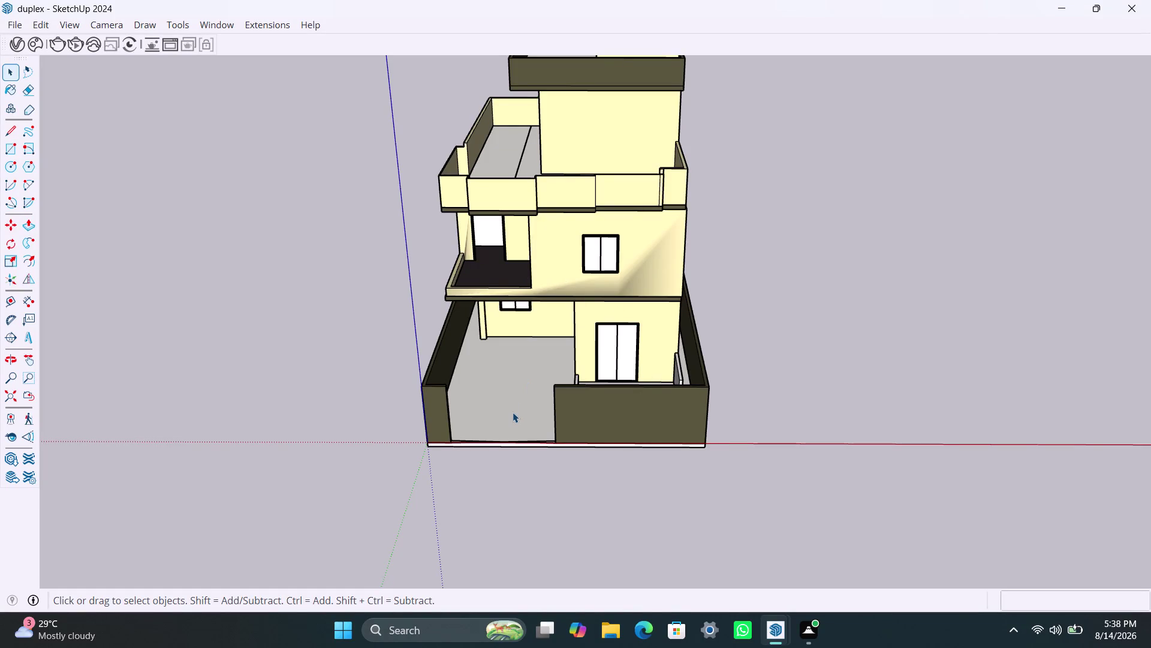
Orbit around the duplex house and look down into it.
scroll(down, 3)
scroll(up, 3)
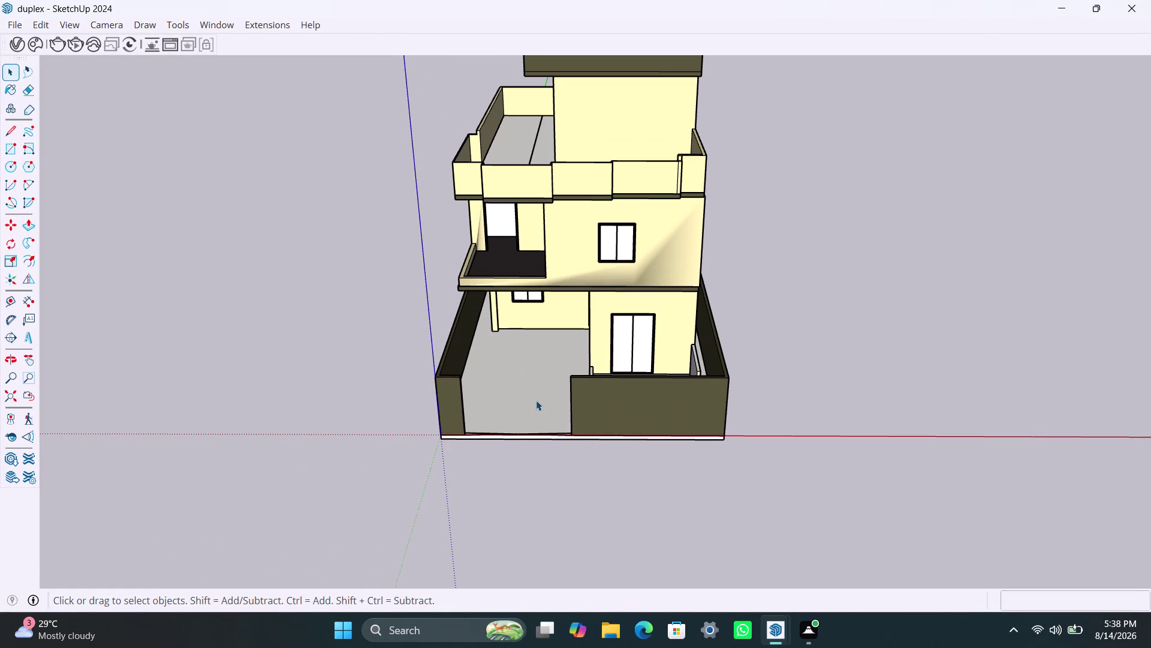
scroll(down, 3)
middle_drag(532, 472, 775, 282)
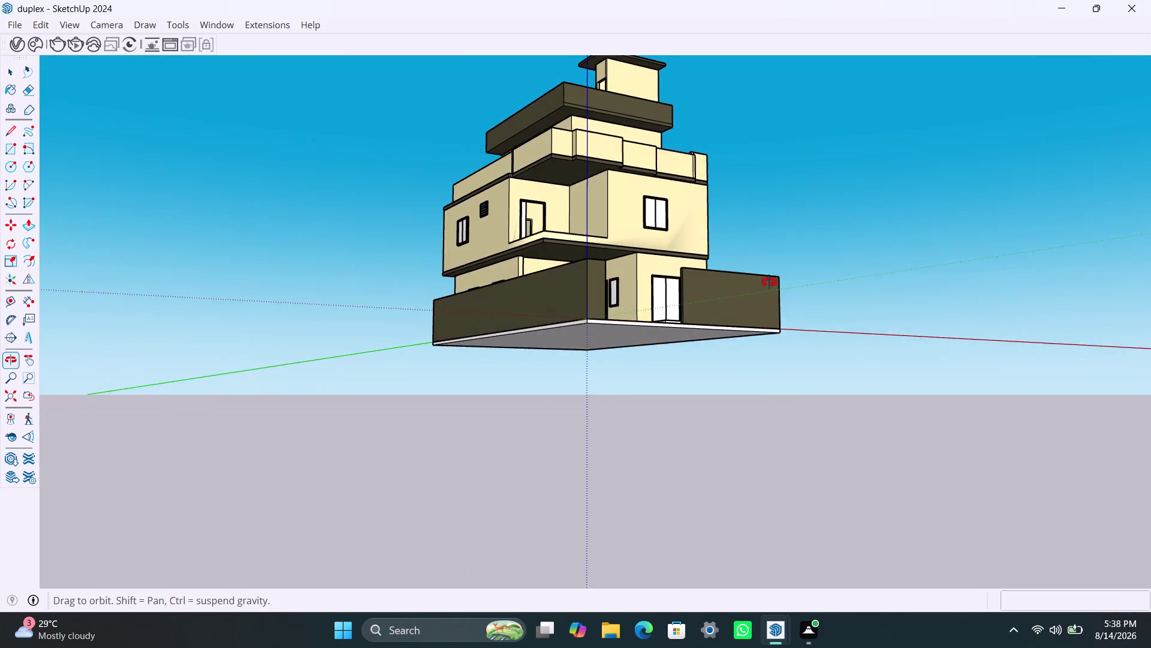
middle_drag(776, 282, 597, 300)
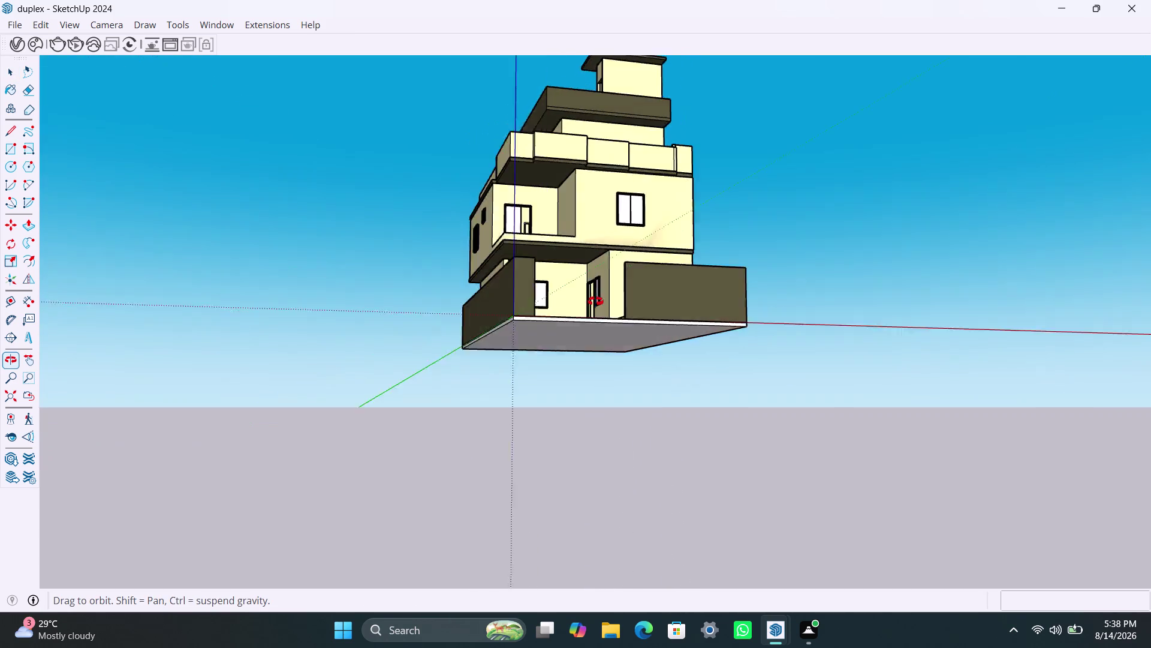
middle_drag(598, 299, 550, 497)
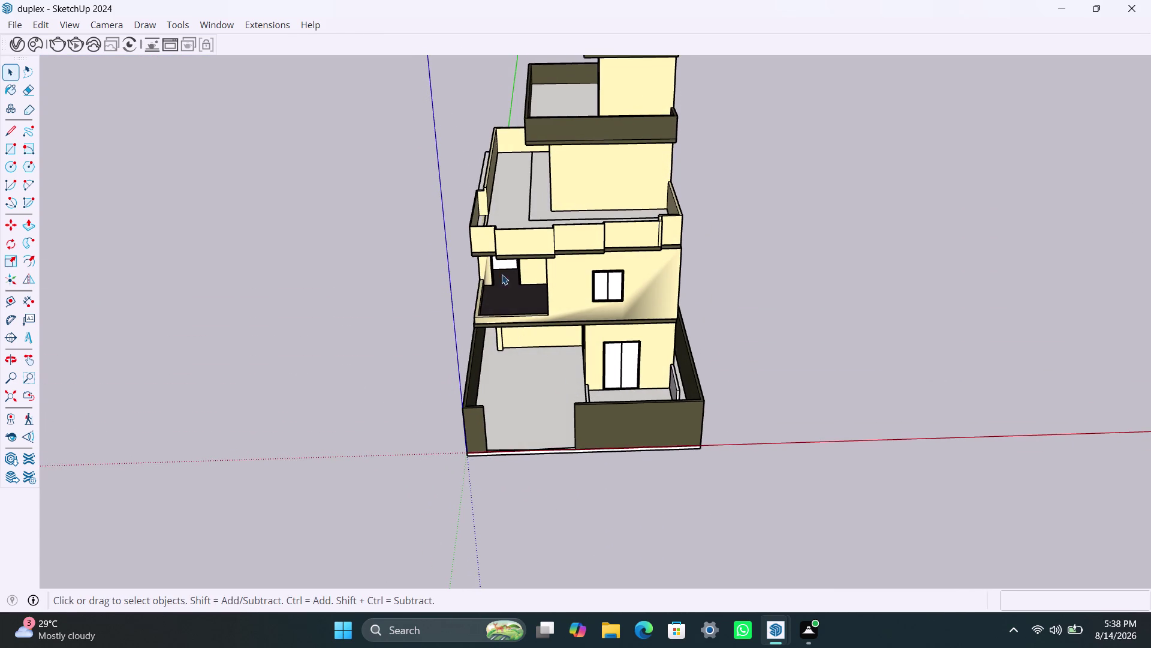
Bring the V-Ray Asset Editor window to the front from the taskbar.
scroll(up, 3)
scroll(up, 3)
scroll(down, 3)
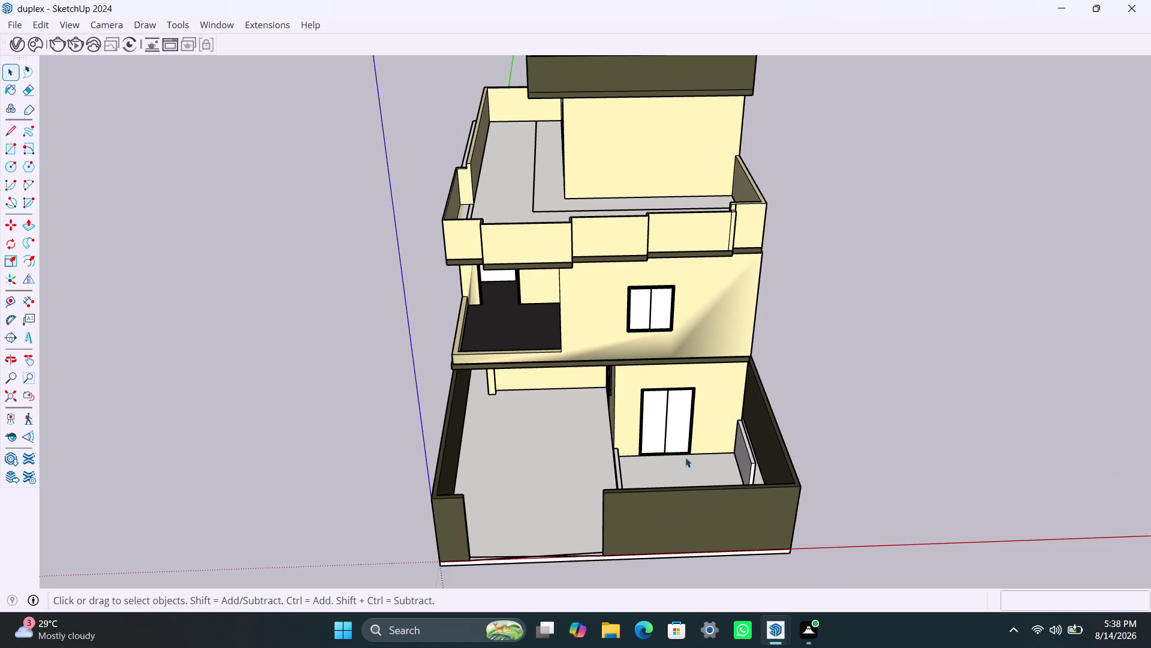
click(775, 632)
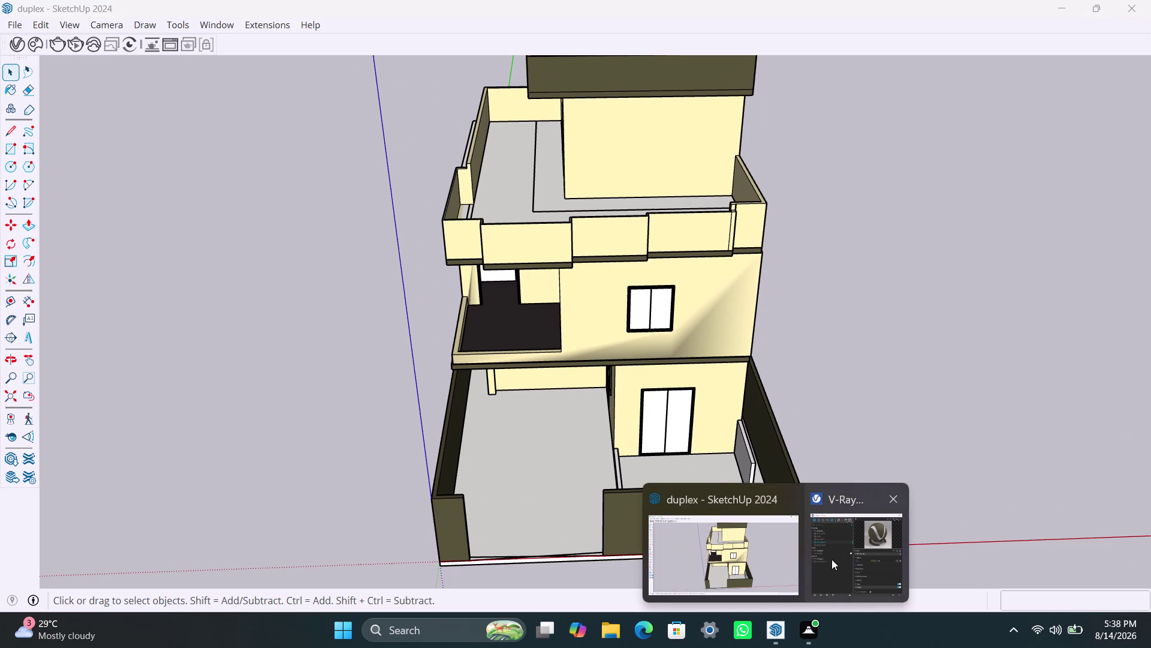
click(834, 557)
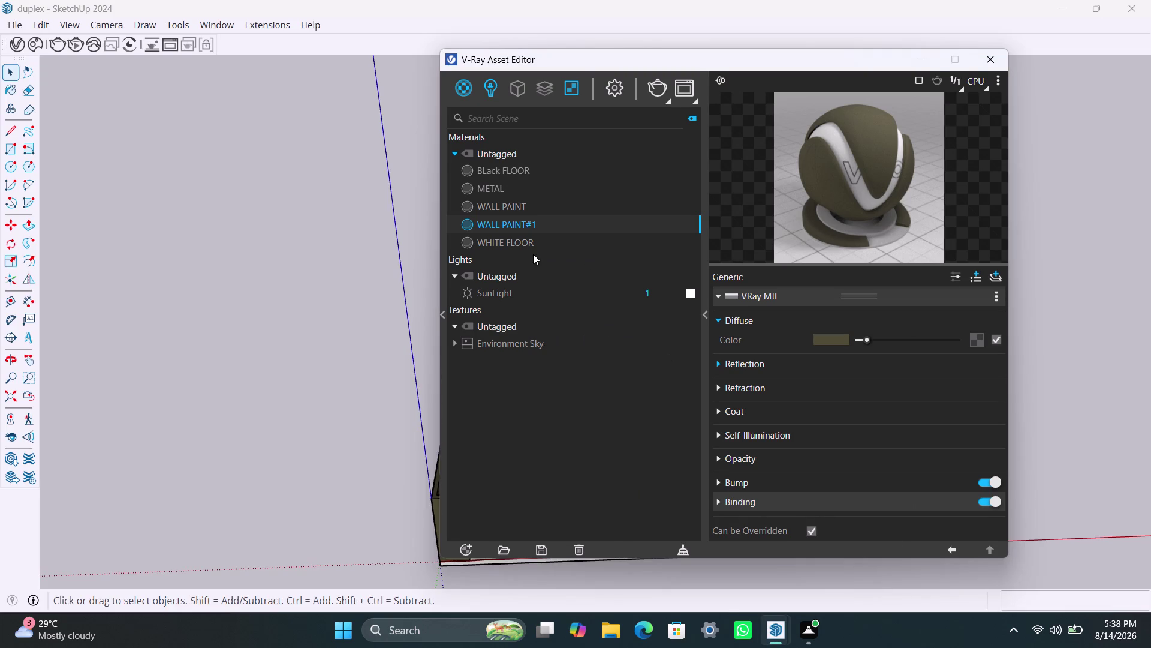
Duplicate the WHITE FLOOR material in the V-Ray Asset Editor.
click(515, 240)
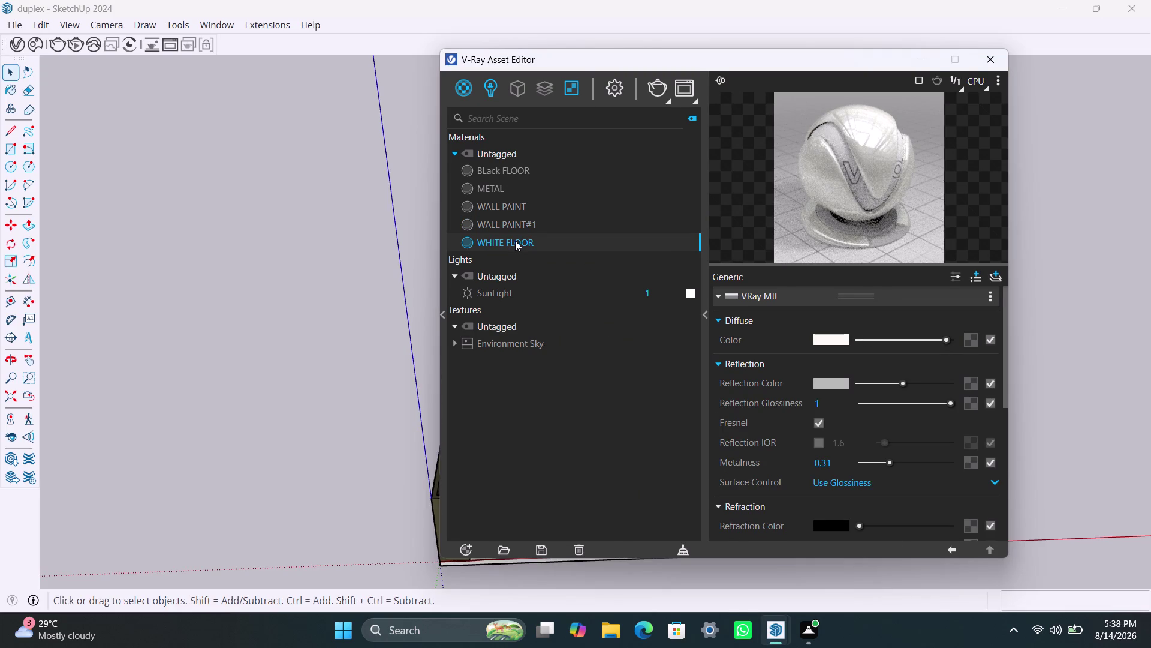
right_click(515, 240)
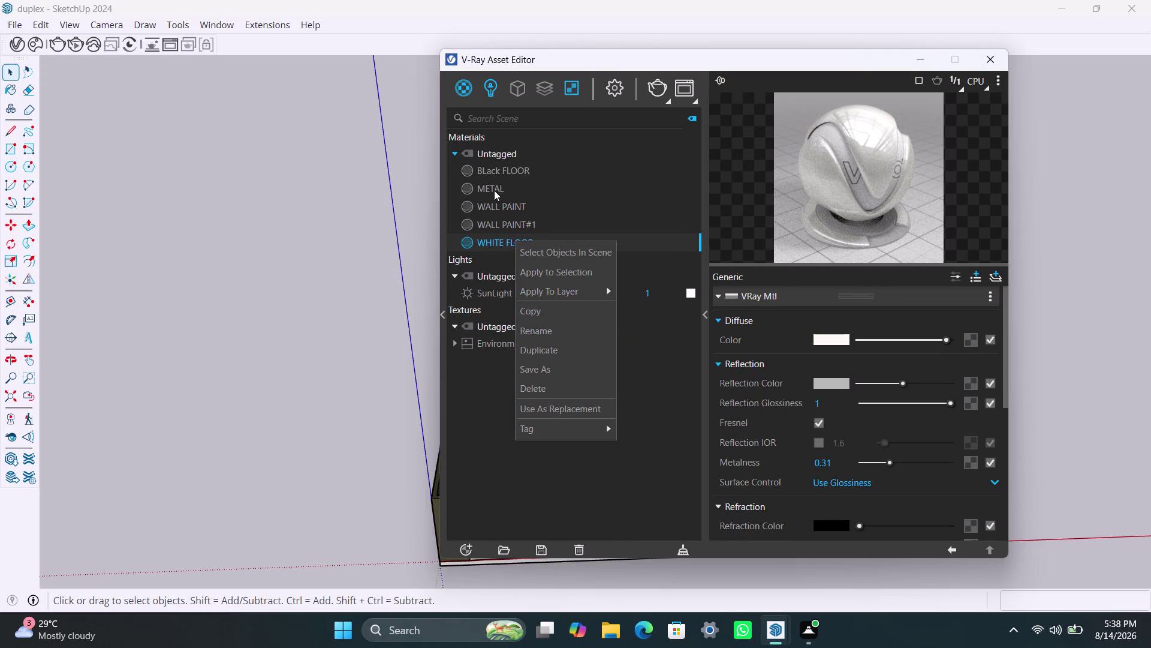
click(494, 190)
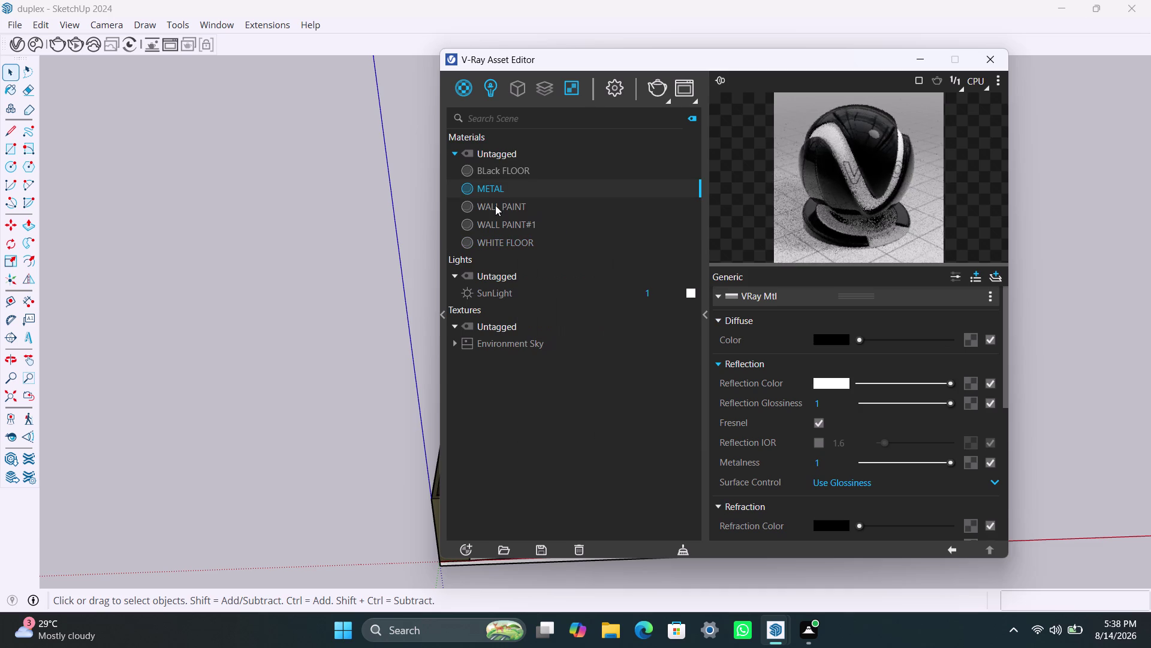
click(496, 205)
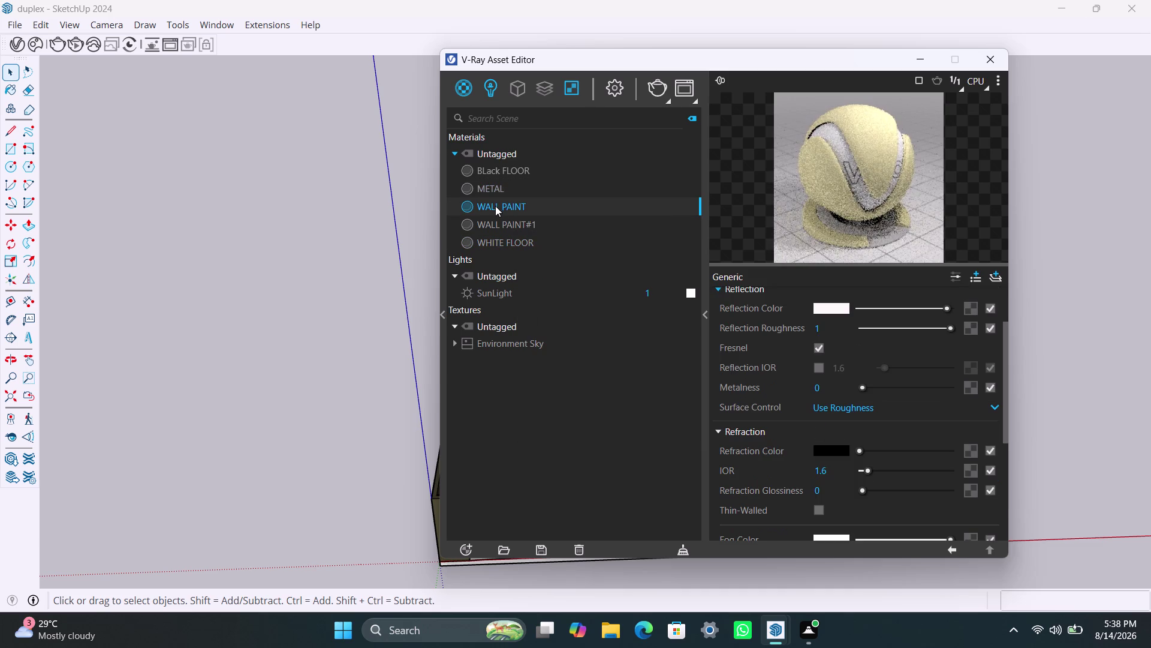
click(495, 223)
click(500, 238)
right_click(501, 238)
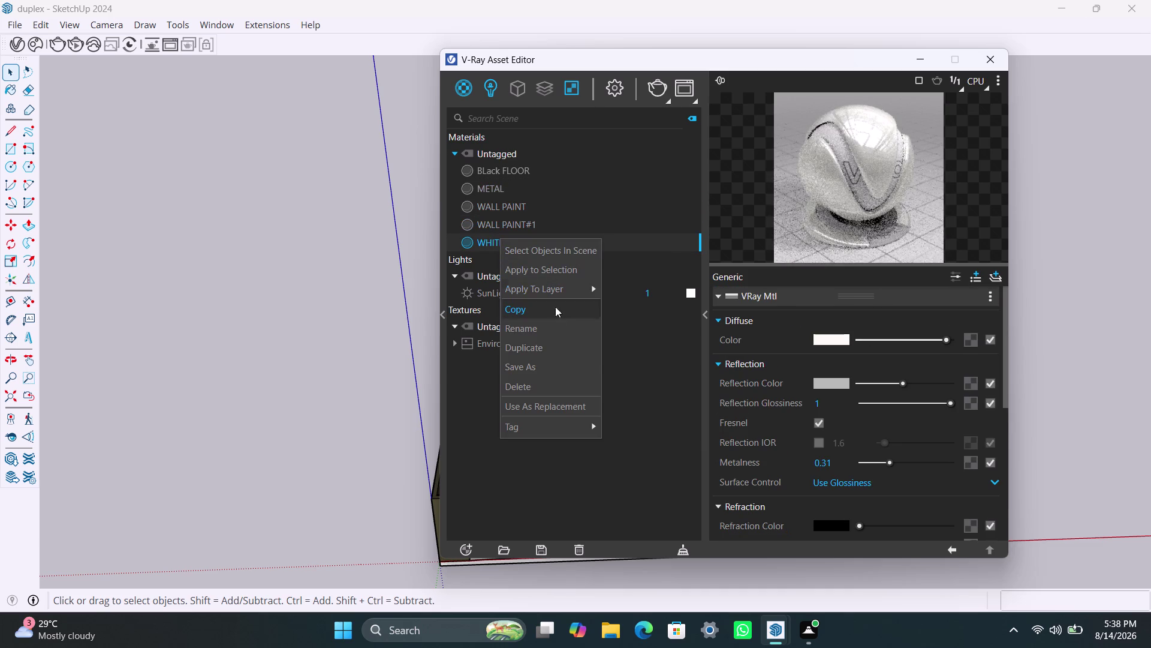
click(550, 355)
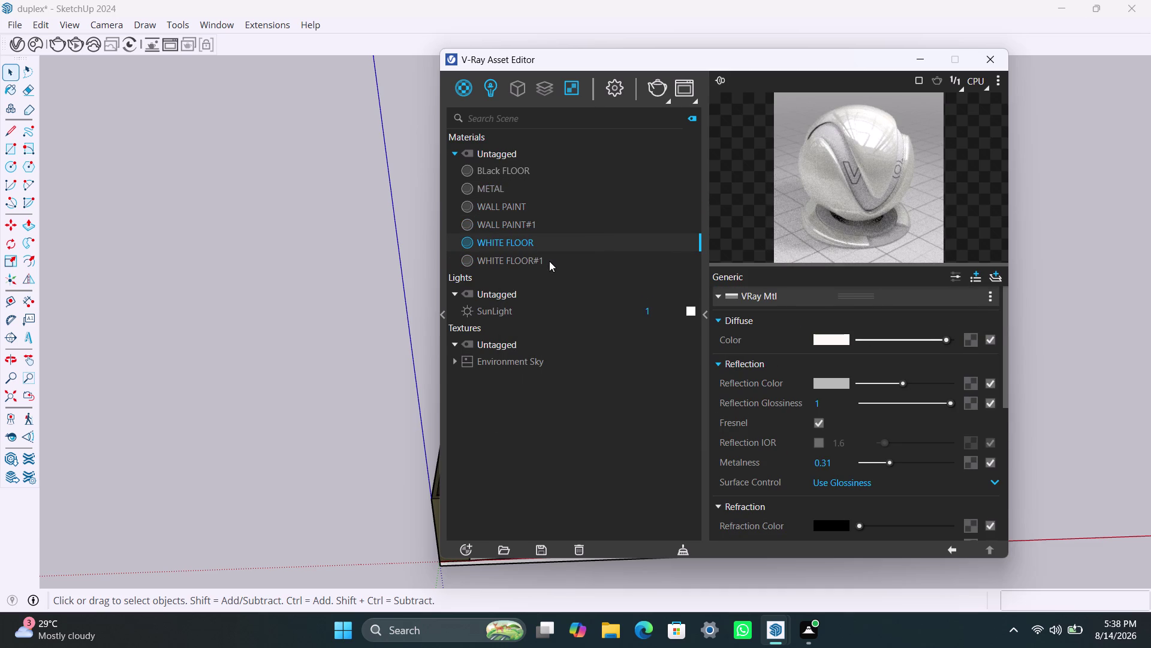
Rename the WHITE FLOOR#1 copy to 'glass'.
click(549, 261)
right_click(549, 261)
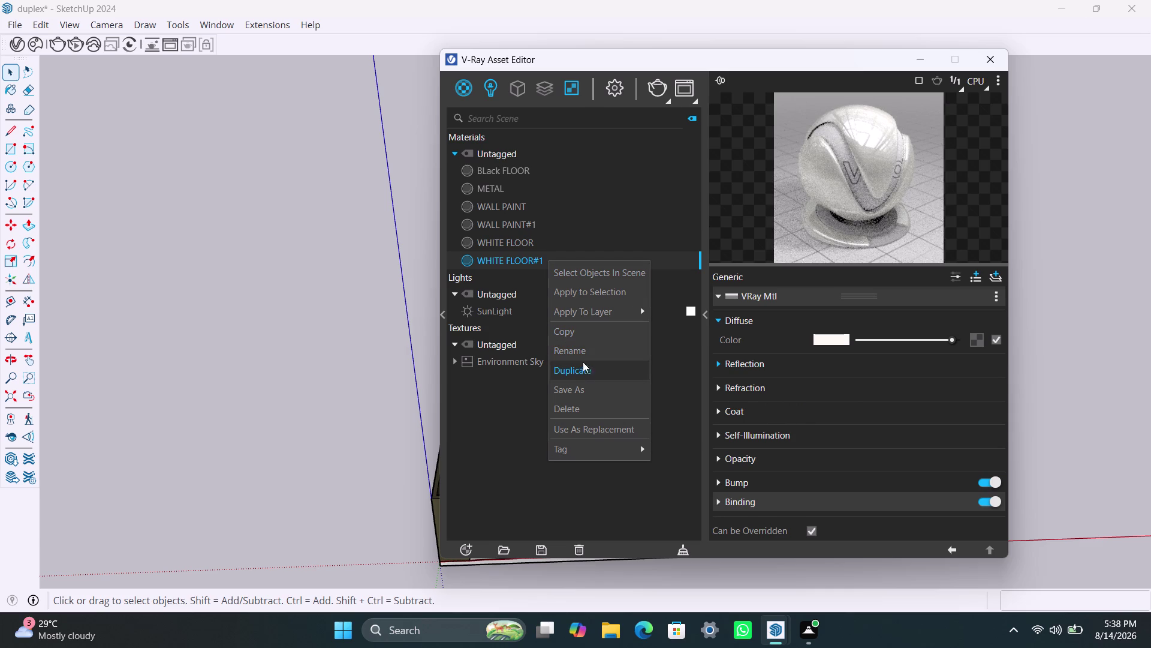
click(581, 350)
drag(559, 260, 470, 270)
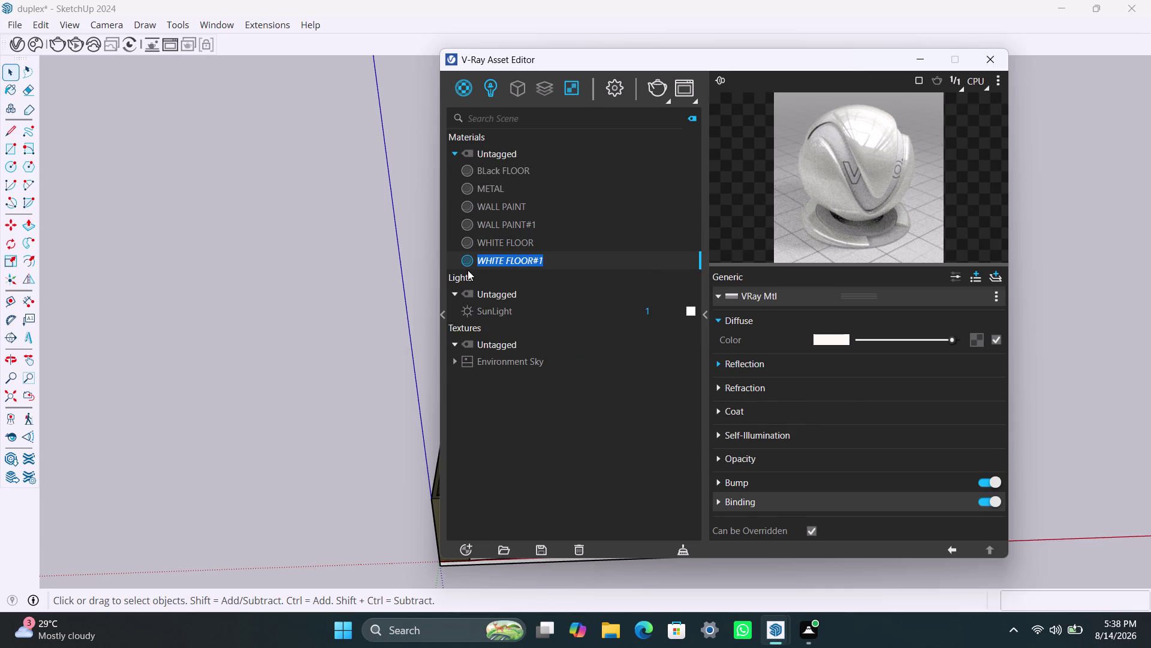
text(glass)
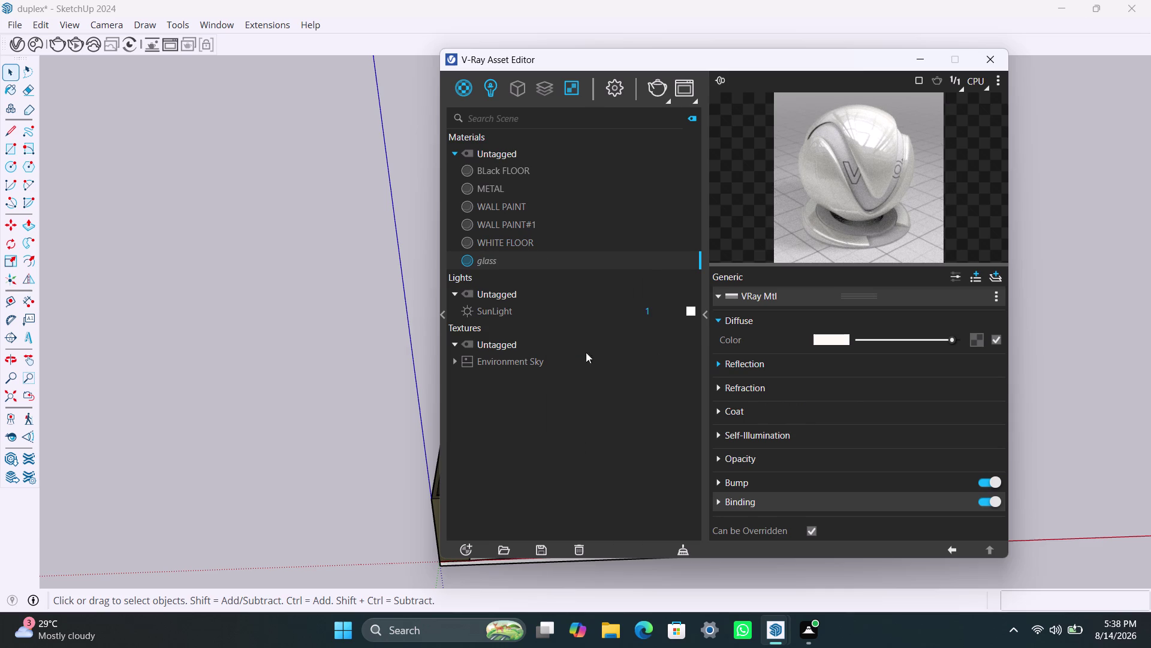
click(832, 342)
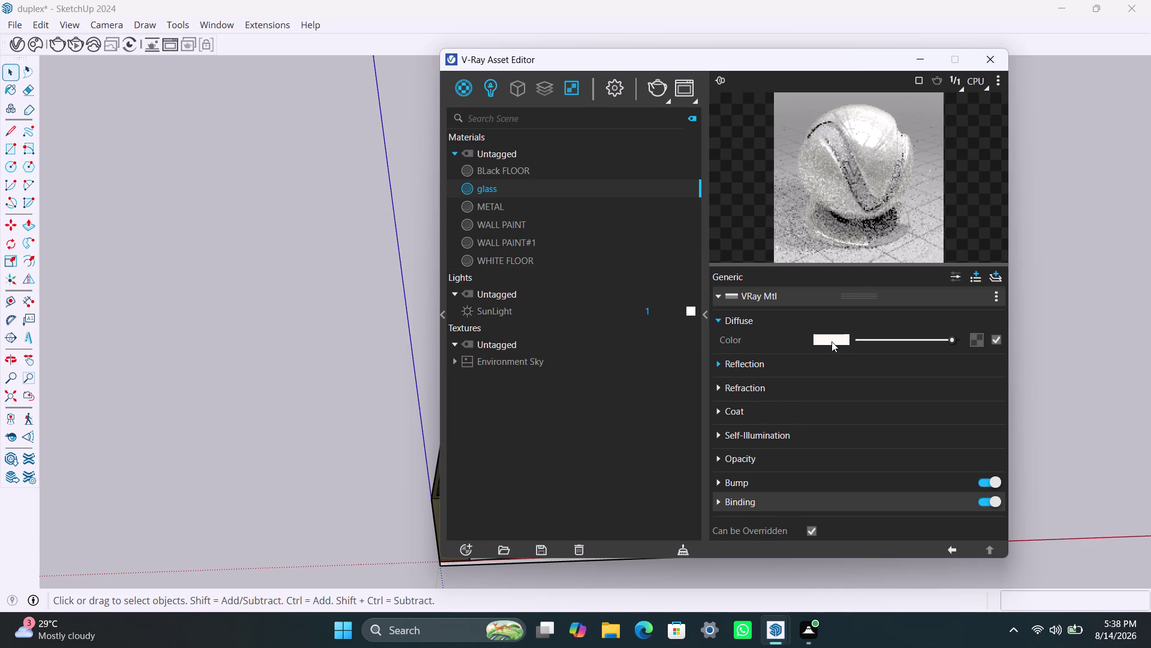
Expand the glass Reflection settings and set Metalness to 0.
click(717, 364)
drag(898, 382, 898, 380)
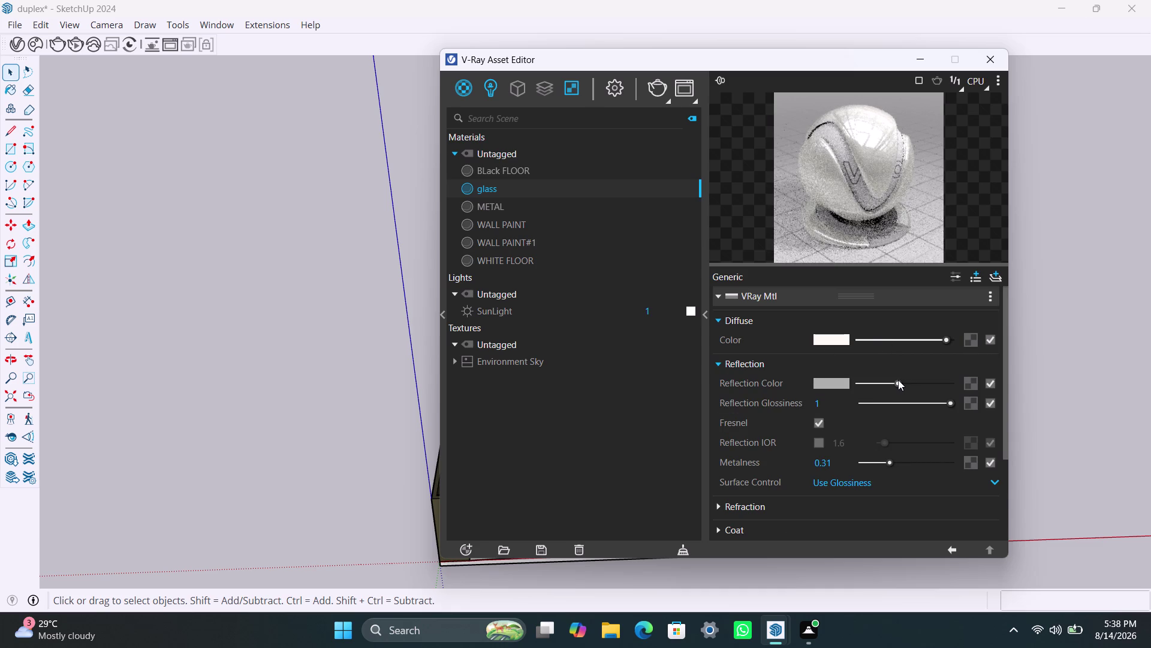
drag(899, 380, 881, 375)
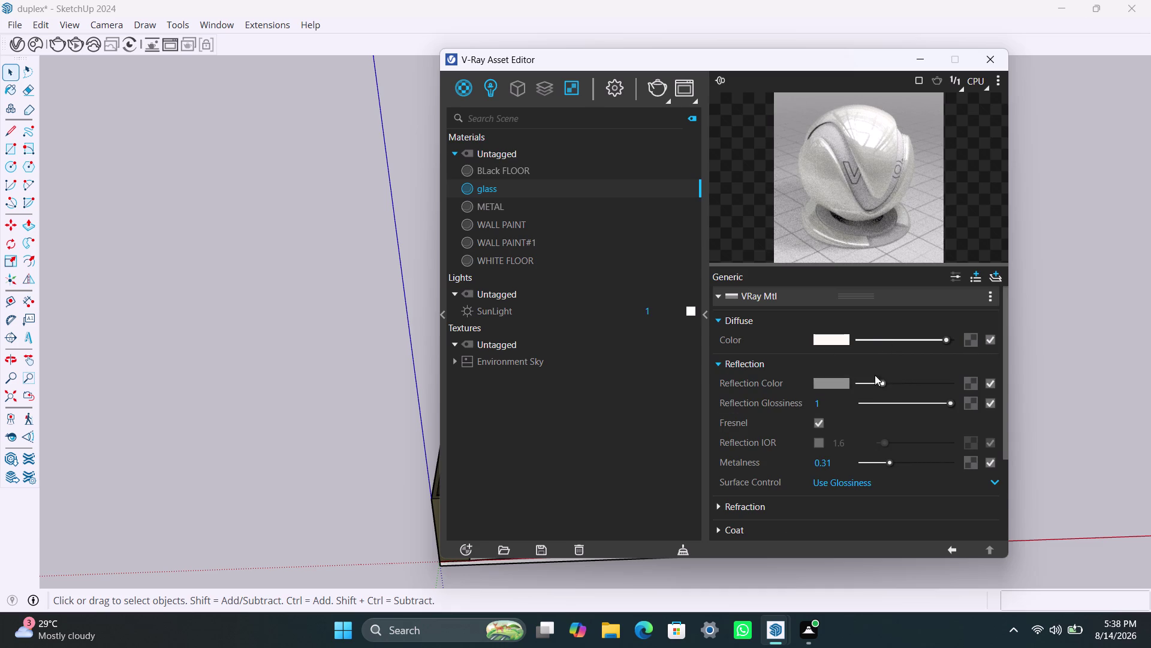
drag(880, 375, 854, 379)
scroll(down, 3)
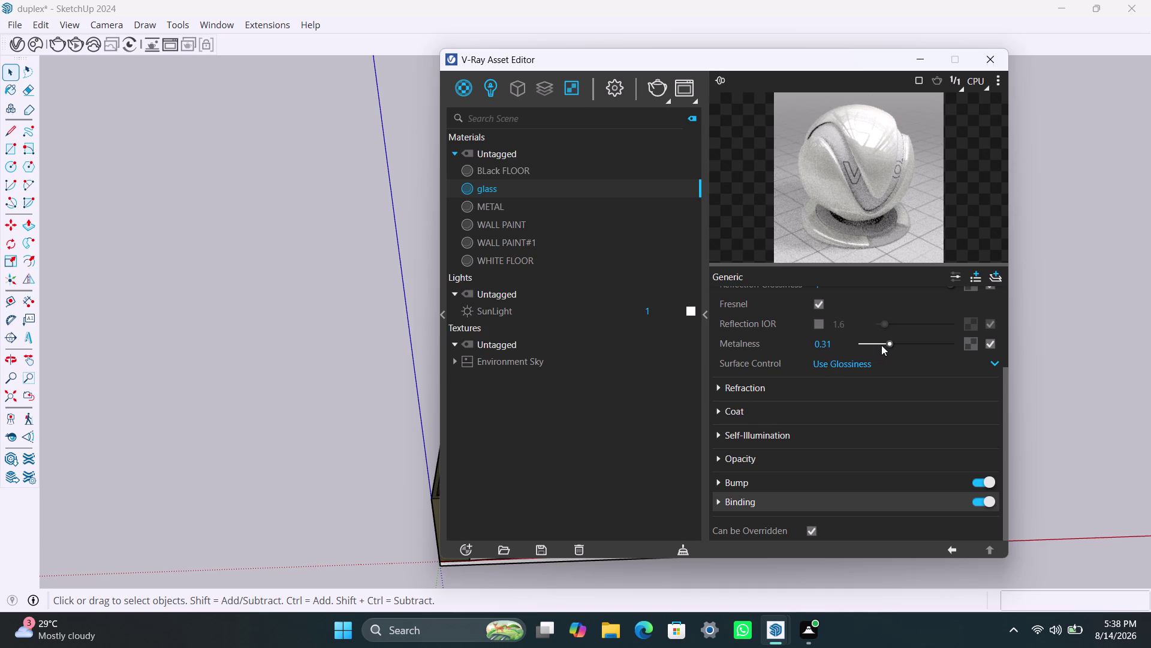
drag(890, 341, 838, 357)
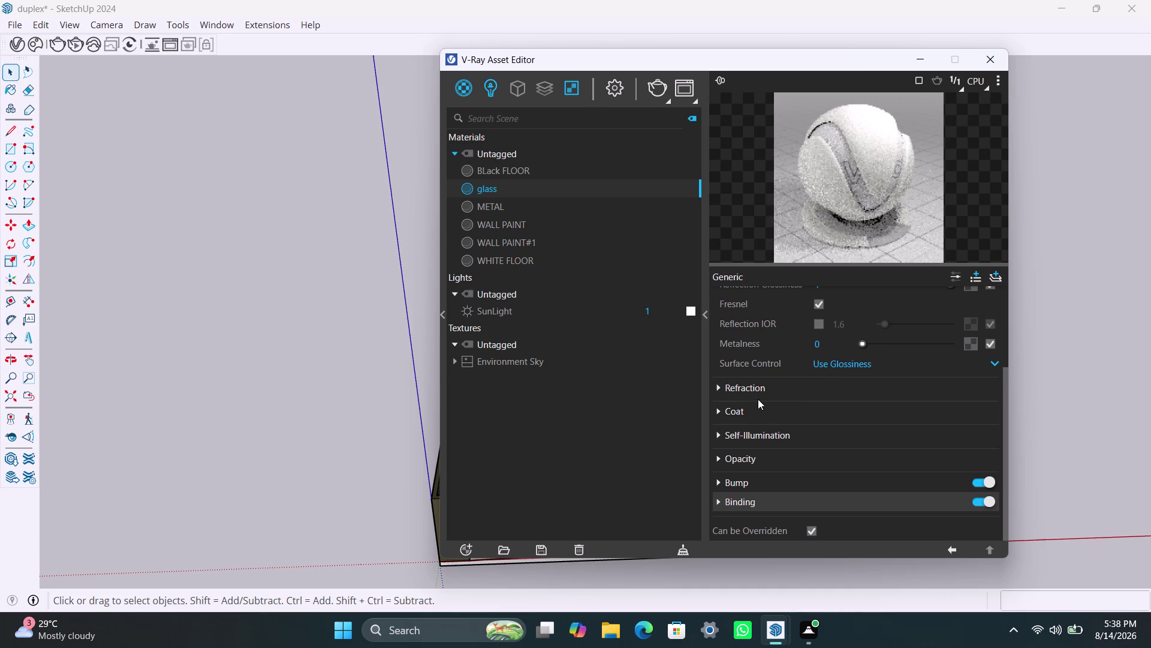
Push the glass Refraction and Reflection colours to full white.
click(719, 387)
drag(859, 405, 861, 405)
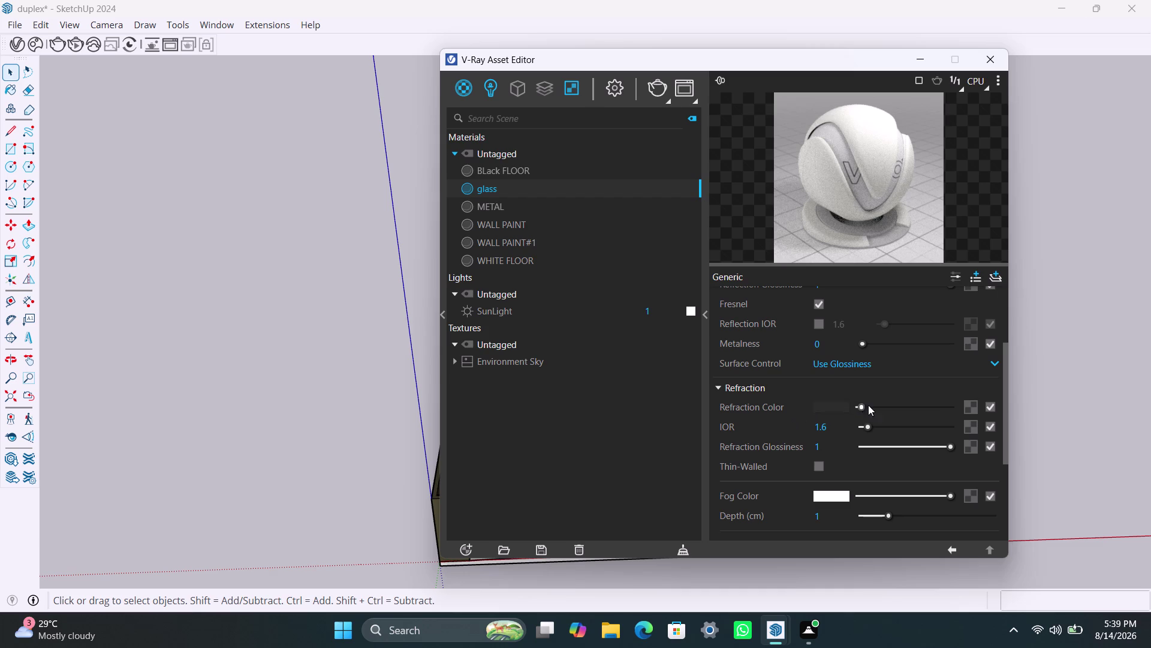
drag(862, 404, 961, 401)
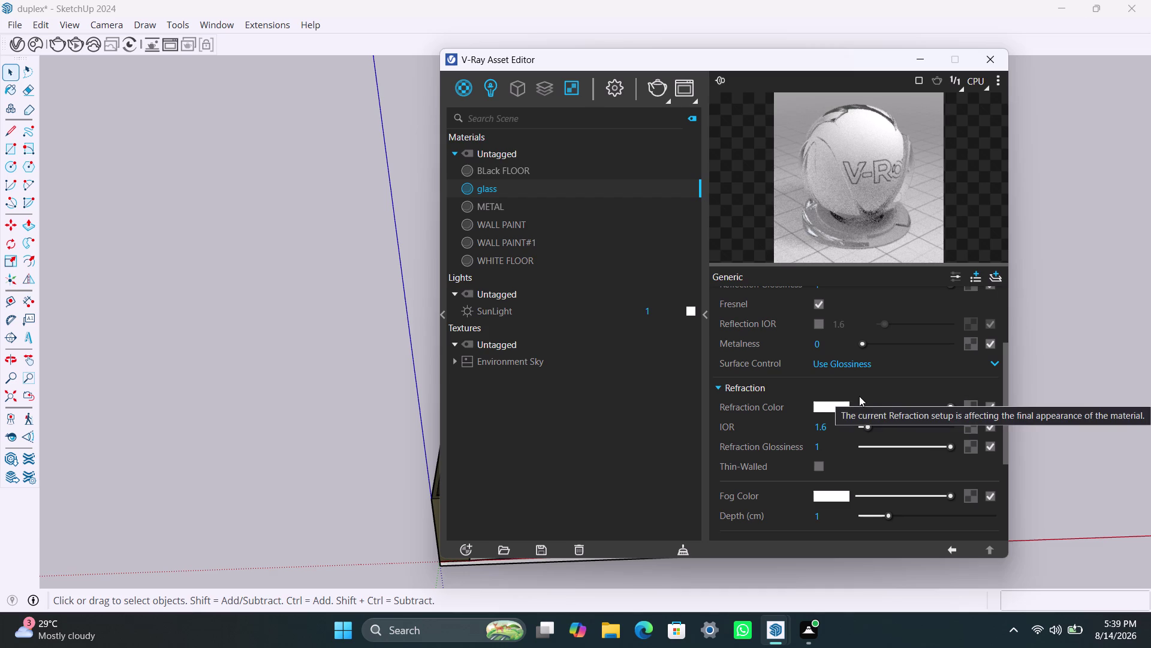
scroll(up, 3)
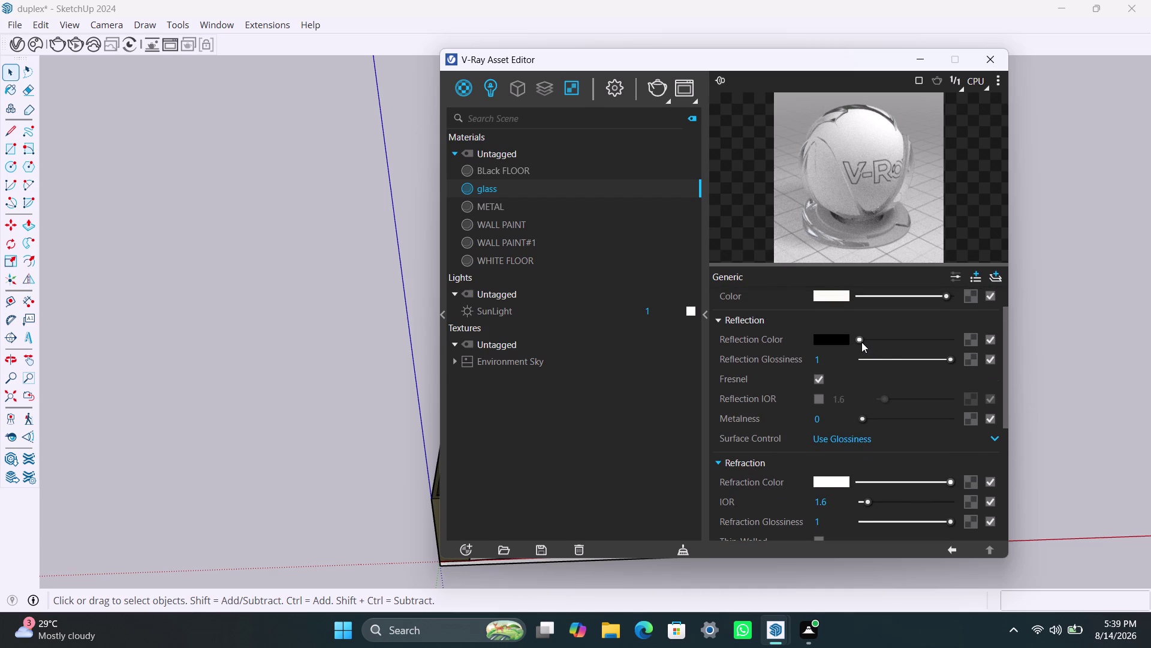
drag(862, 342, 972, 342)
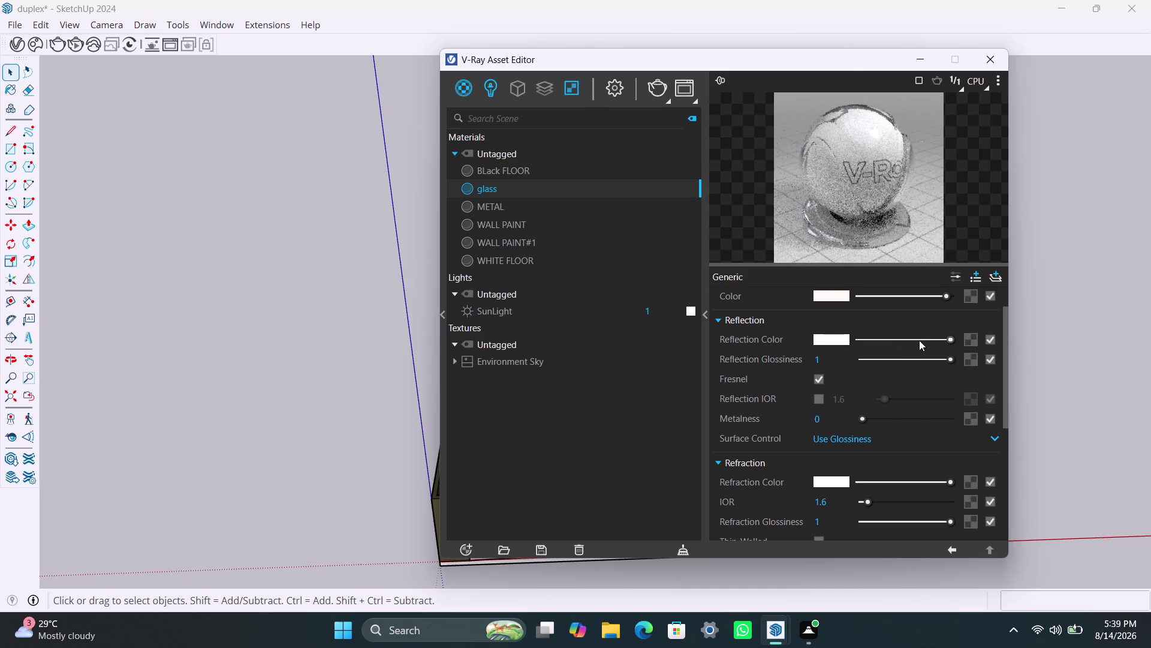
Set the glass Diffuse colour to white, keeping Reflection at full white.
scroll(up, 3)
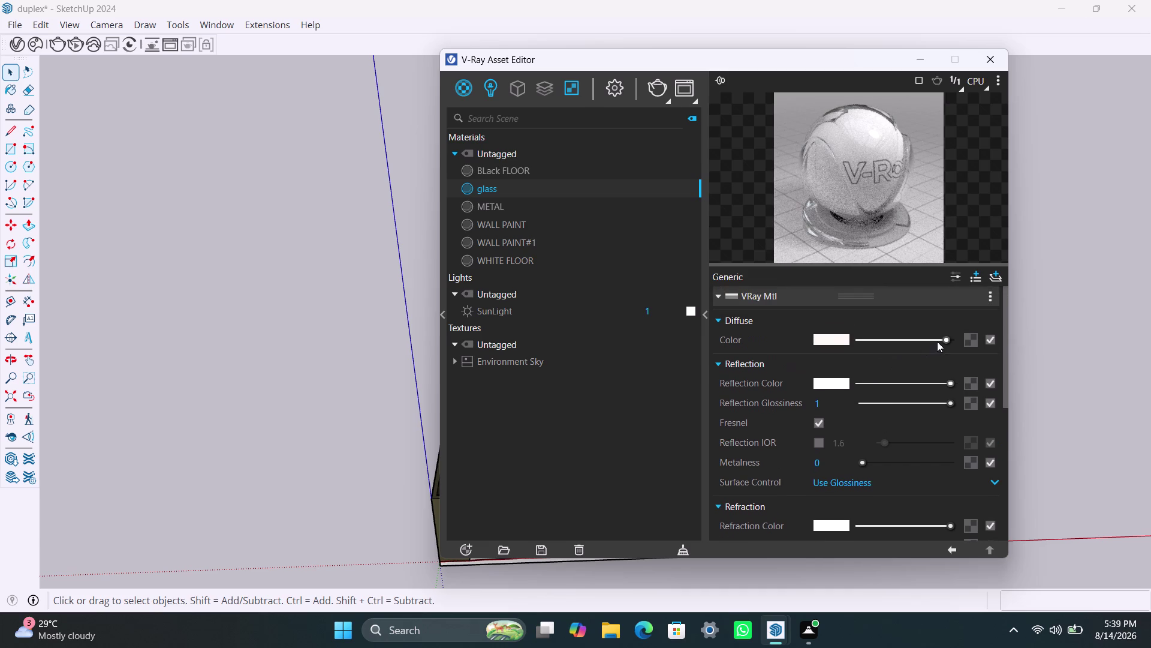
drag(942, 337, 850, 357)
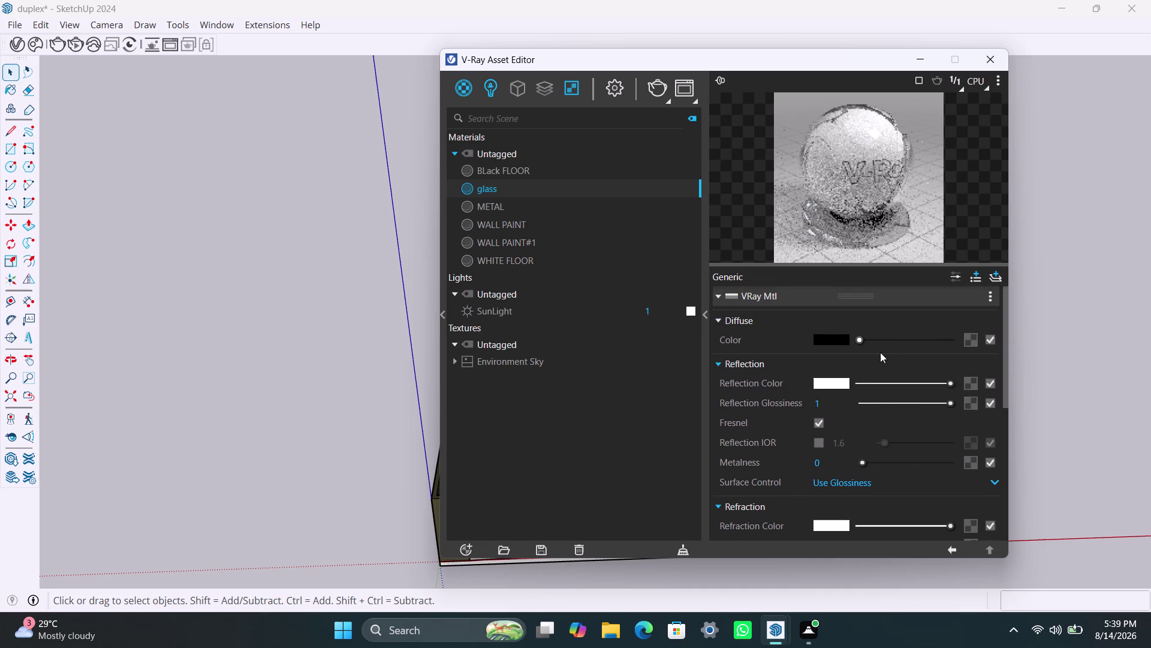
drag(858, 338, 897, 337)
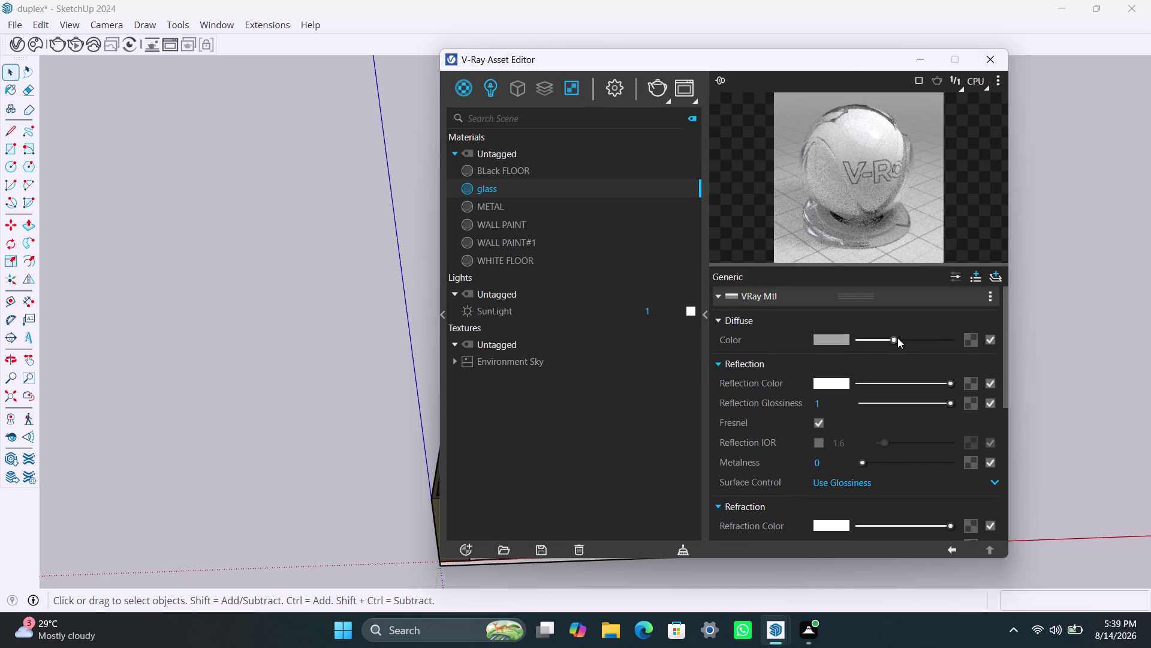
drag(897, 337, 901, 337)
drag(904, 339, 951, 341)
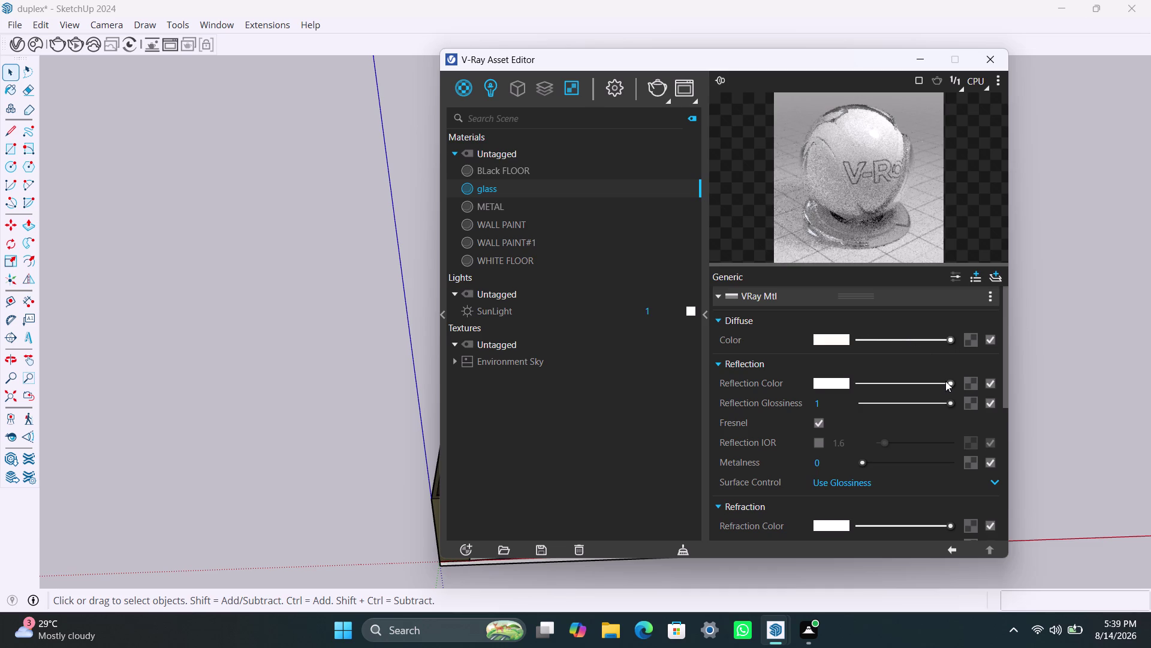
click(838, 342)
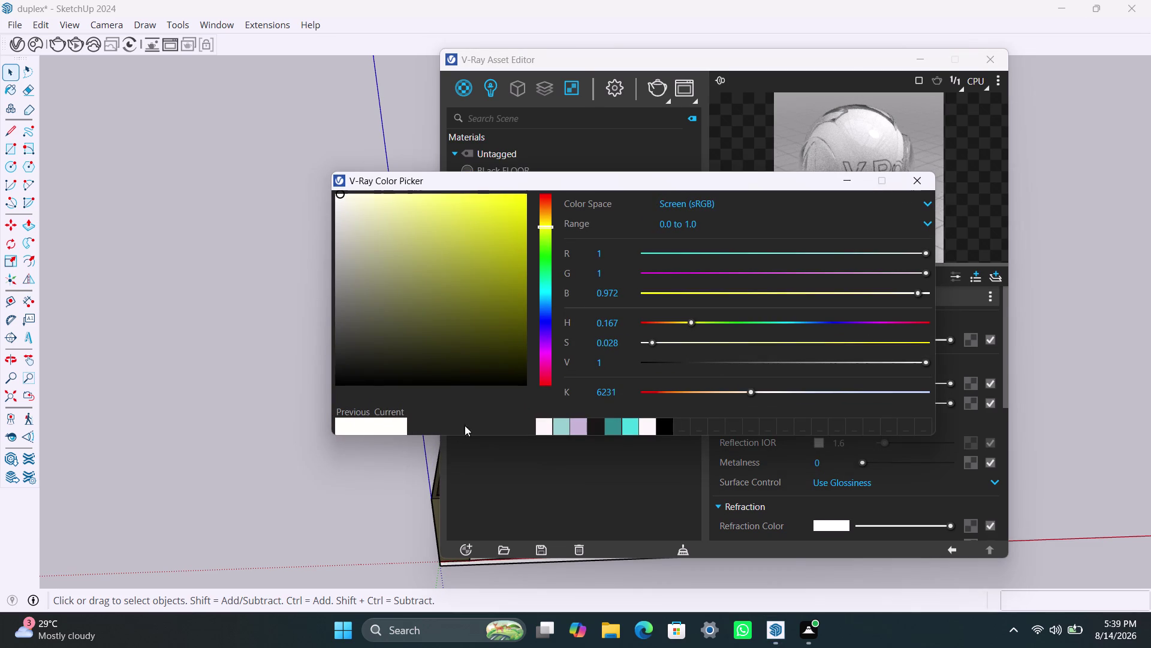
Open the glass Reflection Color picker, then return to the material settings.
click(649, 425)
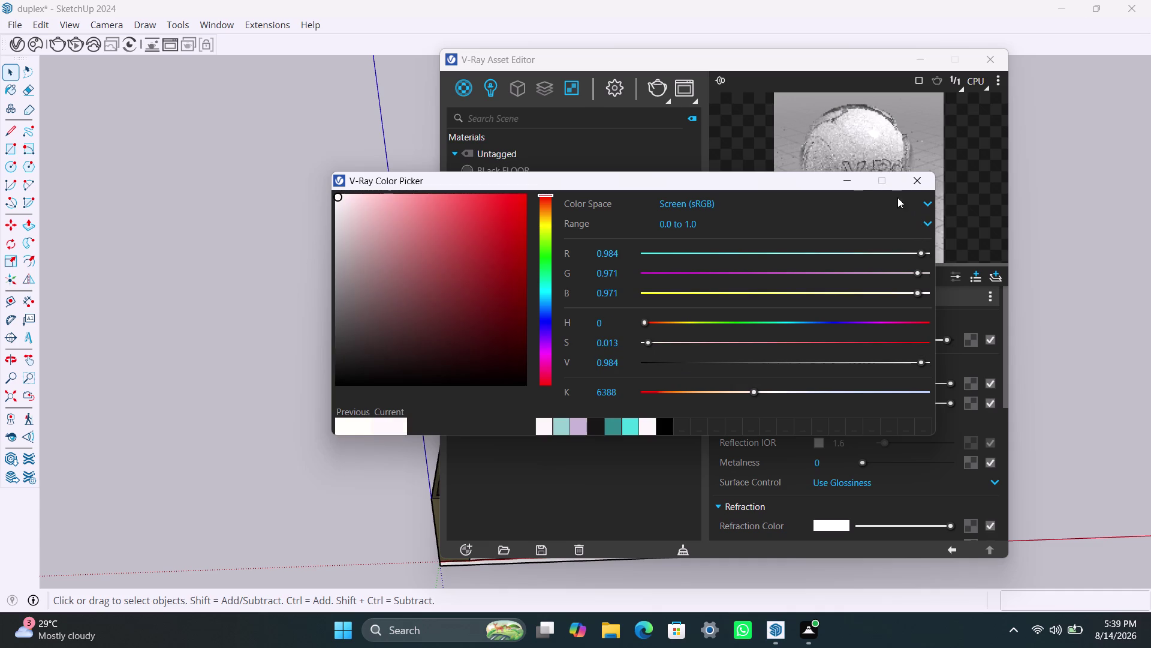
click(851, 177)
click(831, 383)
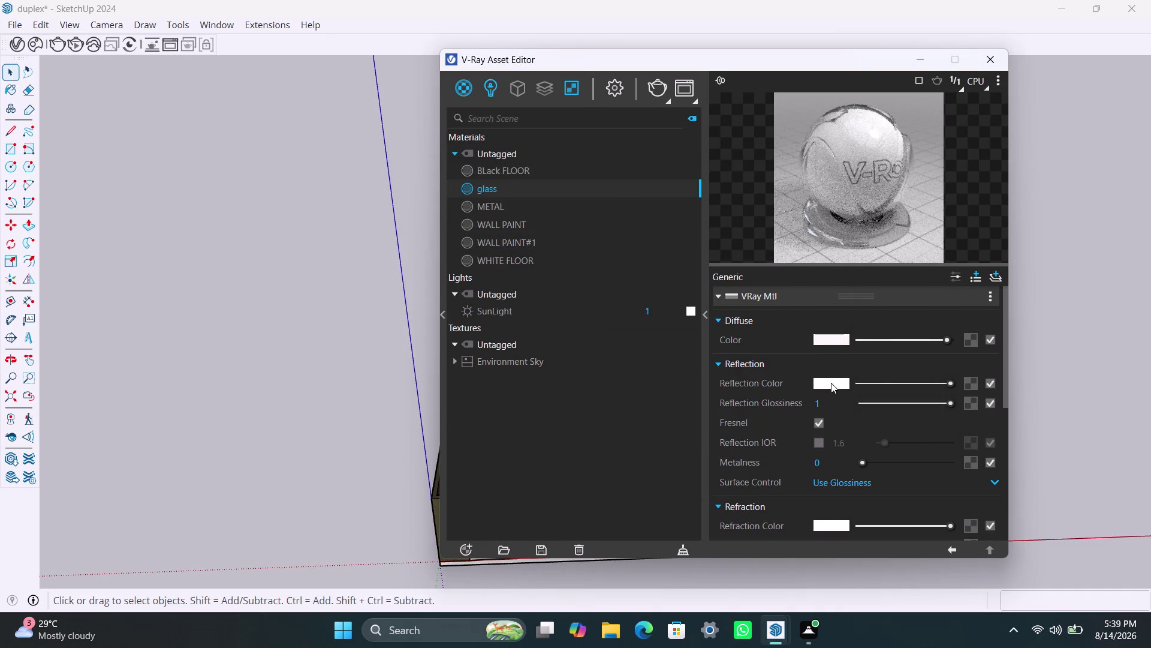
click(531, 419)
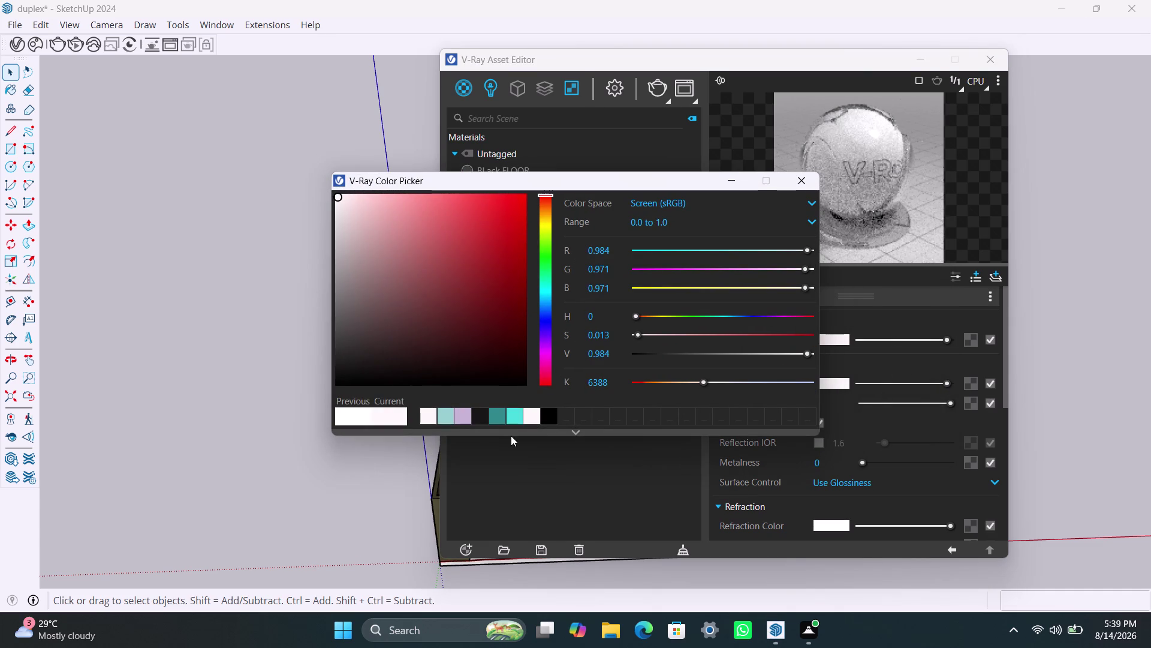
click(532, 415)
Set glass Metalness to 0.28 and the reflection colour to light grey.
drag(948, 381, 958, 380)
drag(948, 382, 902, 381)
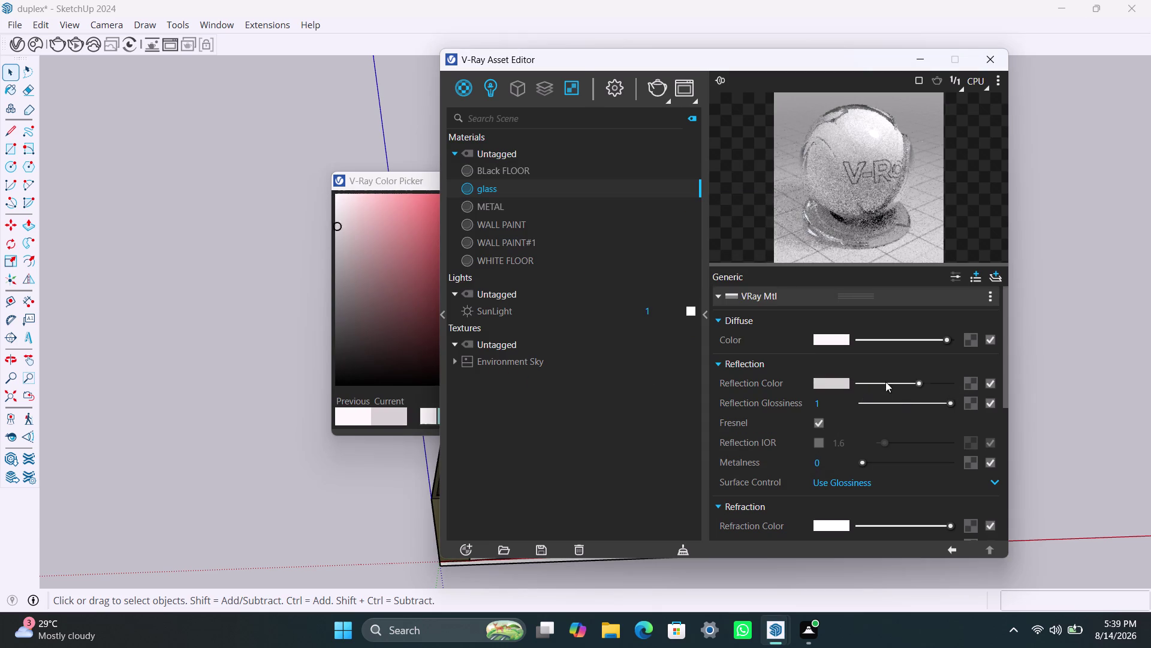
drag(902, 381, 791, 384)
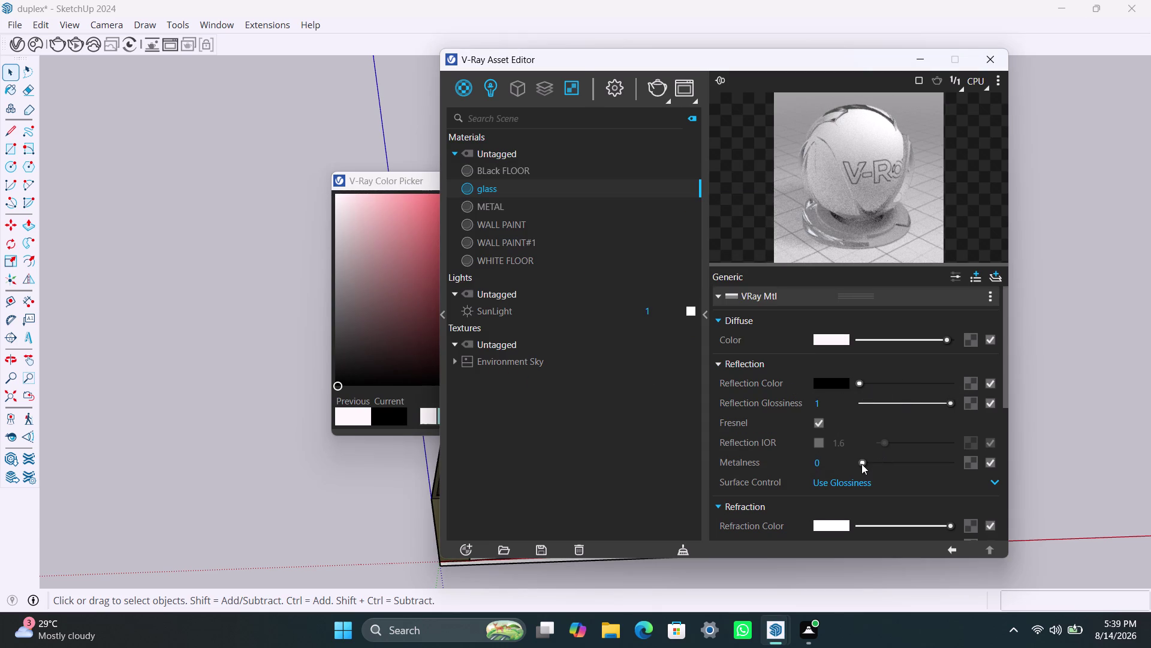
drag(862, 462, 966, 463)
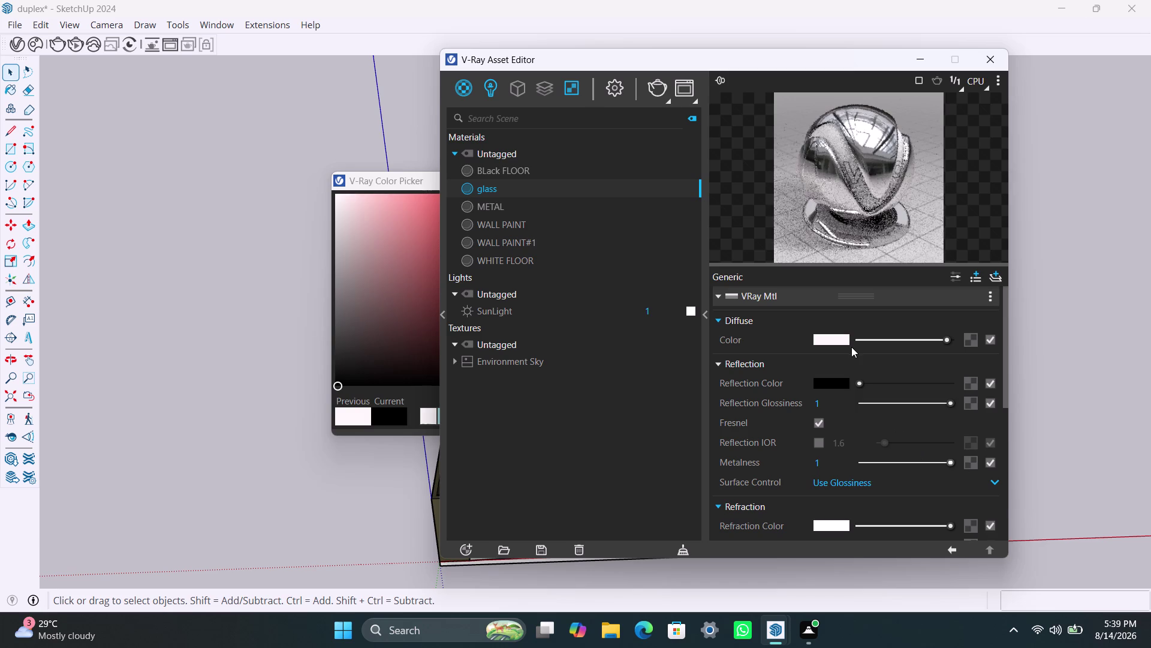
drag(952, 461, 926, 457)
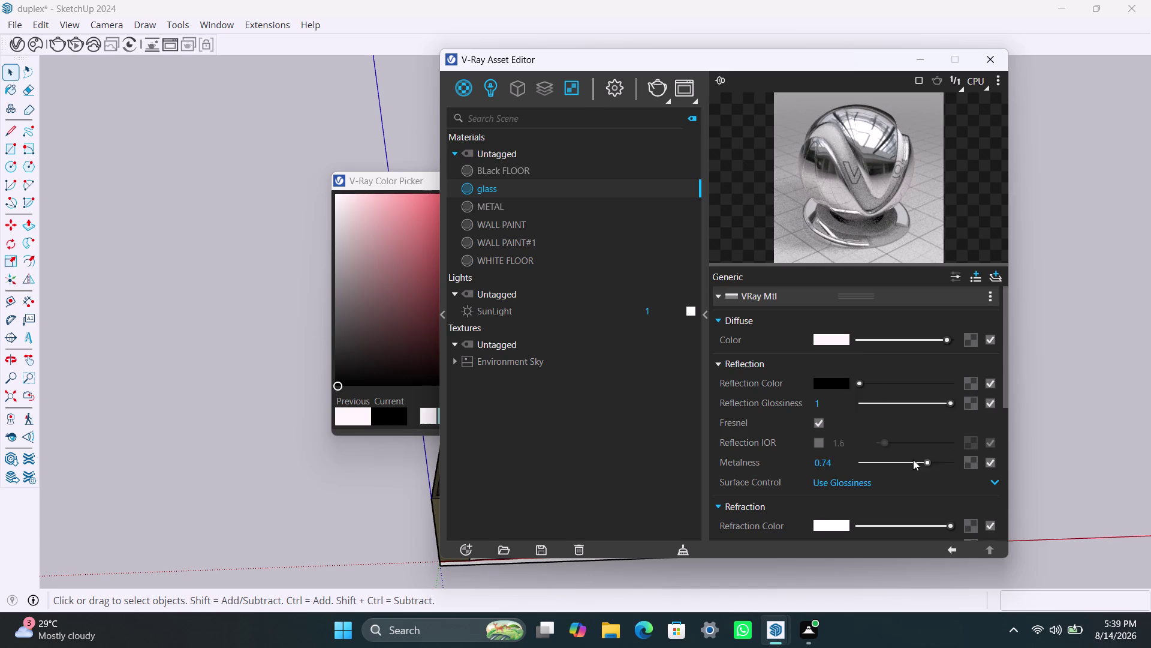
drag(925, 458, 887, 466)
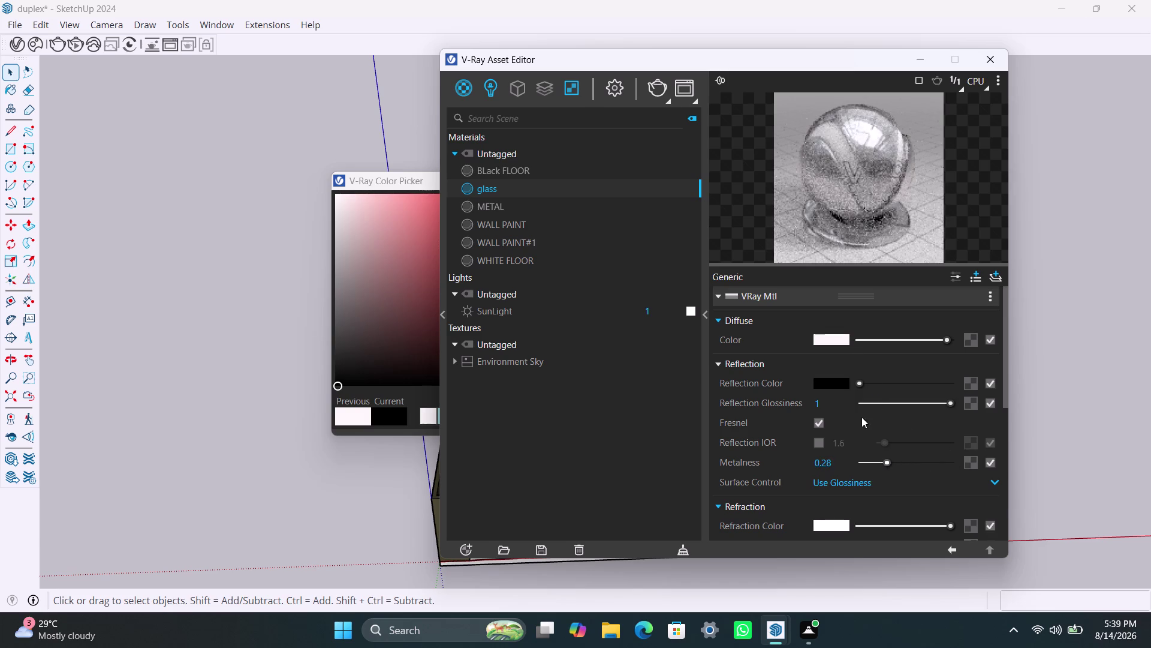
drag(861, 382, 906, 383)
drag(906, 383, 957, 384)
drag(947, 382, 900, 390)
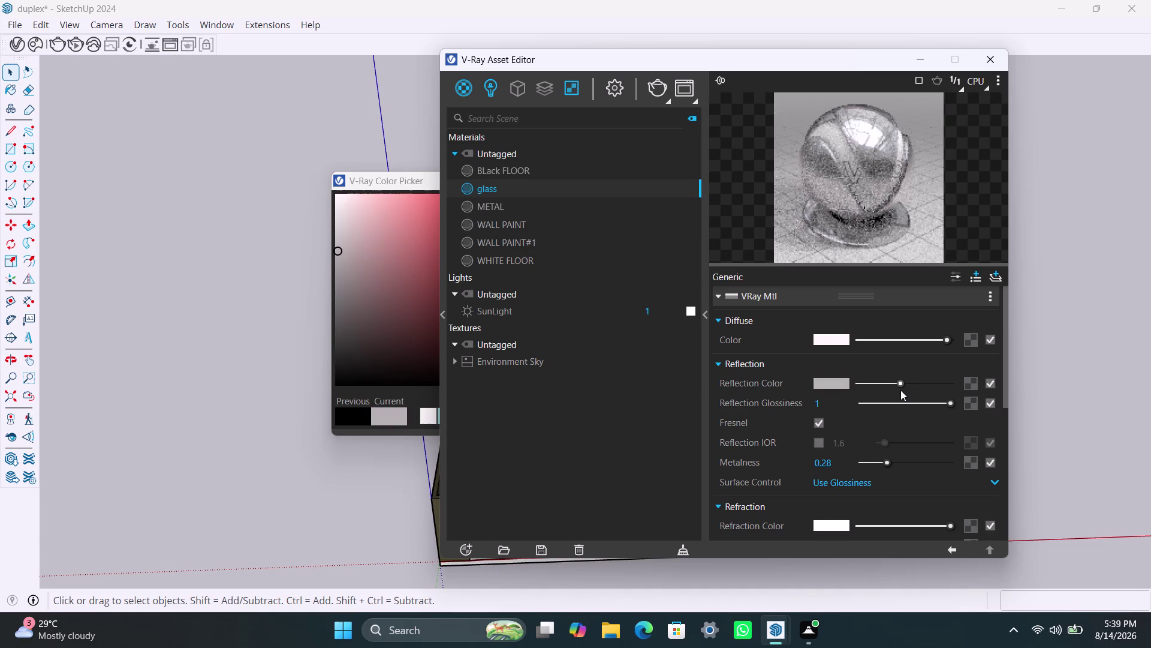
Make the glass Diffuse colour black and the Reflection colour white.
drag(900, 390, 906, 390)
scroll(down, 3)
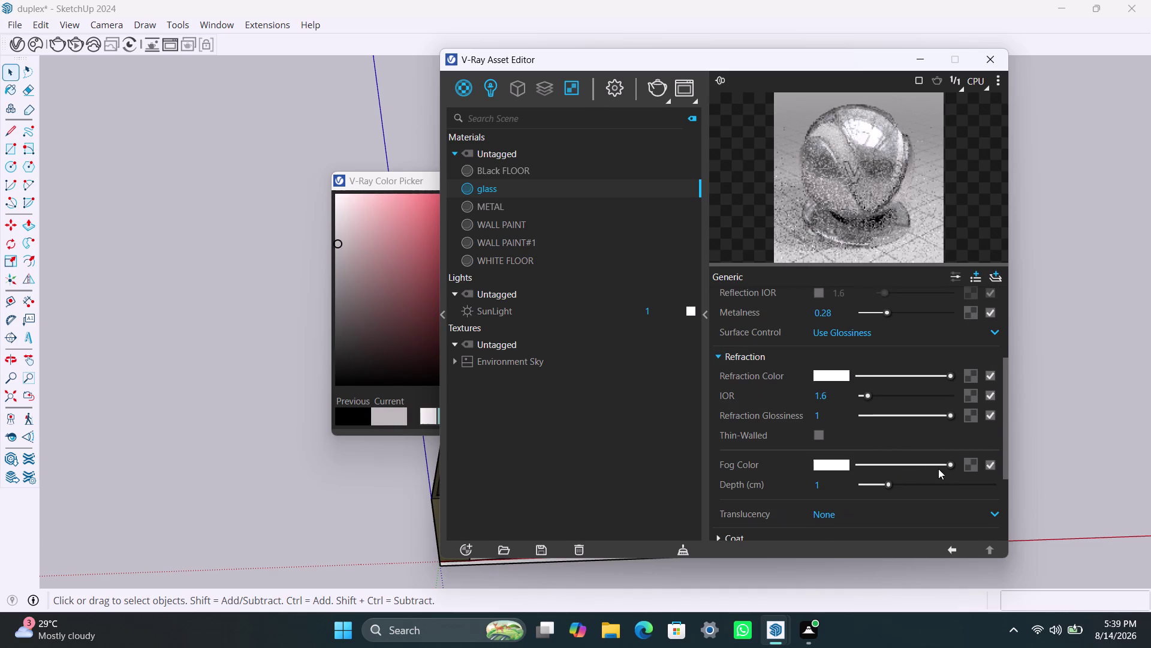
drag(952, 464, 960, 463)
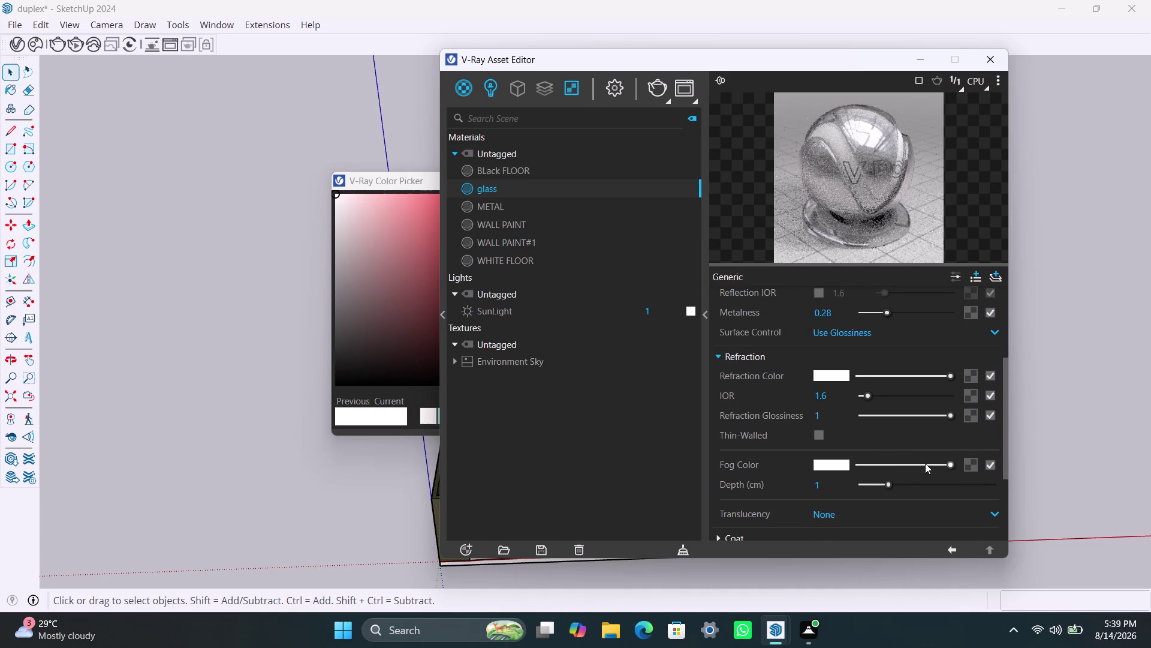
scroll(up, 3)
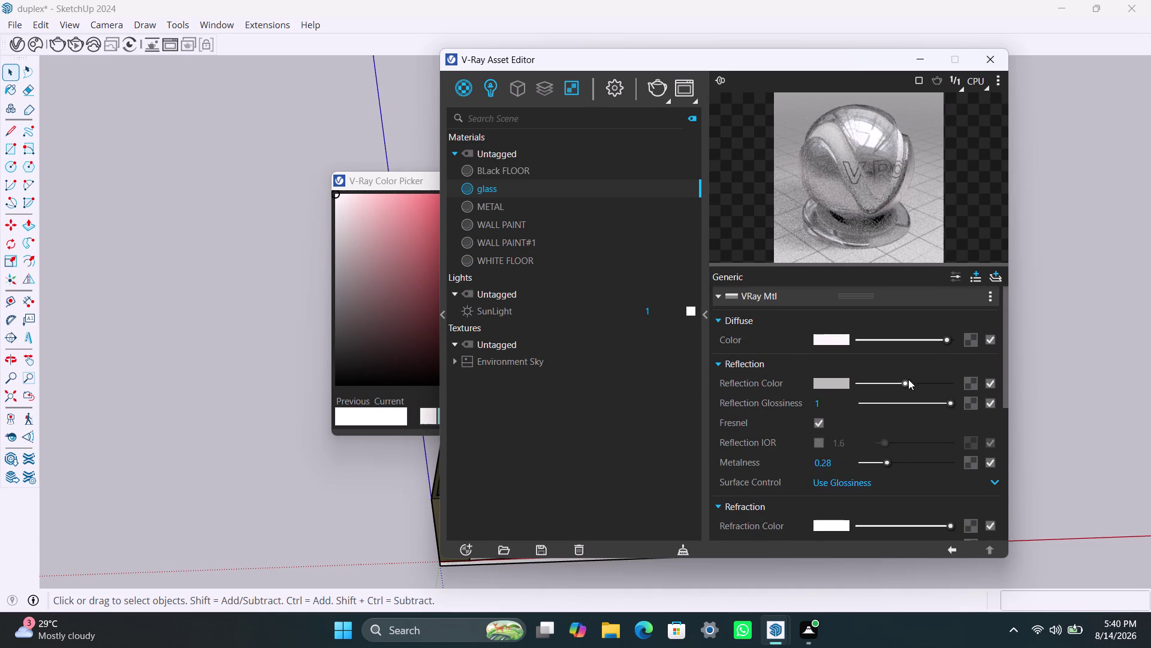
drag(948, 341, 874, 348)
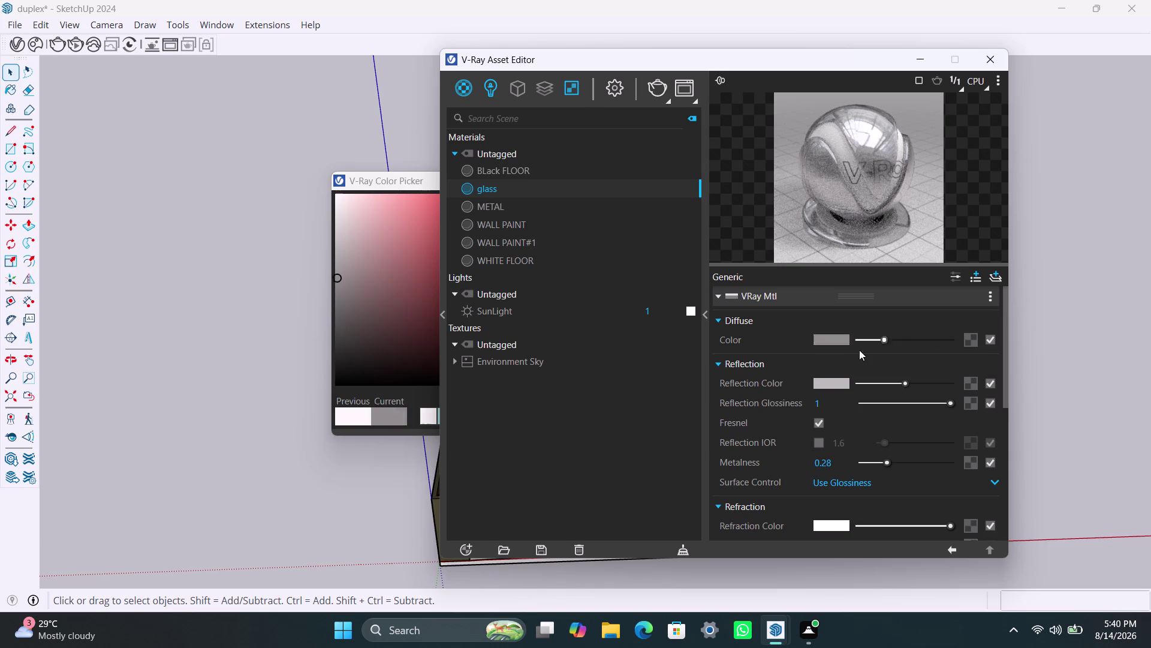
drag(874, 348, 840, 355)
drag(903, 383, 965, 382)
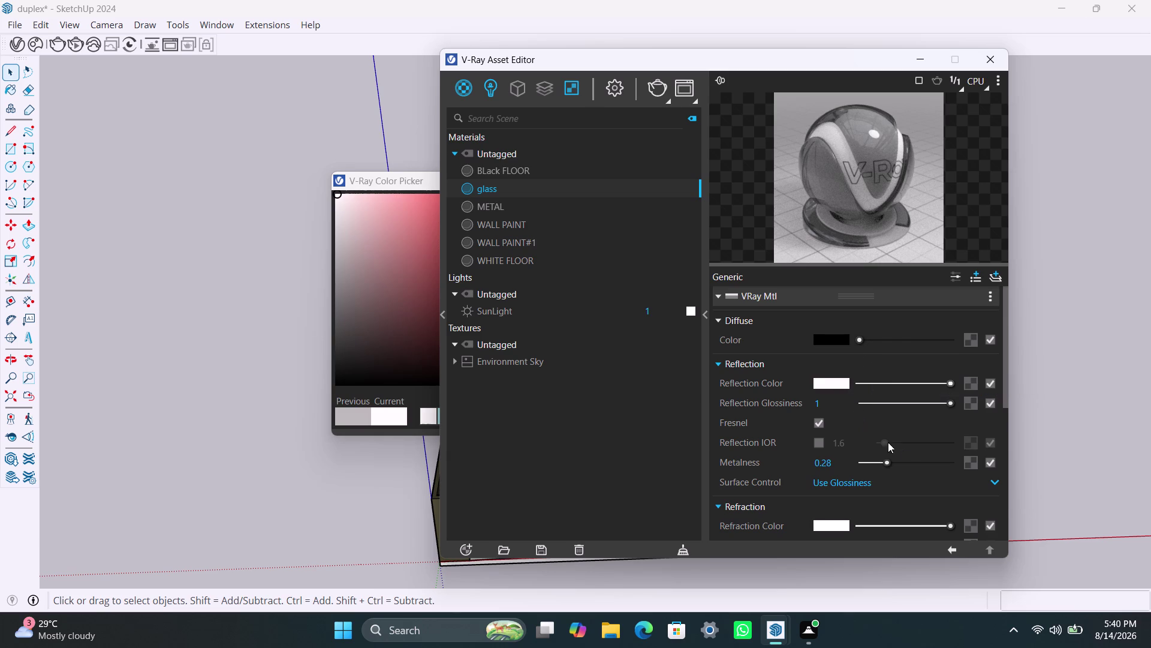
Set the glass Refraction IOR to 9.31.
scroll(down, 3)
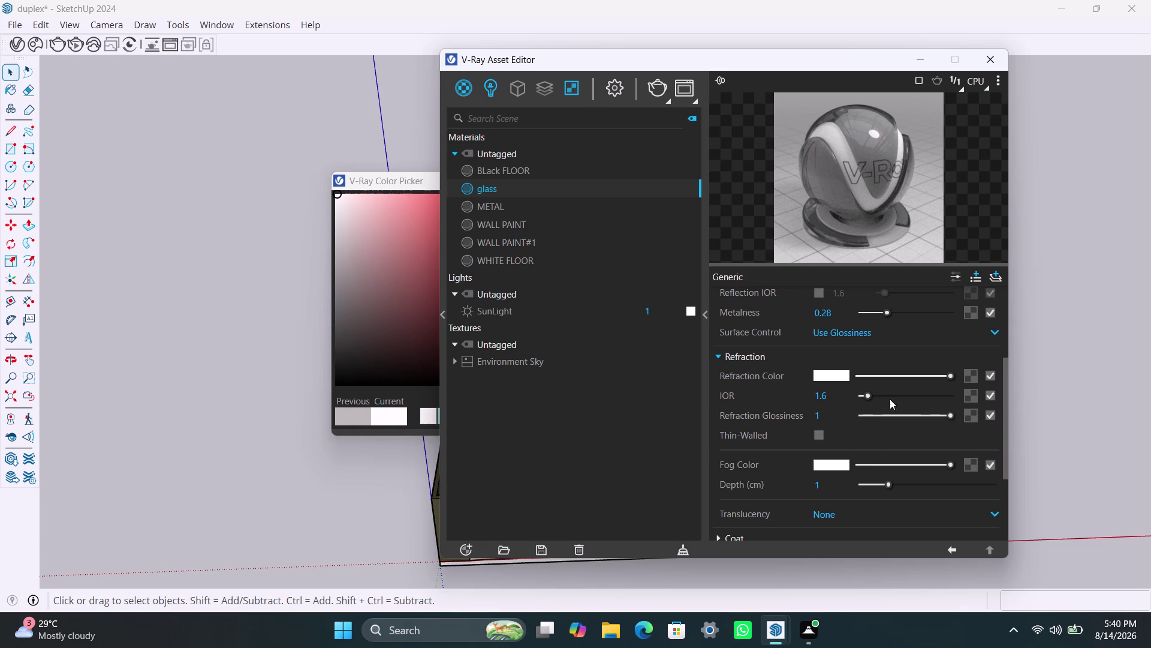
drag(868, 392, 907, 393)
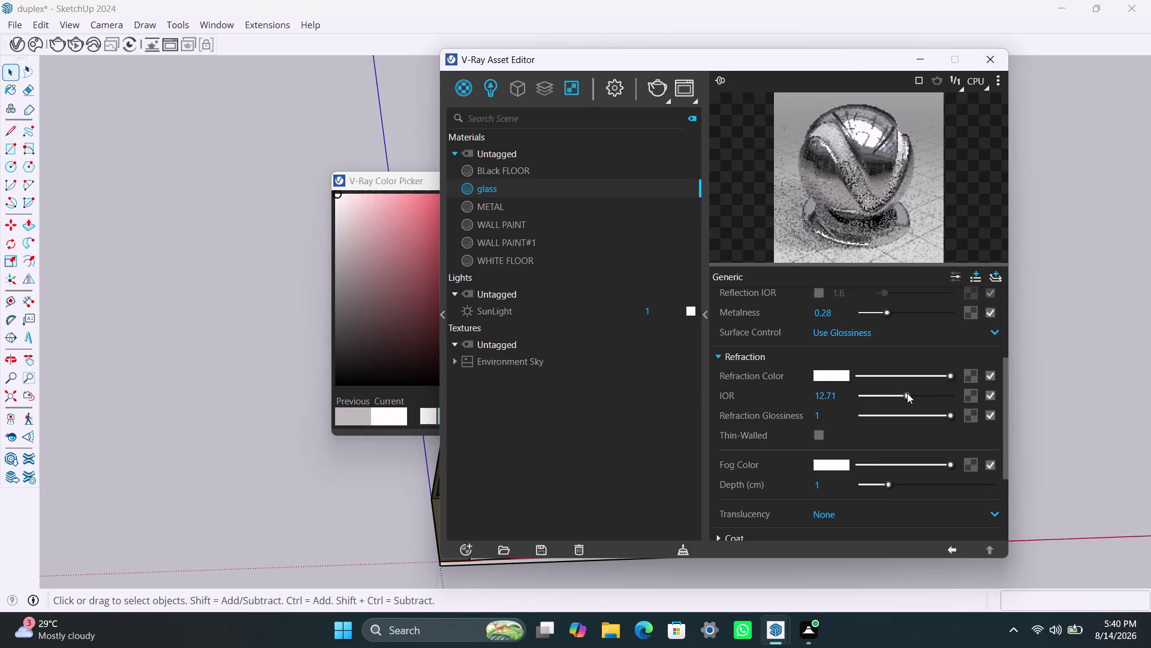
drag(907, 393, 848, 409)
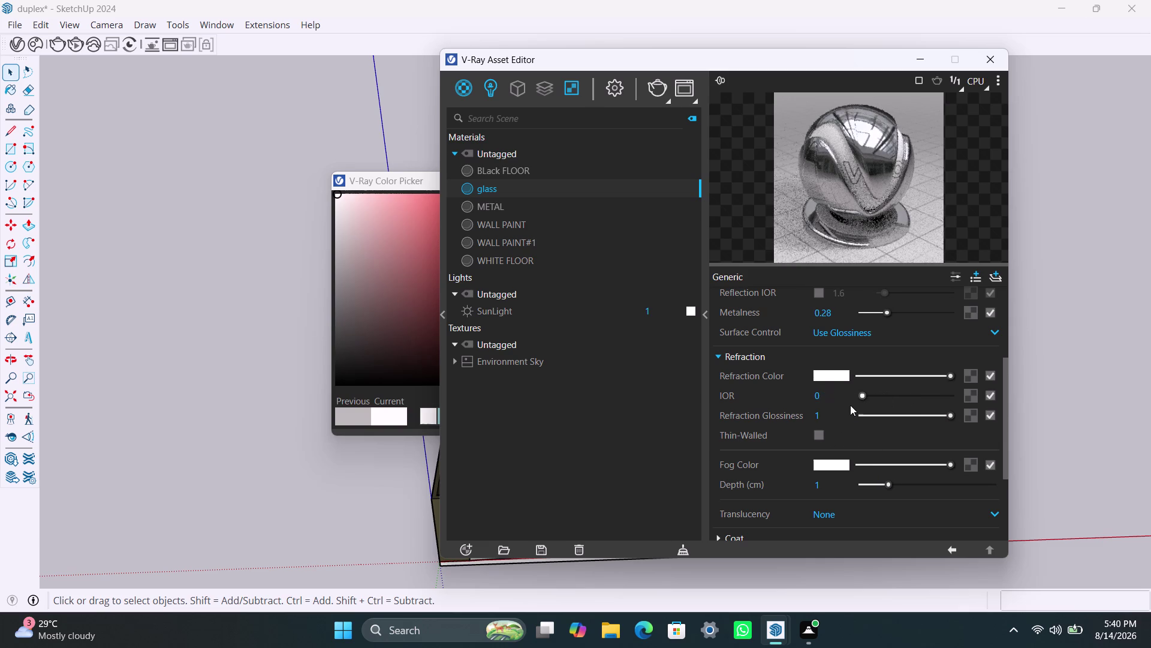
drag(860, 395, 908, 394)
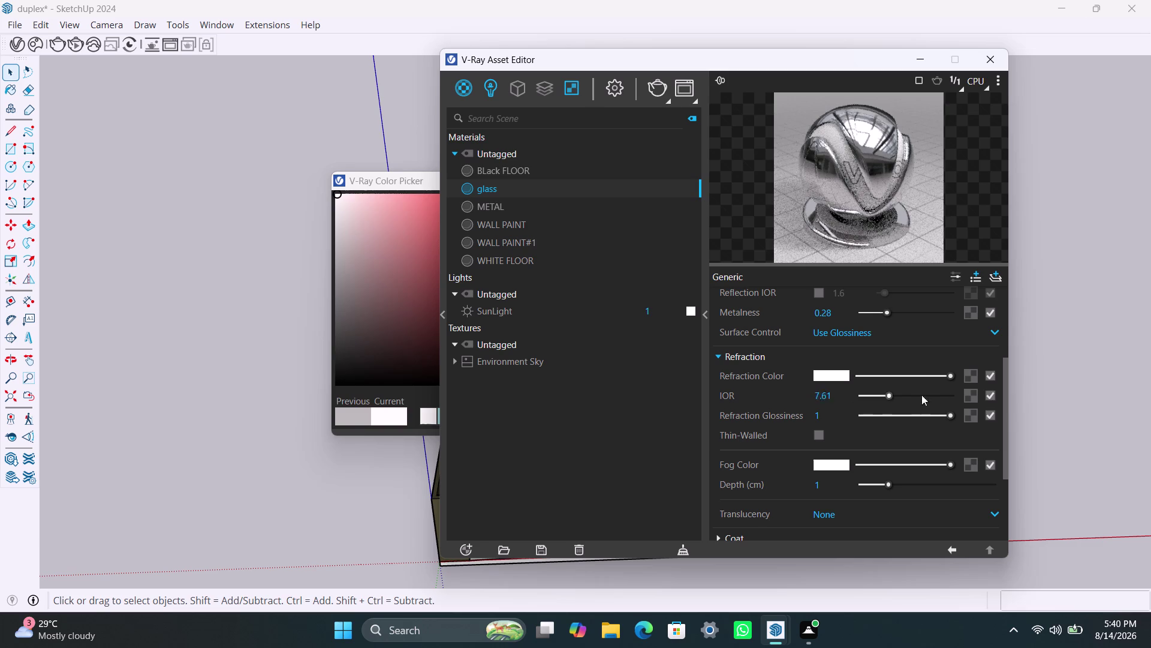
drag(908, 395, 967, 394)
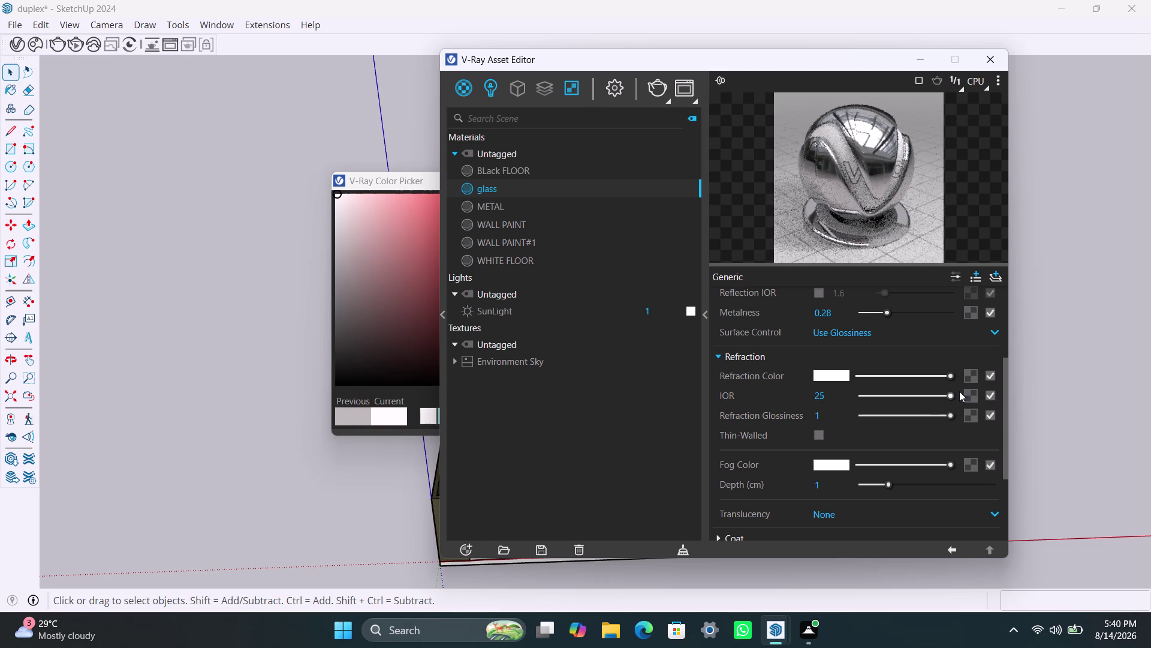
drag(951, 389, 878, 397)
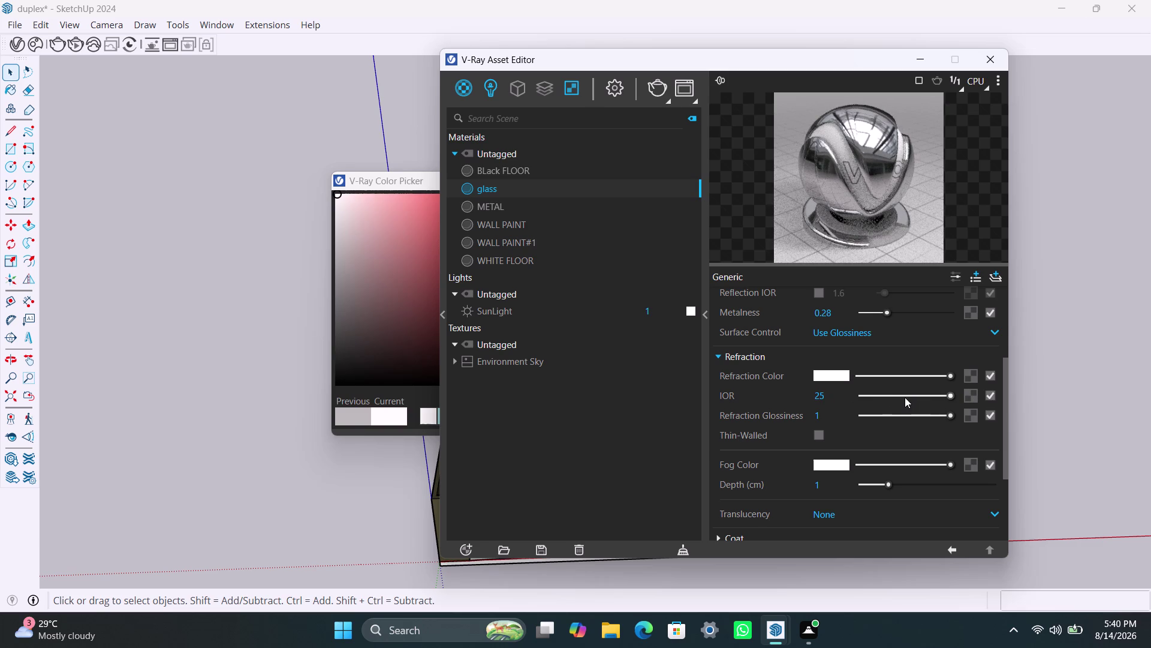
click(905, 397)
click(880, 395)
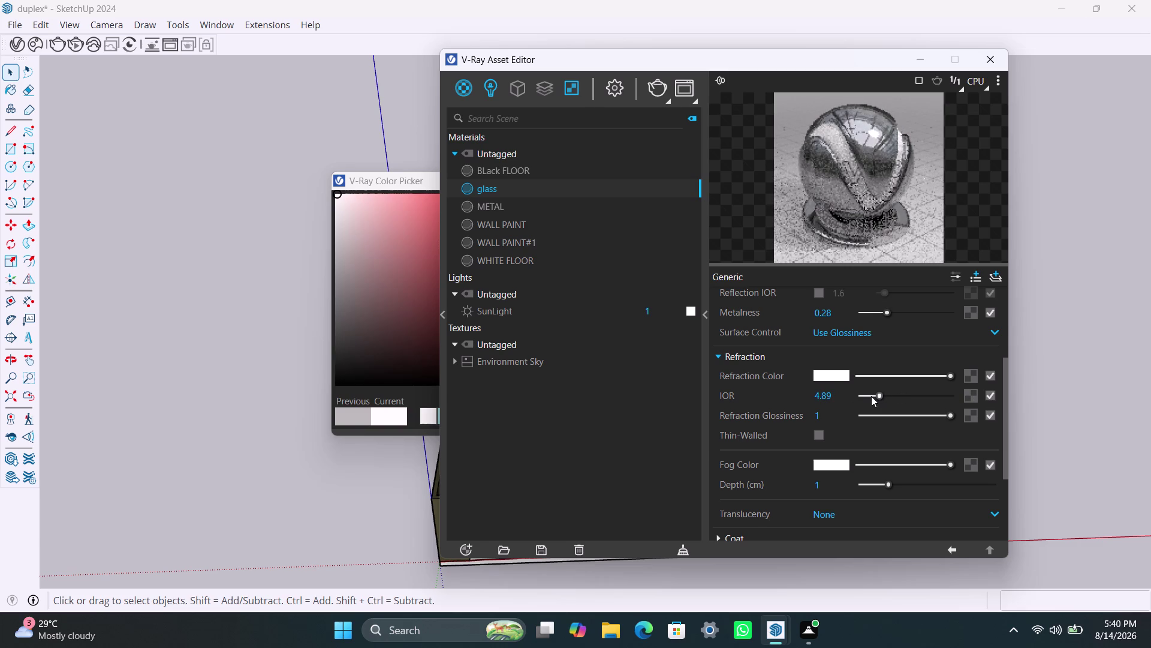
click(871, 395)
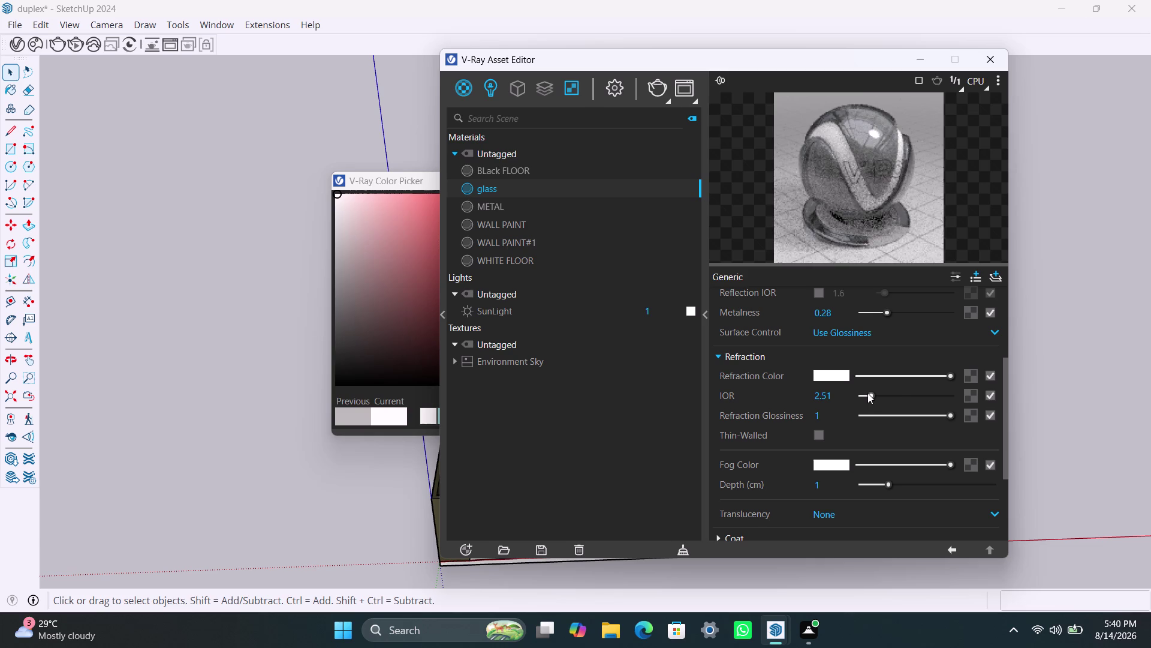
click(894, 390)
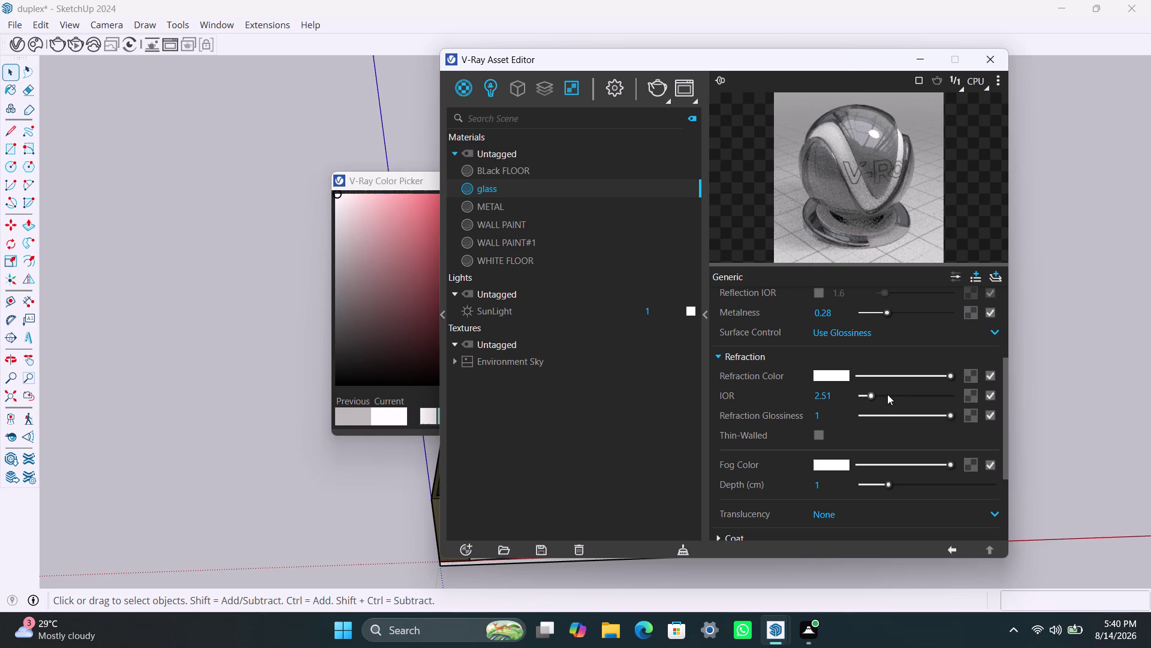
click(887, 394)
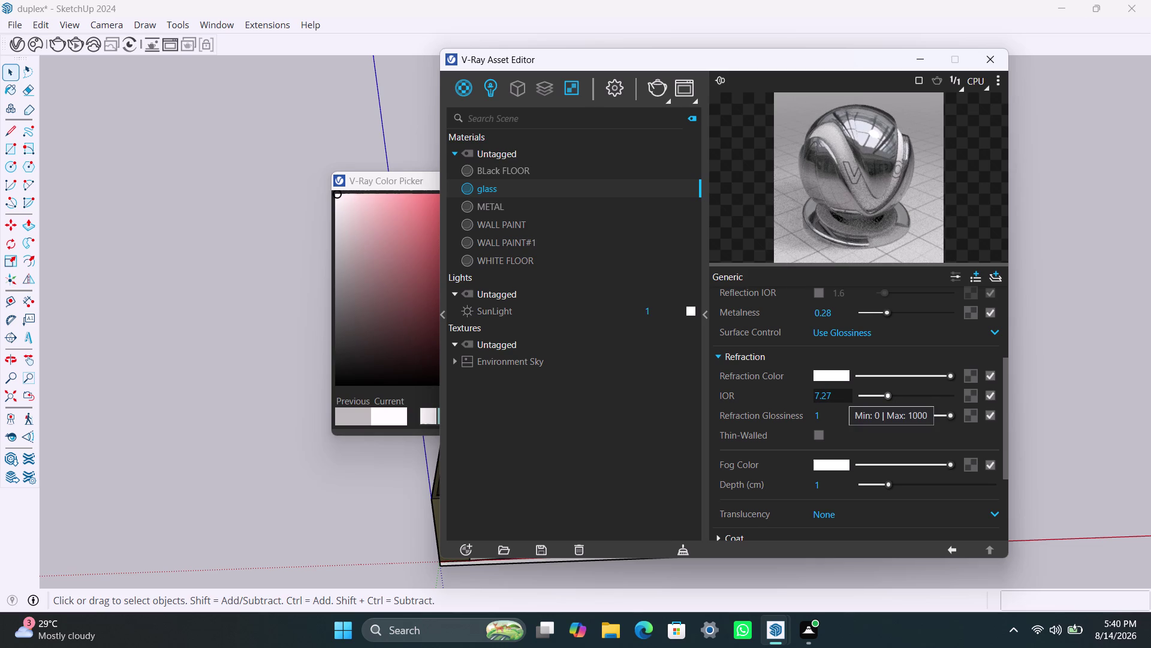
click(895, 396)
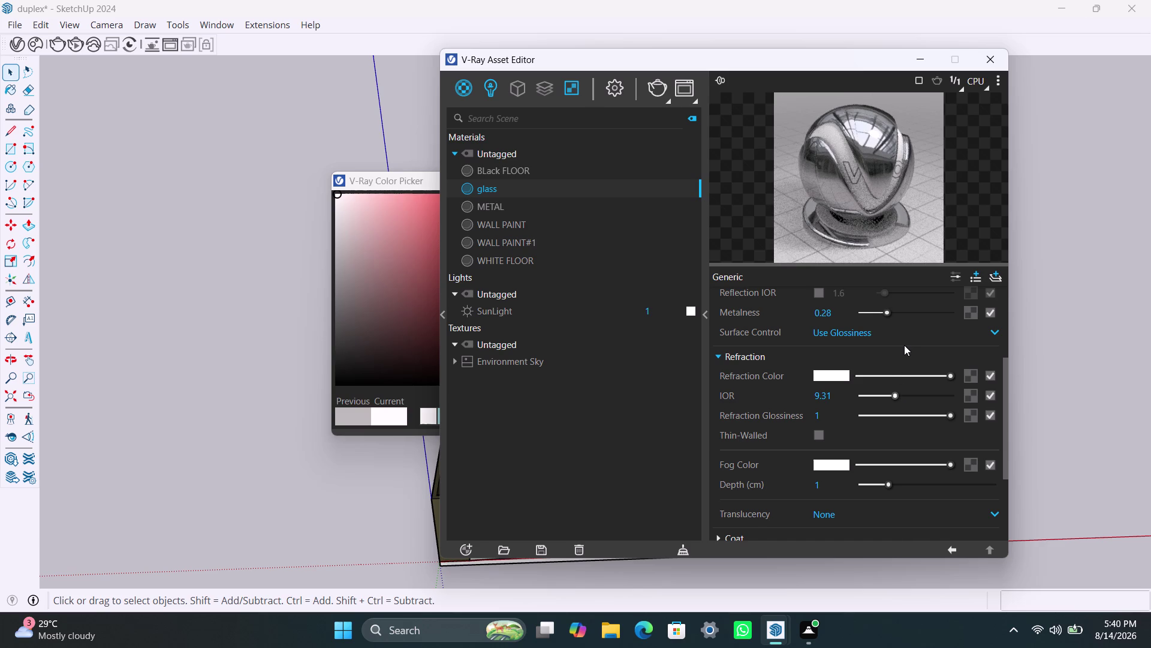
scroll(up, 3)
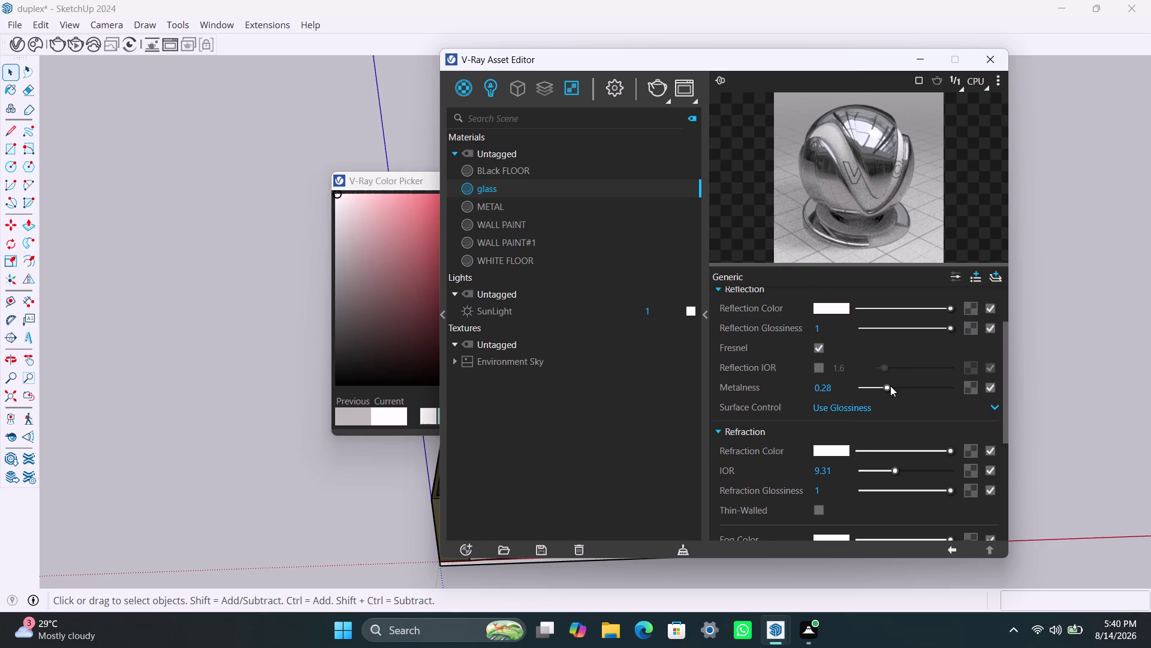
Swing glass Metalness to 1 and back to 0, and toggle Fresnel off and on.
drag(891, 386, 967, 387)
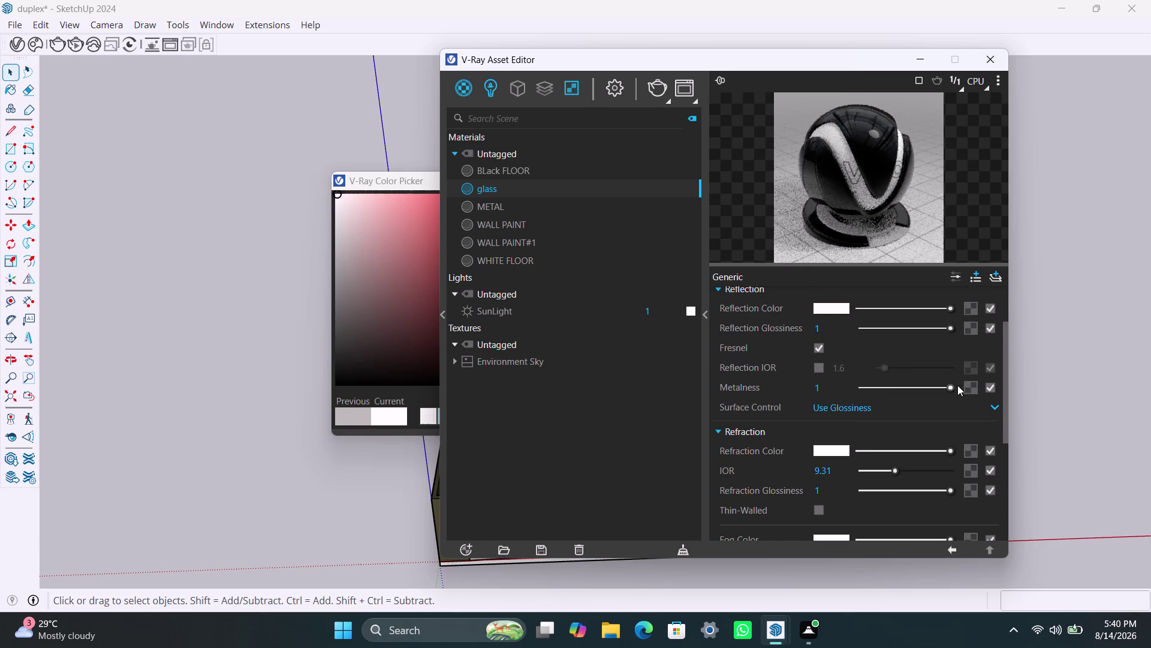
drag(952, 384, 844, 402)
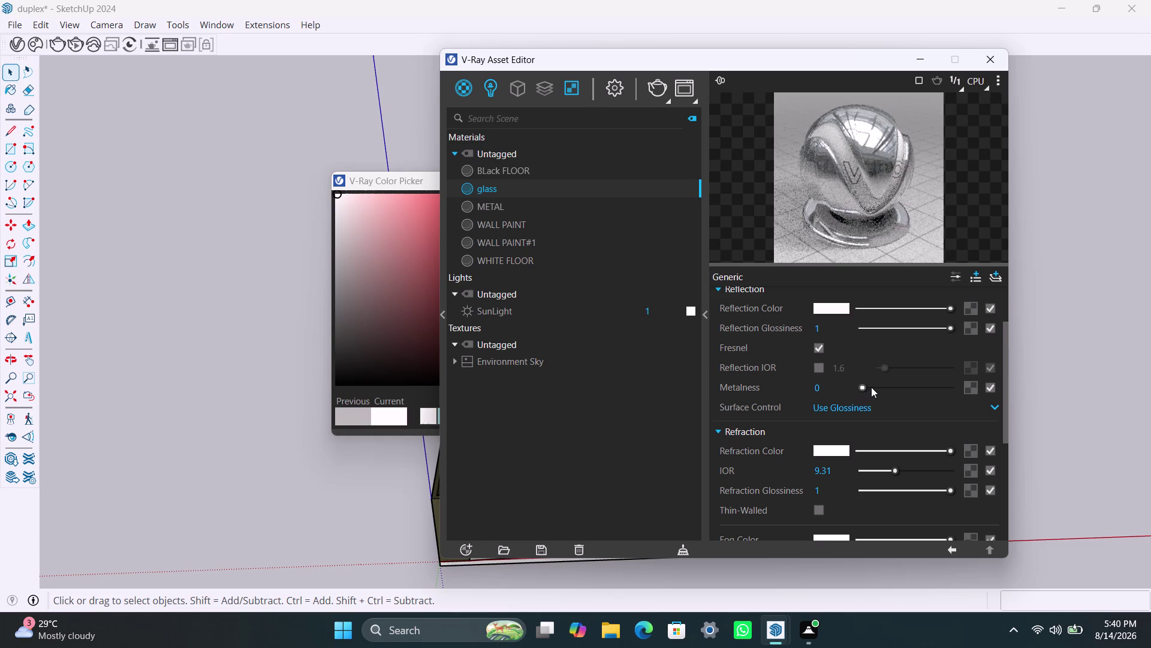
click(821, 346)
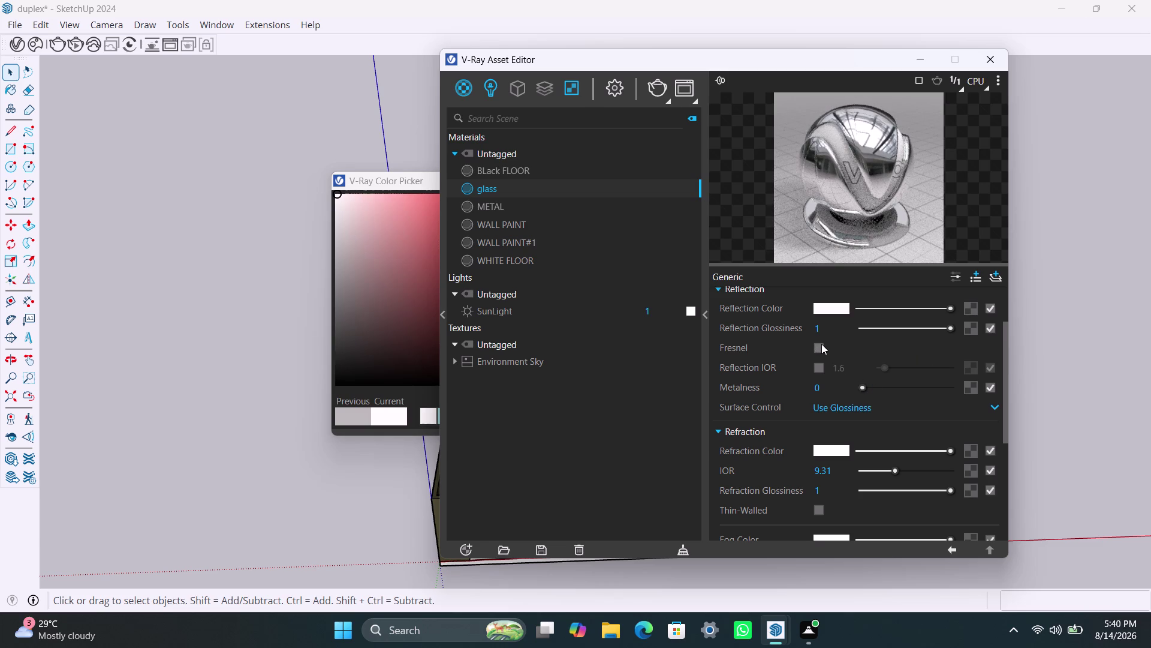
click(822, 343)
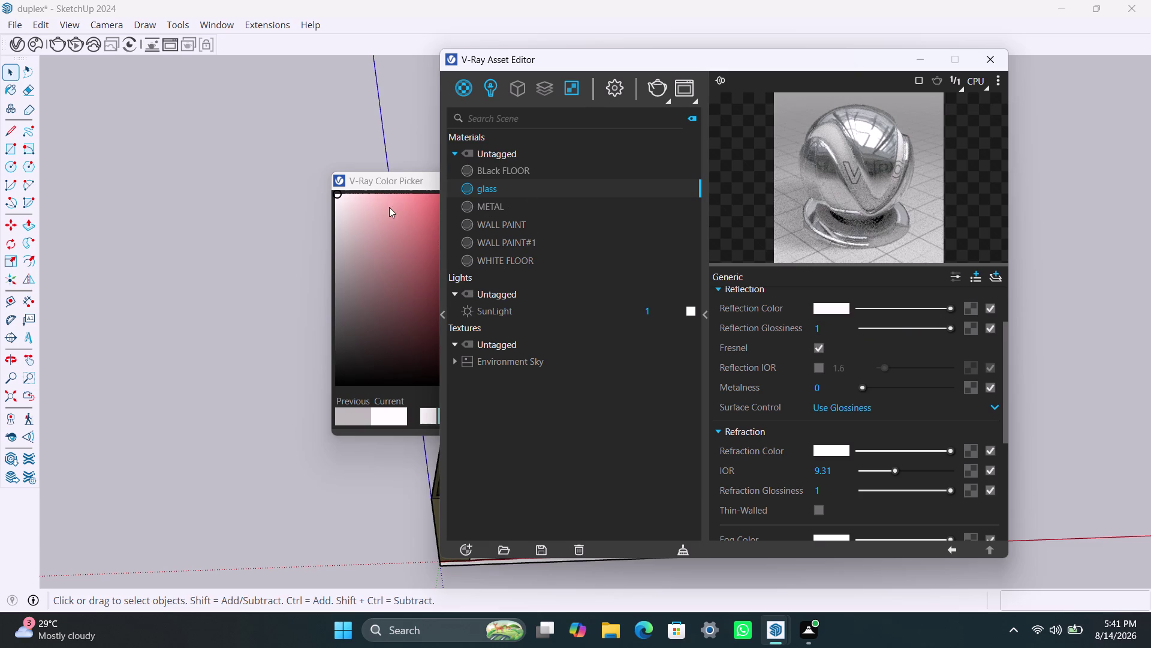
click(918, 59)
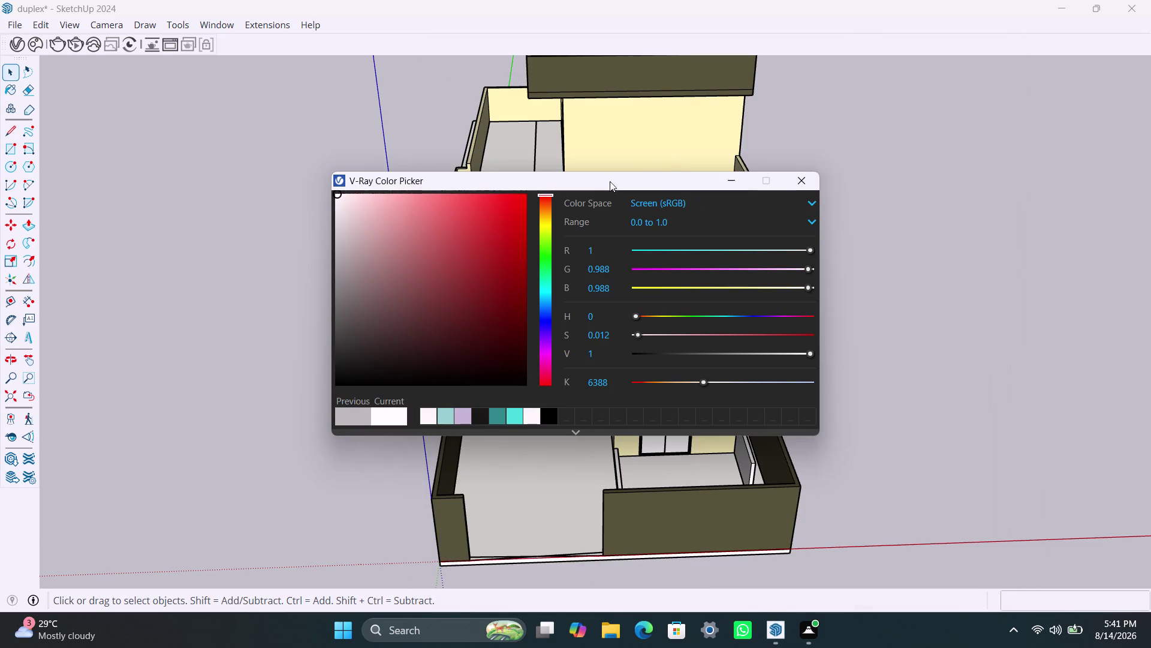
Open the upper-floor group for editing and select the front parapet panel.
click(723, 172)
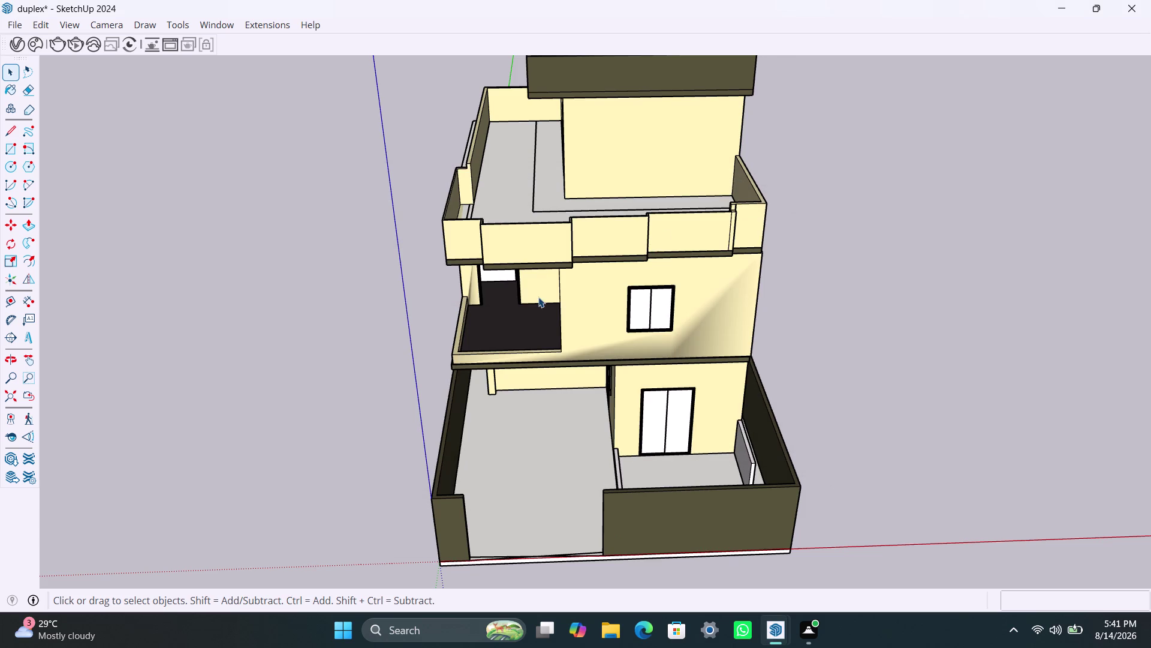
click(507, 238)
double_click(506, 238)
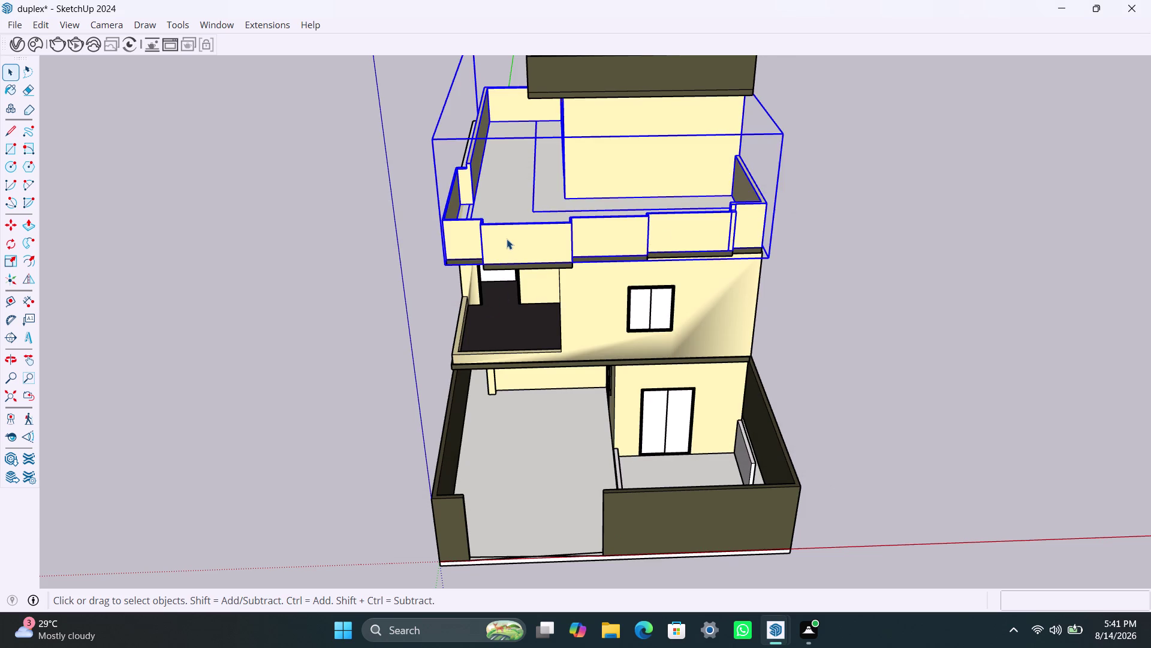
click(507, 239)
click(507, 239)
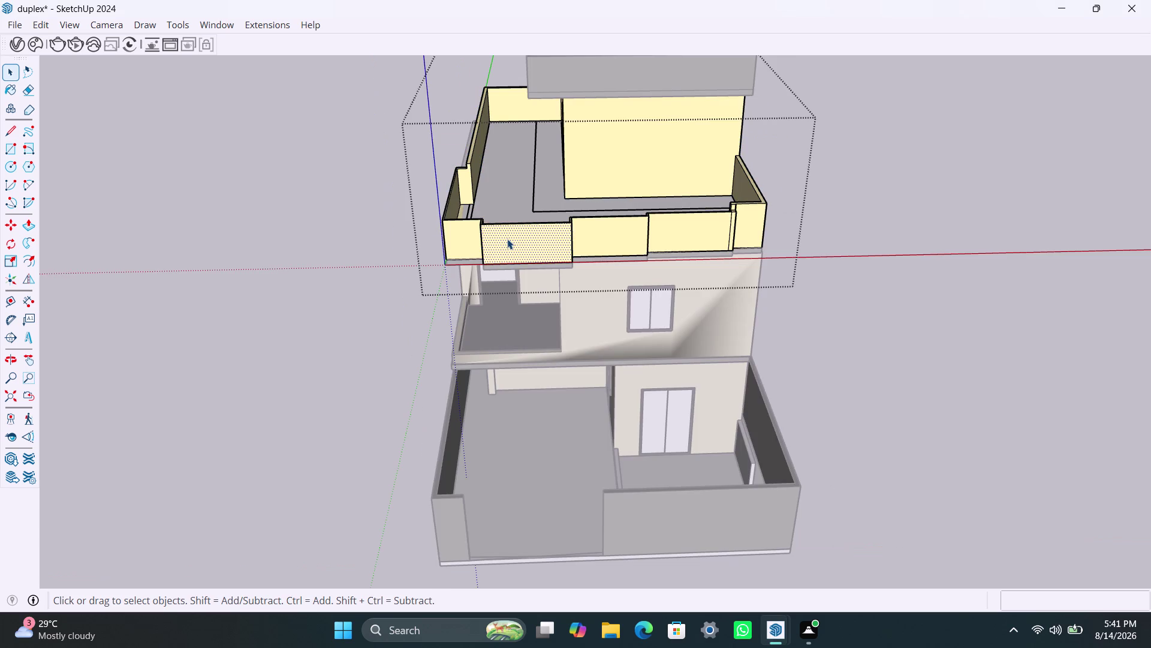
right_click(508, 238)
Reopen the V-Ray Asset Editor and bring up the glass material's actions.
click(499, 253)
click(782, 633)
click(826, 540)
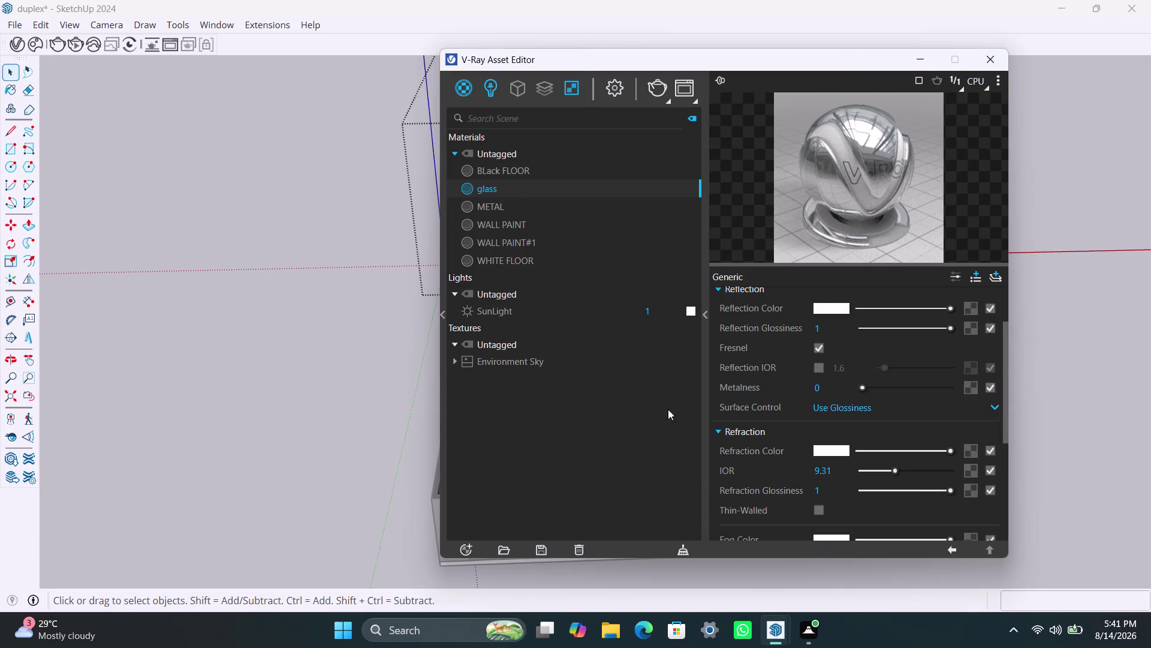
right_click(511, 188)
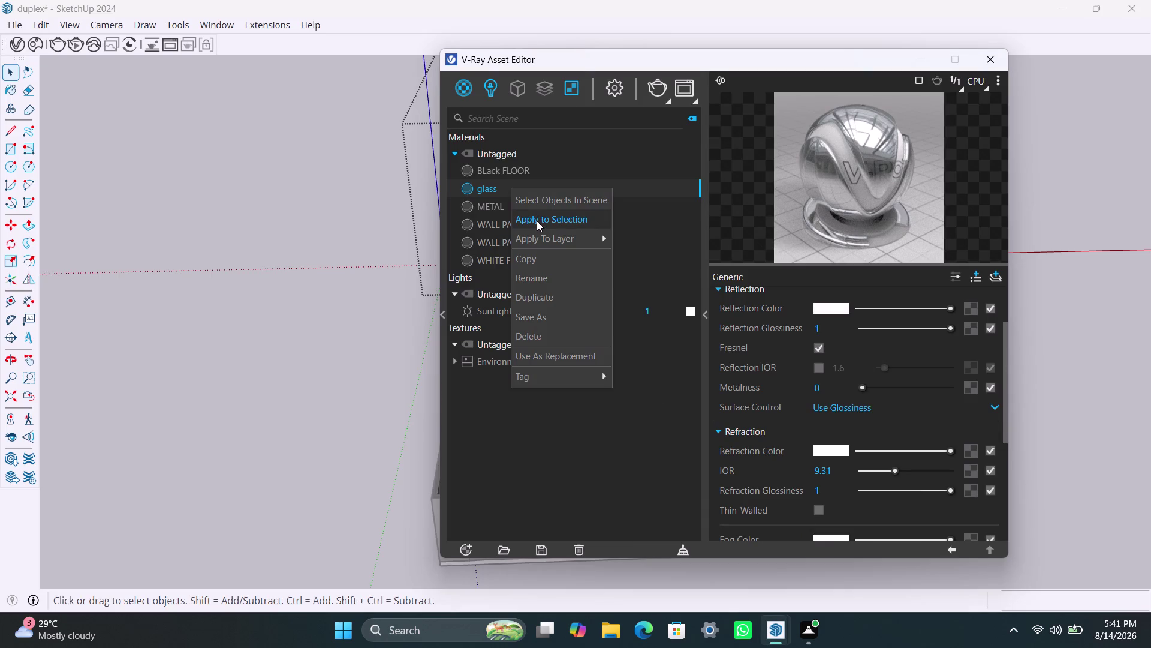
Apply glass to the first two parapet panels, orbiting along the parapet.
click(536, 220)
scroll(down, 3)
scroll(down, 3)
middle_drag(407, 331, 89, 393)
scroll(up, 3)
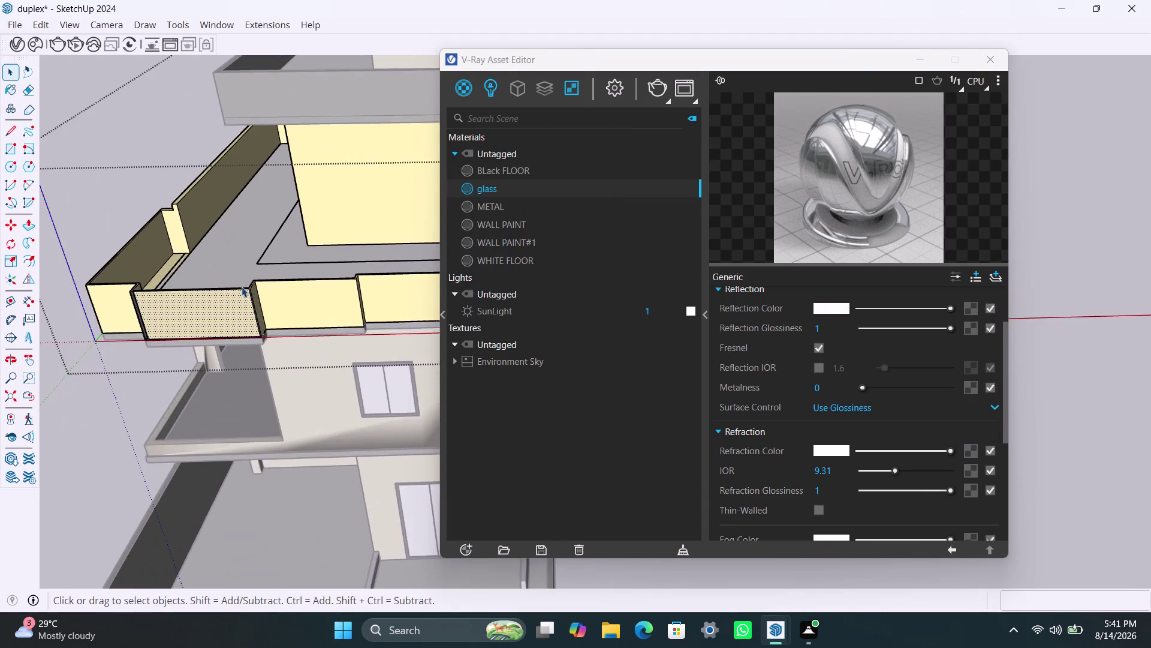
scroll(up, 3)
middle_drag(222, 309, 184, 421)
scroll(up, 3)
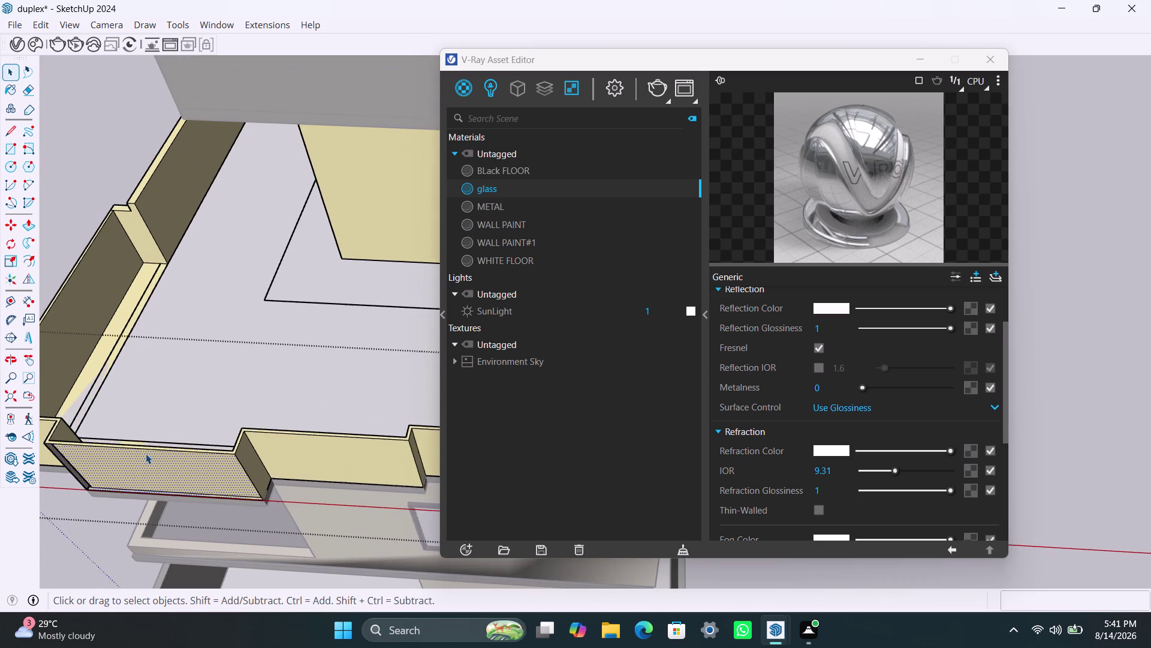
scroll(up, 3)
click(337, 442)
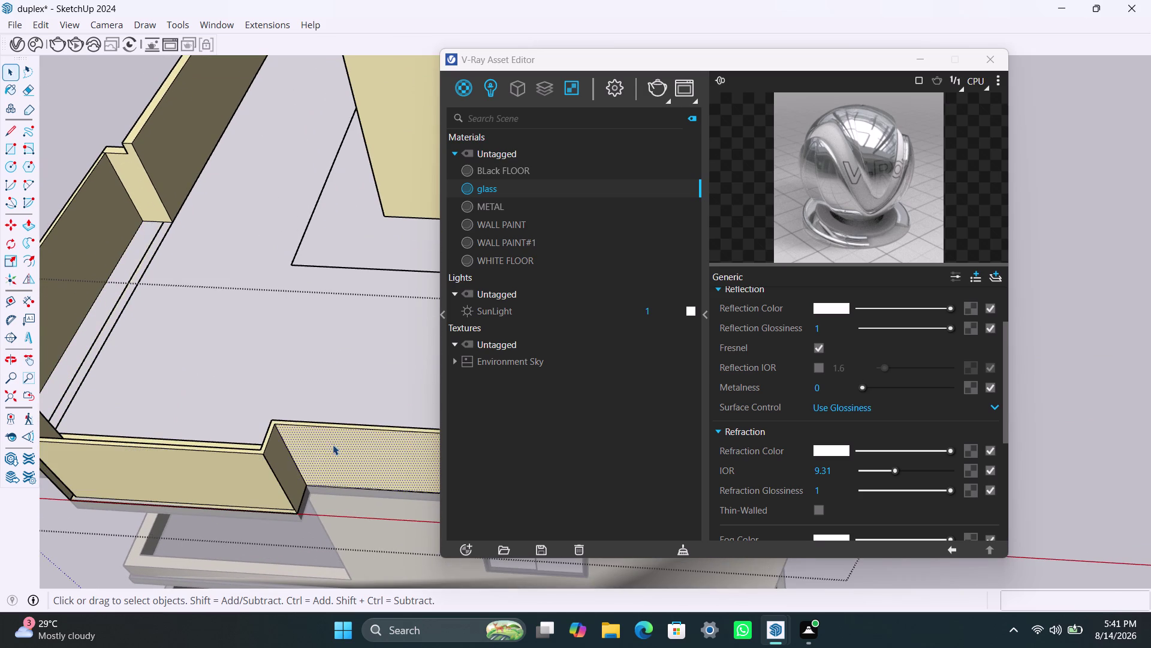
right_click(505, 184)
click(522, 215)
Apply glass to the parapet panel's end face and view the whole parapet.
click(282, 468)
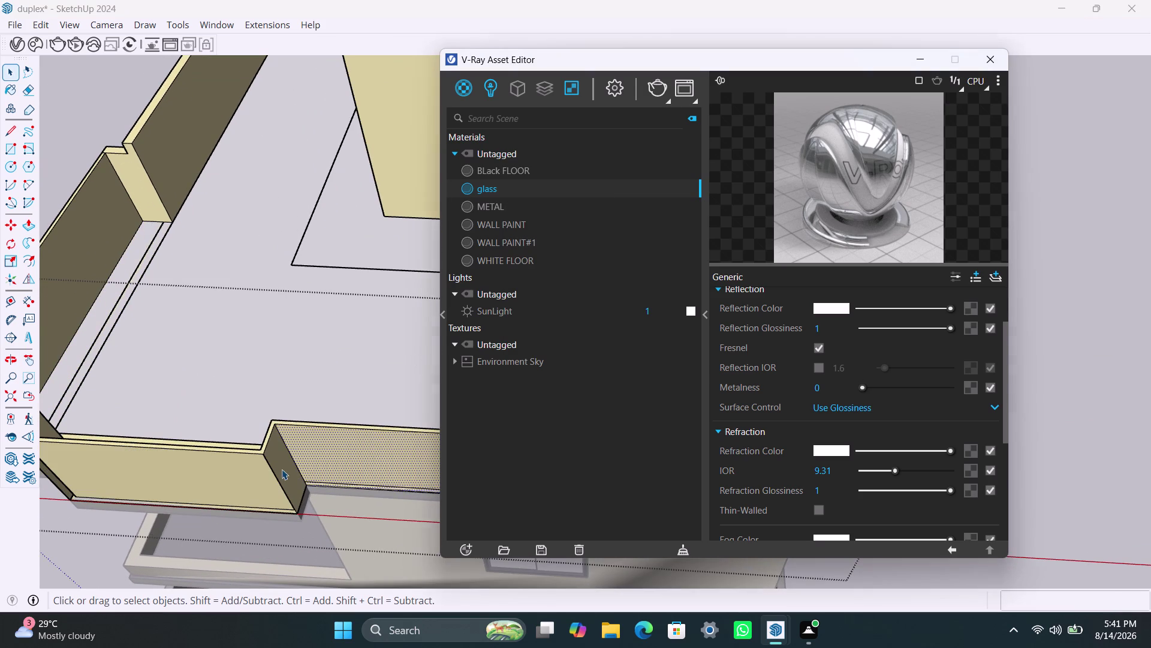
right_click(509, 191)
click(525, 229)
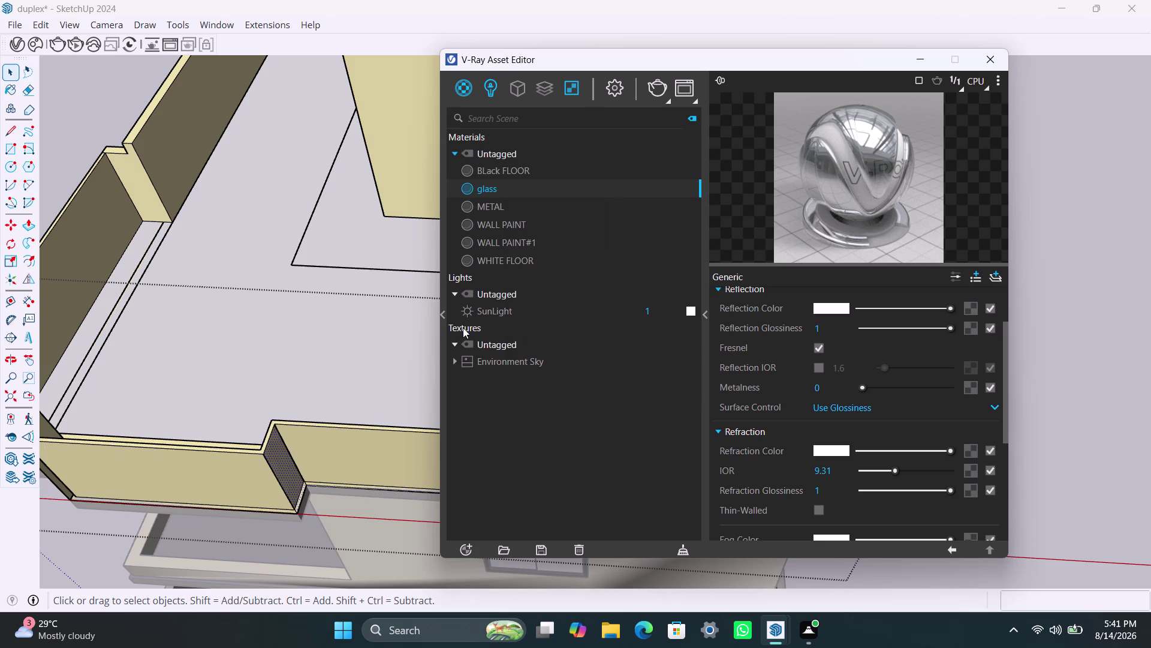
scroll(down, 3)
scroll(down, 3)
middle_drag(299, 432, 203, 371)
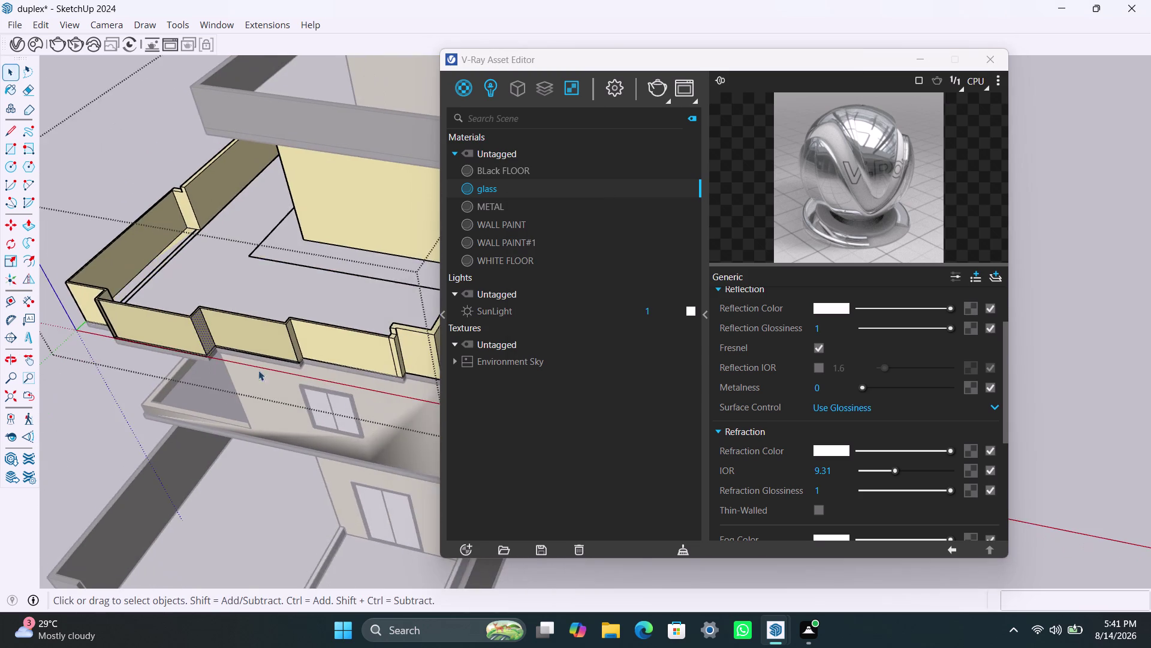
scroll(up, 3)
Apply glass to two more parapet panel faces.
click(285, 325)
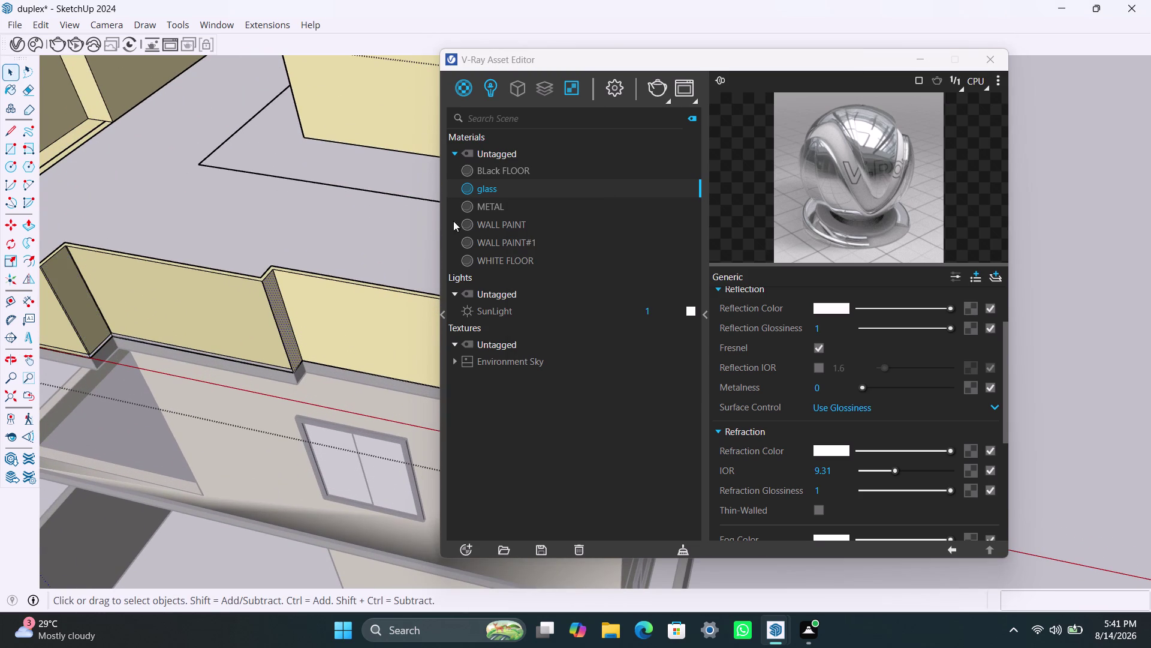
right_click(489, 193)
click(506, 219)
click(372, 314)
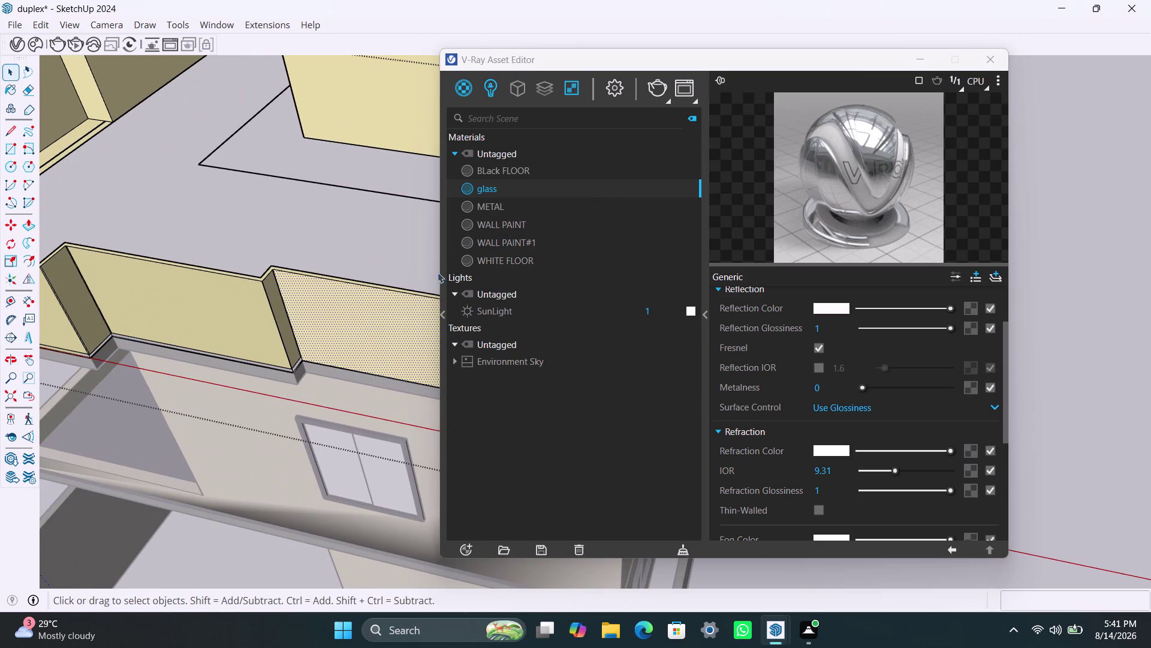
right_click(533, 183)
click(538, 216)
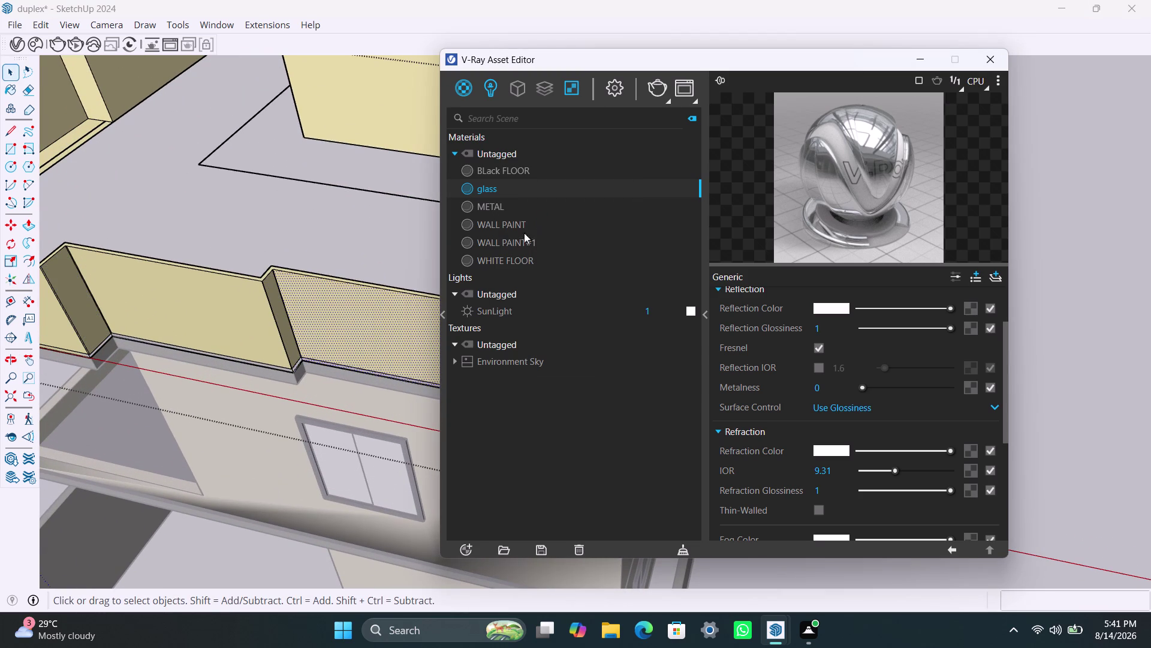
Orbit to look down inside the top-floor parapet.
scroll(down, 3)
scroll(down, 3)
middle_drag(336, 347, 188, 373)
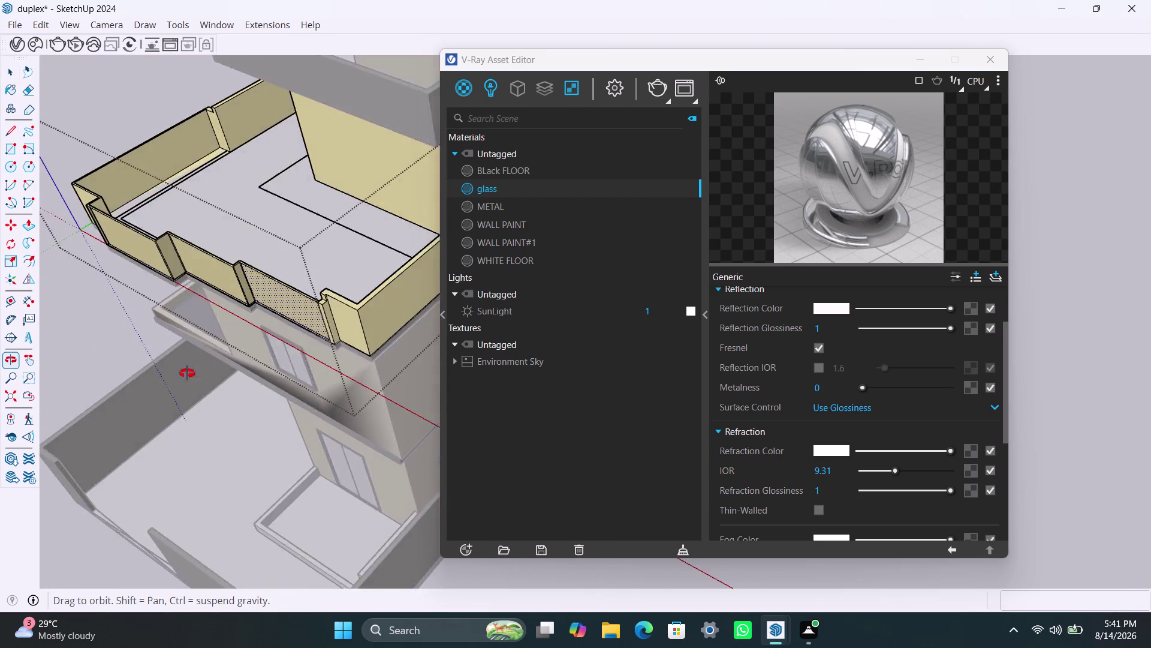
middle_drag(188, 373, 173, 375)
scroll(up, 3)
scroll(up, 3)
scroll(up, 3)
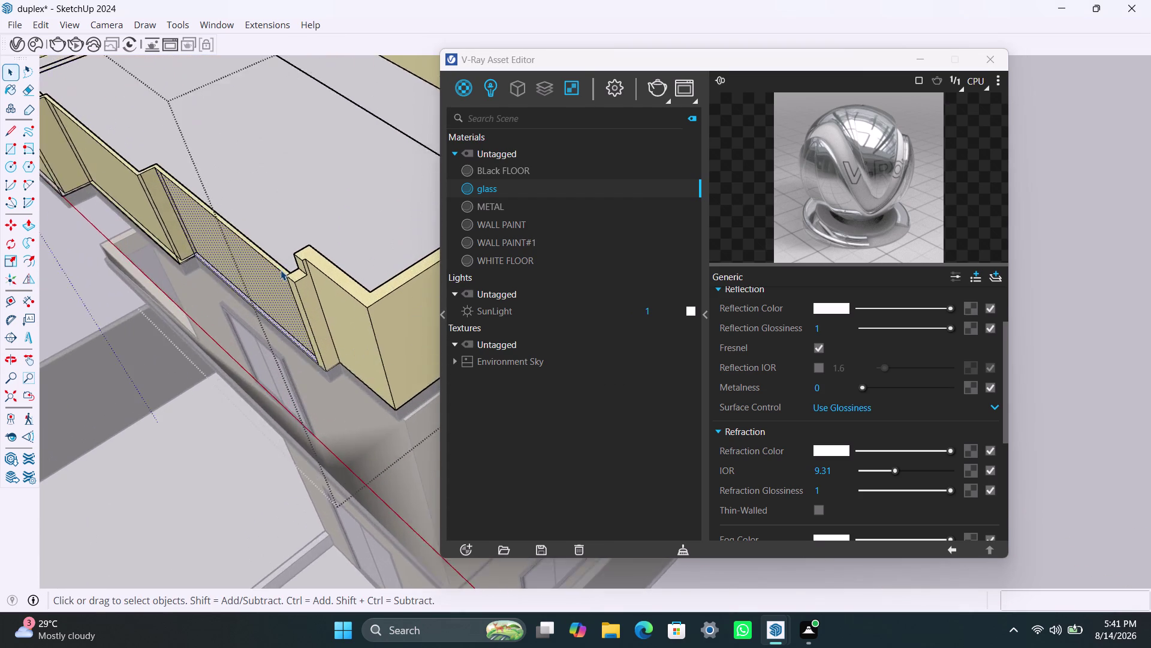
scroll(up, 3)
middle_drag(294, 261, 244, 325)
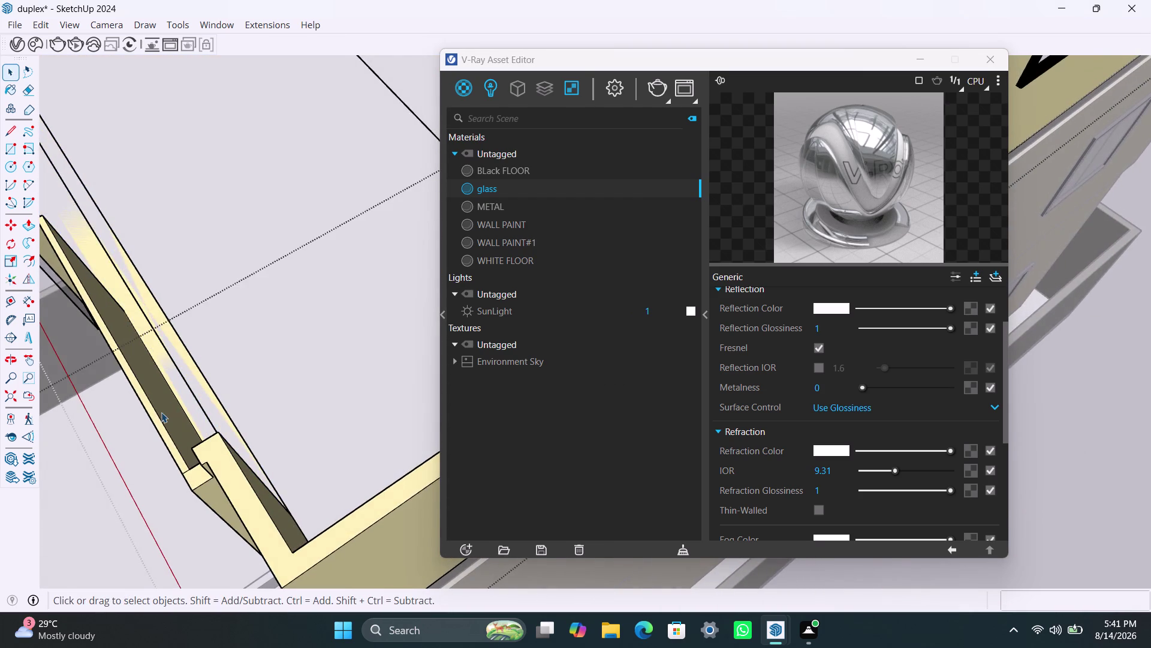
scroll(up, 3)
Apply glass to two inner faces of the parapet panels.
click(161, 412)
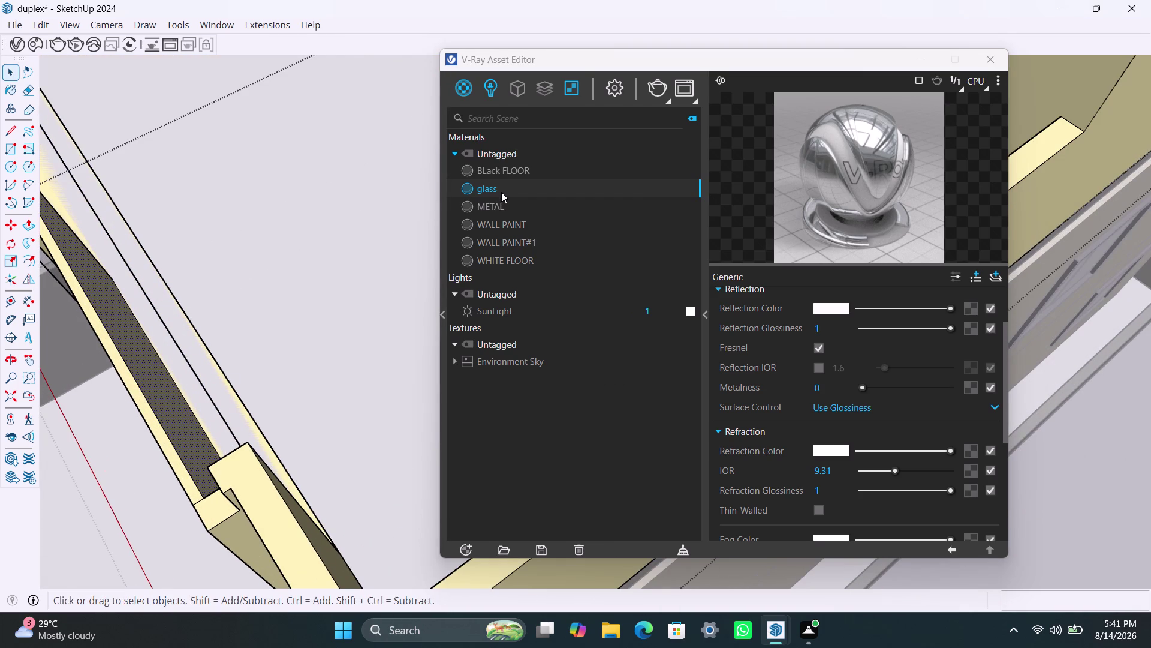
right_click(501, 192)
click(516, 221)
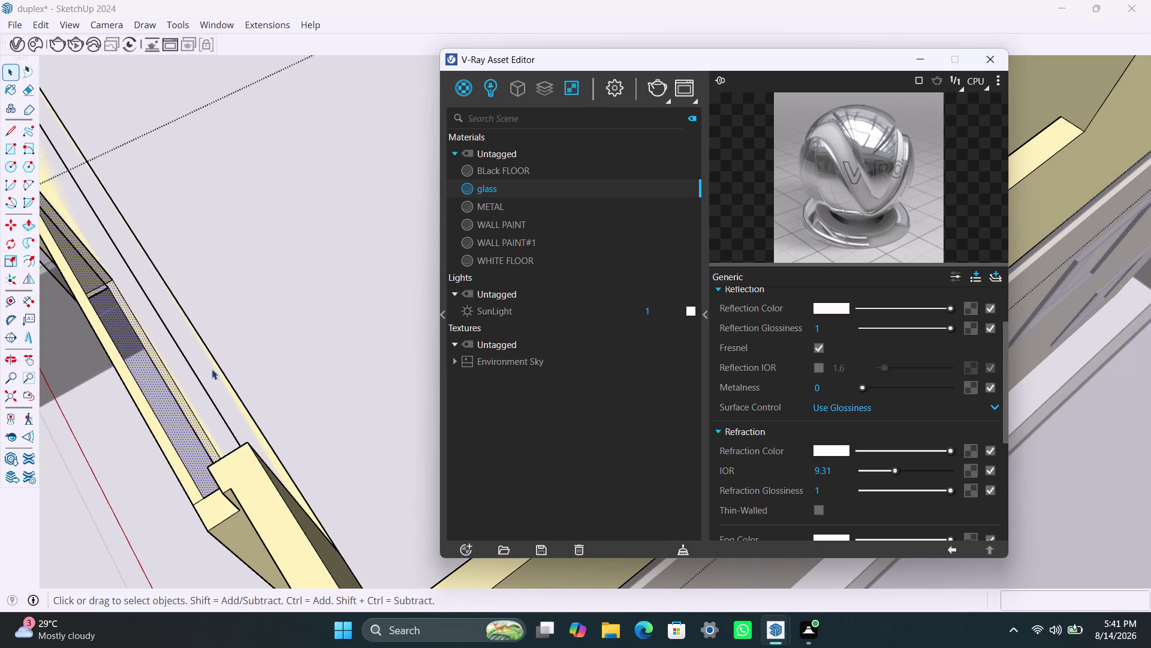
click(142, 411)
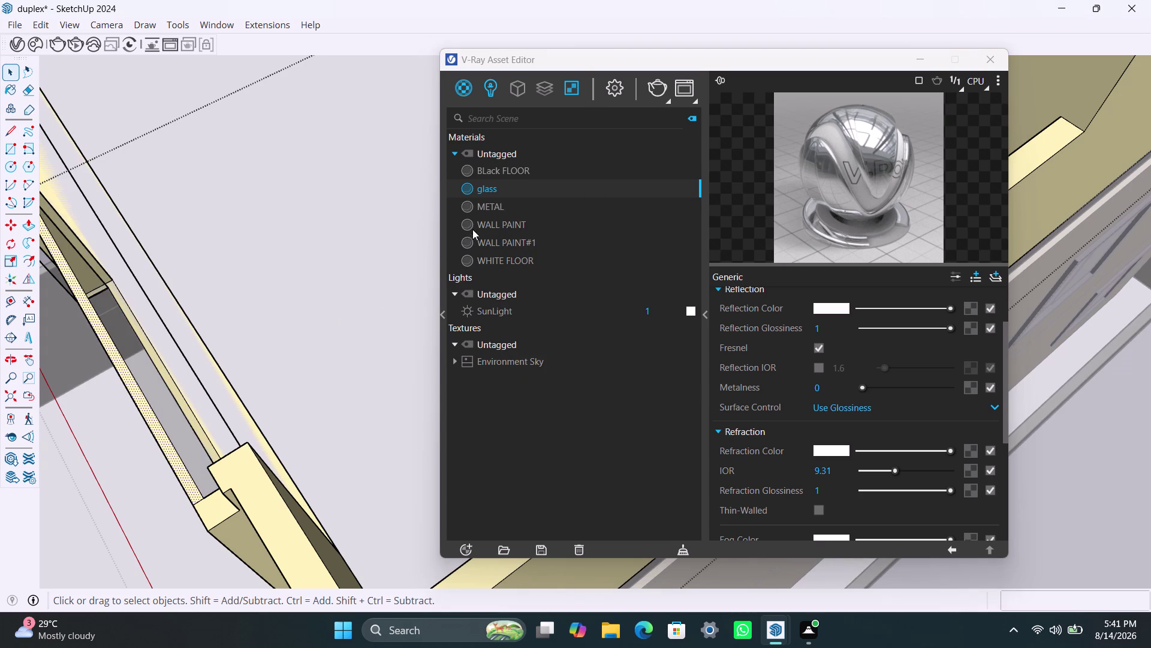
right_click(492, 194)
click(507, 225)
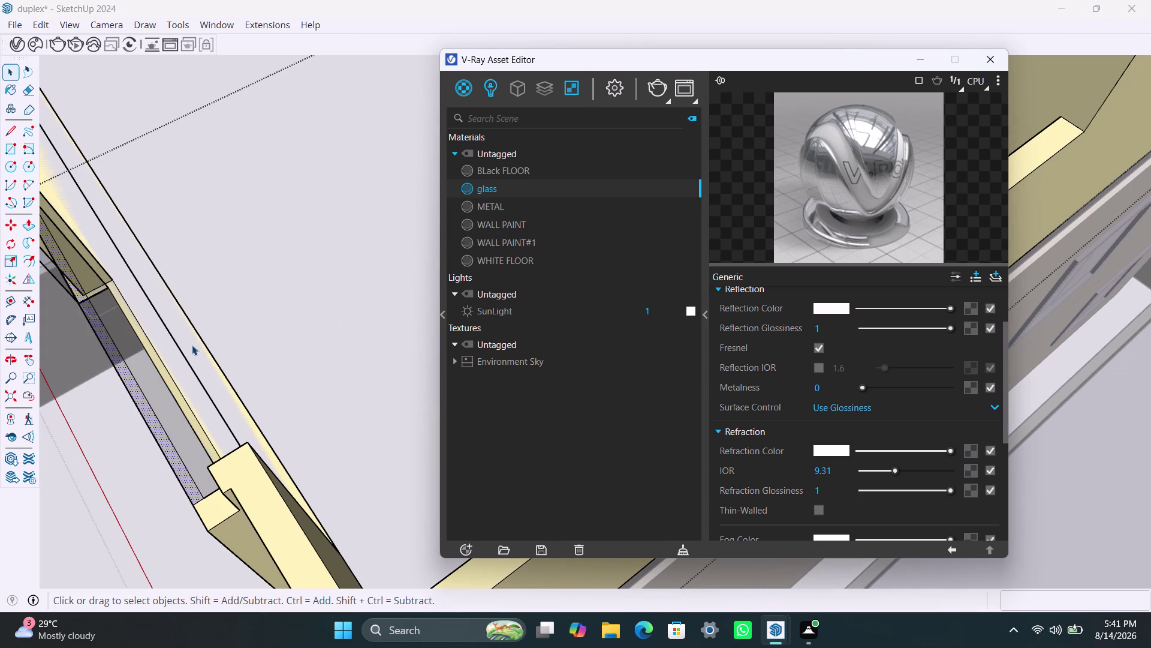
Select another inner panel face with its edges and orbit toward the side parapet.
click(169, 384)
double_click(169, 384)
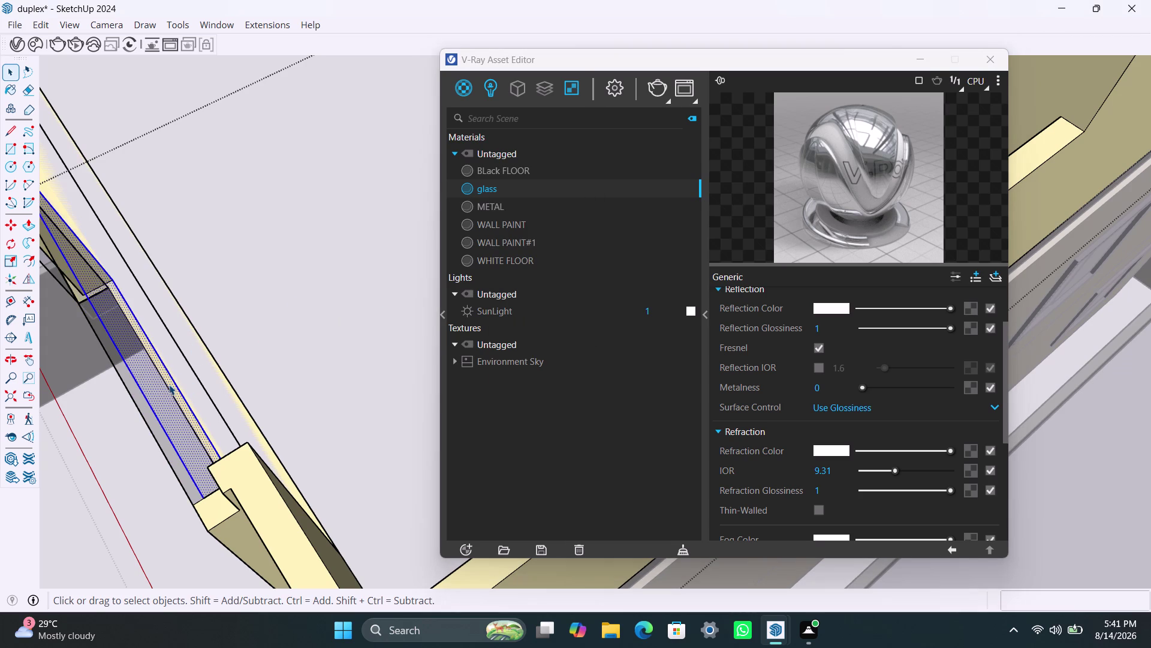
click(169, 384)
scroll(down, 3)
middle_drag(84, 397, 101, 381)
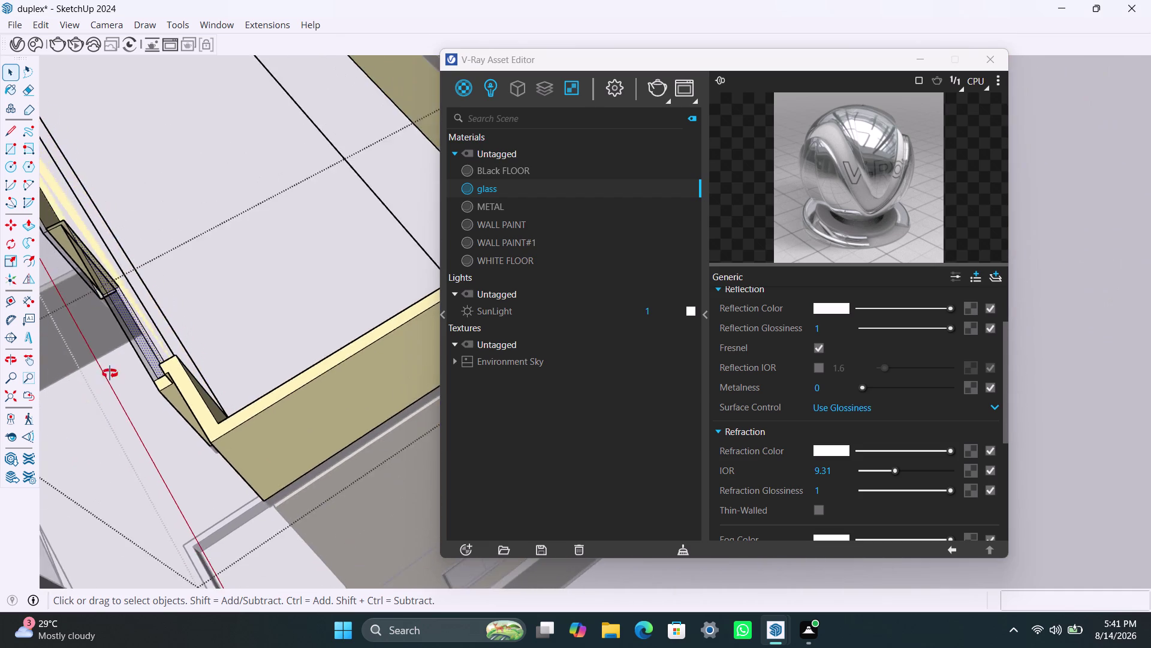
middle_drag(100, 381, 231, 303)
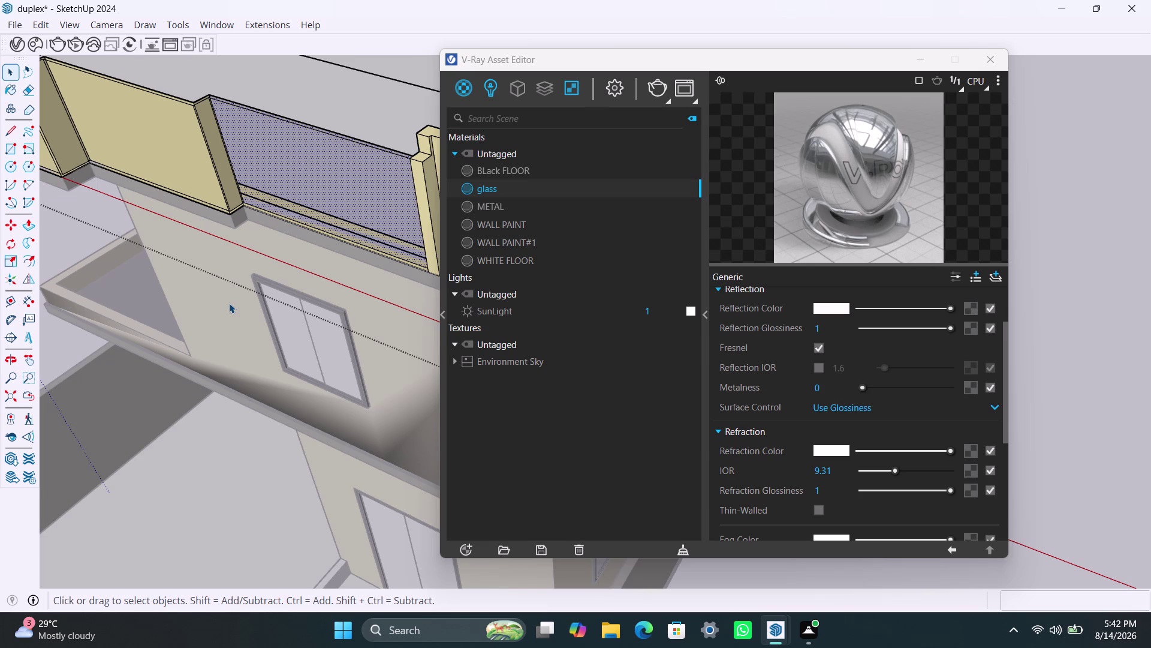
click(183, 153)
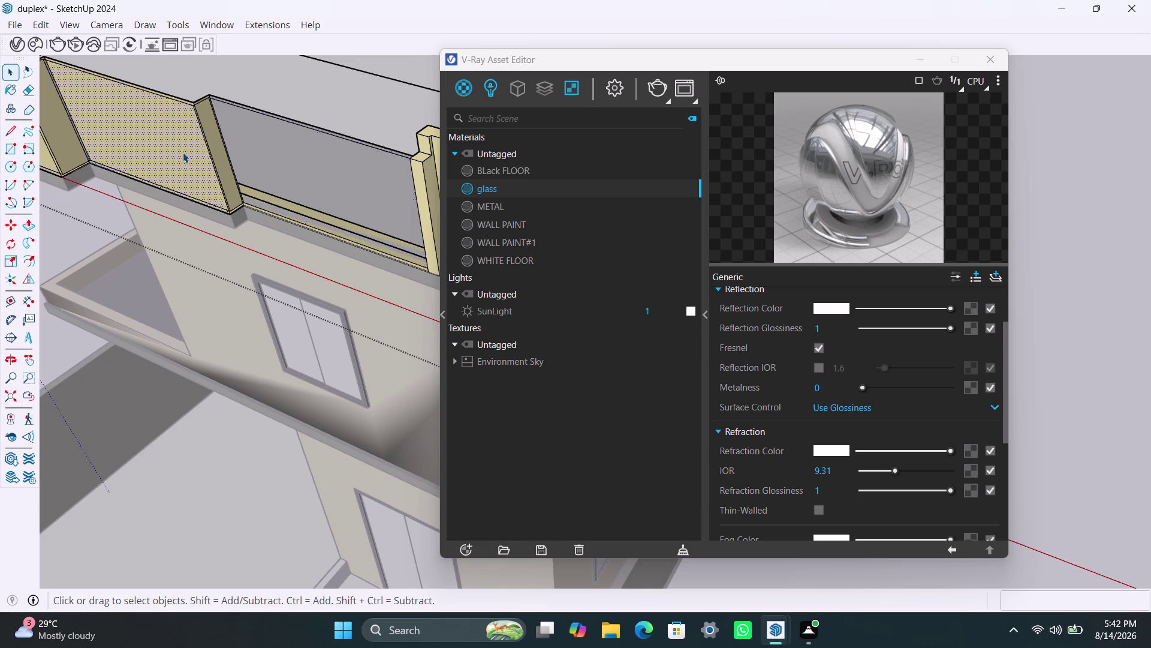
scroll(down, 3)
middle_drag(226, 131, 185, 188)
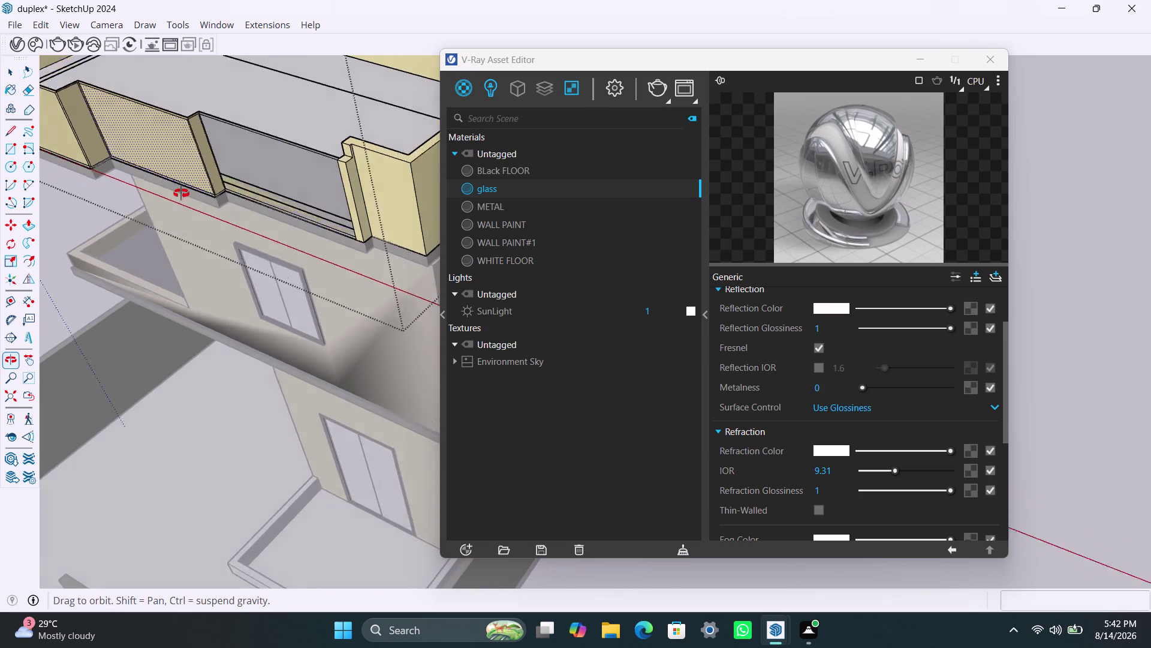
middle_drag(185, 188, 61, 313)
scroll(up, 3)
click(103, 172)
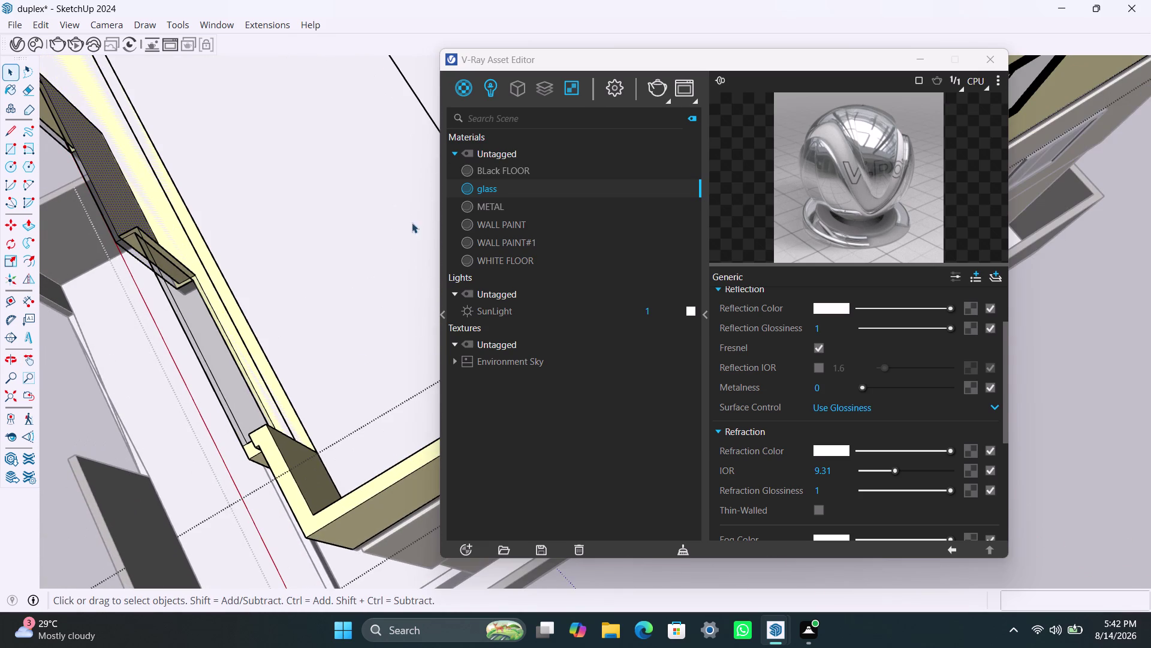
right_click(517, 185)
click(543, 220)
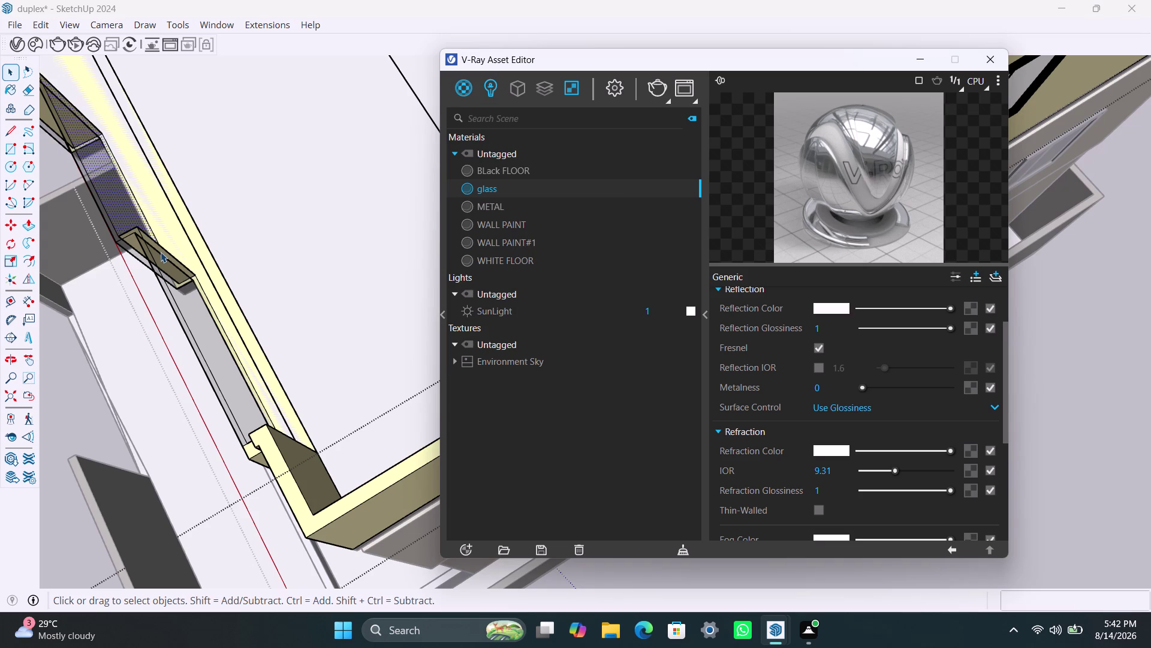
scroll(down, 3)
scroll(up, 3)
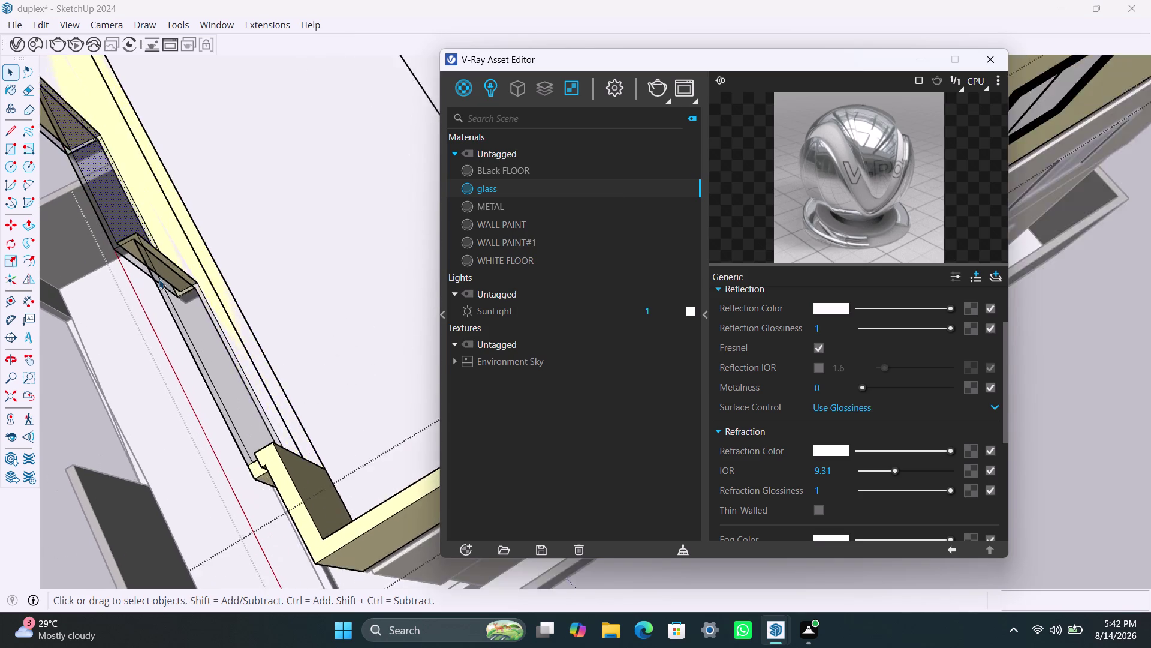
scroll(up, 3)
scroll(up, 3)
click(149, 257)
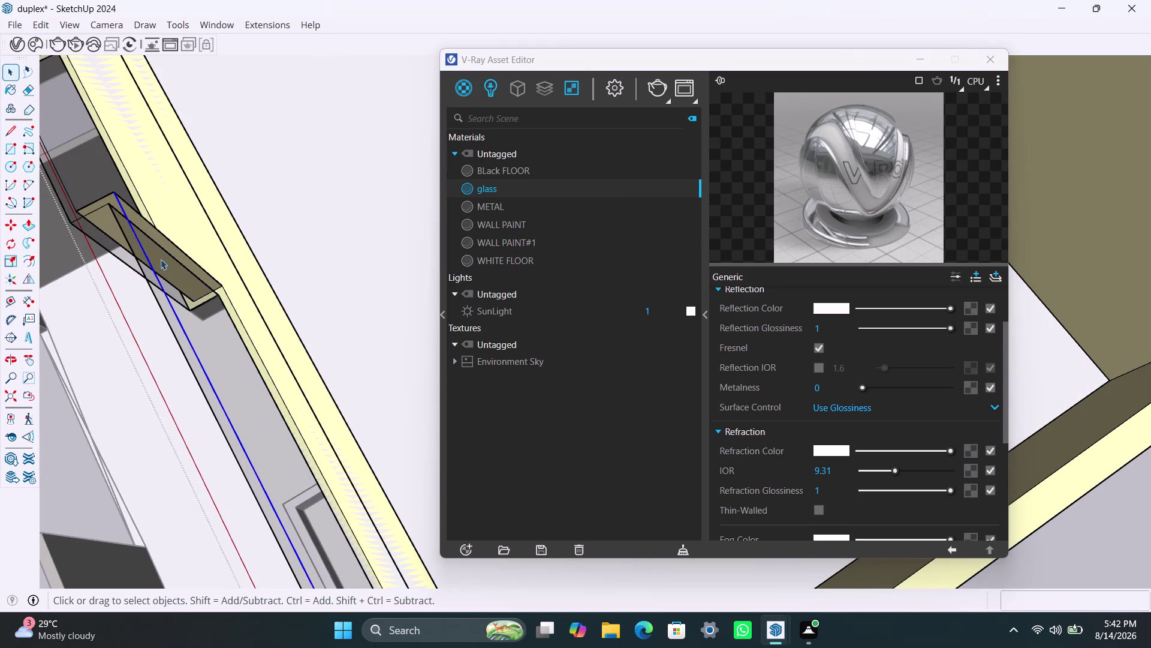
scroll(up, 3)
scroll(up, 3)
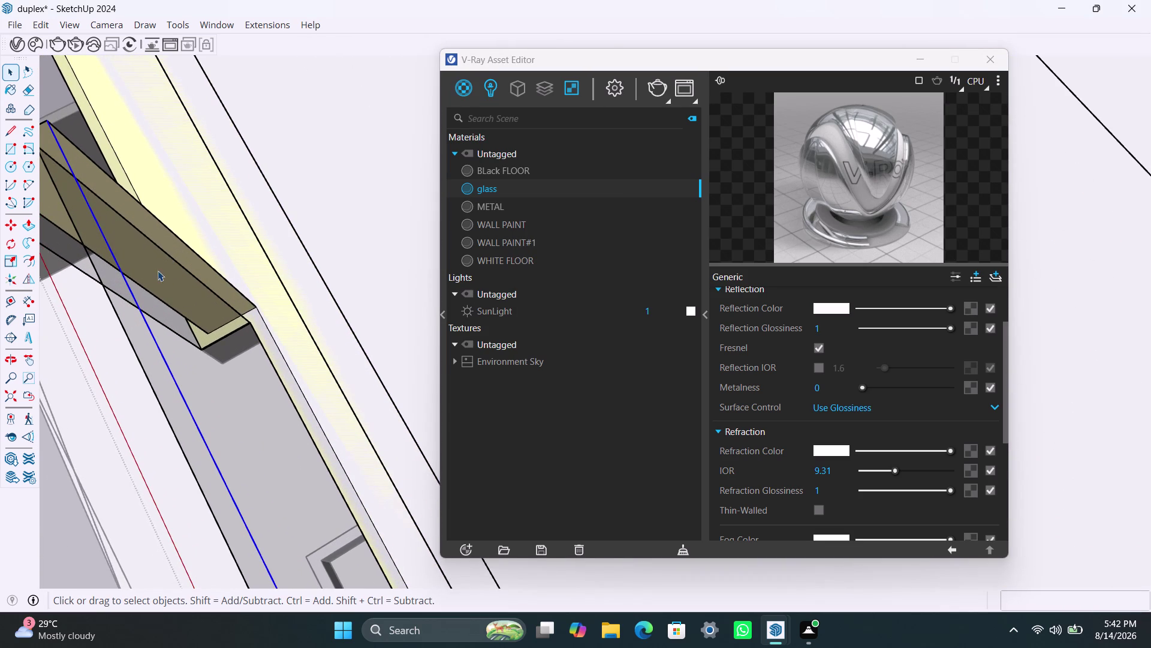
scroll(down, 3)
click(185, 258)
scroll(down, 3)
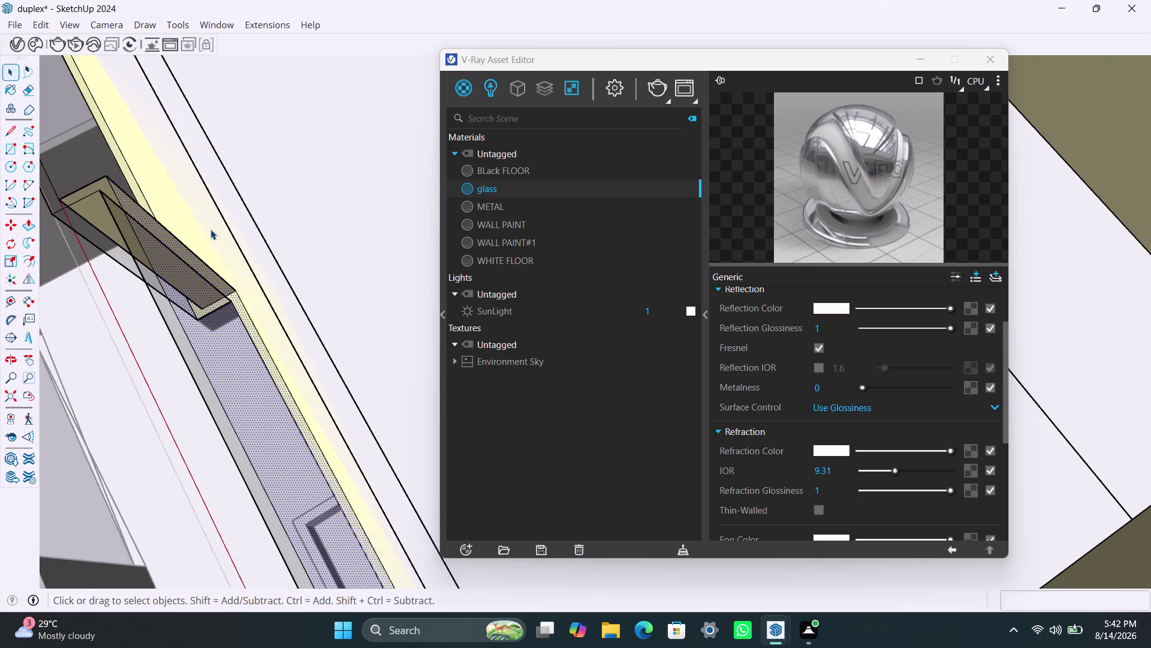
scroll(down, 3)
middle_drag(226, 285, 0, 381)
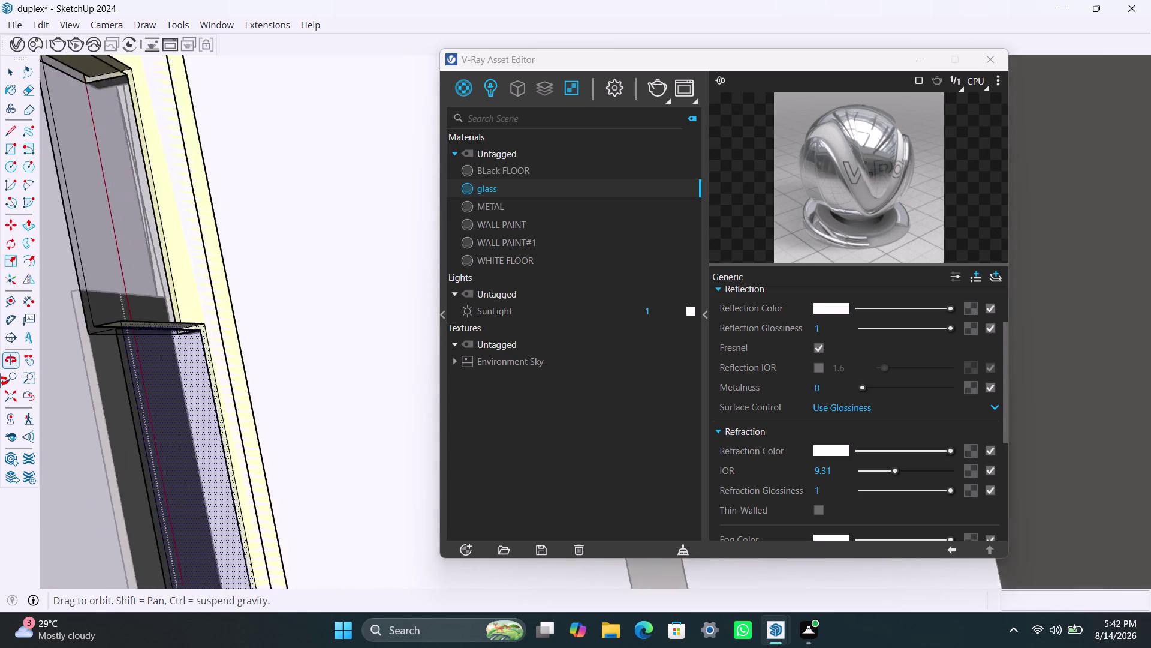
middle_drag(0, 380, 2, 378)
scroll(down, 3)
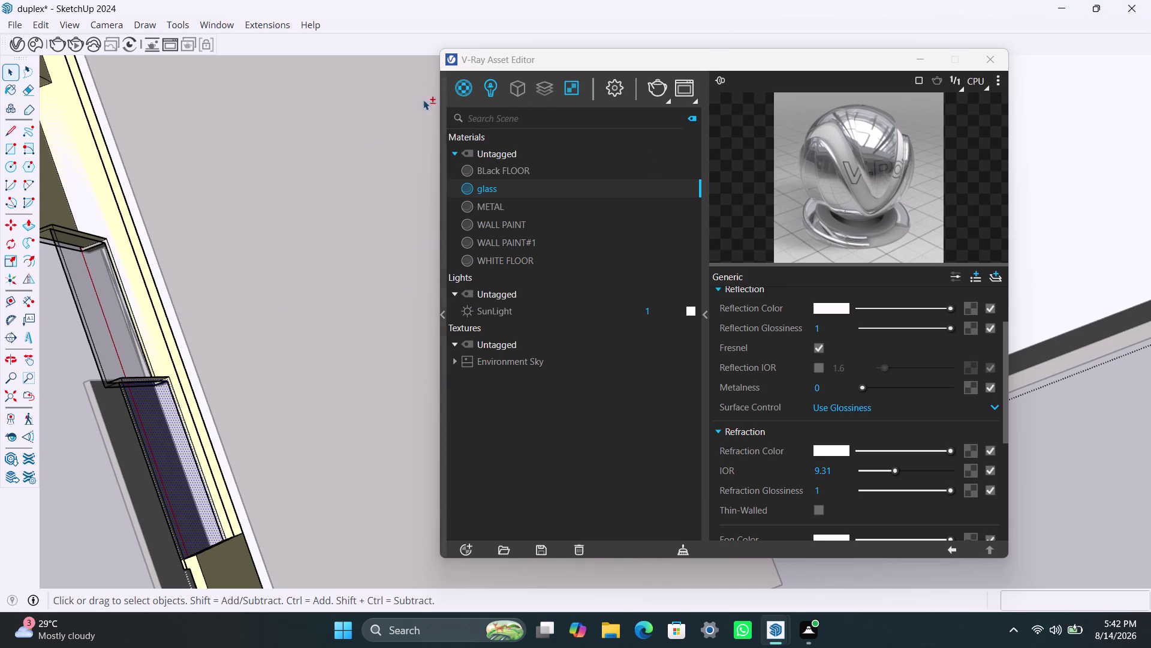
middle_drag(328, 226, 379, 264)
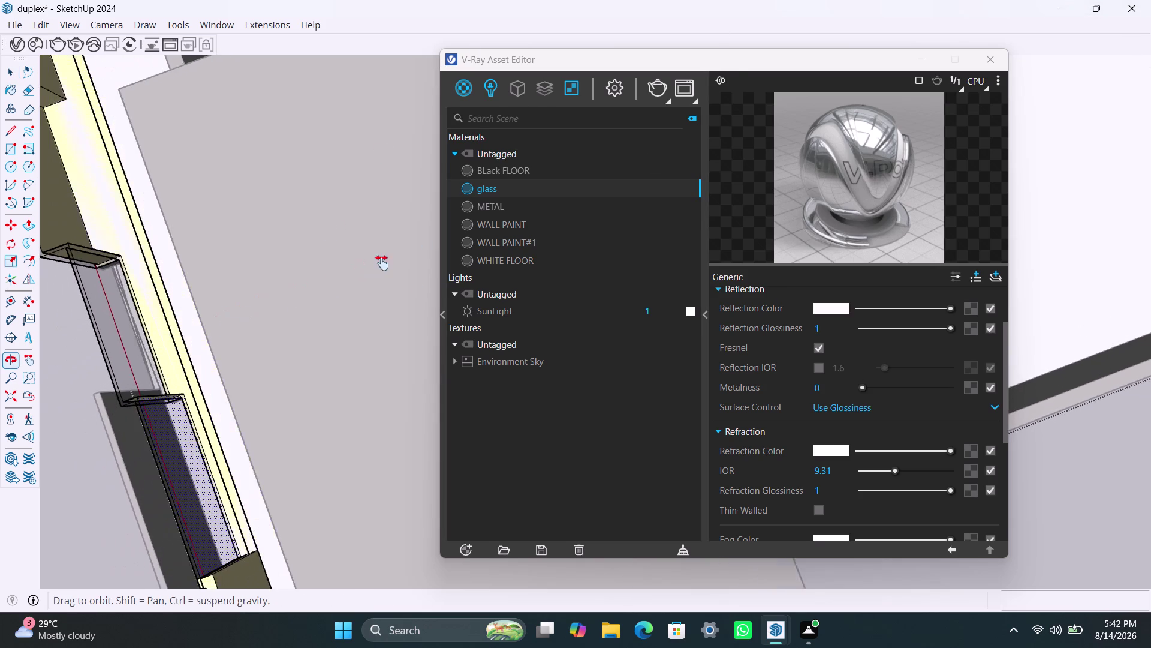
middle_drag(378, 264, 445, 186)
scroll(down, 3)
middle_drag(177, 362, 293, 370)
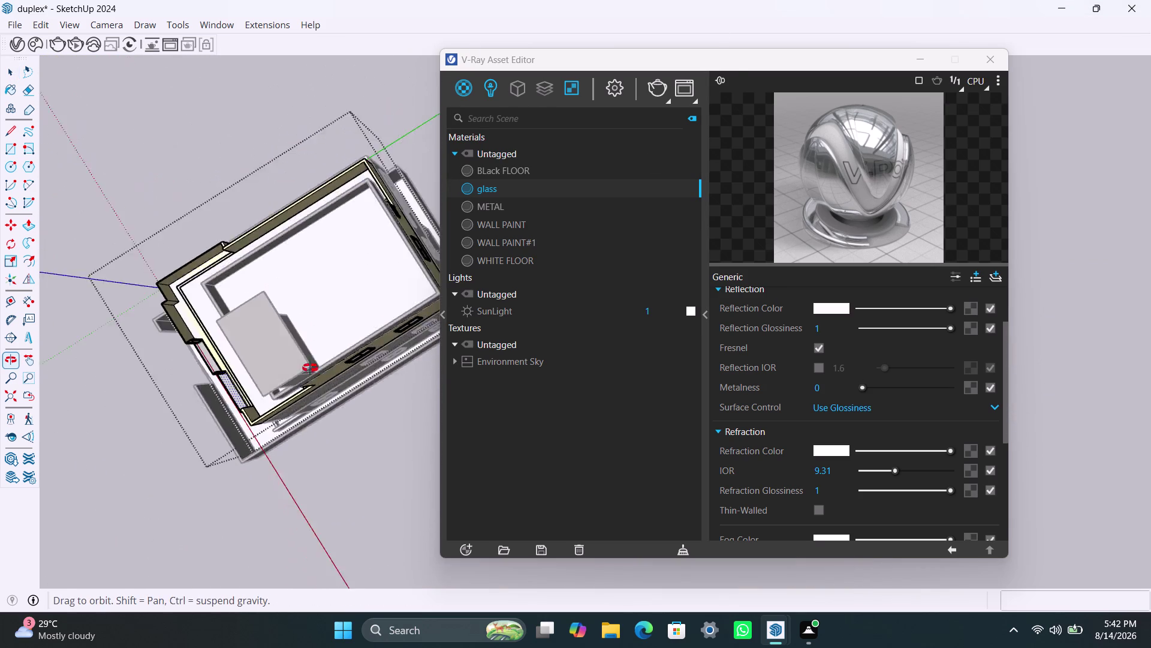
middle_drag(293, 370, 382, 341)
scroll(up, 3)
middle_drag(272, 495, 426, 139)
scroll(up, 3)
middle_drag(178, 376, 582, 476)
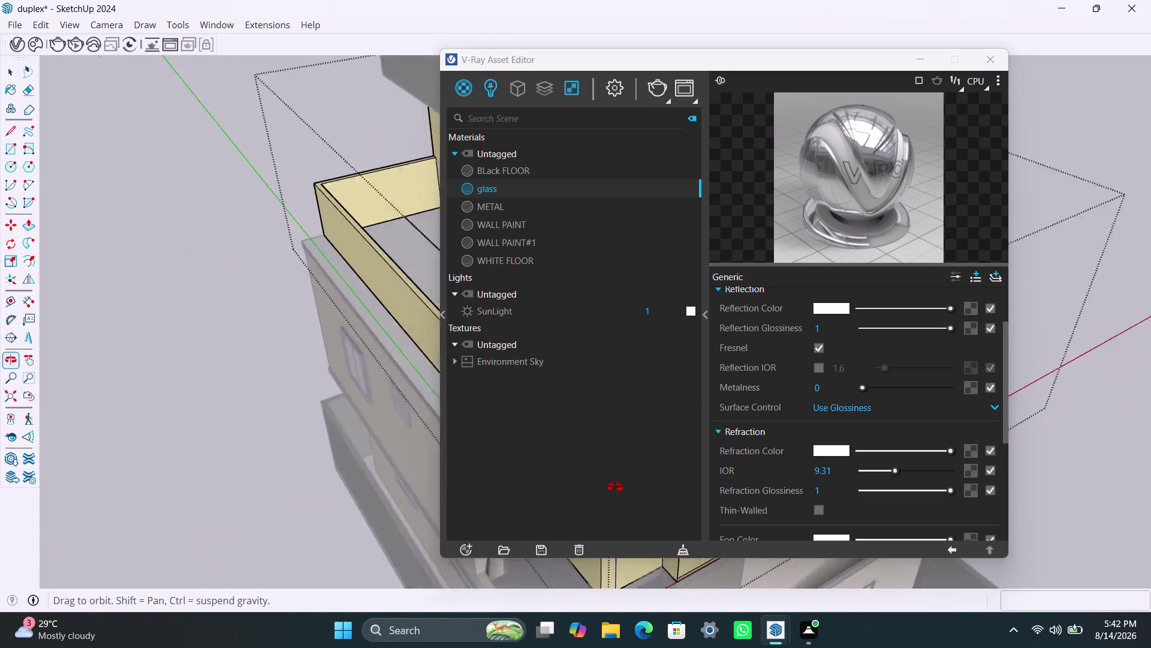
middle_drag(582, 476, 991, 493)
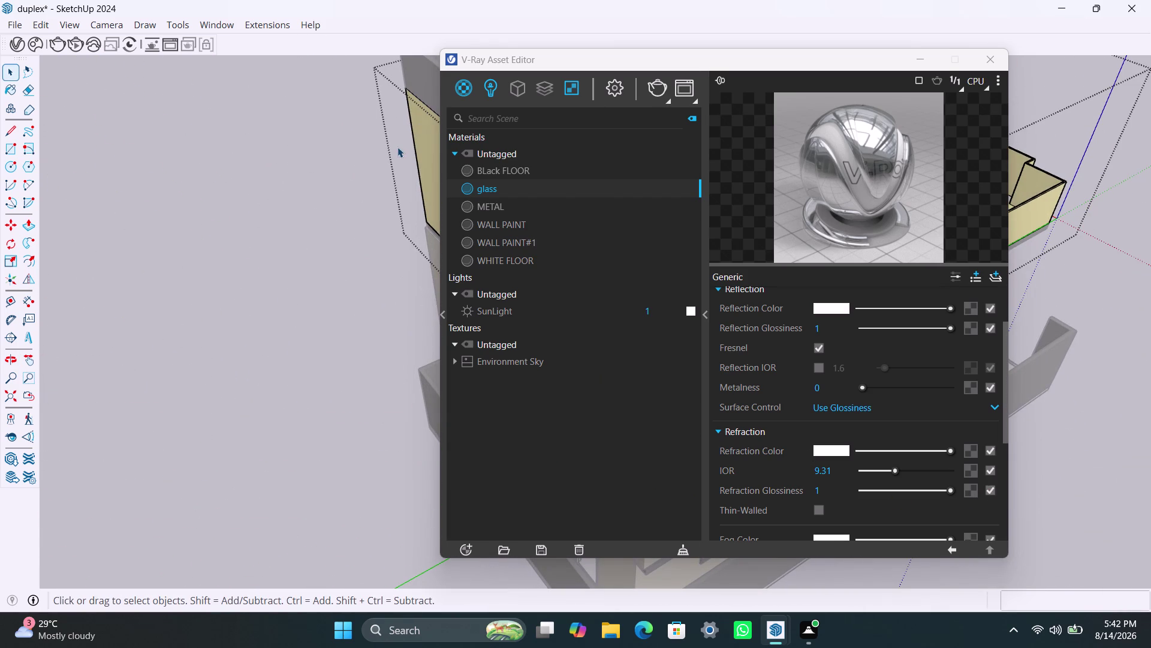
middle_drag(396, 148, 0, 451)
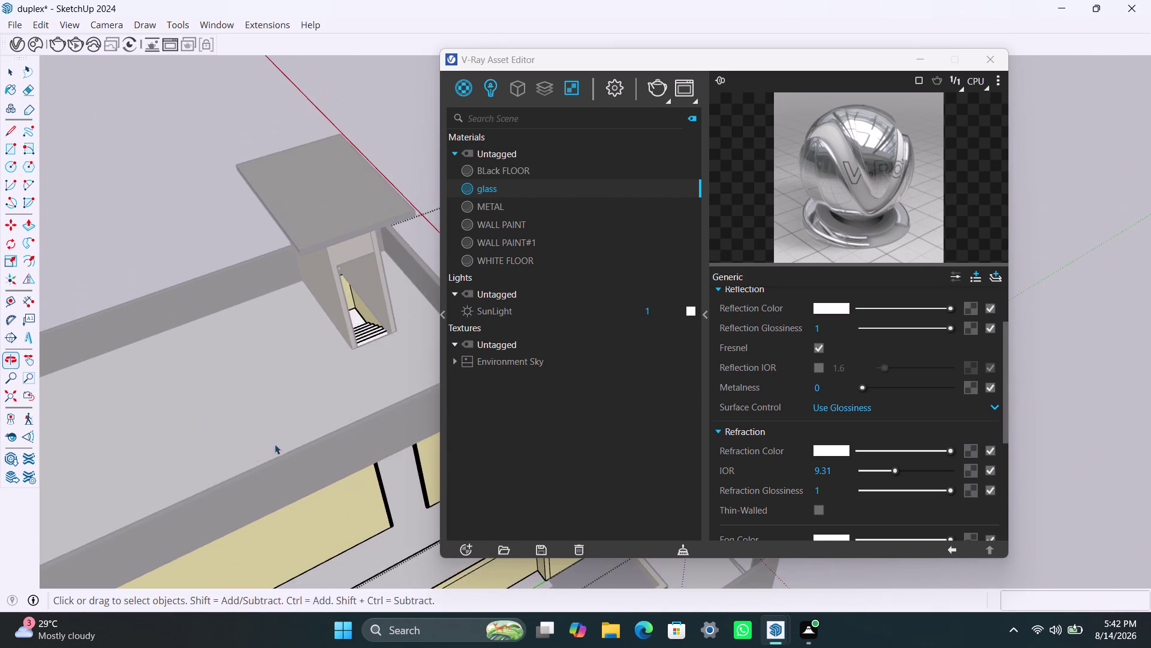
middle_drag(275, 443, 0, 442)
scroll(up, 3)
scroll(up, 3)
scroll(up, 3)
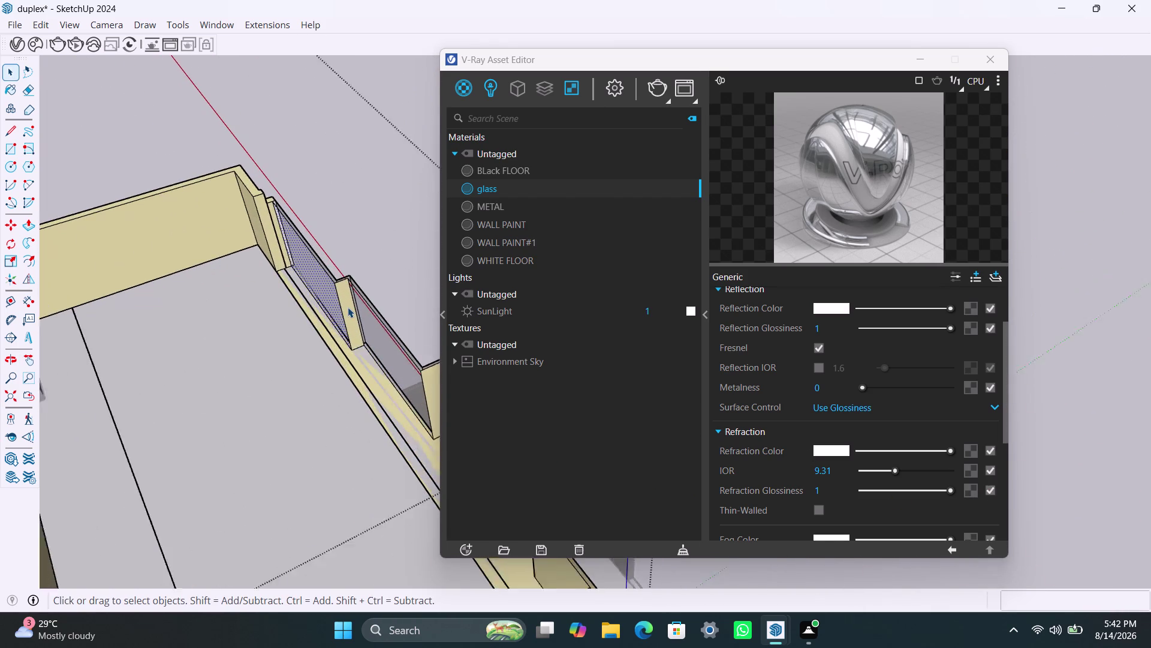
Apply the V-Ray glass material to the next parapet panel and orbit to check it.
scroll(up, 3)
click(349, 305)
right_click(523, 191)
click(543, 224)
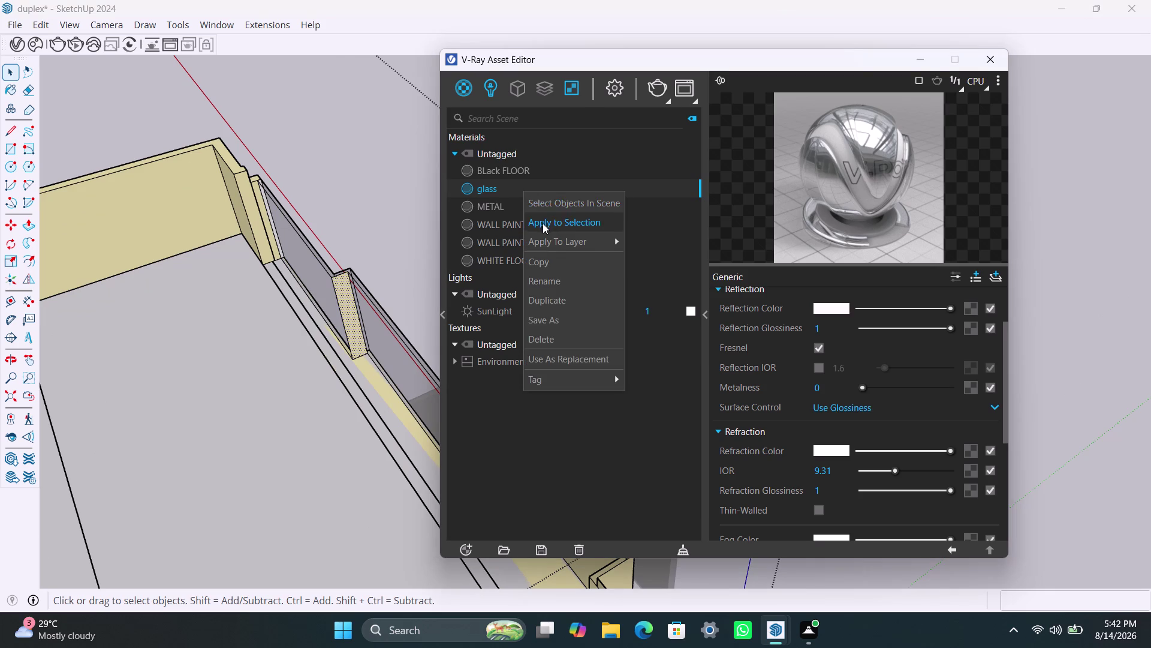
scroll(down, 3)
middle_drag(325, 355, 230, 264)
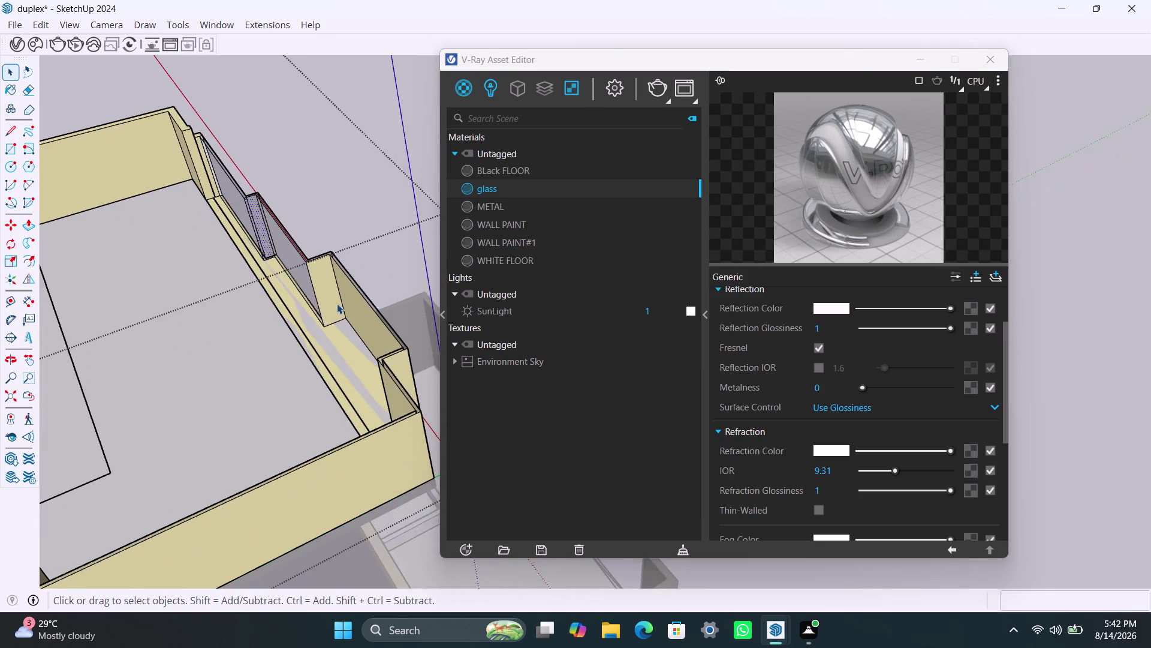
Glaze another parapet panel and the corner parapet panel with the glass material.
scroll(up, 3)
click(332, 291)
right_click(537, 185)
click(562, 223)
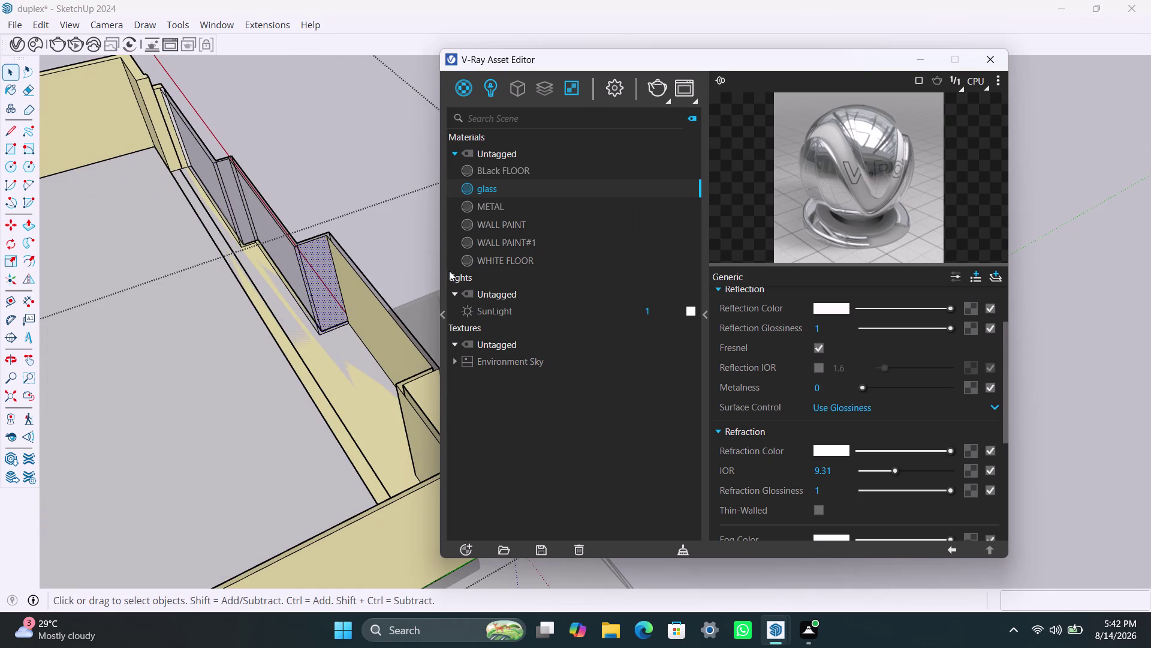
click(358, 305)
right_click(547, 188)
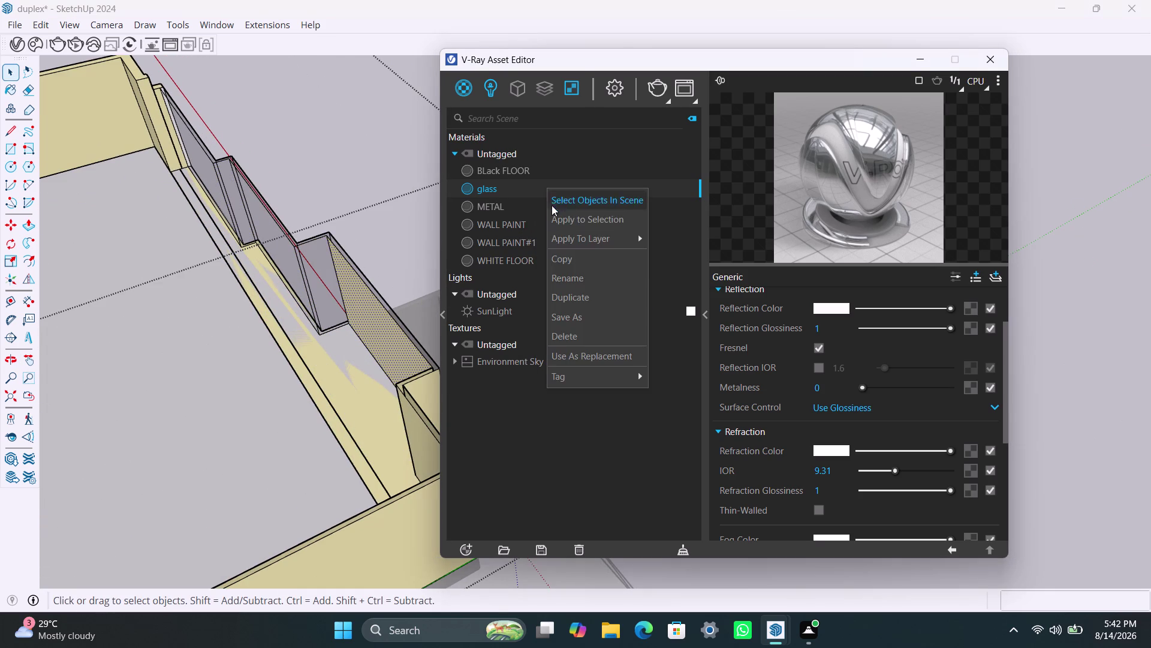
click(580, 229)
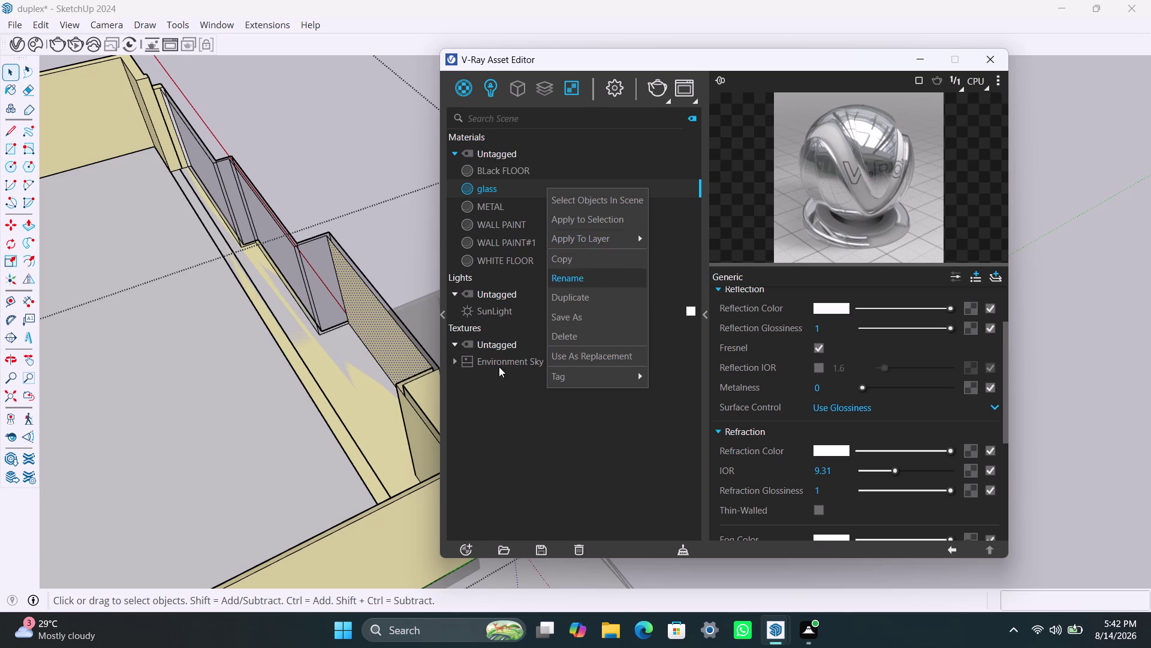
click(612, 214)
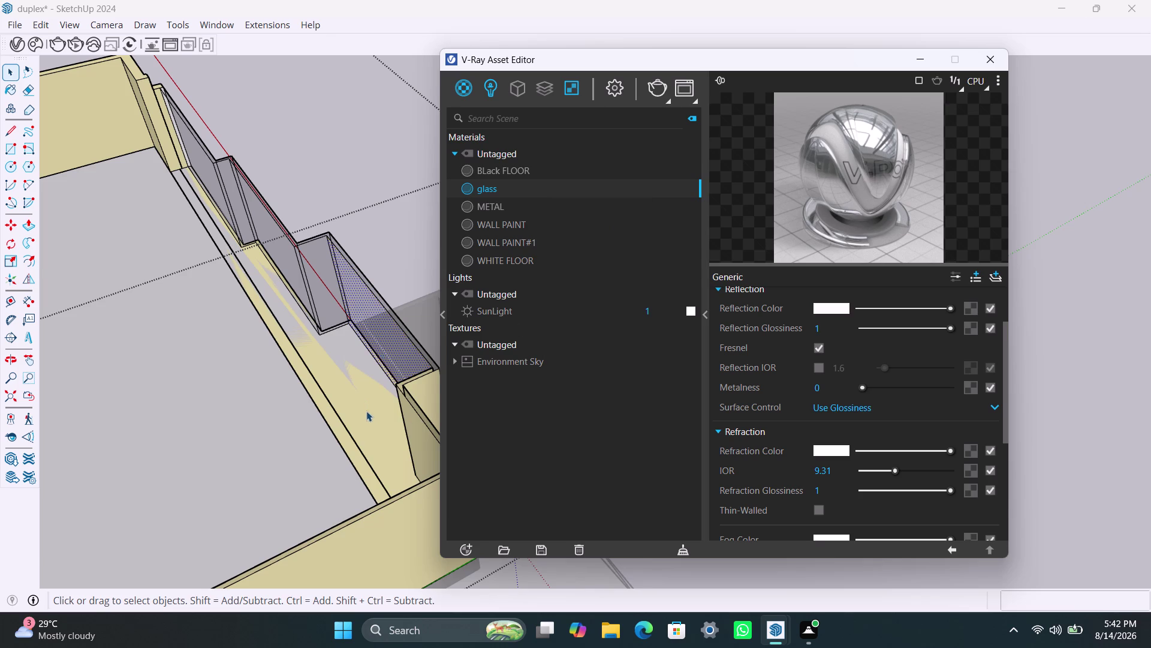
Apply glass to the front parapet wall after viewing the parapet corner.
scroll(up, 3)
middle_drag(369, 405, 219, 322)
scroll(down, 3)
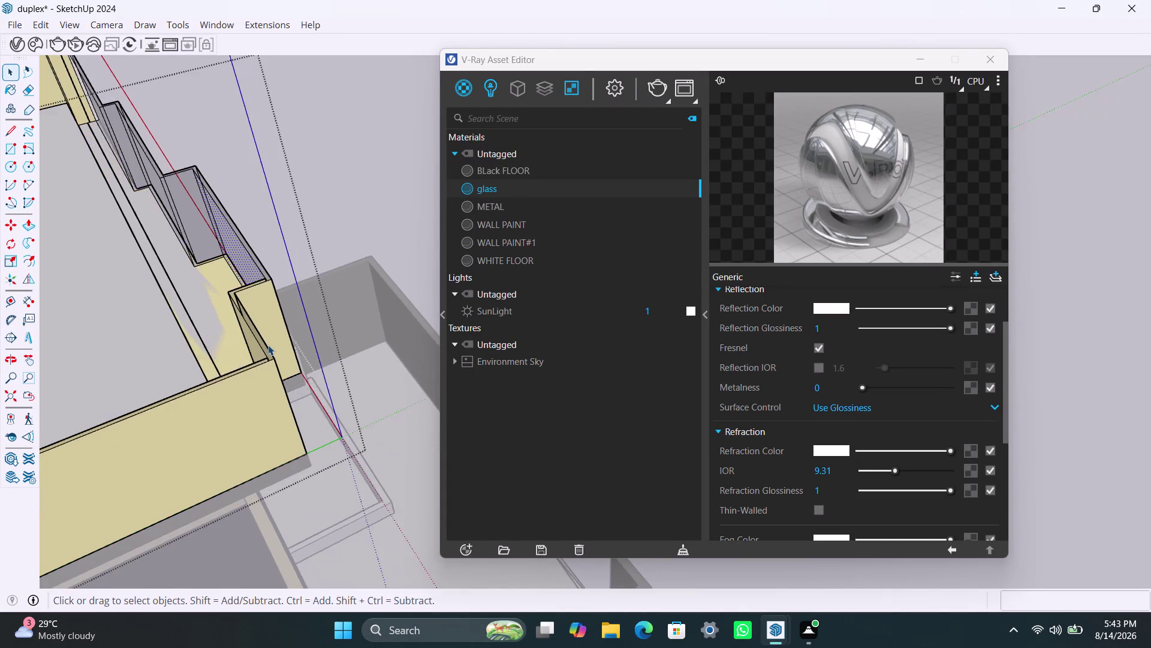
scroll(down, 3)
scroll(up, 3)
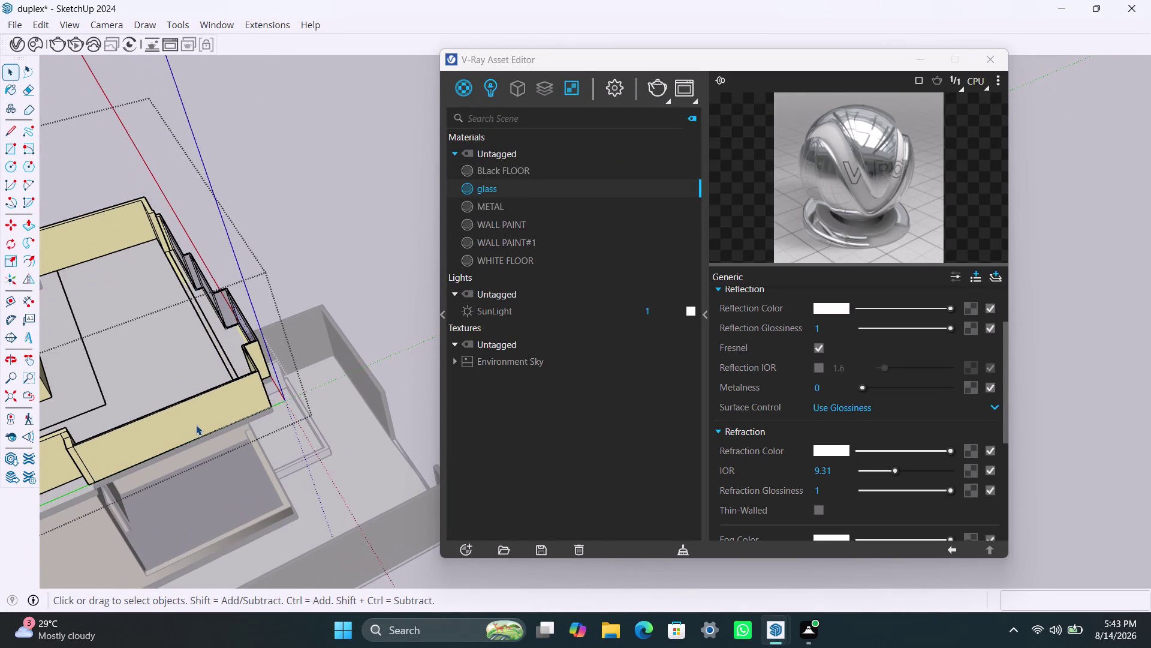
click(196, 423)
right_click(496, 187)
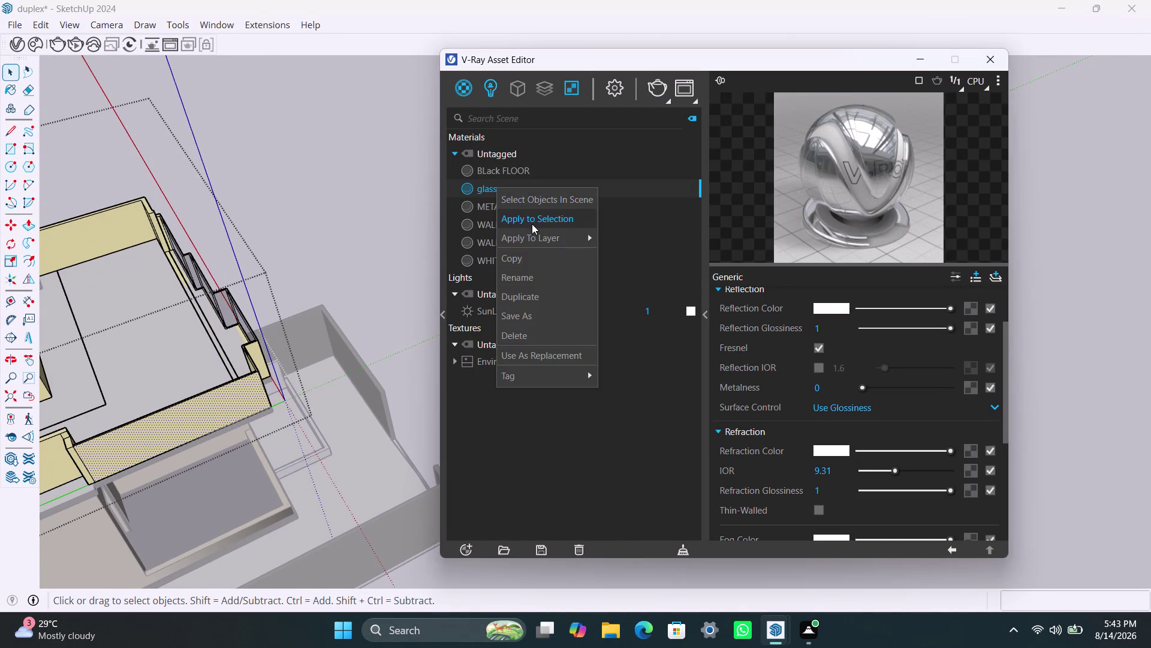
click(532, 224)
Apply the glass material to the small corner panel and zoom in on the glazed run.
click(252, 350)
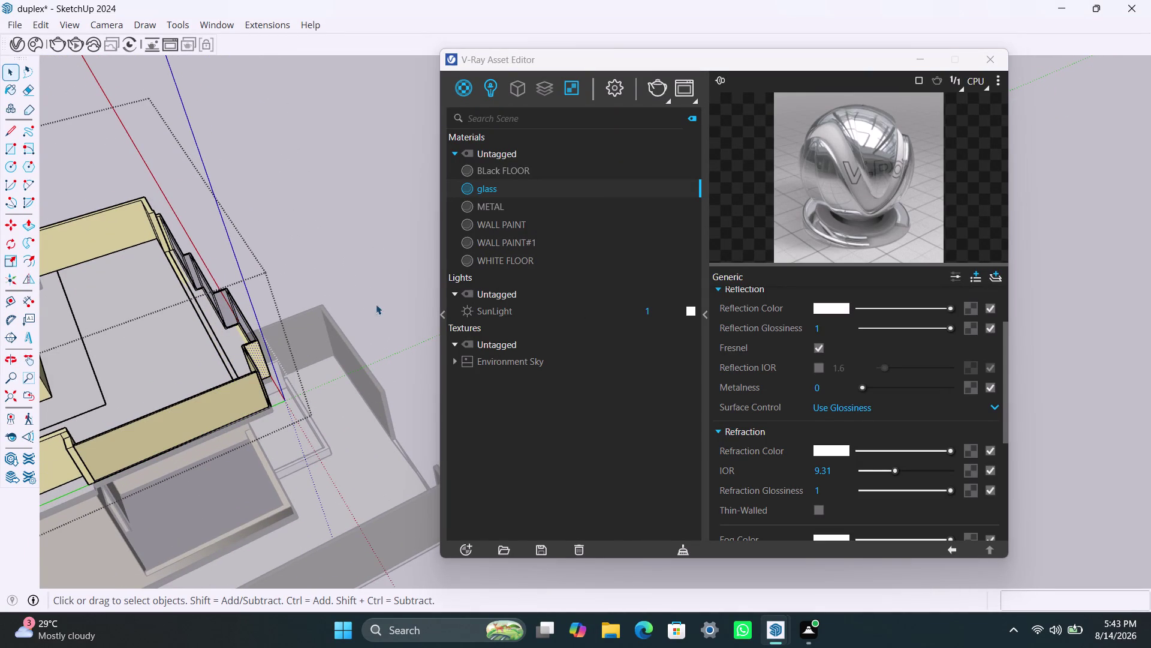
right_click(527, 192)
click(537, 225)
scroll(up, 3)
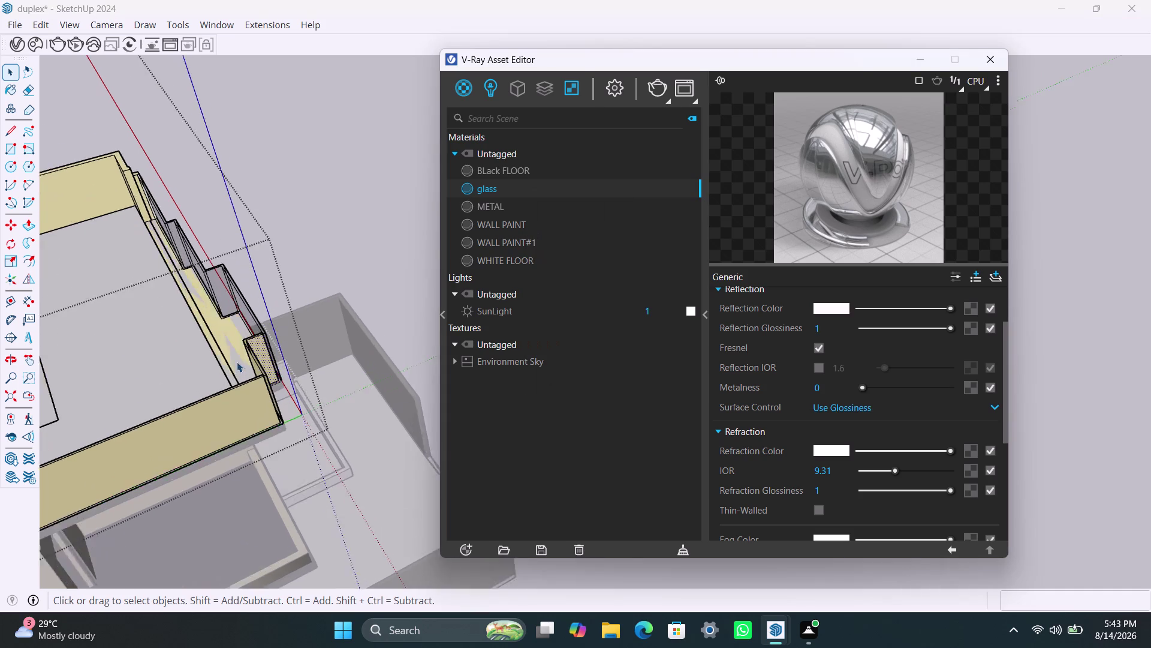
scroll(up, 3)
Orbit around the parapet corner and apply glass to the railing's end panel.
middle_drag(220, 427, 377, 374)
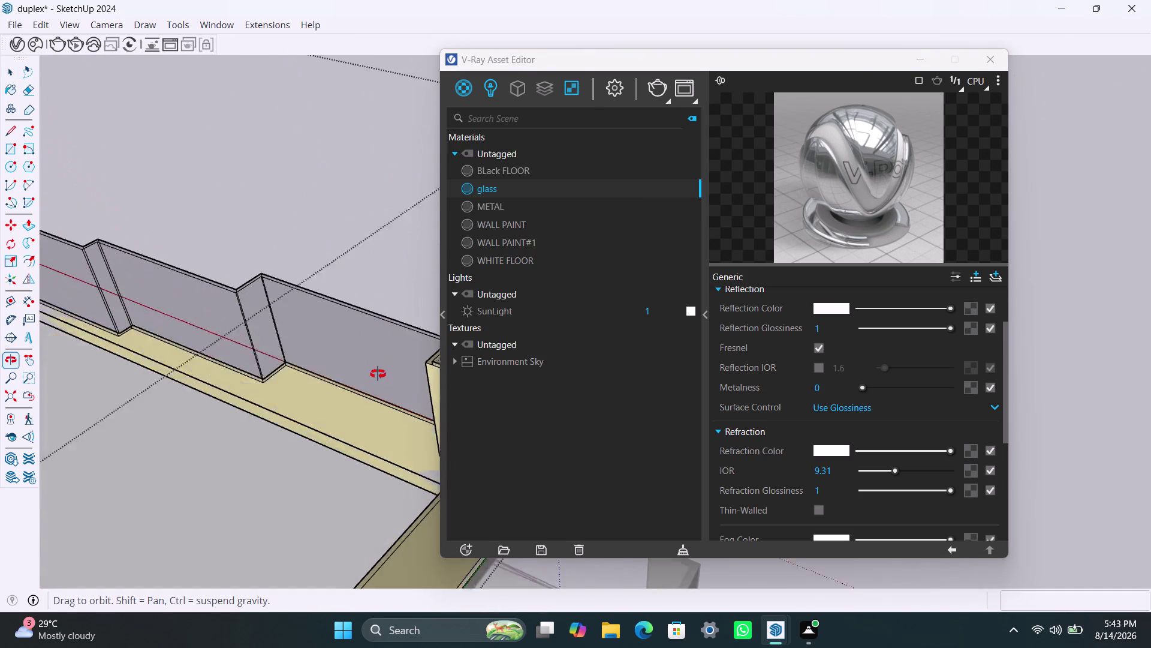
middle_drag(378, 374, 360, 319)
scroll(down, 3)
scroll(down, 3)
middle_drag(105, 415, 116, 423)
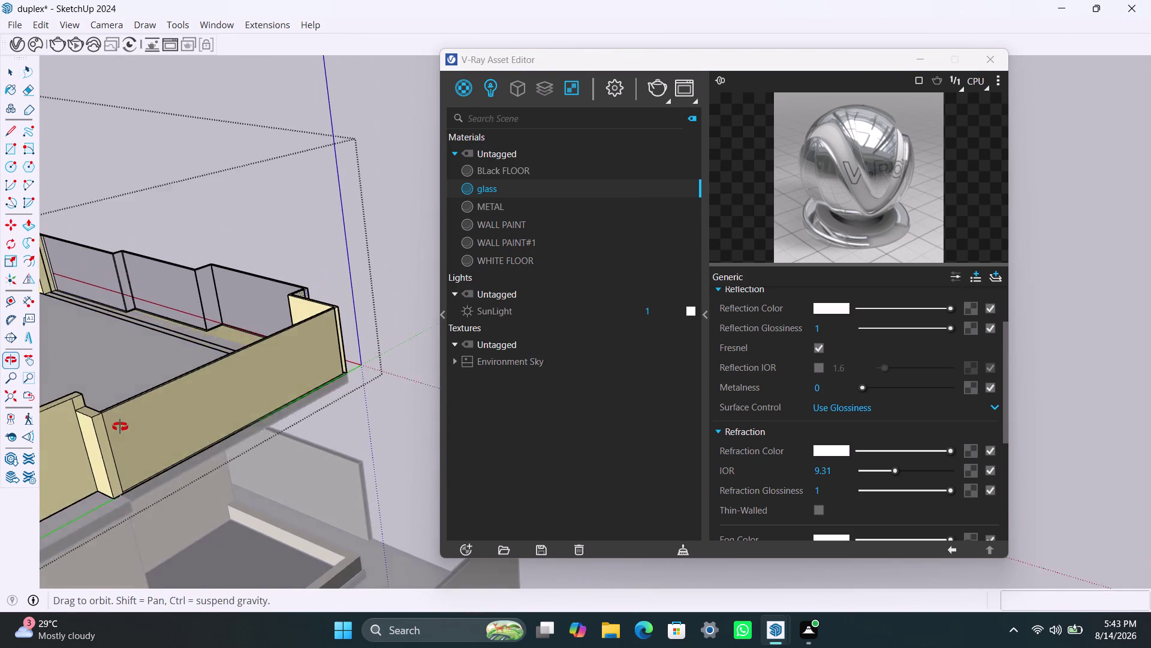
middle_drag(116, 423, 336, 465)
scroll(up, 3)
middle_drag(334, 397, 329, 382)
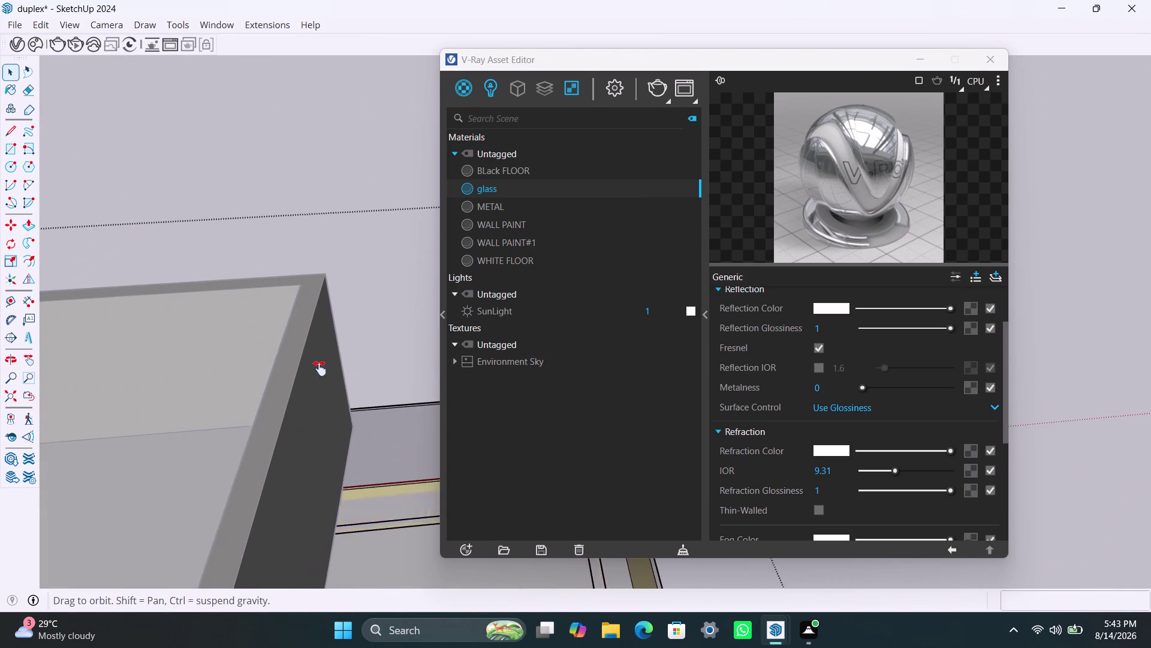
middle_drag(329, 383, 77, 206)
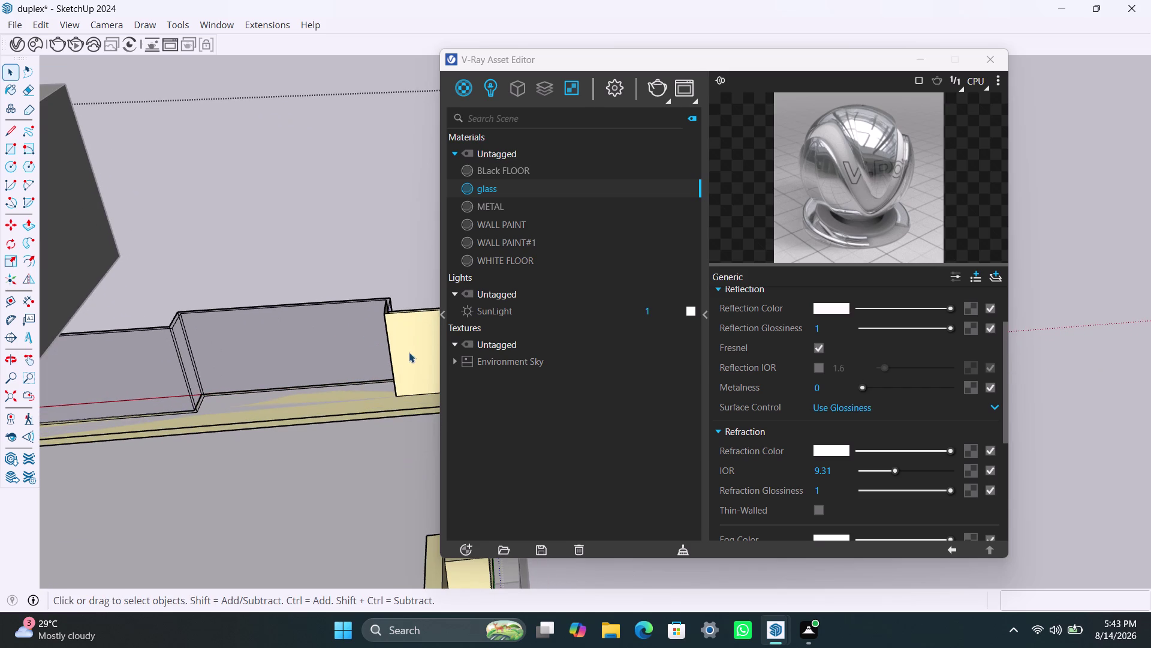
click(411, 351)
right_click(522, 187)
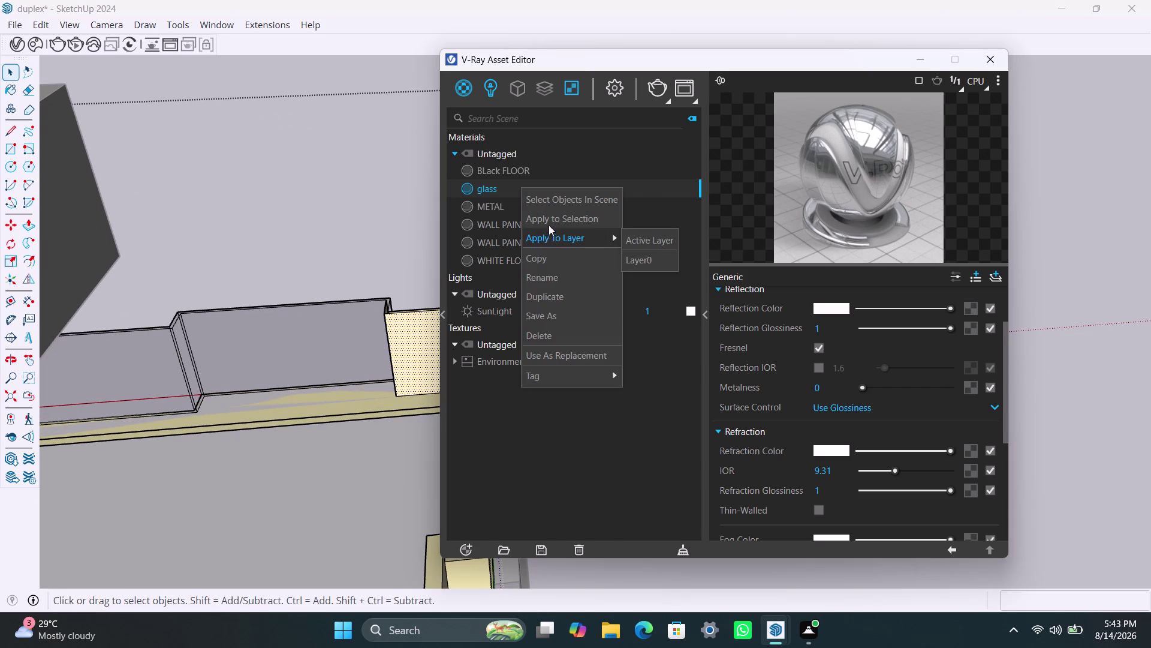
click(549, 224)
Inspect the glazed end panel, then select the side parapet panel and use the glass material's options.
scroll(down, 3)
middle_drag(351, 375, 284, 331)
scroll(up, 3)
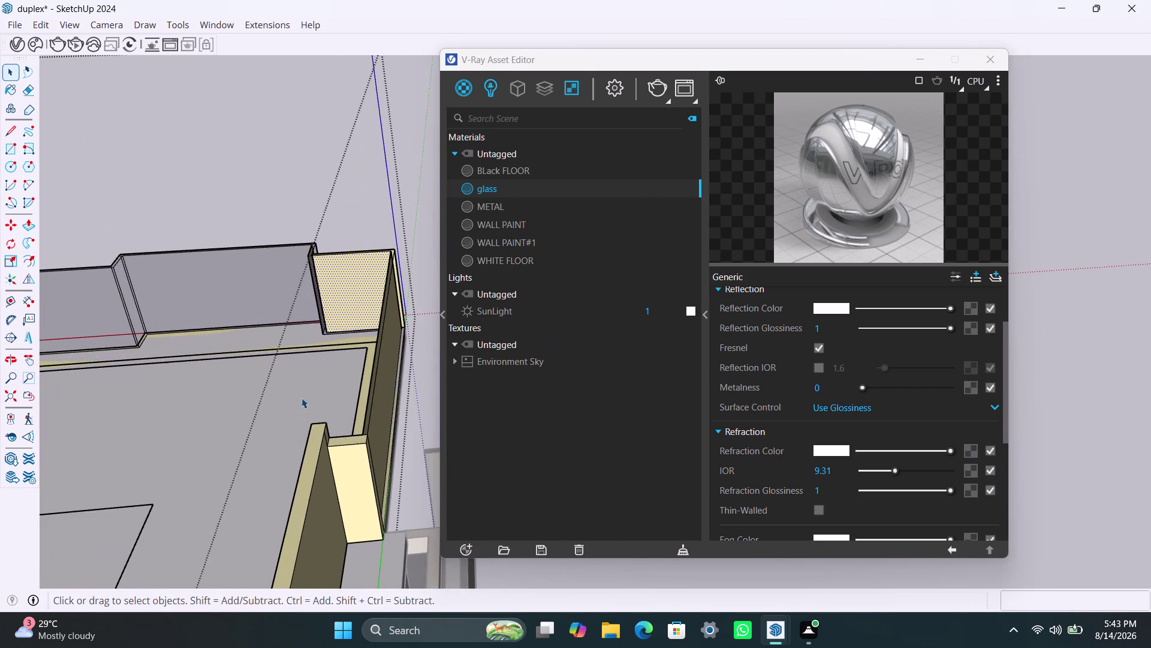
middle_drag(265, 415, 330, 345)
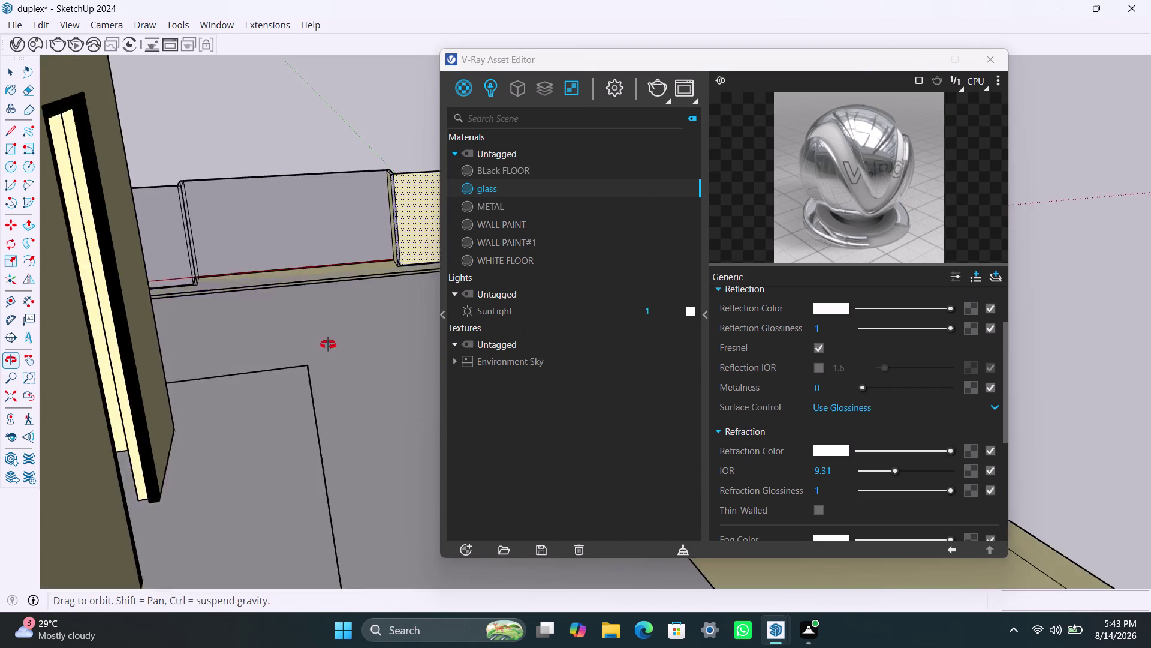
middle_drag(329, 344, 319, 370)
scroll(down, 3)
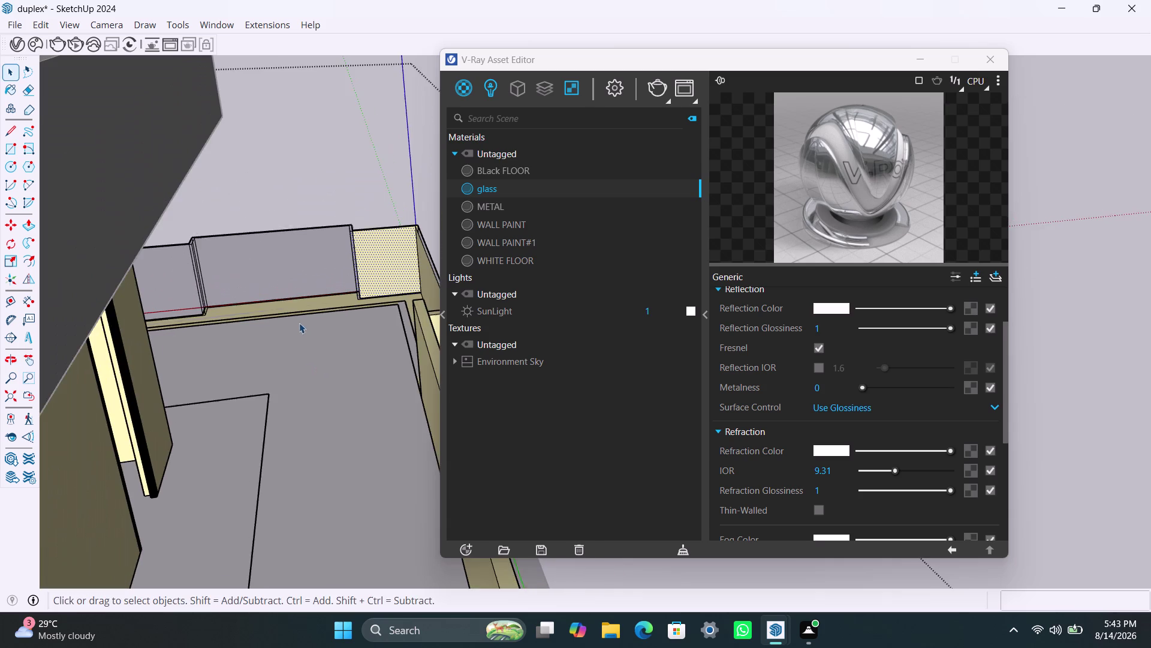
middle_drag(301, 322, 260, 314)
scroll(up, 3)
click(389, 247)
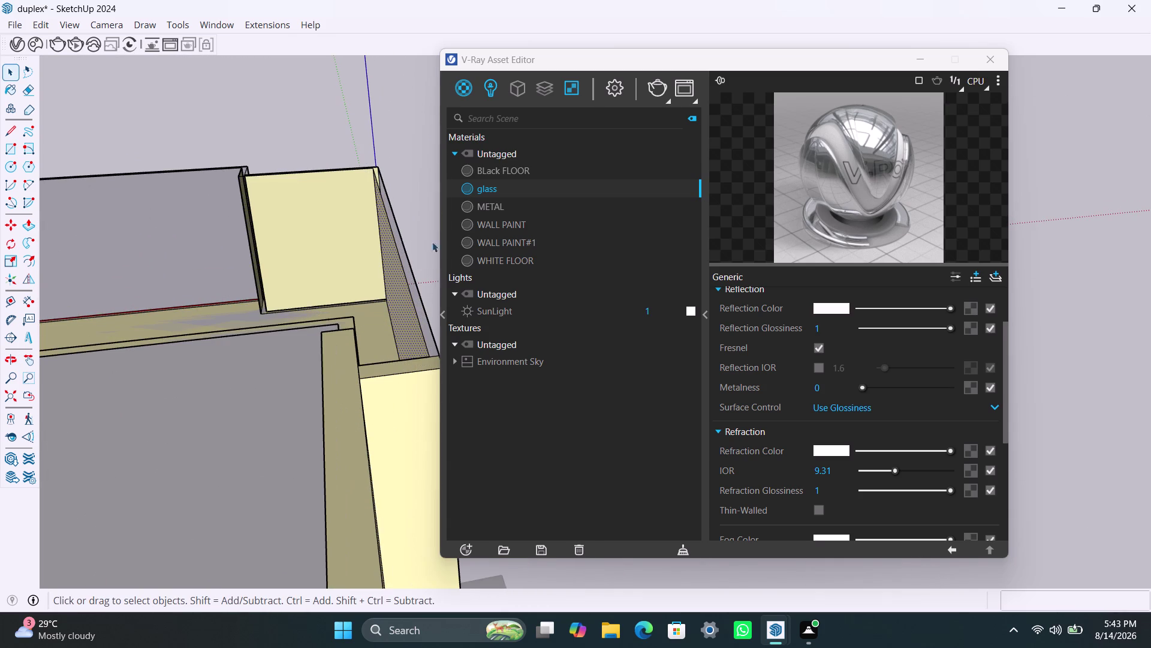
right_click(529, 194)
click(550, 234)
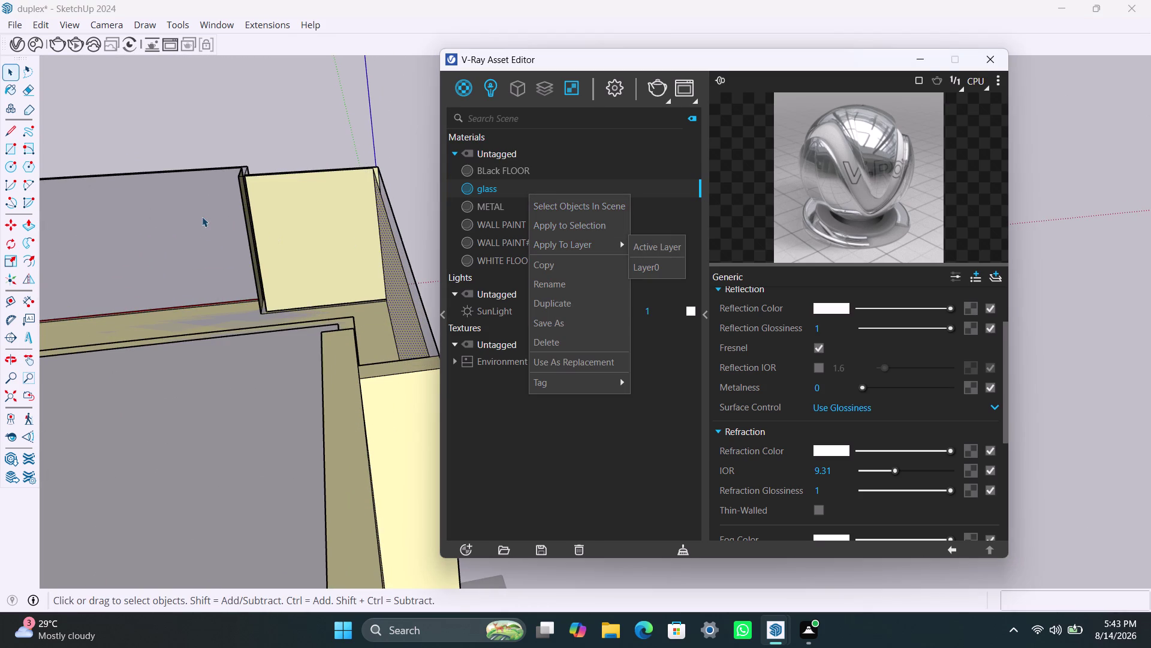
Apply the glass material to the thin panel between the grey and yellow walls.
scroll(up, 3)
middle_drag(221, 260, 271, 265)
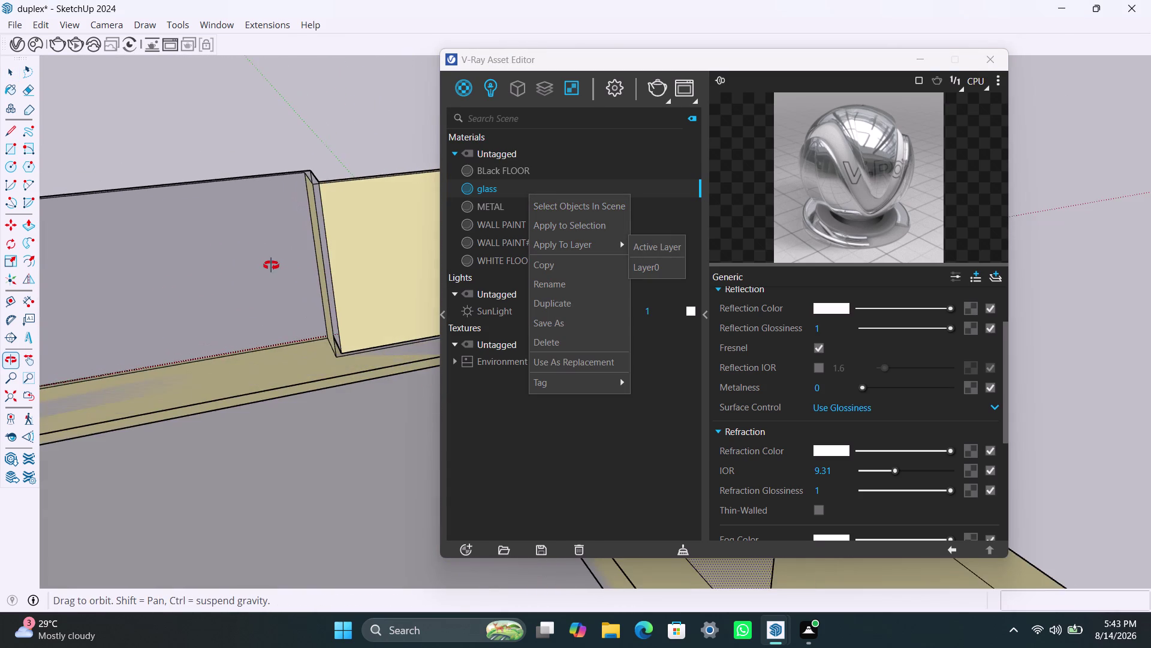
middle_drag(271, 265, 271, 265)
scroll(up, 3)
click(308, 175)
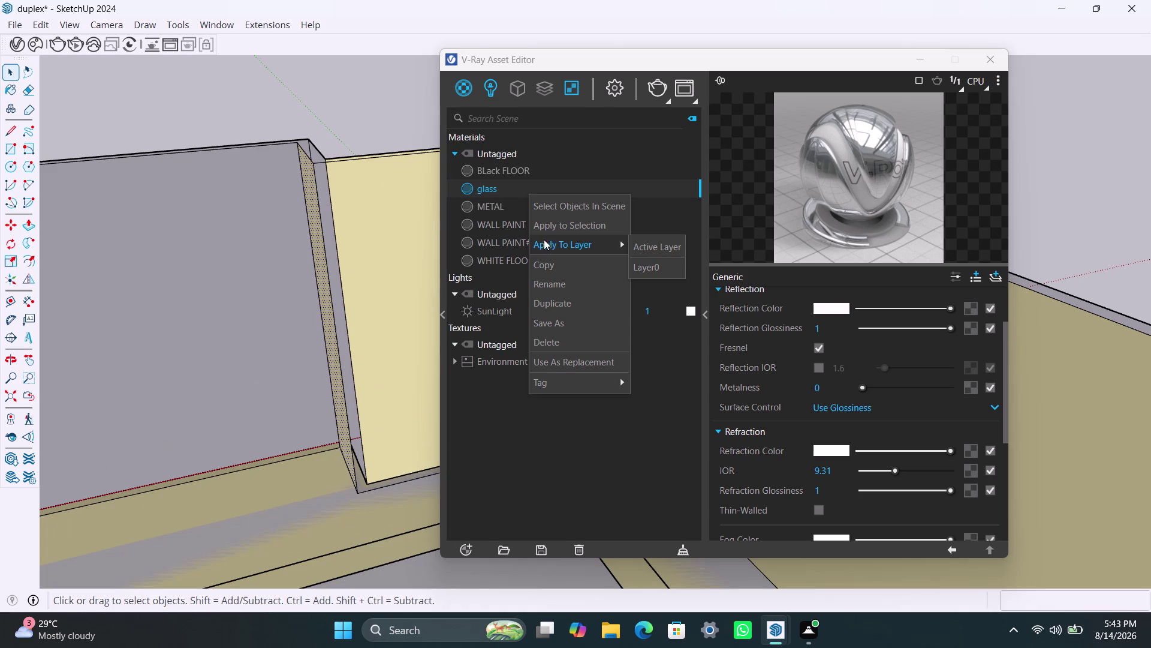
right_click(552, 230)
click(515, 182)
click(514, 190)
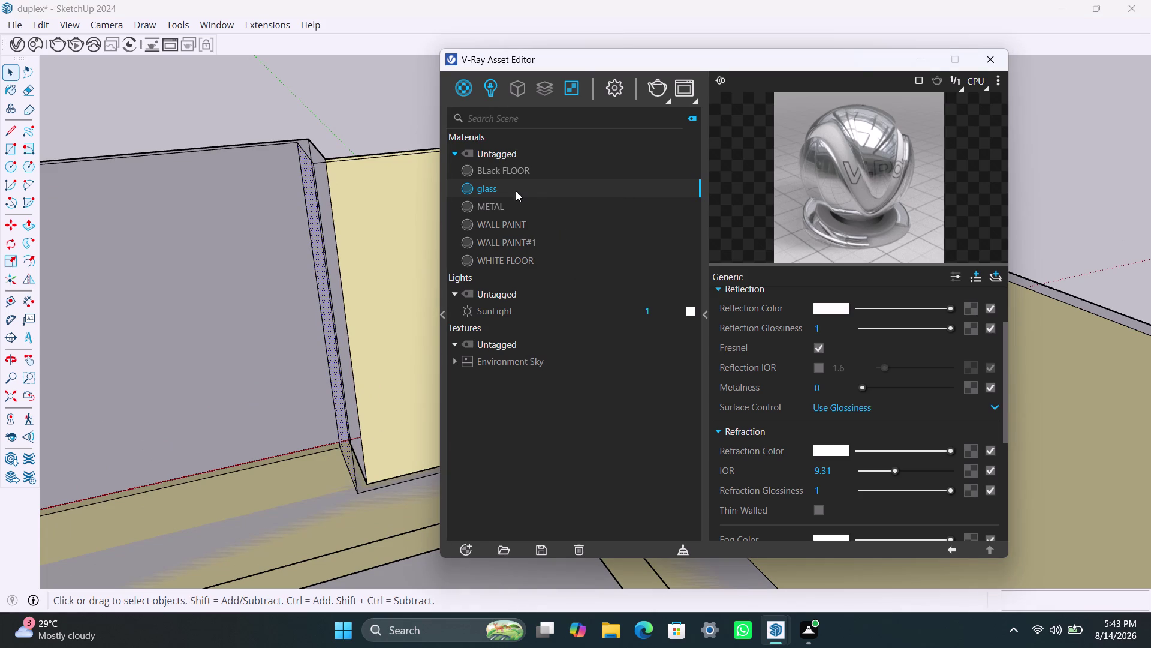
right_click(516, 191)
click(542, 220)
Zoom out from the parapet and clear the selection.
scroll(down, 3)
scroll(down, 3)
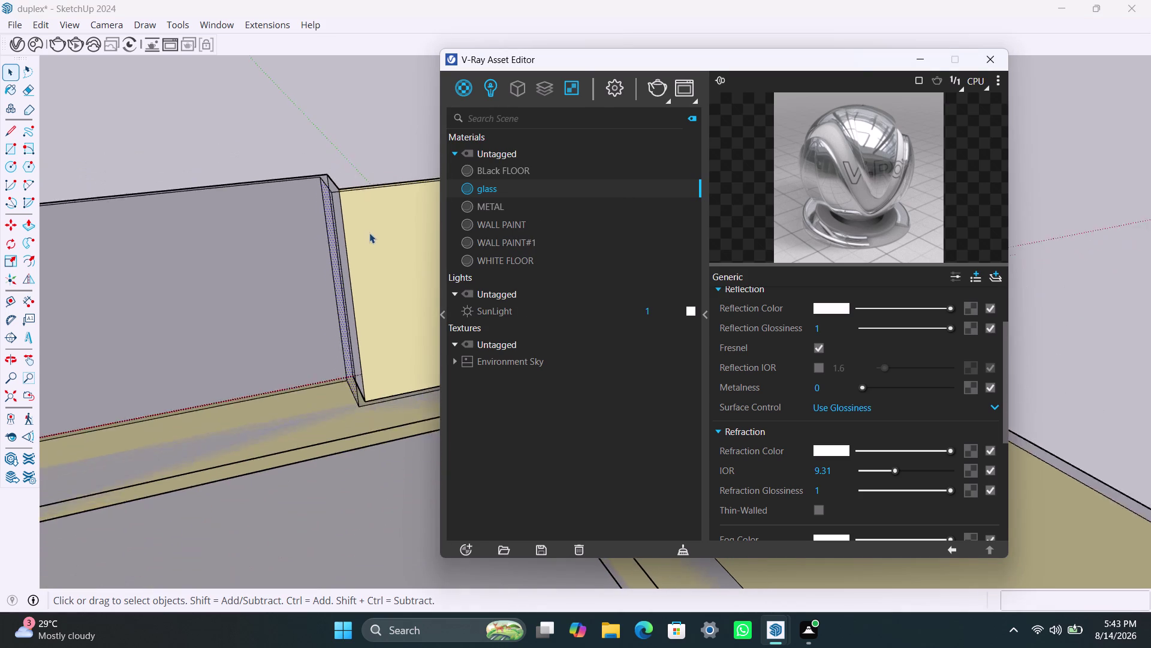
scroll(down, 3)
scroll(down, 3)
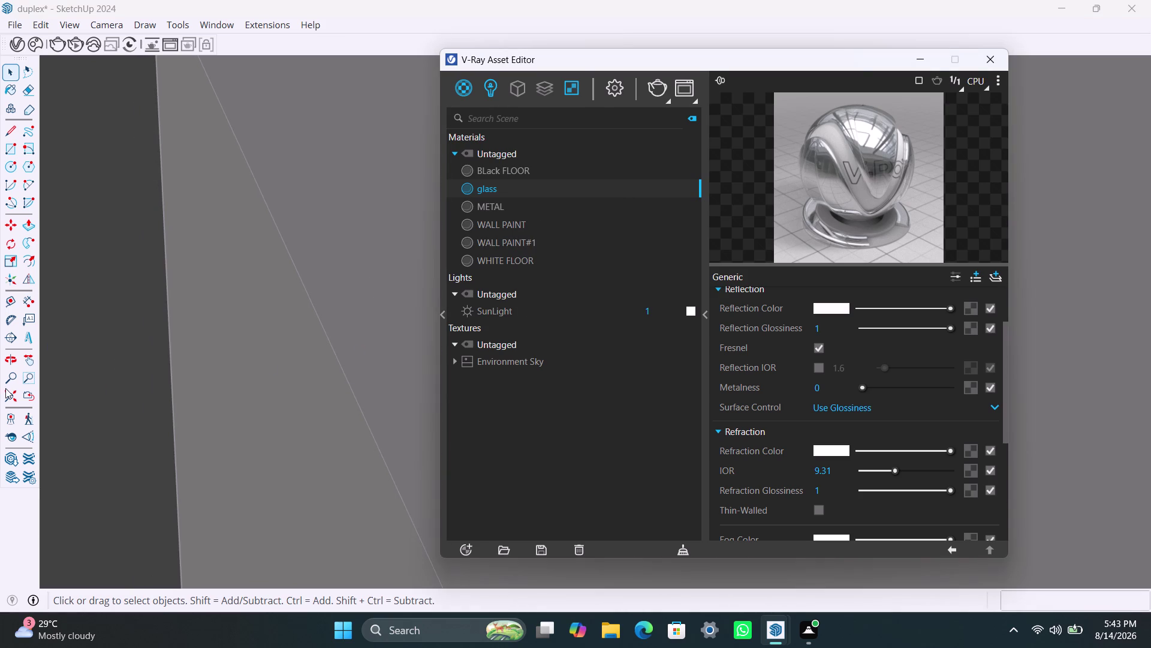
click(5, 400)
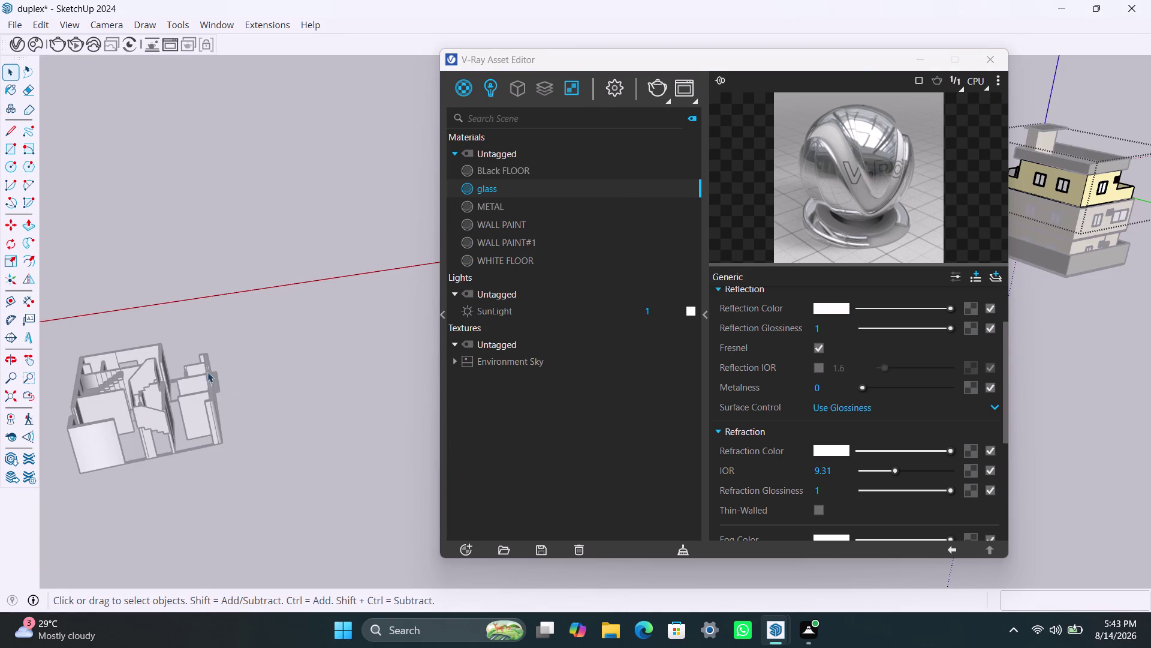
Orbit and zoom out to bring the whole duplex house into view.
middle_drag(208, 371, 0, 447)
scroll(down, 3)
middle_drag(341, 336, 134, 411)
scroll(down, 3)
middle_drag(348, 366, 92, 405)
scroll(up, 3)
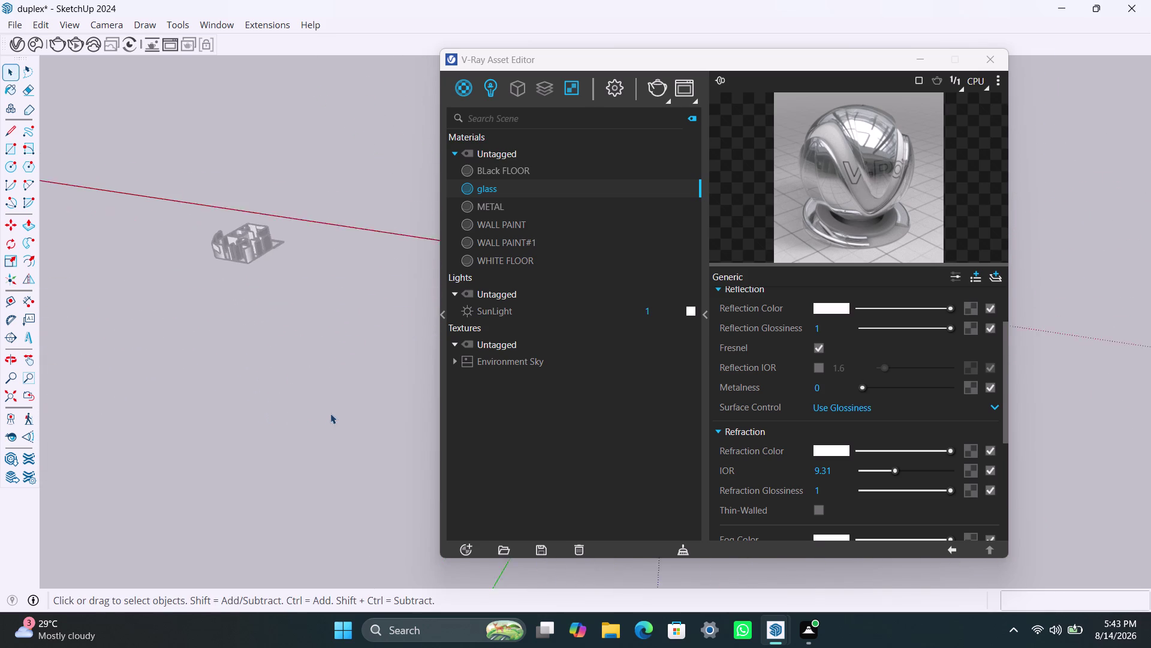
middle_drag(352, 448, 266, 302)
middle_drag(344, 361, 118, 350)
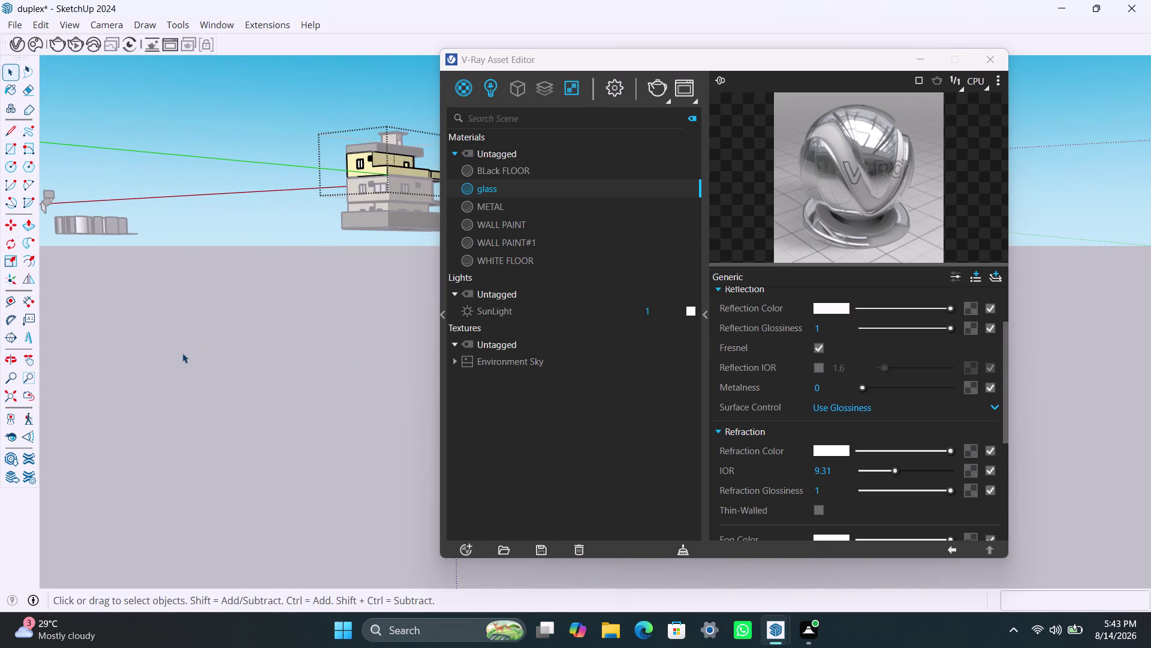
Apply the glass material to the first upper balcony parapet panel.
middle_drag(283, 341, 11, 465)
scroll(up, 3)
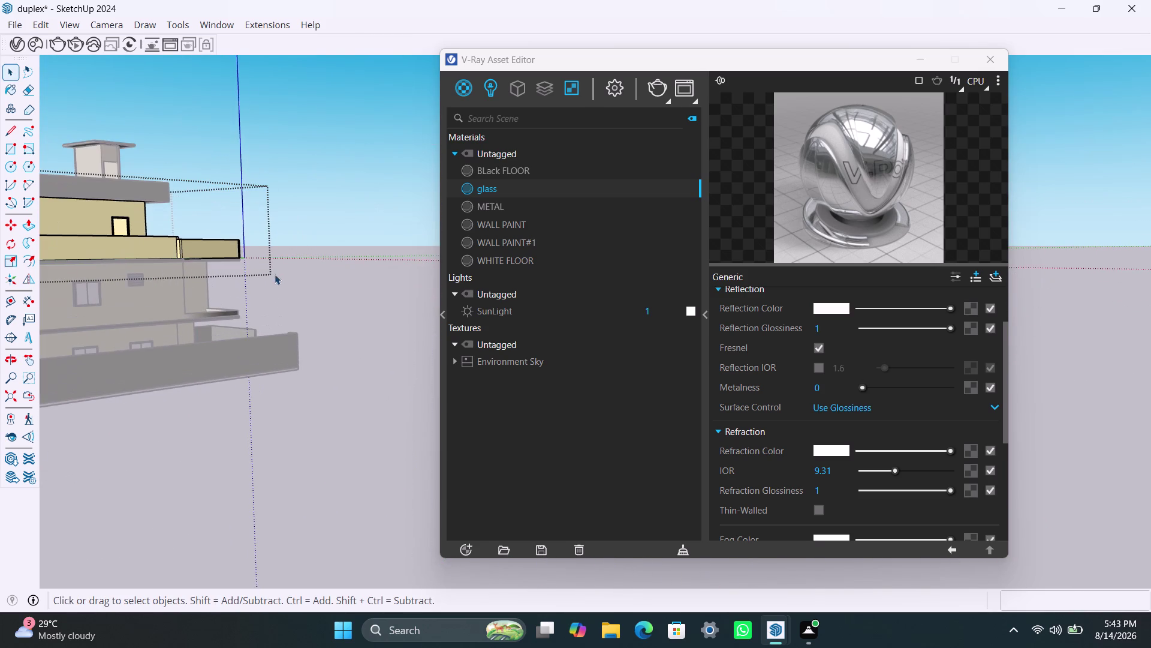
middle_drag(290, 262, 216, 447)
scroll(up, 3)
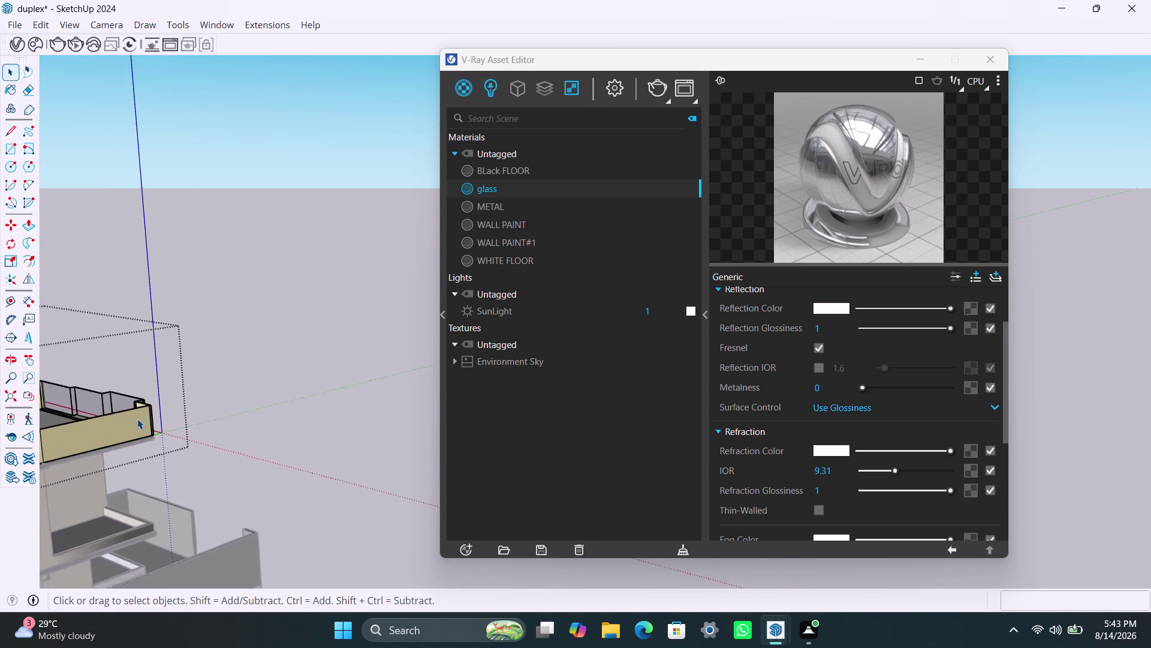
click(132, 430)
right_click(505, 192)
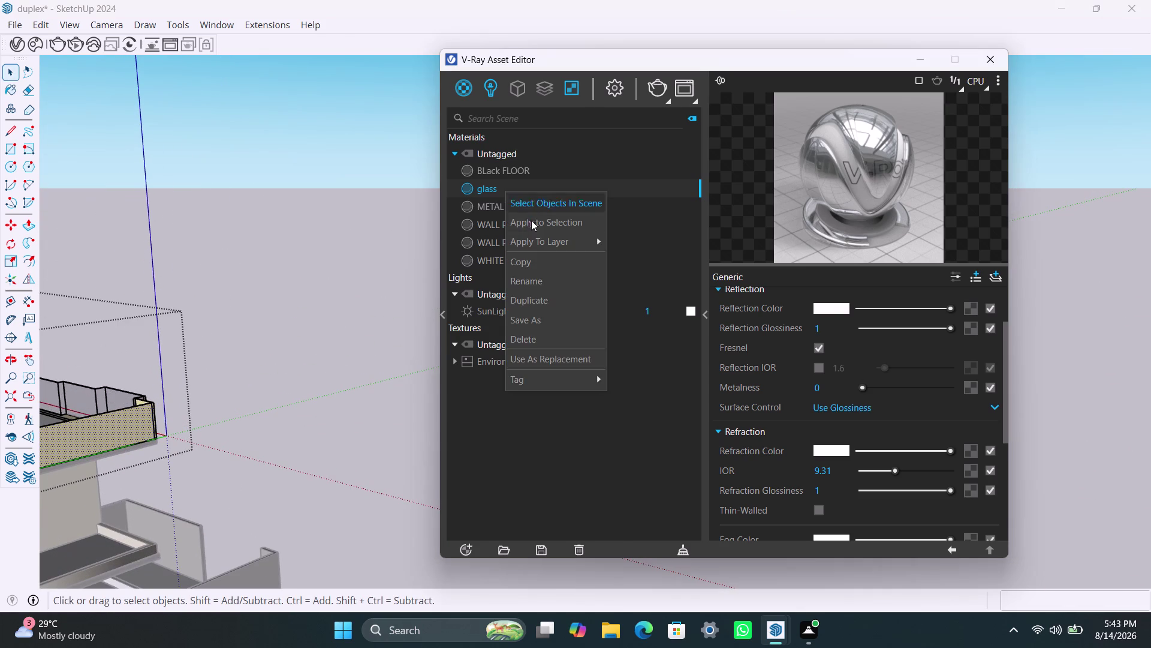
click(536, 226)
Apply glass to the large balcony parapet panel.
scroll(down, 3)
scroll(down, 3)
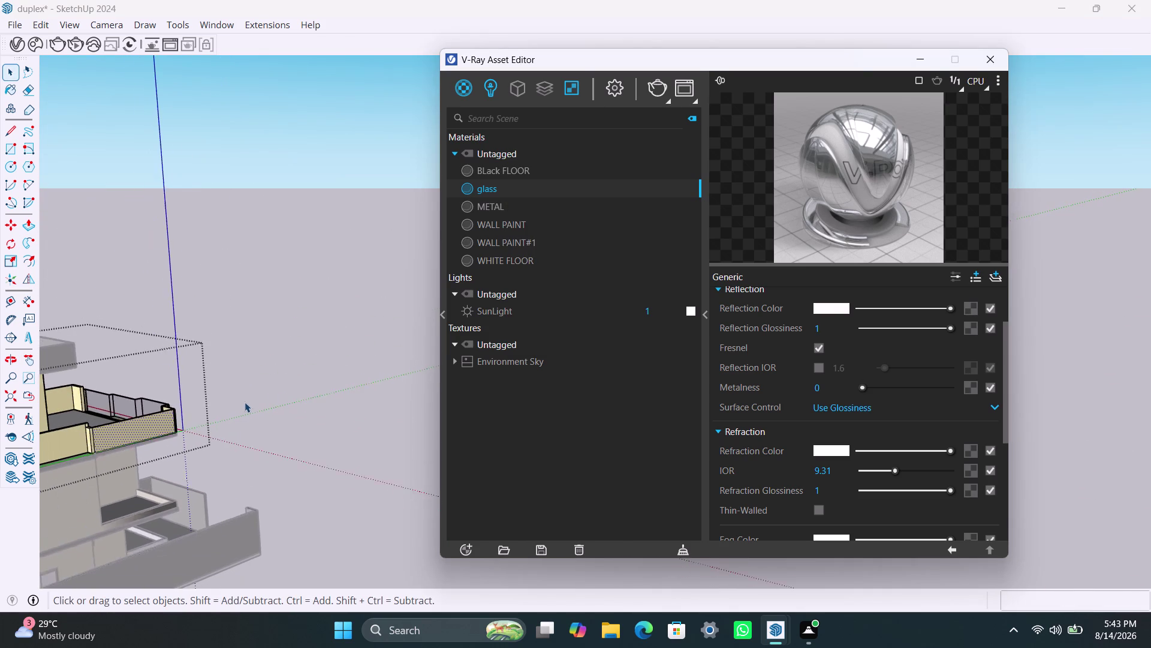
middle_drag(247, 405, 225, 611)
scroll(up, 3)
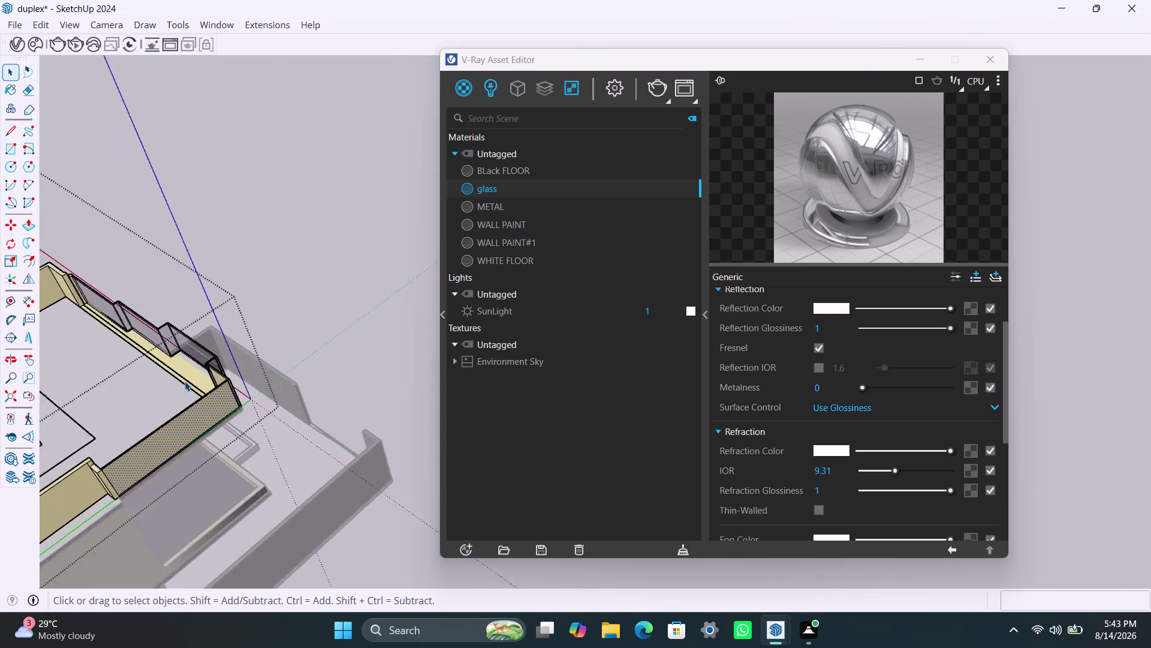
scroll(up, 3)
scroll(up, 3)
scroll(up, 3)
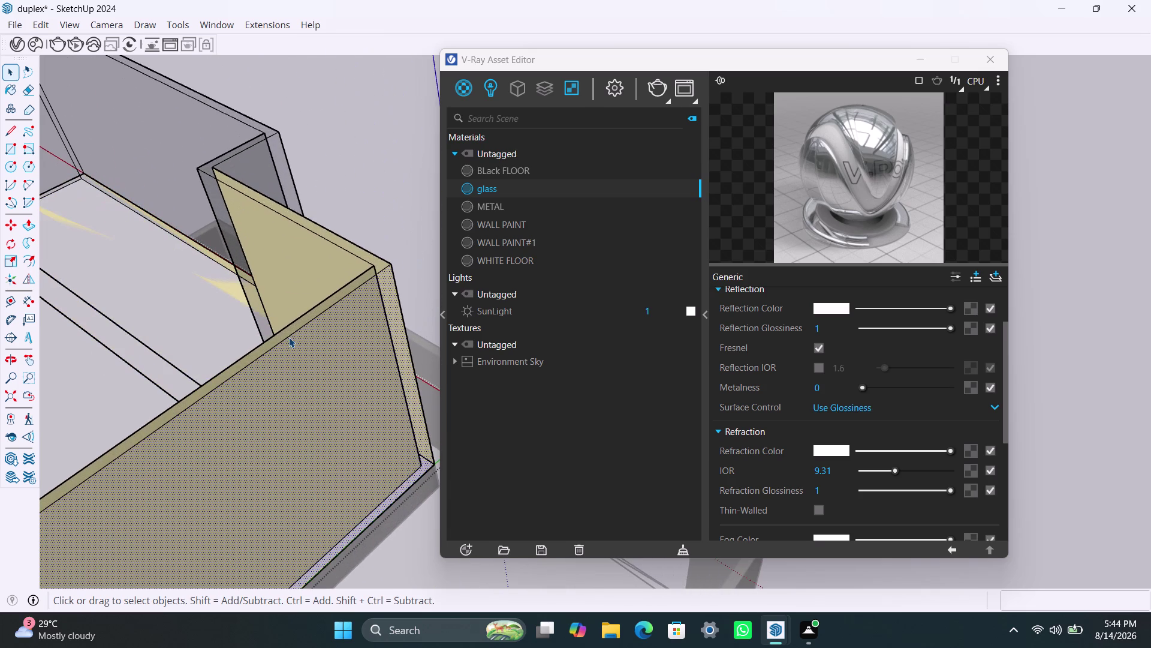
click(299, 238)
right_click(503, 186)
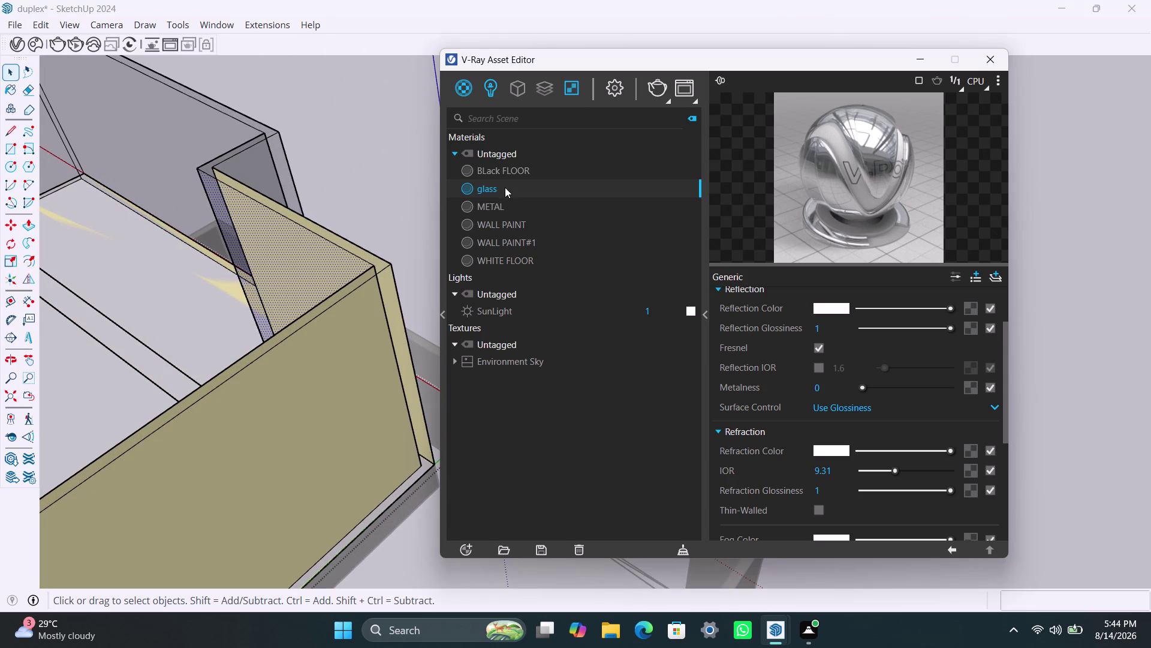
click(523, 216)
Apply glass to the narrow parapet strip, then dismiss the material options.
middle_drag(289, 362, 340, 395)
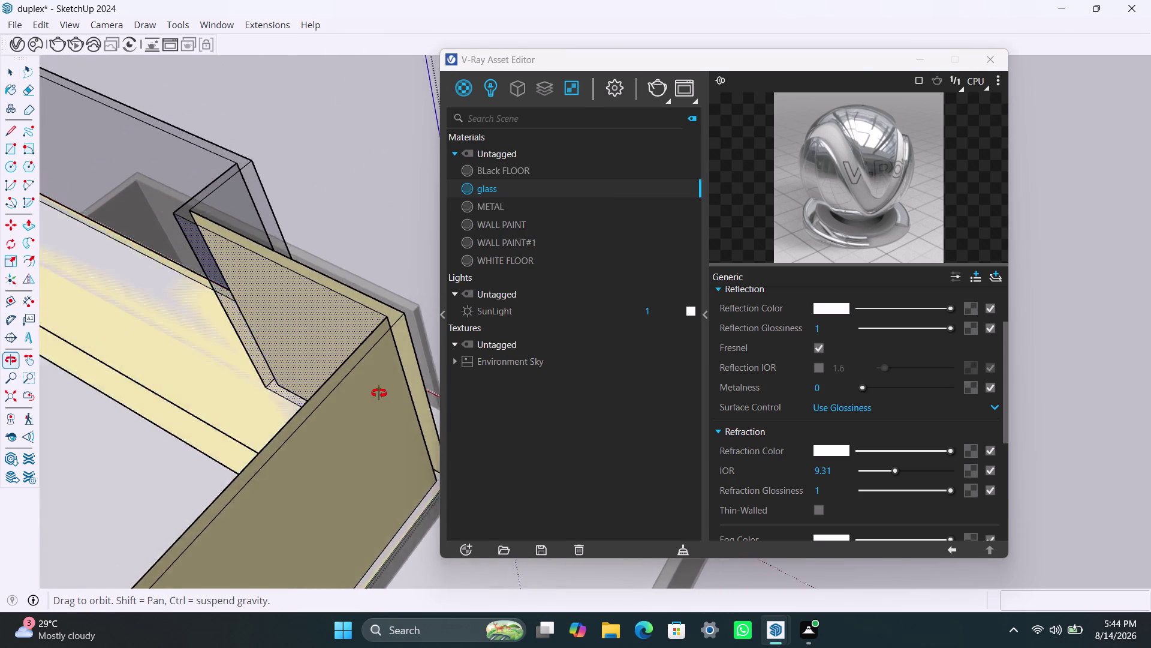
middle_drag(340, 395, 657, 321)
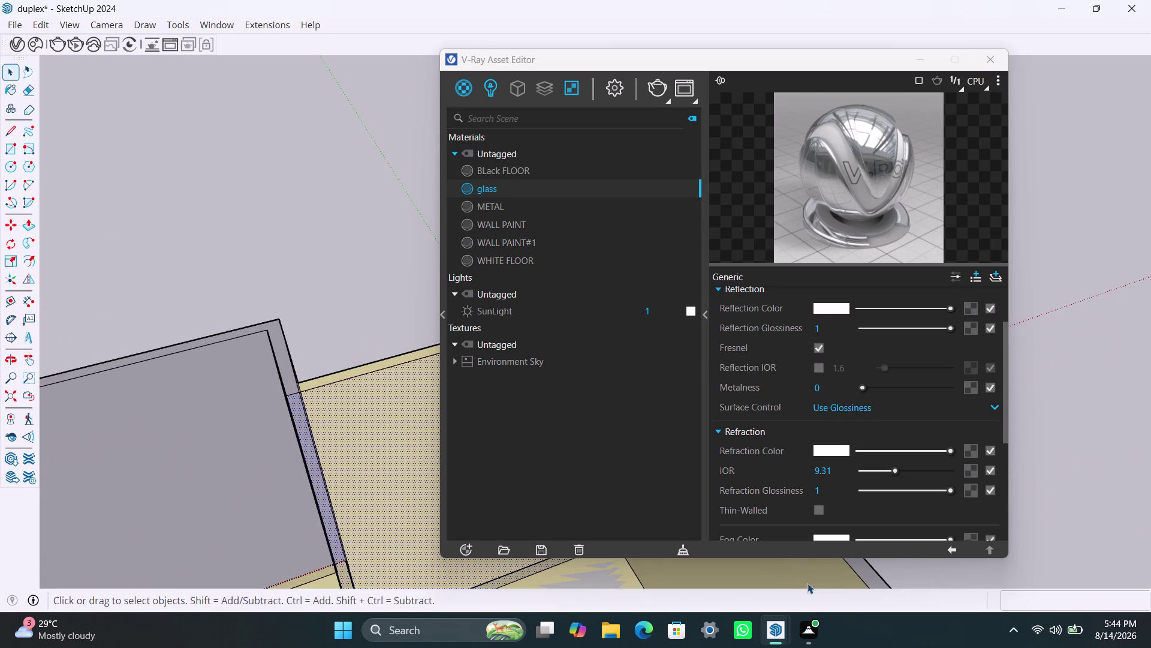
click(814, 574)
right_click(814, 572)
click(792, 577)
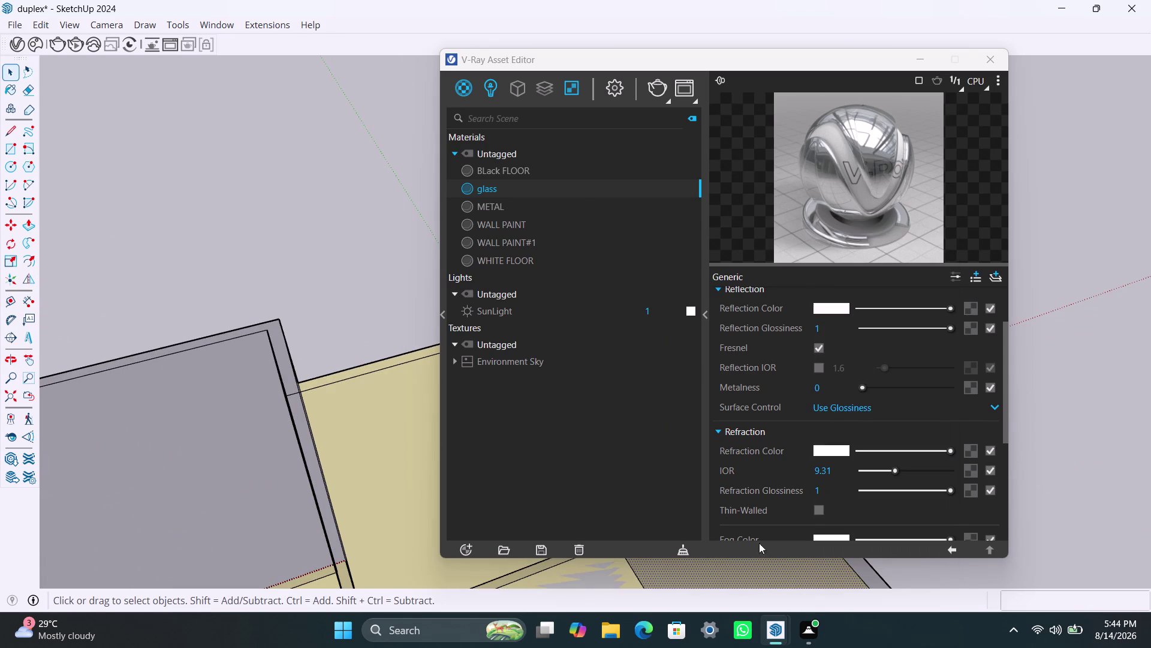
right_click(576, 191)
click(607, 220)
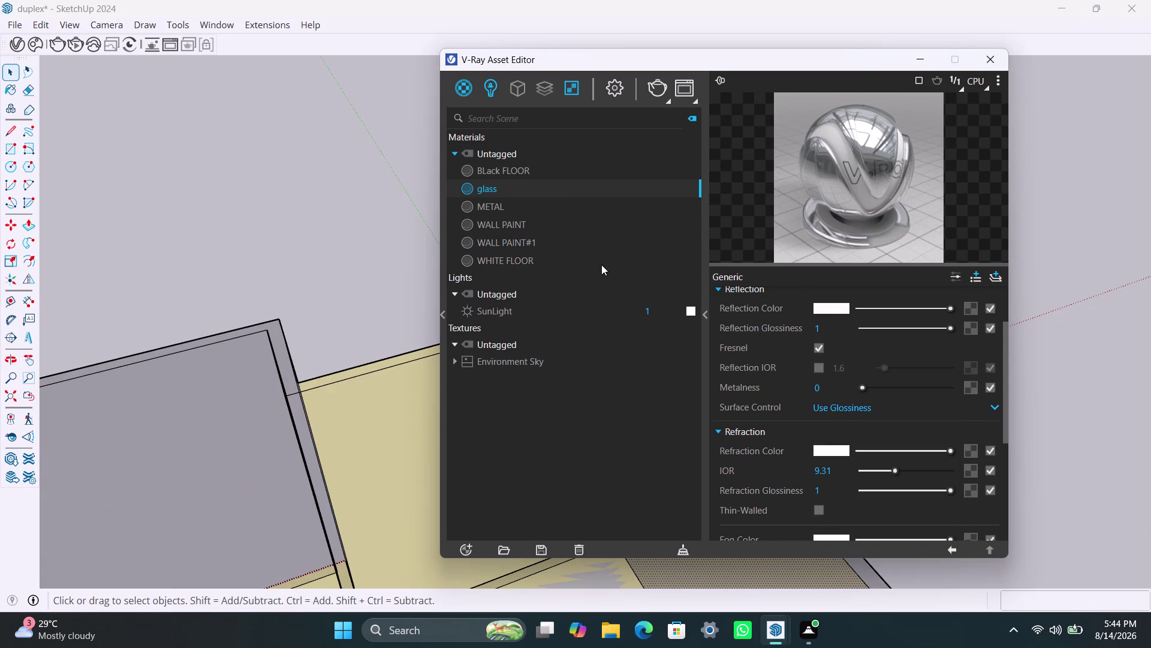
Zoom out and orbit around the whole house.
scroll(down, 3)
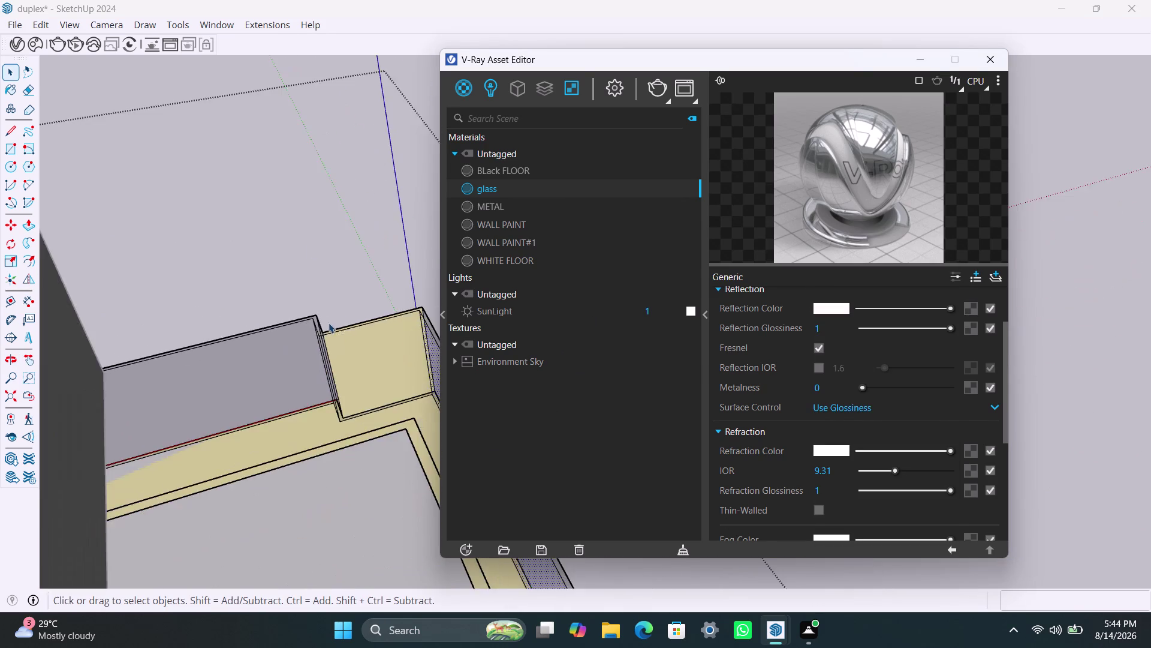
scroll(down, 3)
scroll(down, 3)
scroll(down, 3)
middle_drag(412, 396, 116, 317)
scroll(down, 3)
middle_drag(293, 405, 234, 384)
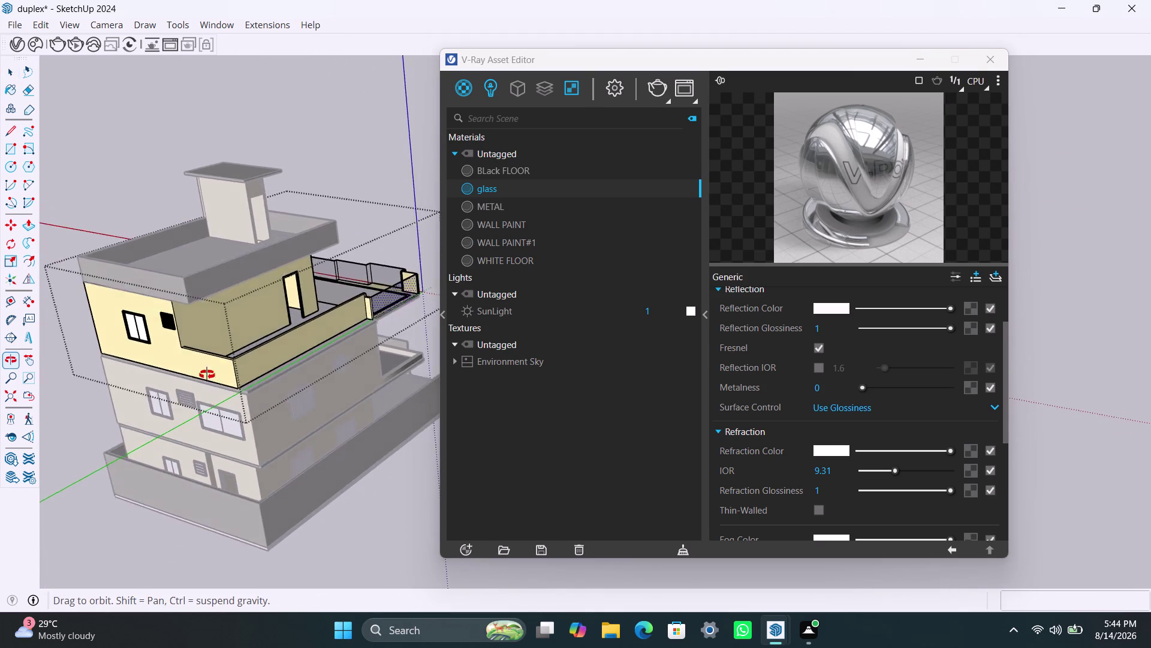
middle_drag(235, 384, 114, 344)
scroll(down, 3)
middle_drag(263, 394, 66, 359)
scroll(up, 3)
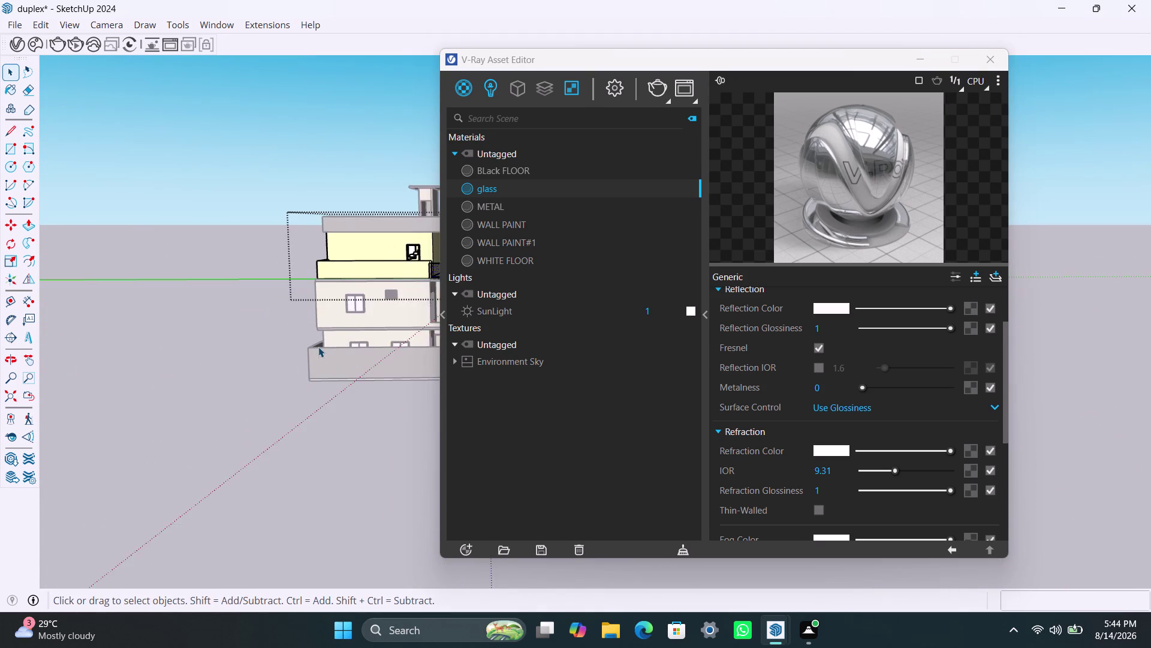
Apply the glass material to the lower balcony parapet panels.
middle_drag(345, 323, 65, 409)
scroll(up, 3)
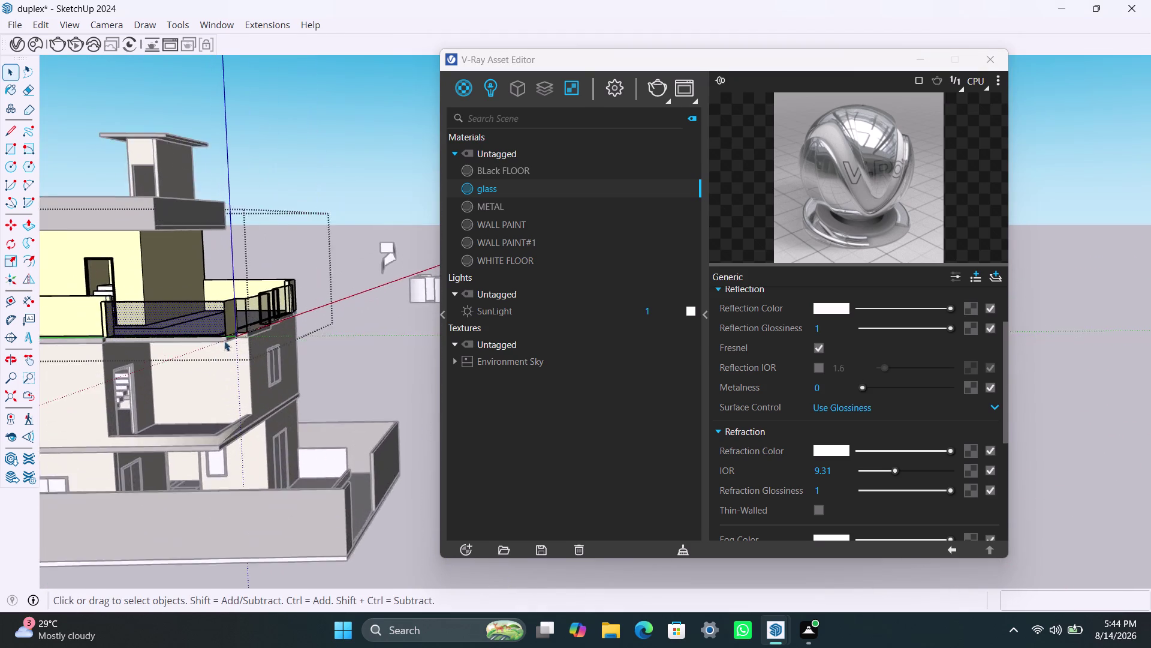
scroll(up, 3)
scroll(up, 3)
click(222, 299)
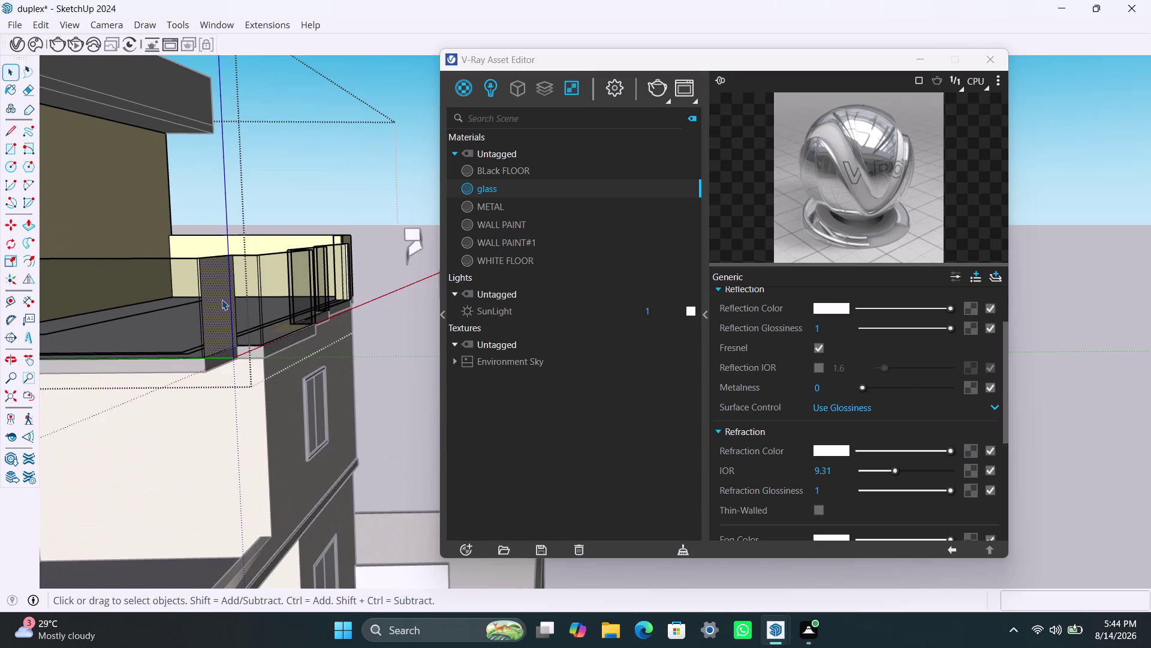
right_click(222, 299)
right_click(510, 194)
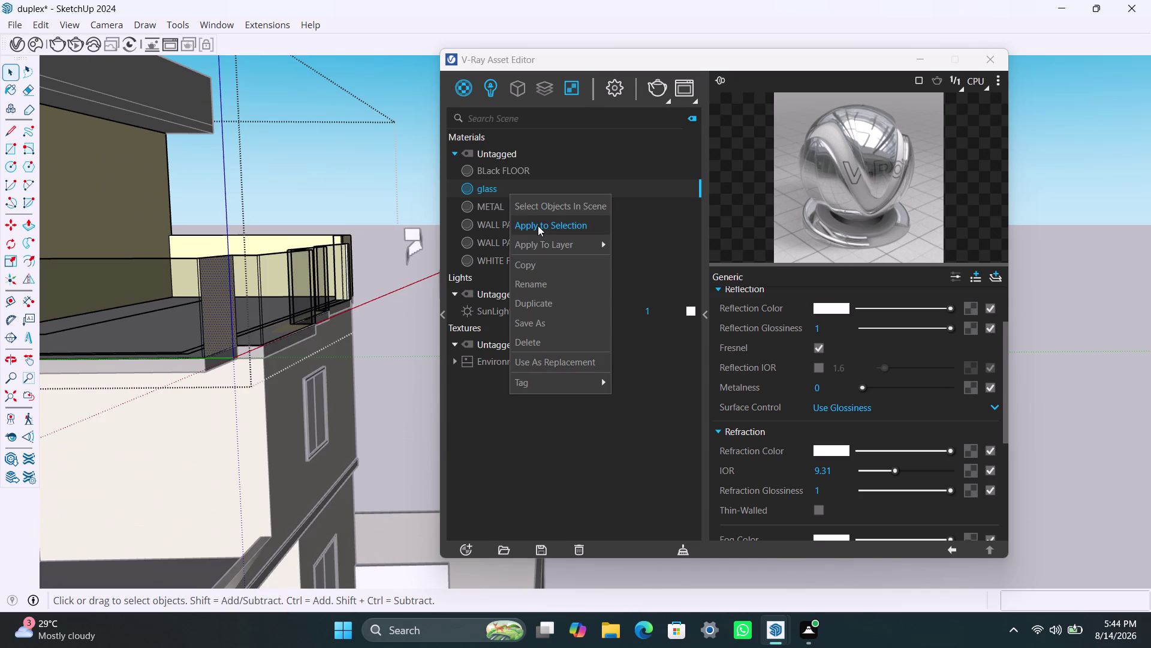
click(538, 226)
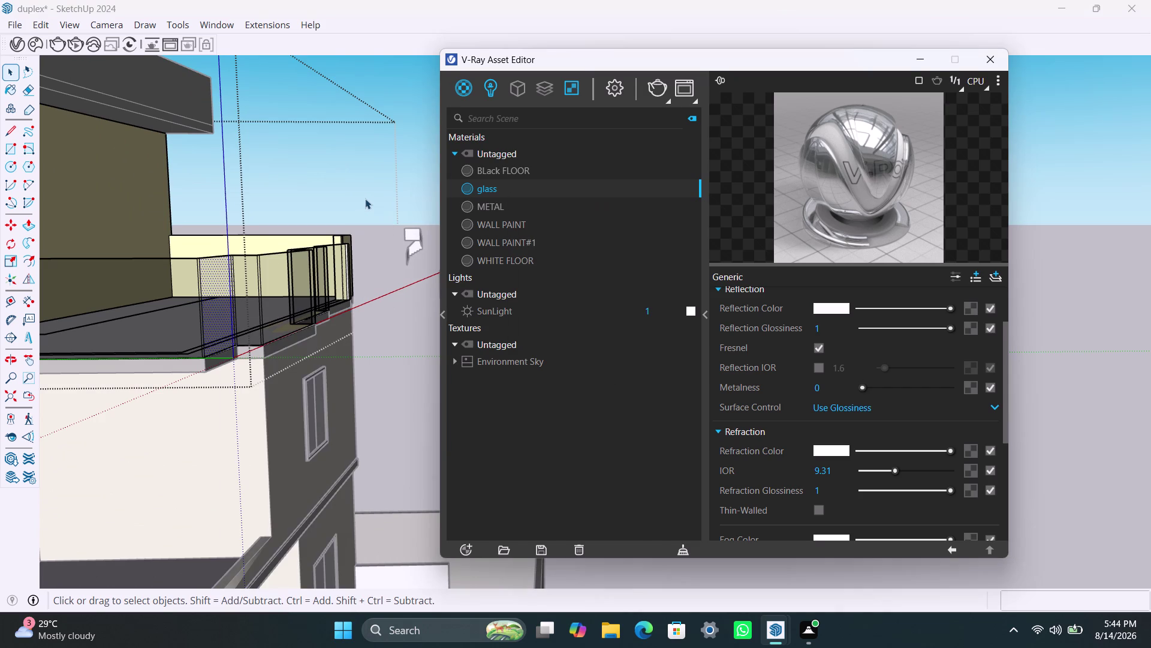
Save the model and clear the selection.
key(ctrl+s)
key(ctrl+s)
key(space)
click(373, 217)
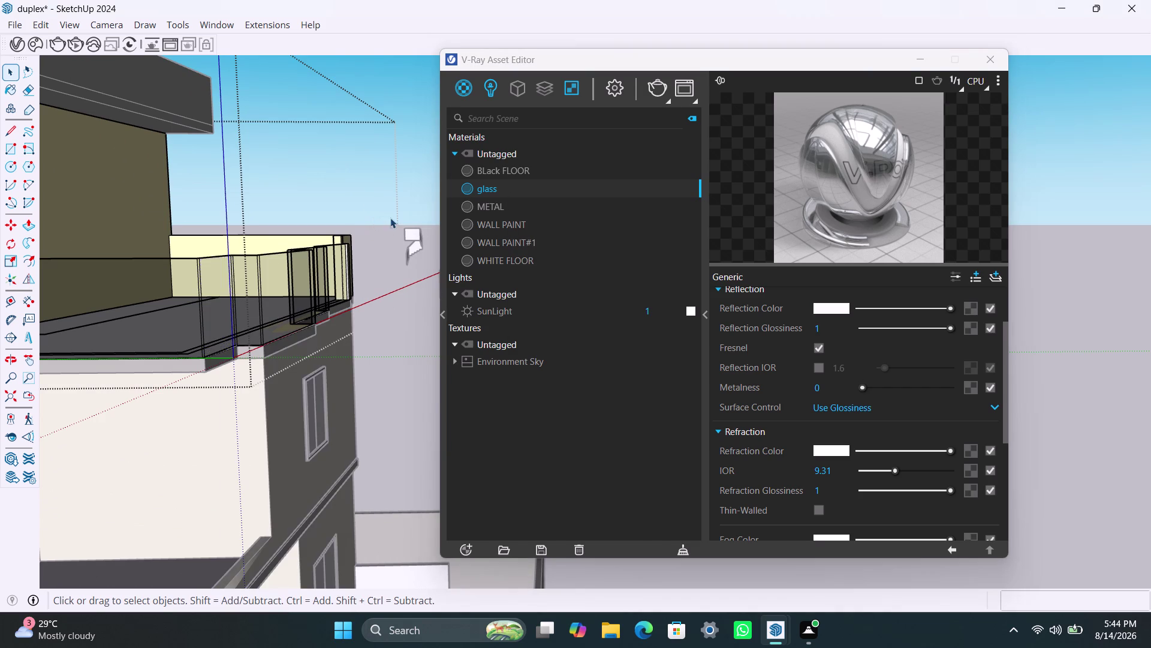
Save the duplex model.
scroll(down, 3)
scroll(down, 3)
click(399, 148)
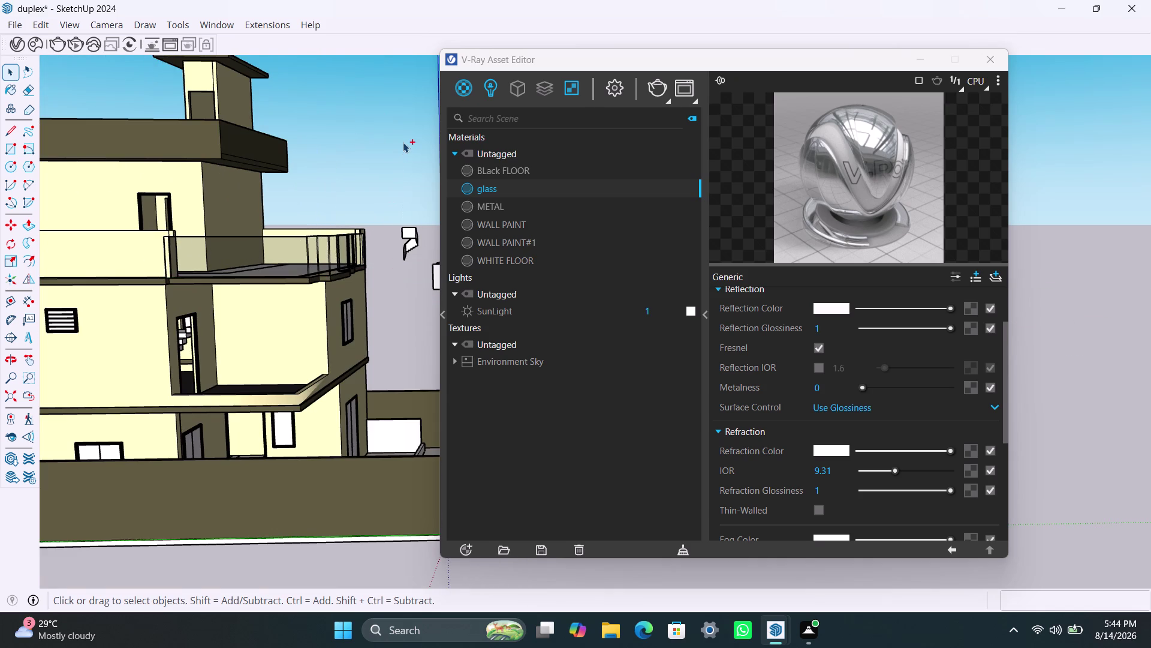
key(ctrl+s)
Orbit around the house and zoom in to look down on the ground-floor balcony parapet.
scroll(down, 3)
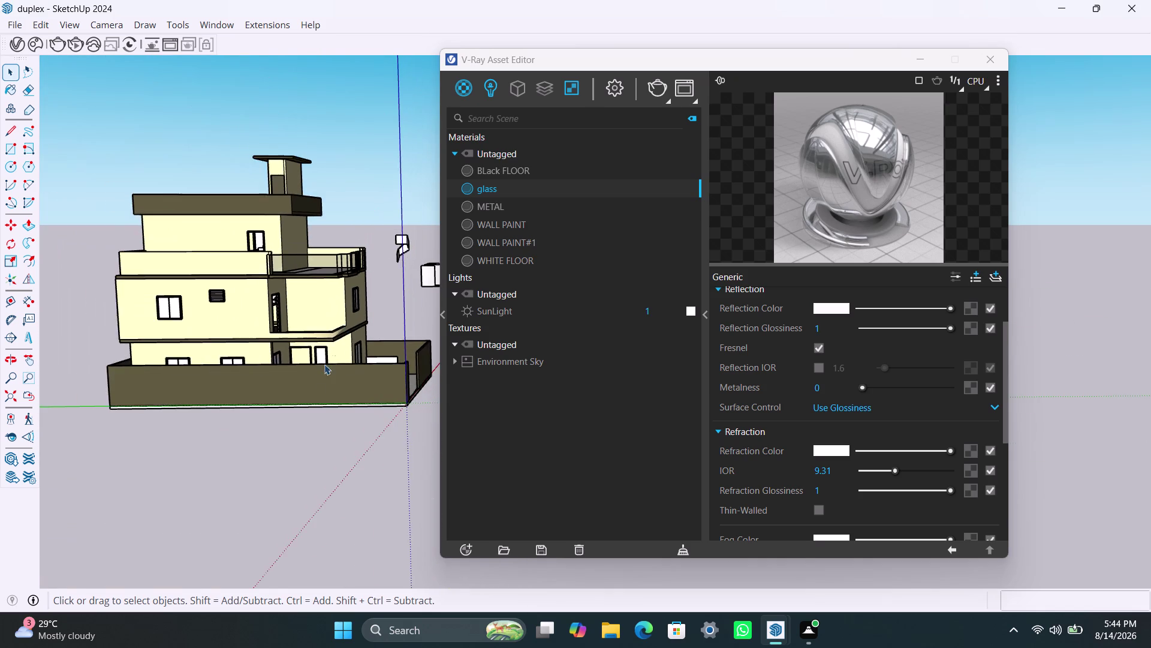
middle_drag(320, 394, 69, 410)
scroll(down, 3)
middle_drag(263, 400, 89, 405)
scroll(up, 3)
scroll(up, 3)
middle_drag(238, 270, 271, 291)
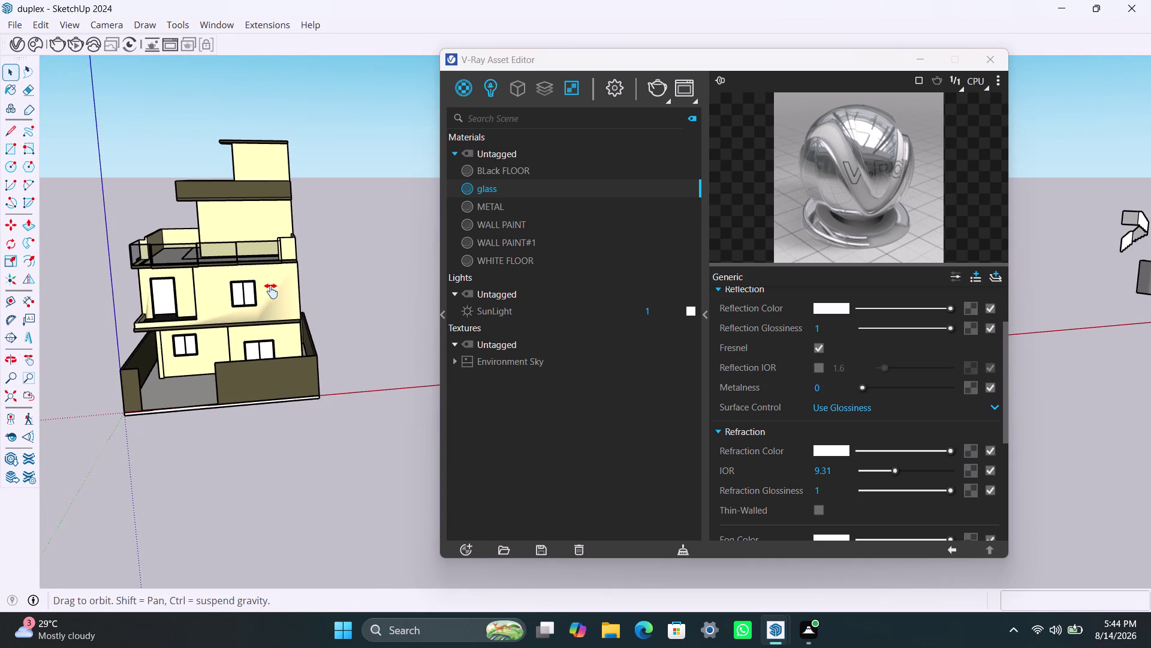
middle_drag(271, 290, 307, 310)
scroll(up, 3)
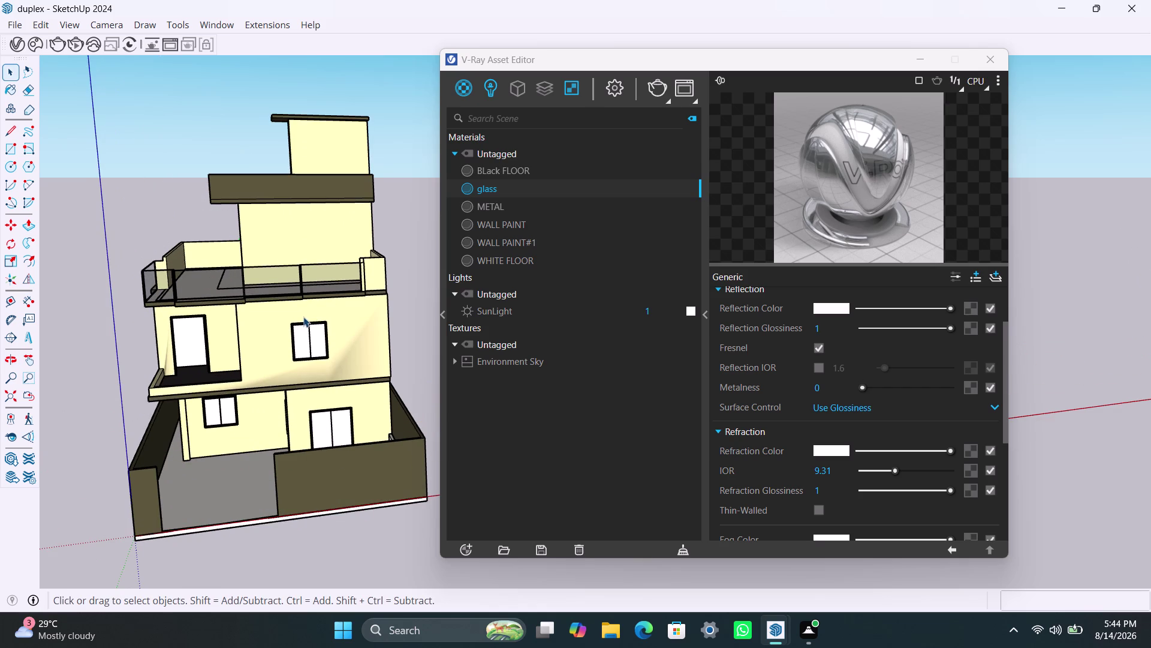
scroll(down, 3)
middle_drag(285, 378, 280, 368)
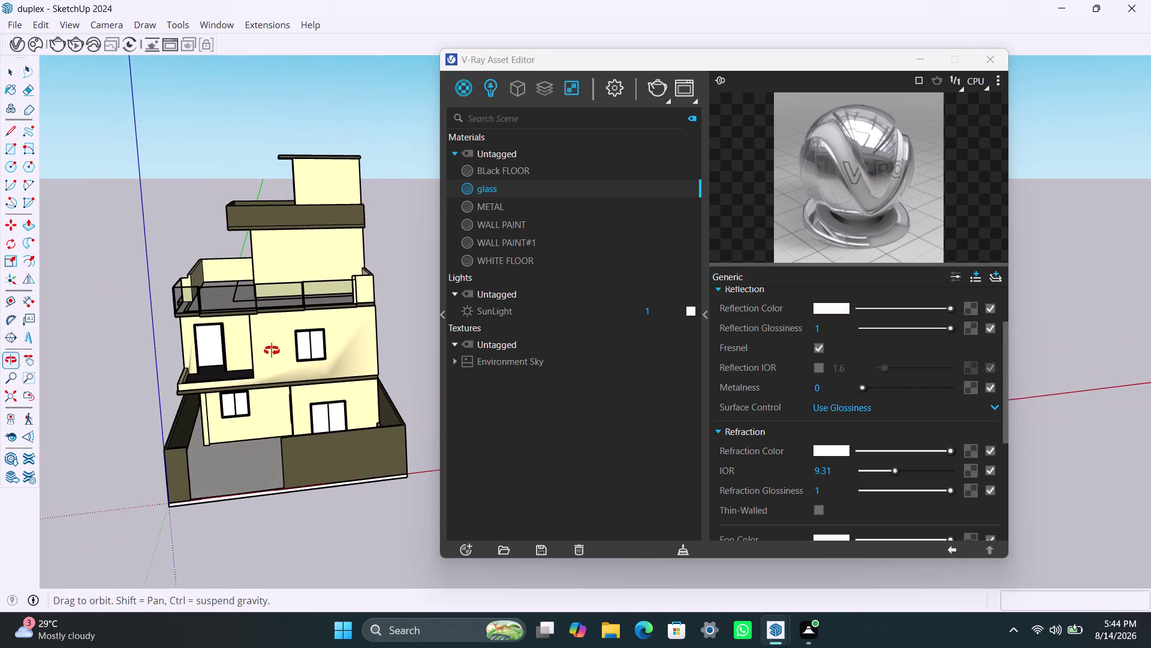
middle_drag(281, 369, 254, 373)
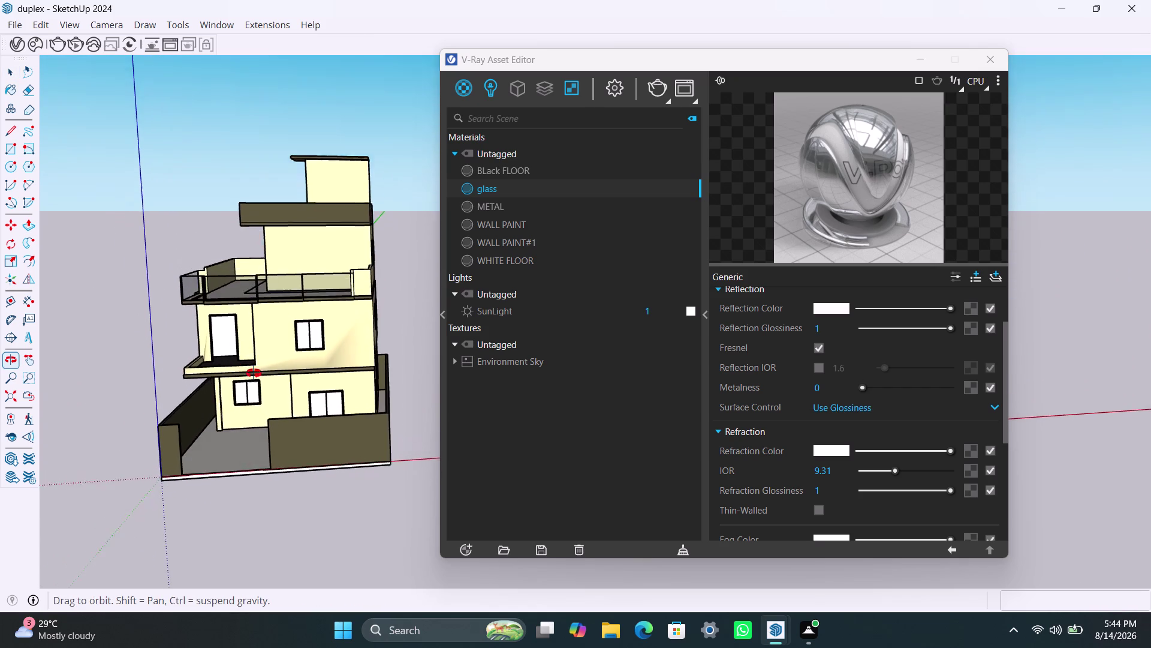
middle_drag(253, 373, 254, 373)
scroll(up, 3)
scroll(up, 3)
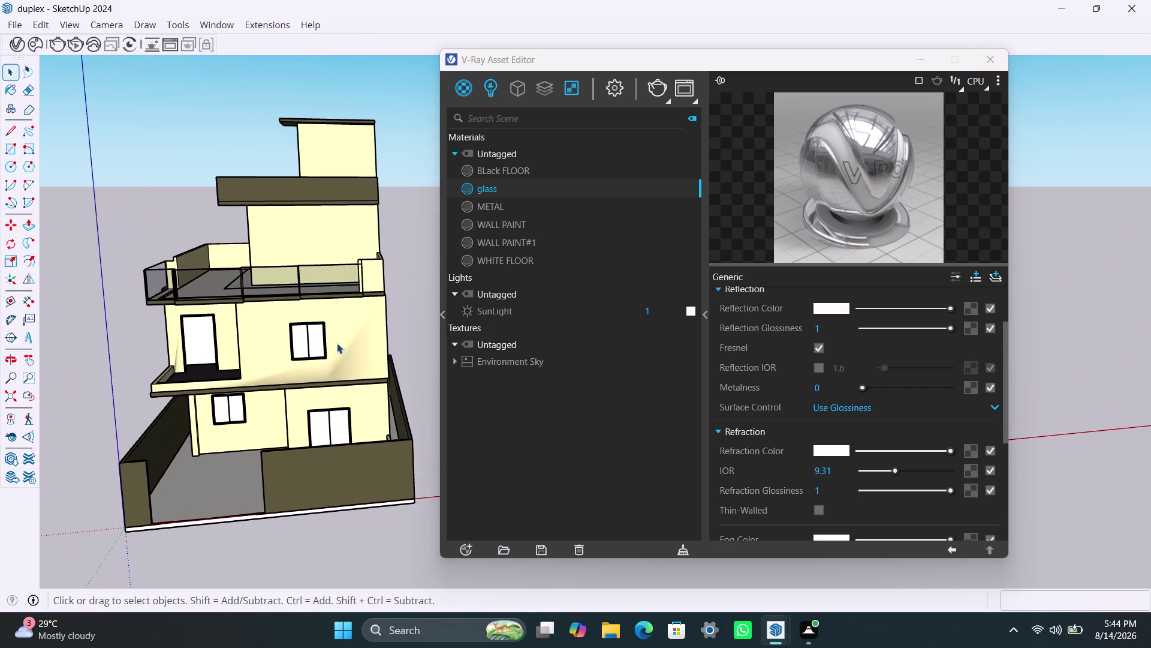
middle_drag(354, 349, 425, 396)
scroll(up, 3)
middle_drag(323, 465, 290, 475)
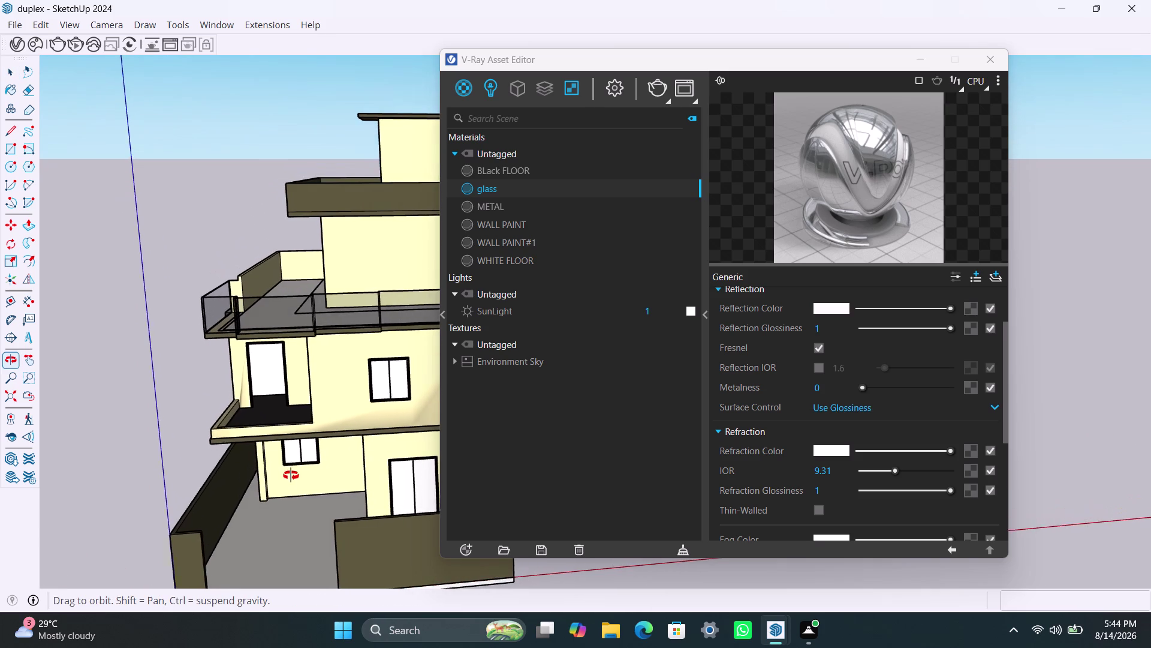
middle_drag(291, 474, 289, 475)
scroll(up, 3)
scroll(up, 3)
middle_drag(210, 447, 263, 446)
scroll(up, 3)
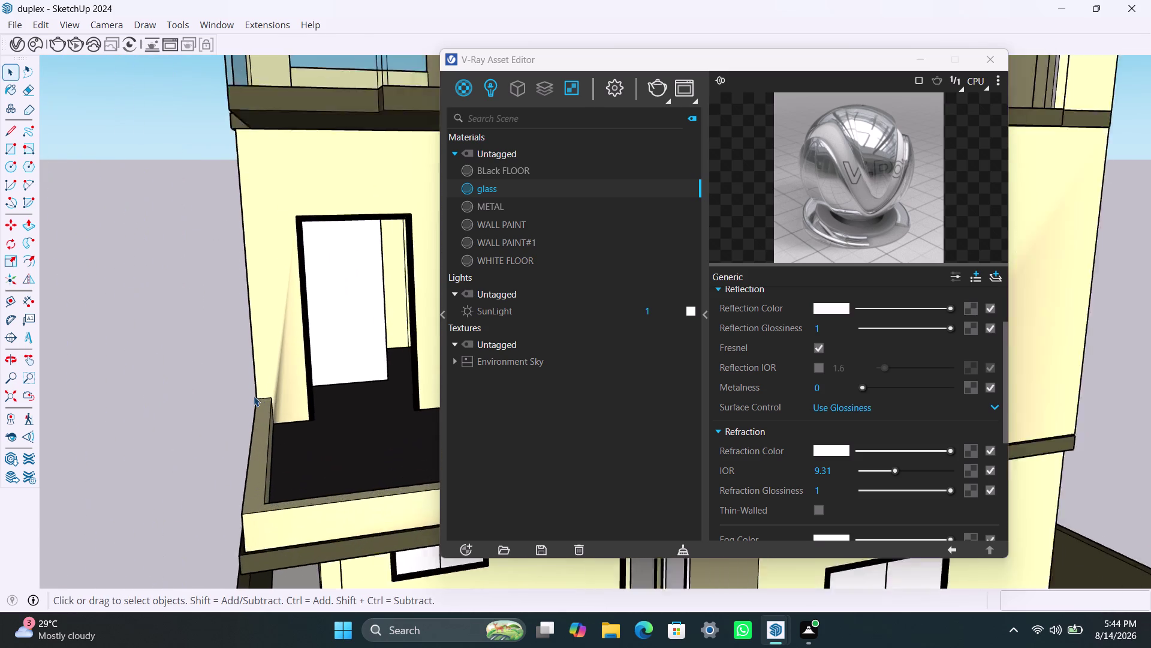
Inside the parapet group, draw an 8 mm rectangle at the parapet's top corner.
click(255, 419)
double_click(263, 433)
click(266, 436)
double_click(265, 437)
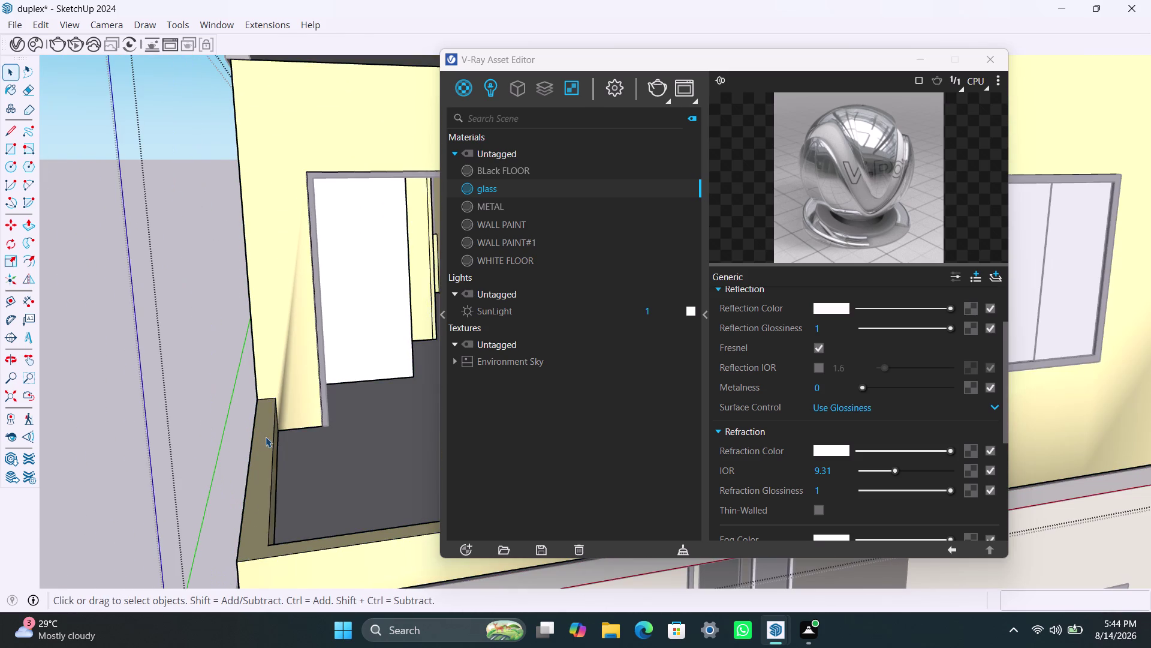
click(265, 436)
click(267, 434)
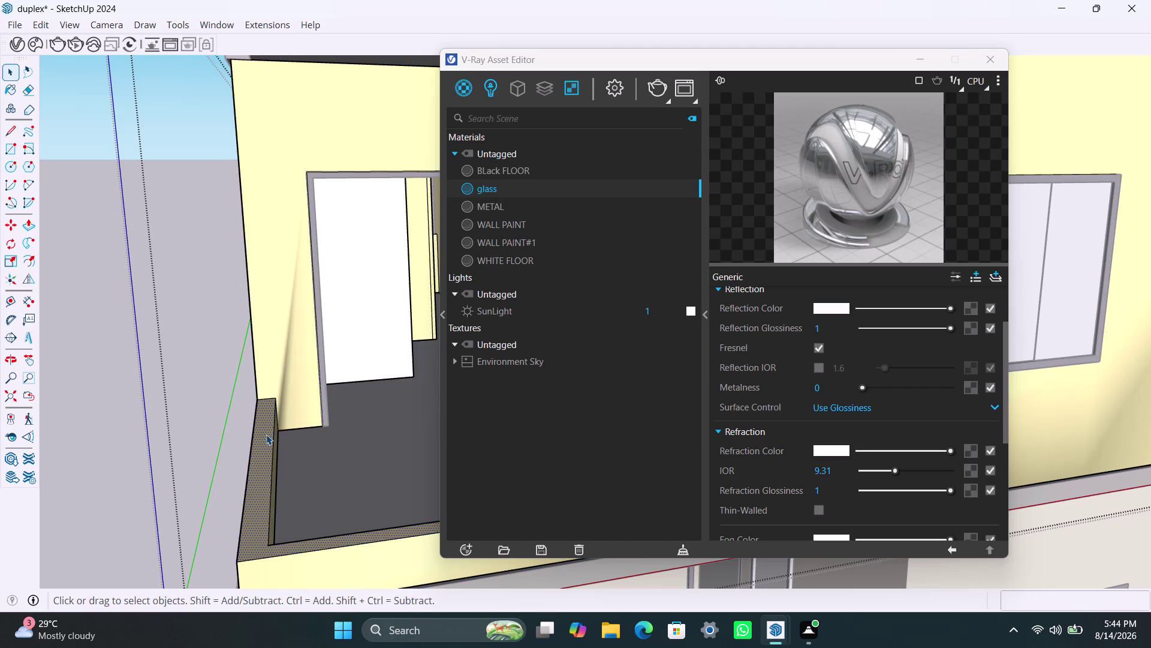
key(r)
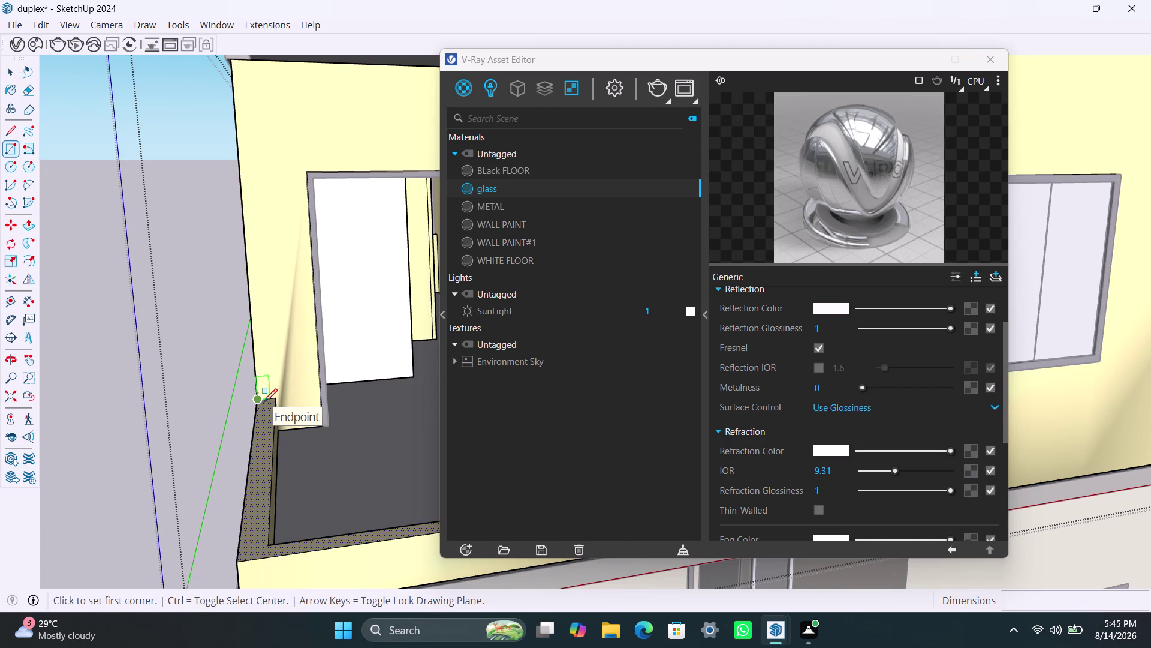
scroll(up, 3)
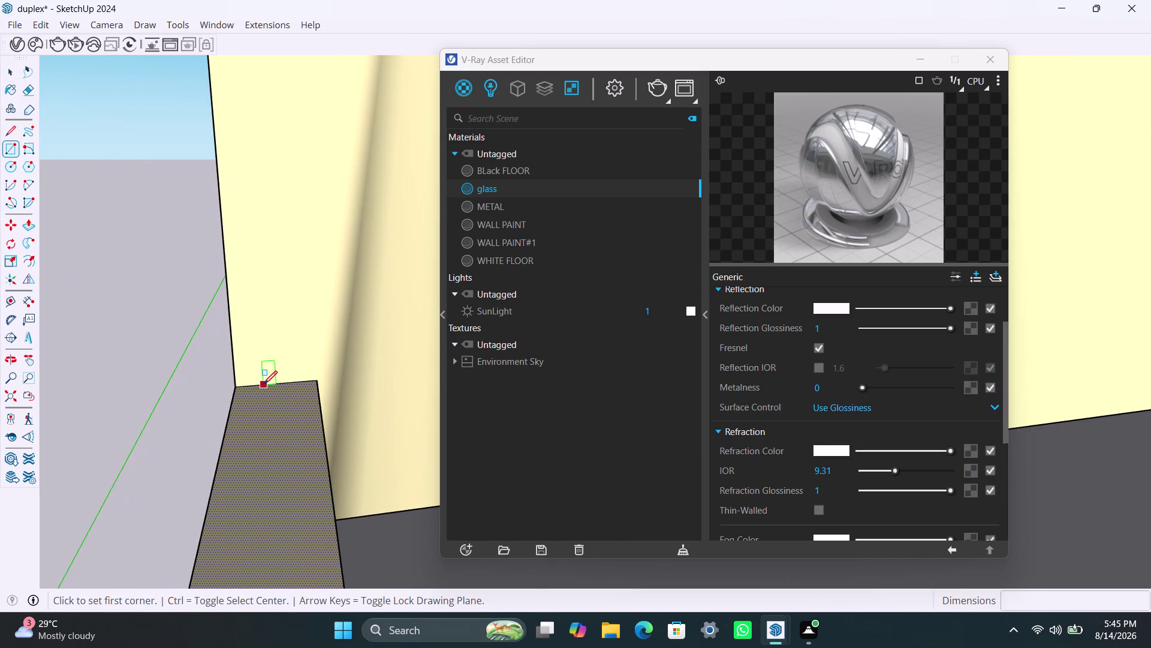
click(263, 383)
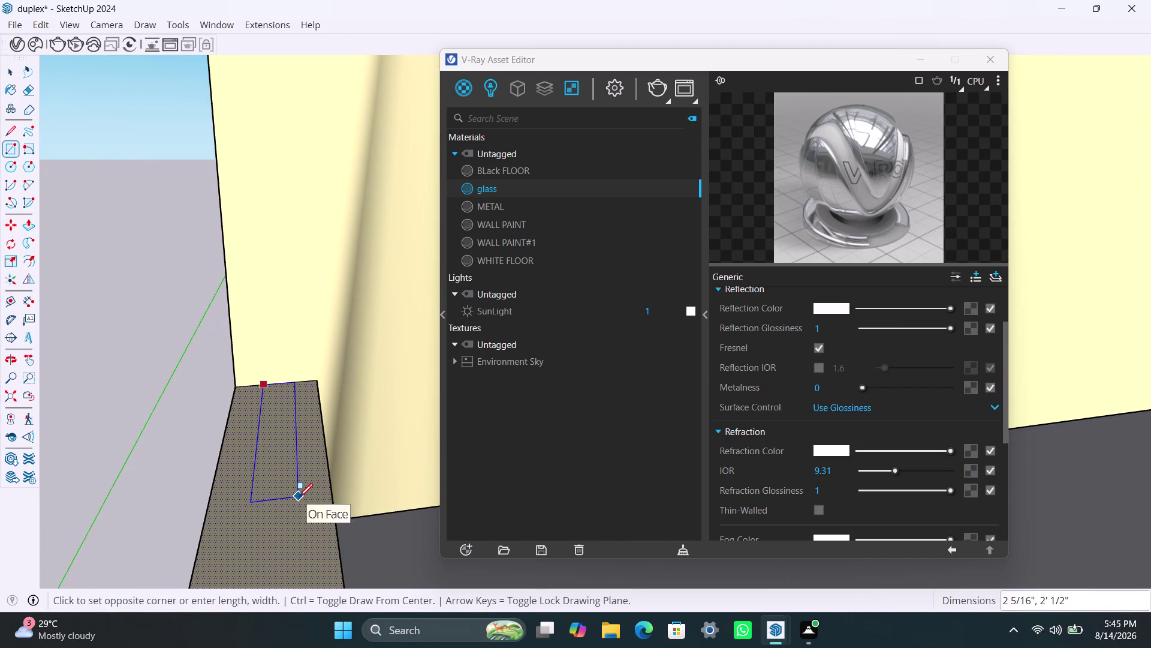
text(8mm)
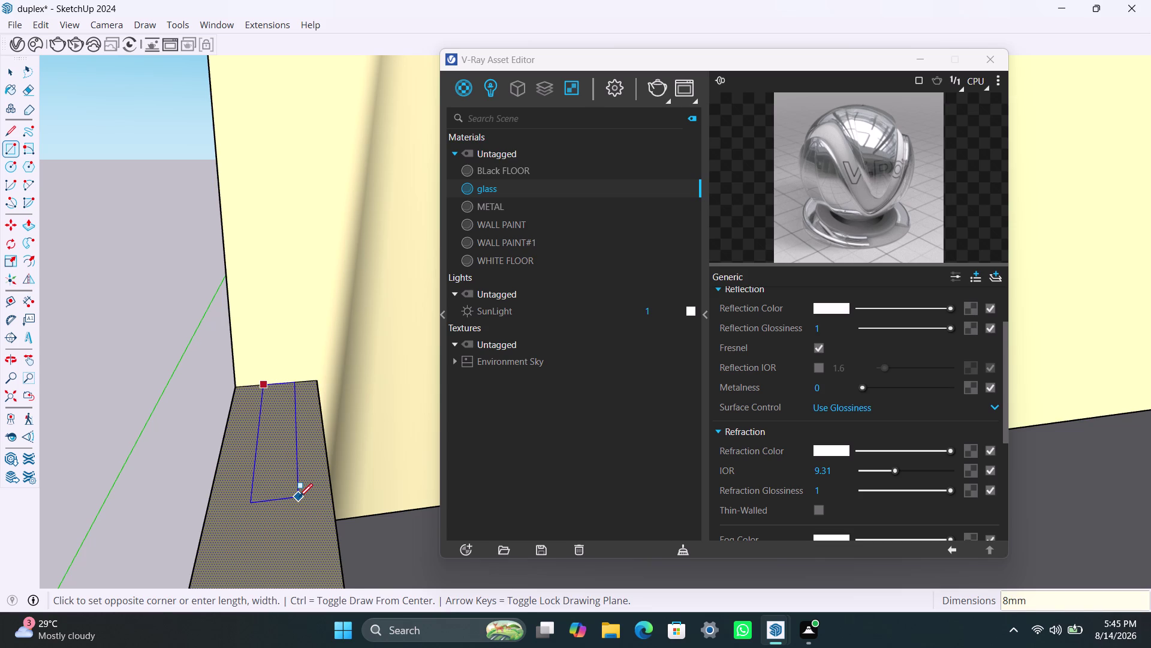
key(Return)
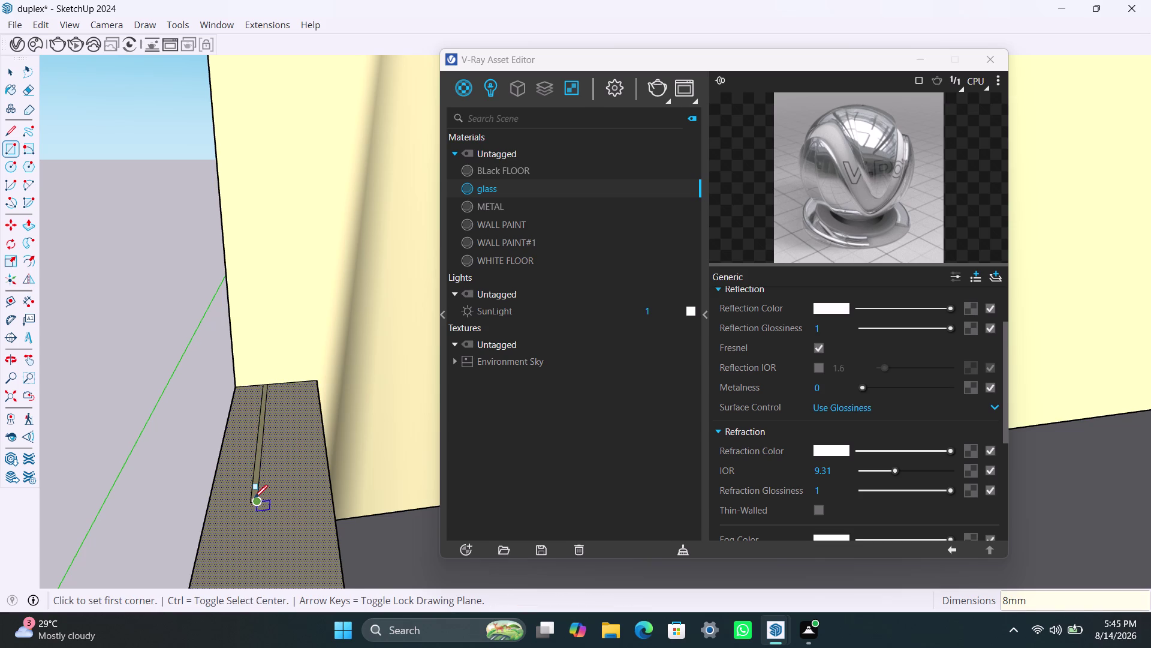
key(space)
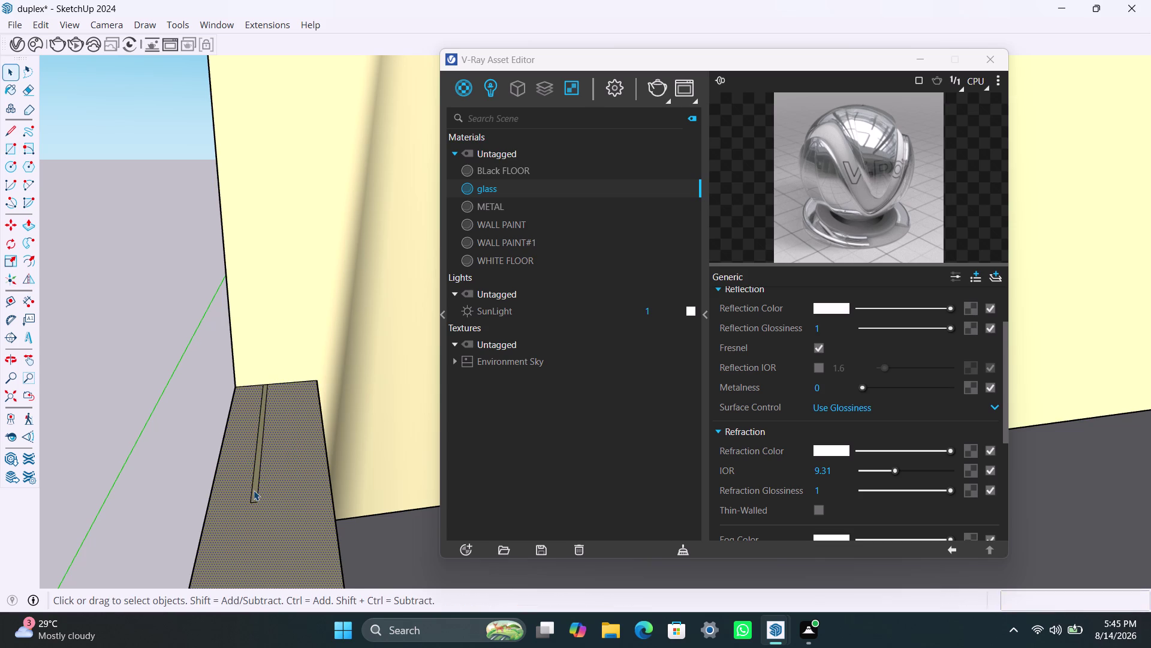
Push/Pull the thin 8 mm strip up 2'6" to form a slat.
click(254, 489)
click(256, 489)
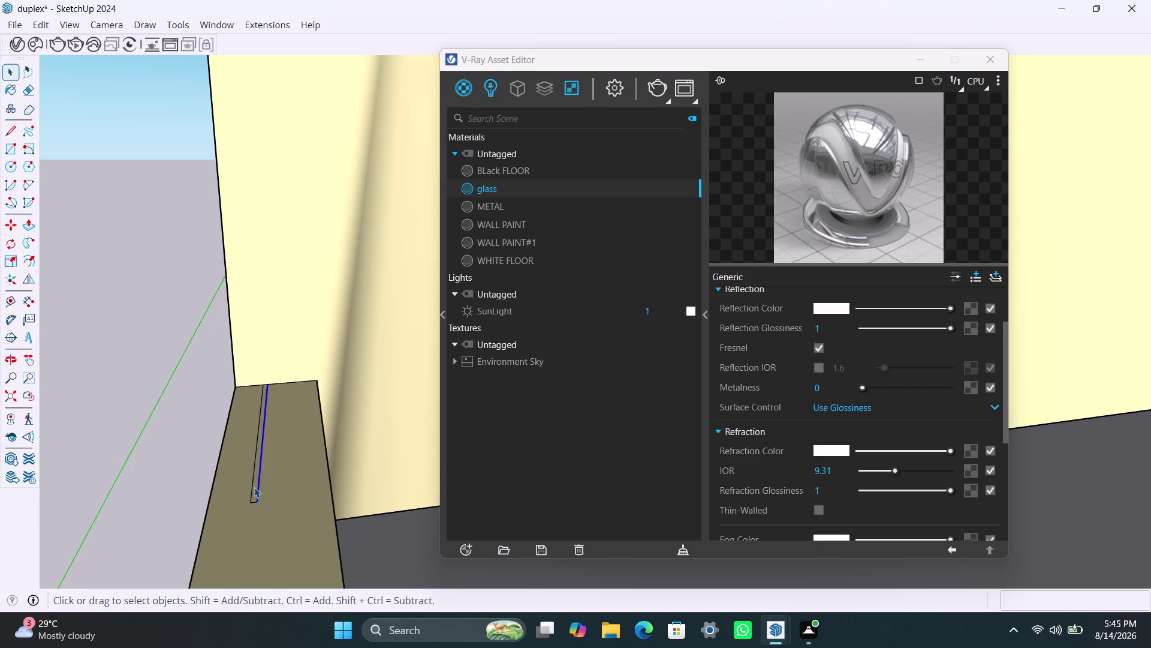
scroll(up, 3)
click(255, 486)
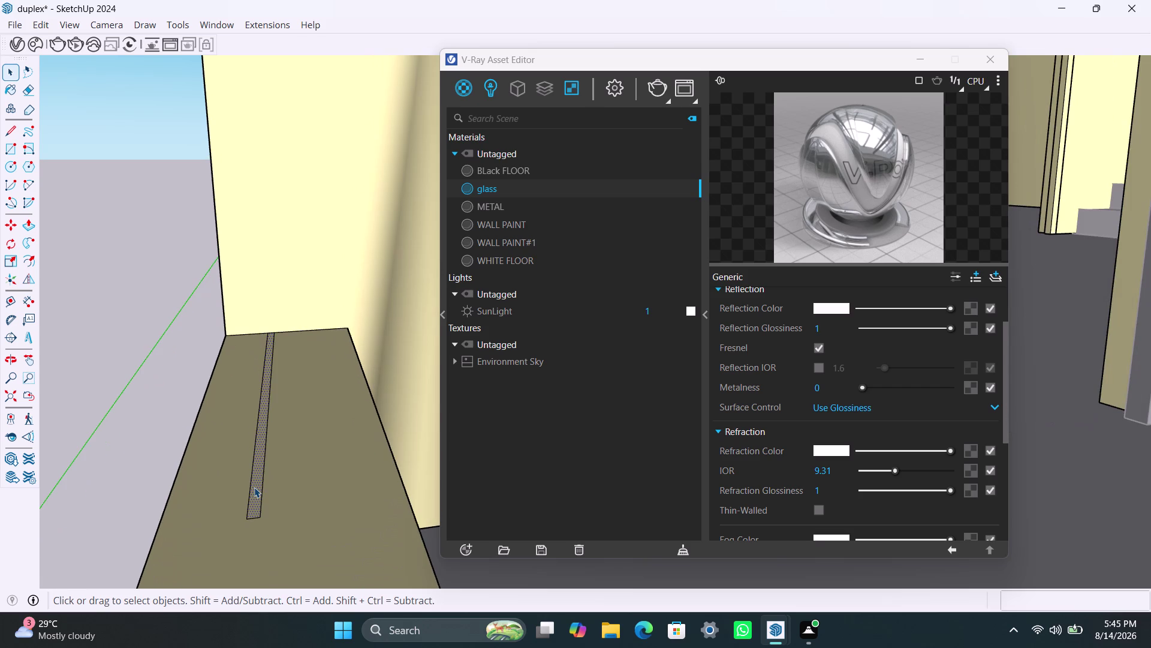
key(p)
click(254, 486)
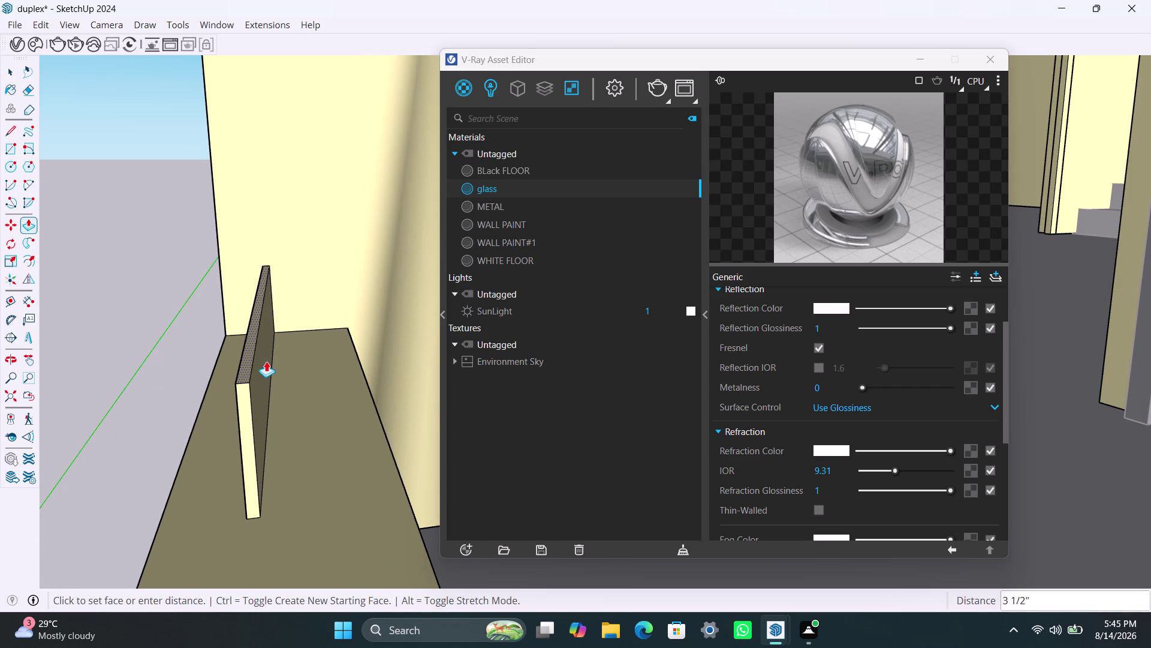
key(3)
key(BackSpace)
text(2'6)
text(")
key(Return)
key(space)
Pull the slat's face further and orbit out to view the whole slat.
scroll(up, 3)
click(244, 420)
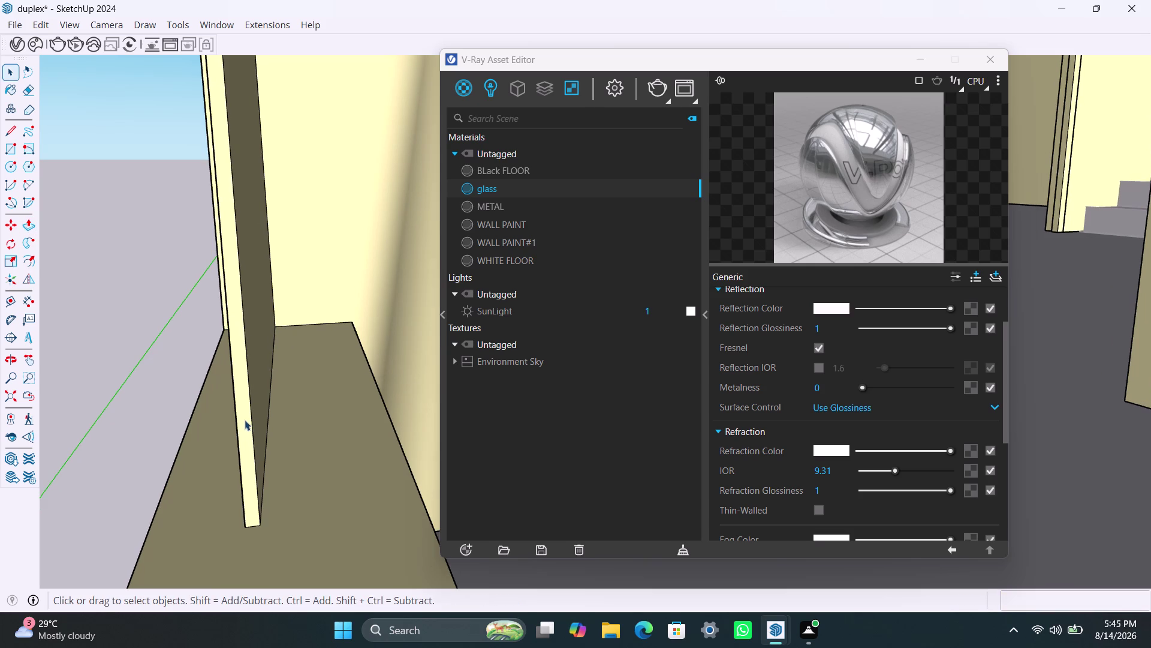
key(p)
click(245, 419)
scroll(down, 3)
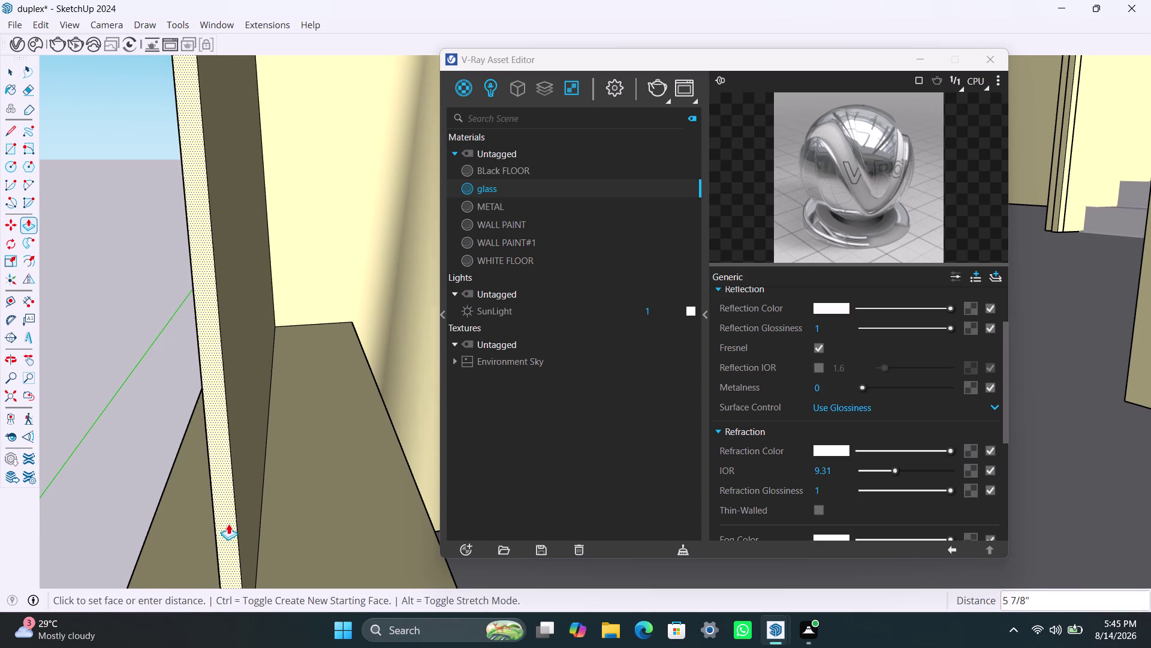
scroll(down, 3)
scroll(down, 3)
scroll(down, 3)
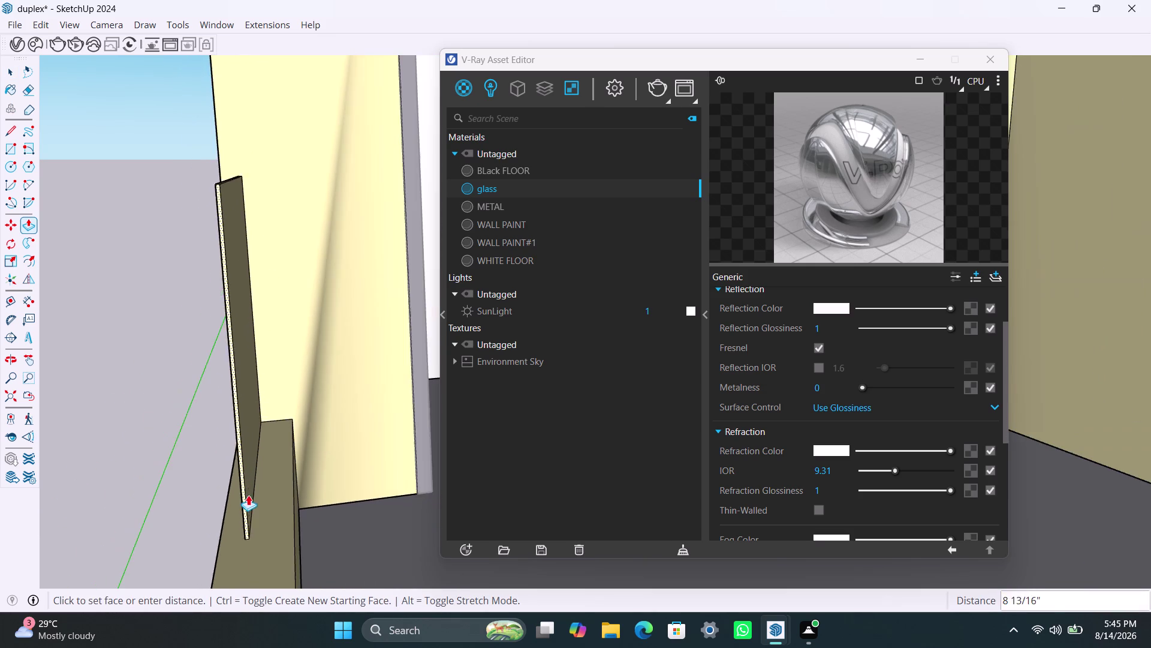
scroll(down, 3)
scroll(down, 3)
middle_drag(272, 480, 310, 350)
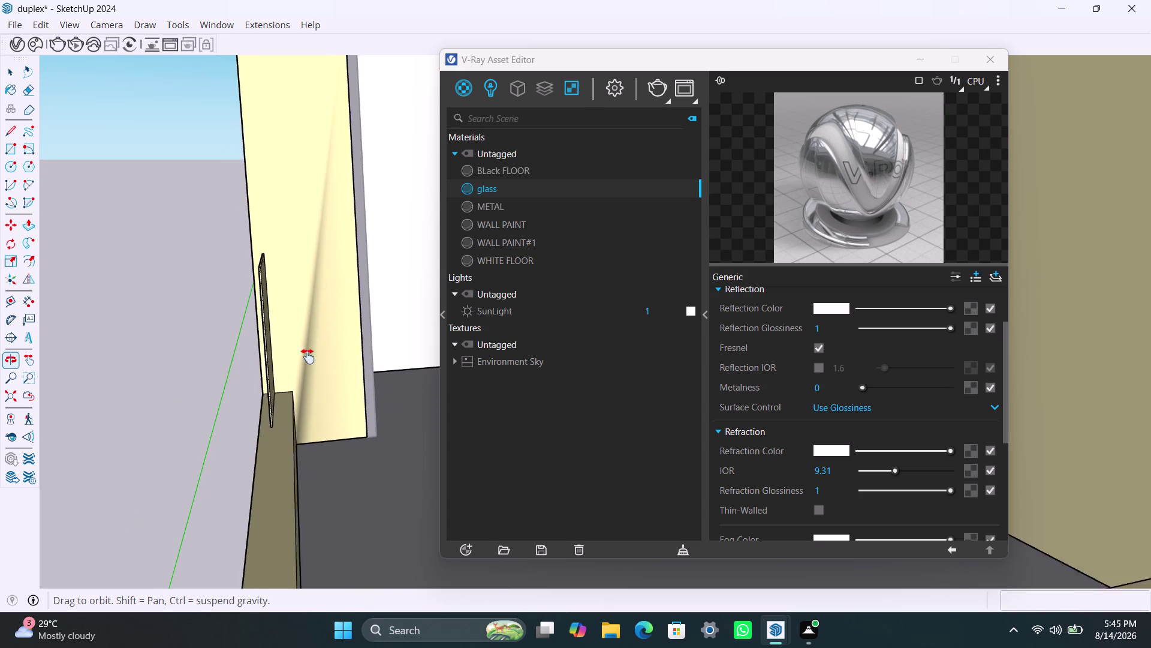
middle_drag(310, 349, 333, 194)
click(359, 227)
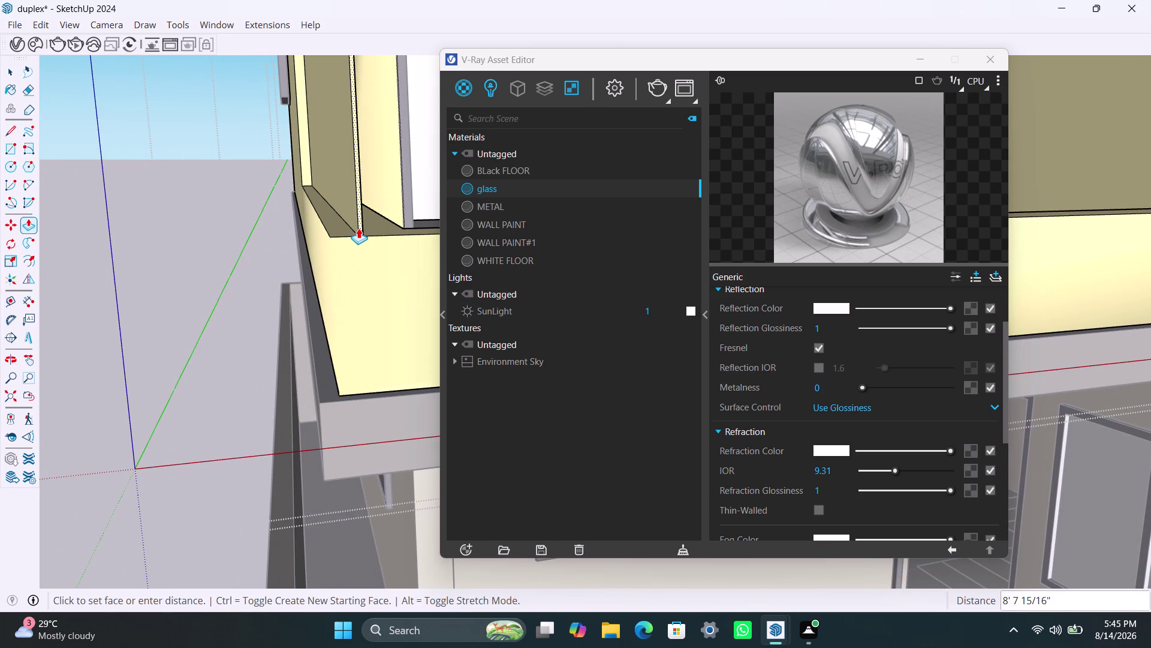
Cancel the extrusion and select the thin slat, viewing the parapet from above.
key(space)
scroll(down, 3)
middle_drag(348, 298, 126, 327)
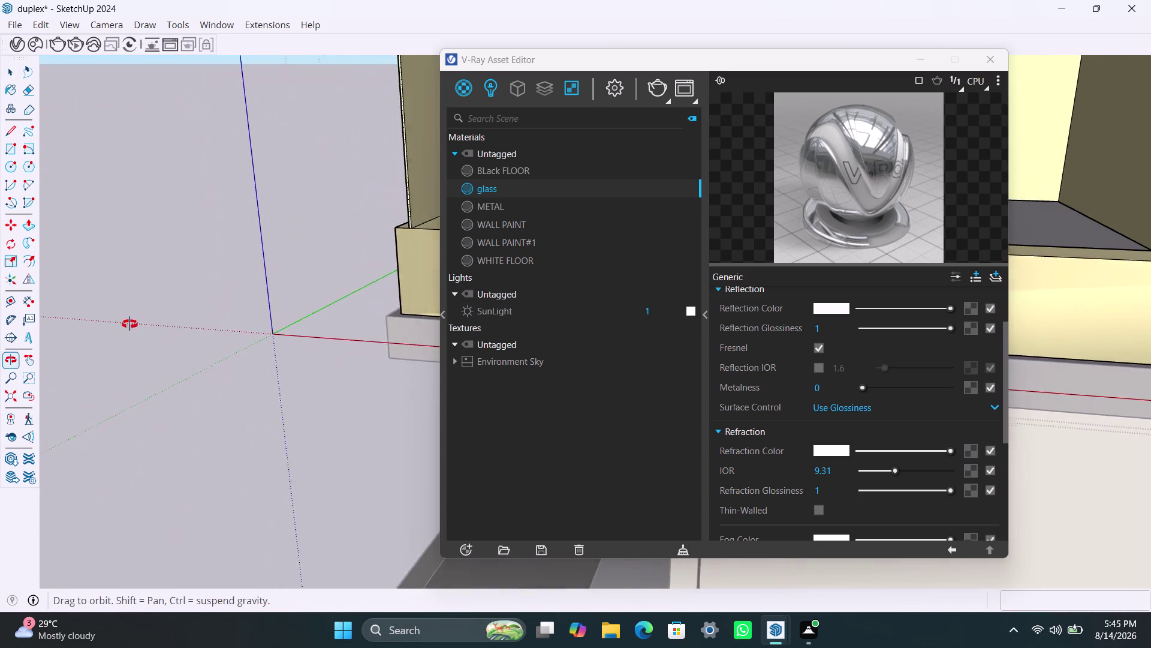
scroll(down, 3)
middle_drag(306, 360, 110, 383)
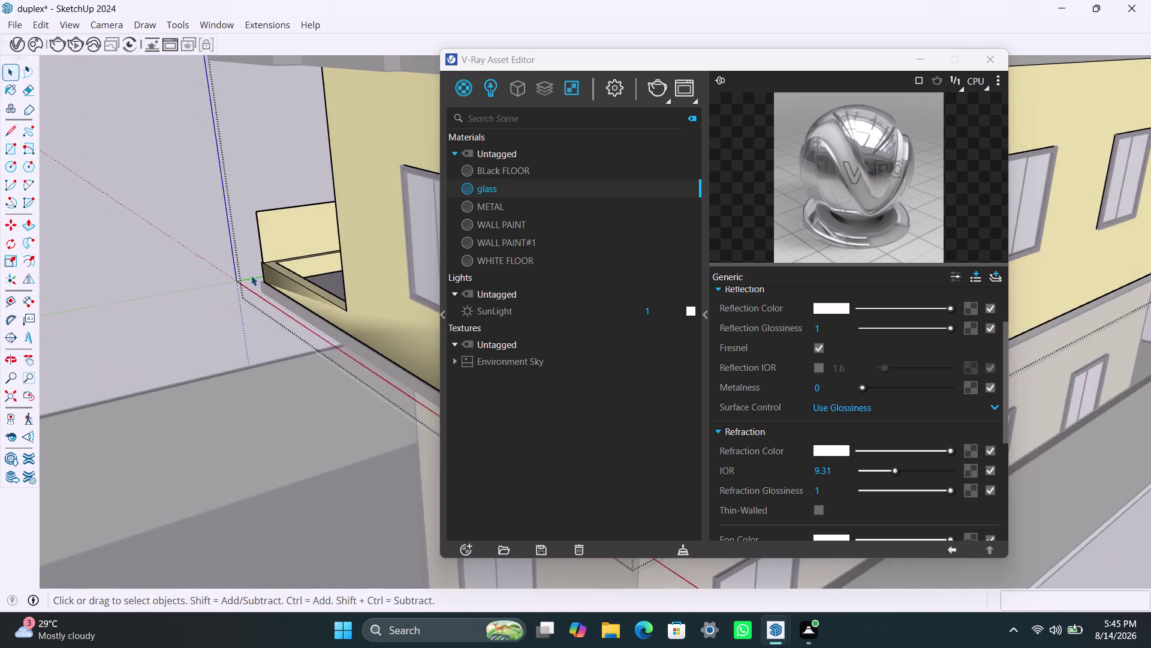
scroll(up, 3)
scroll(up, 3)
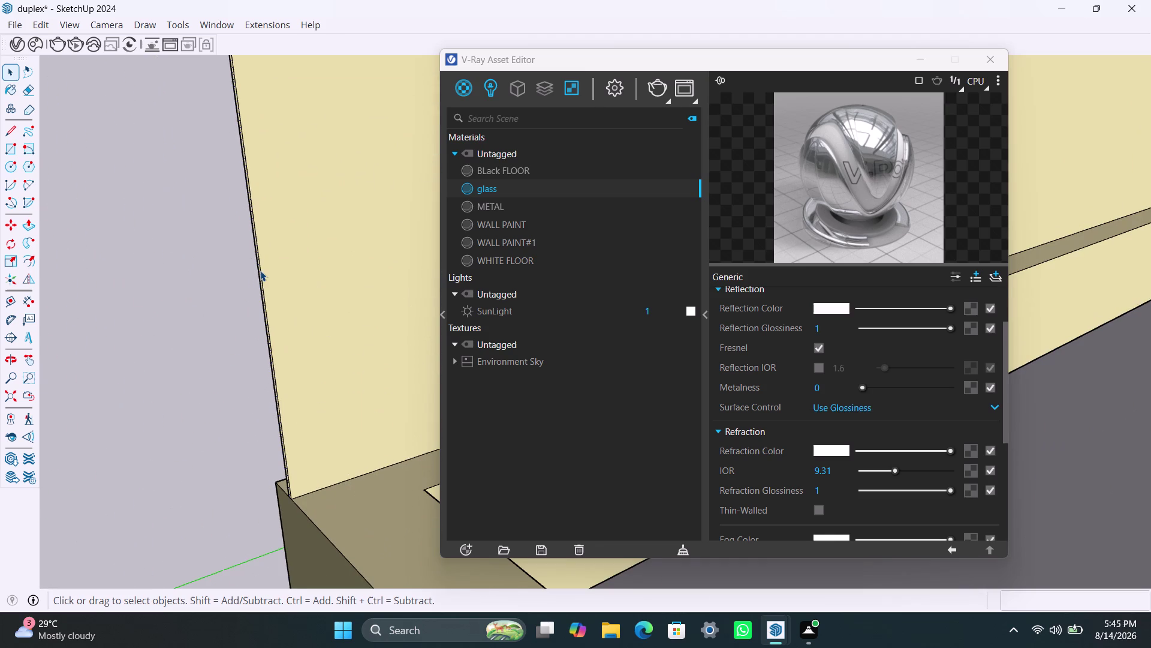
click(262, 270)
scroll(up, 3)
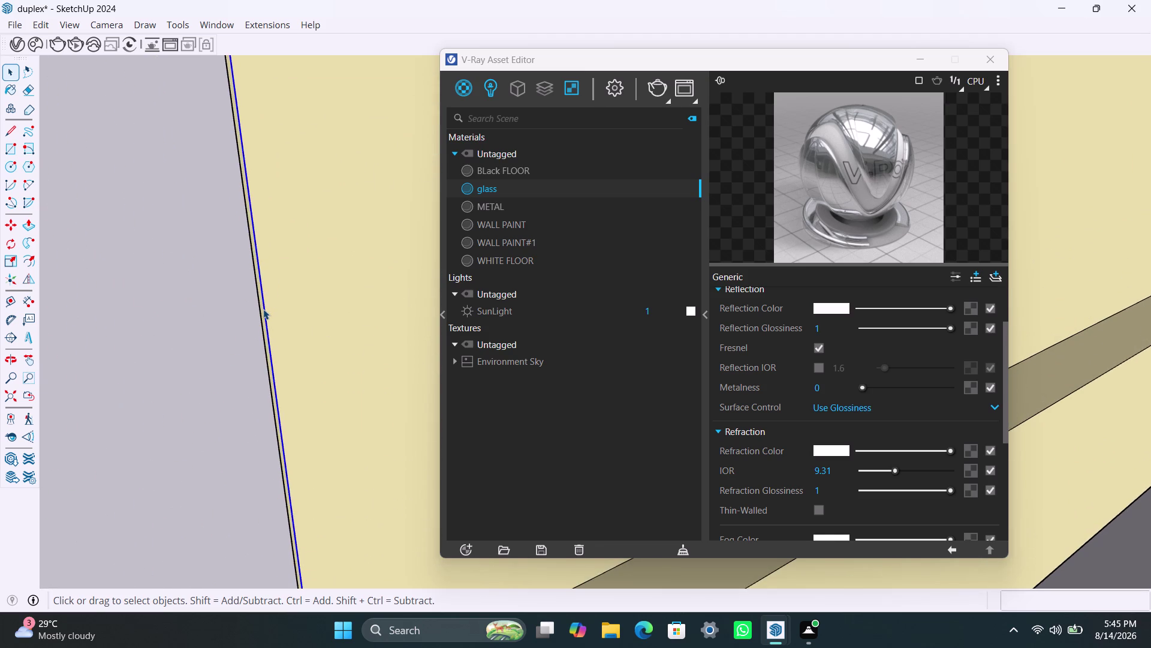
Copy the slat 8 mm from its corner using Move.
key(m)
scroll(down, 3)
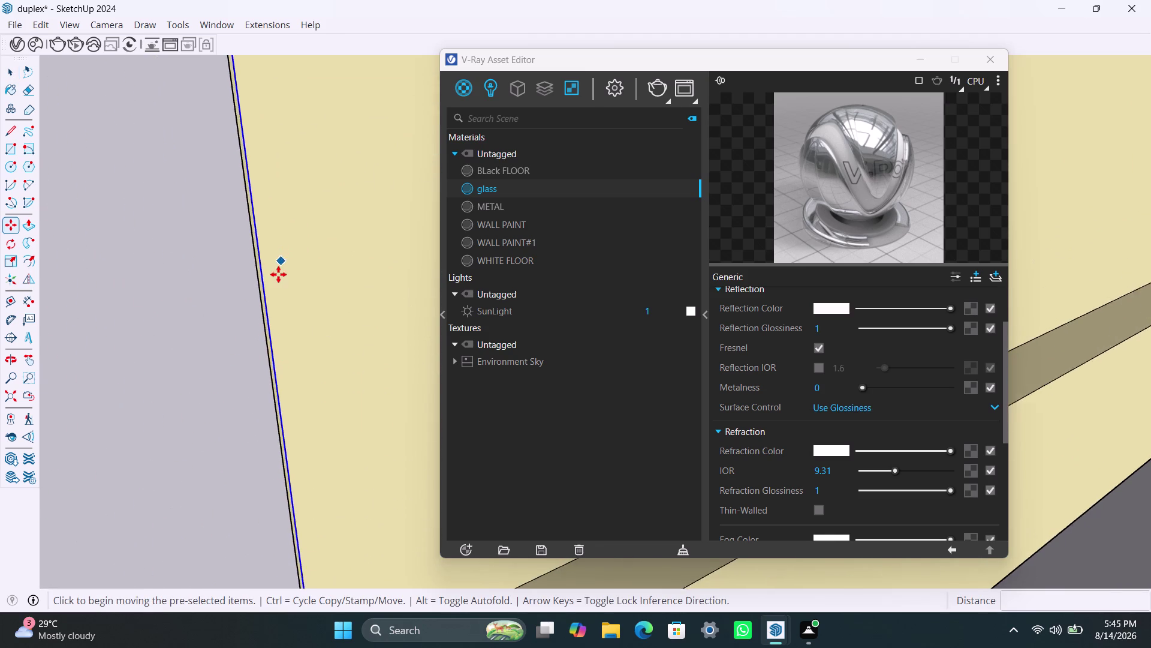
scroll(down, 3)
middle_drag(283, 318, 257, 535)
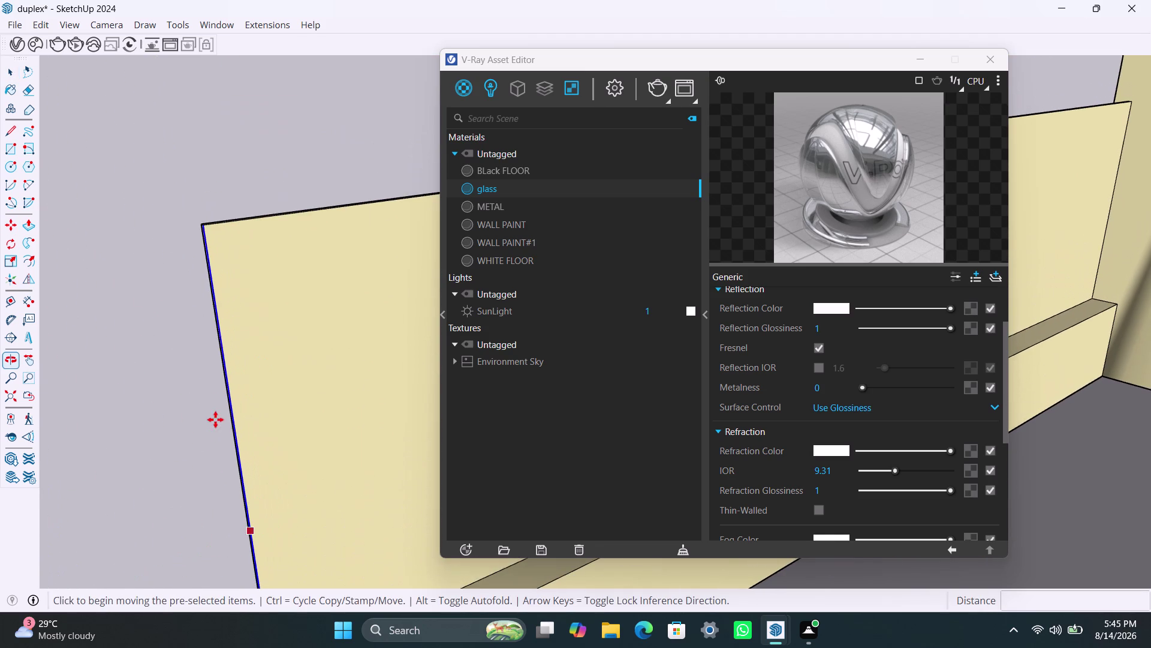
key(m)
scroll(up, 3)
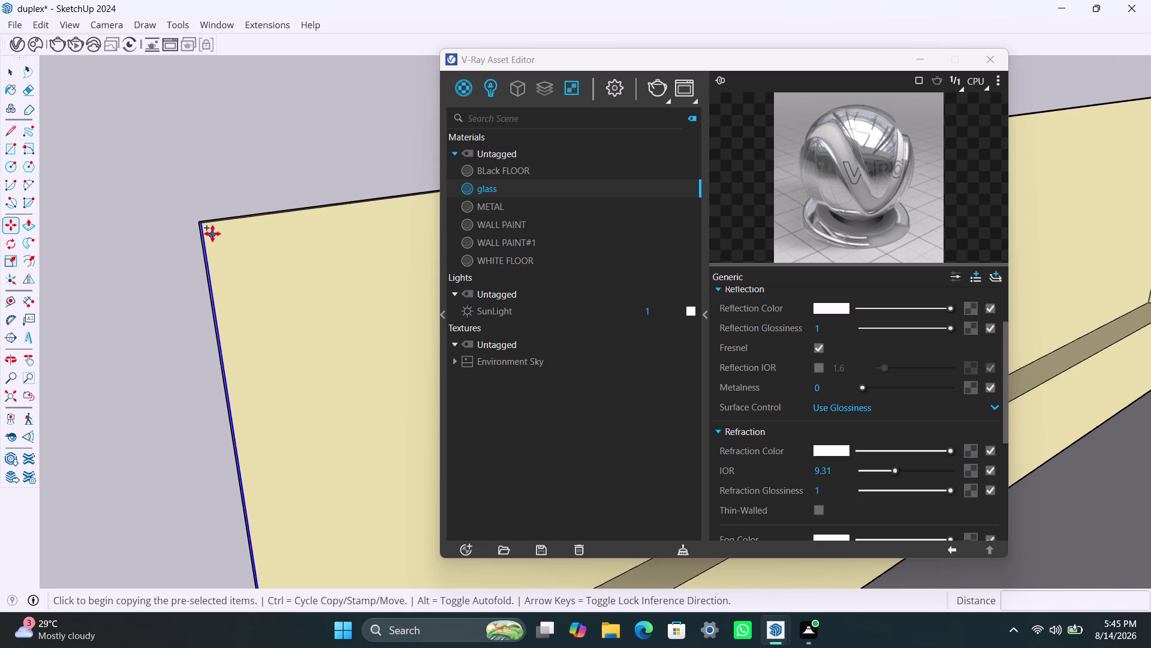
scroll(up, 3)
click(195, 215)
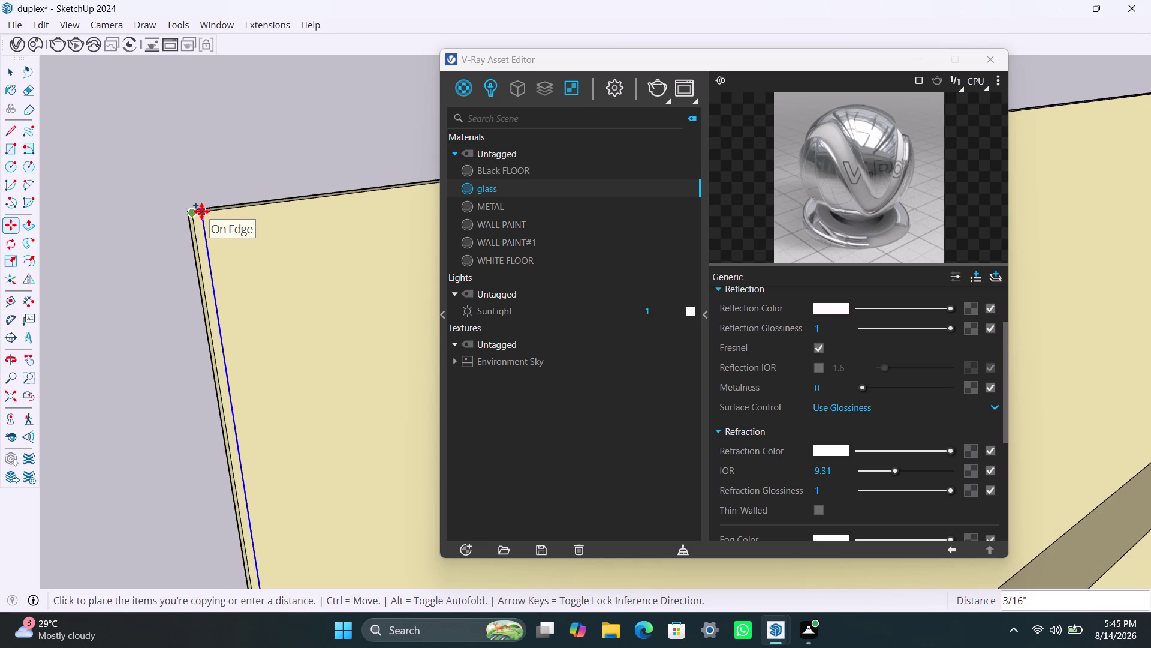
text(8)
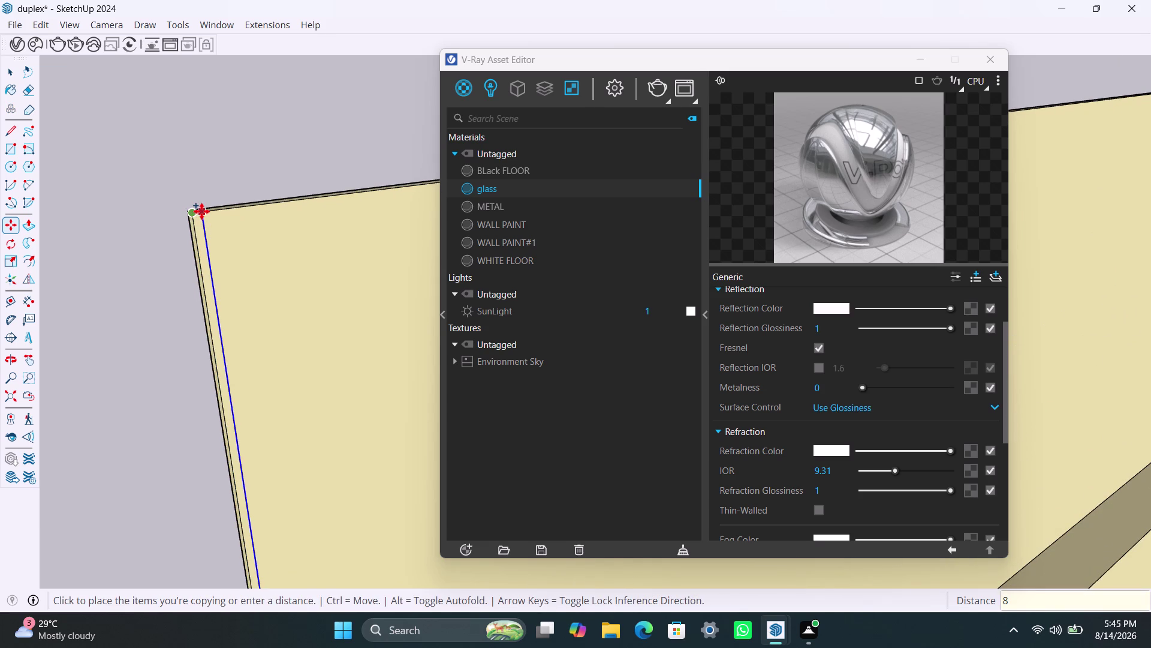
text(mm)
key(Return)
key(space)
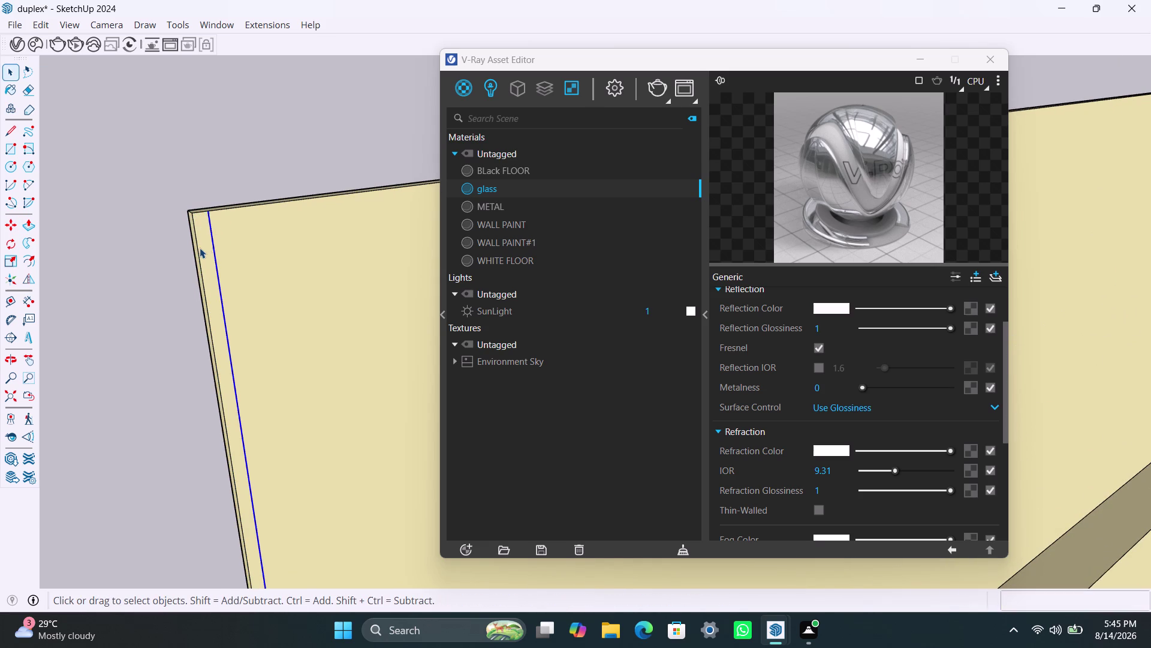
Start pulling the copied panel's face, then orbit close to its thin edge.
click(200, 247)
click(205, 240)
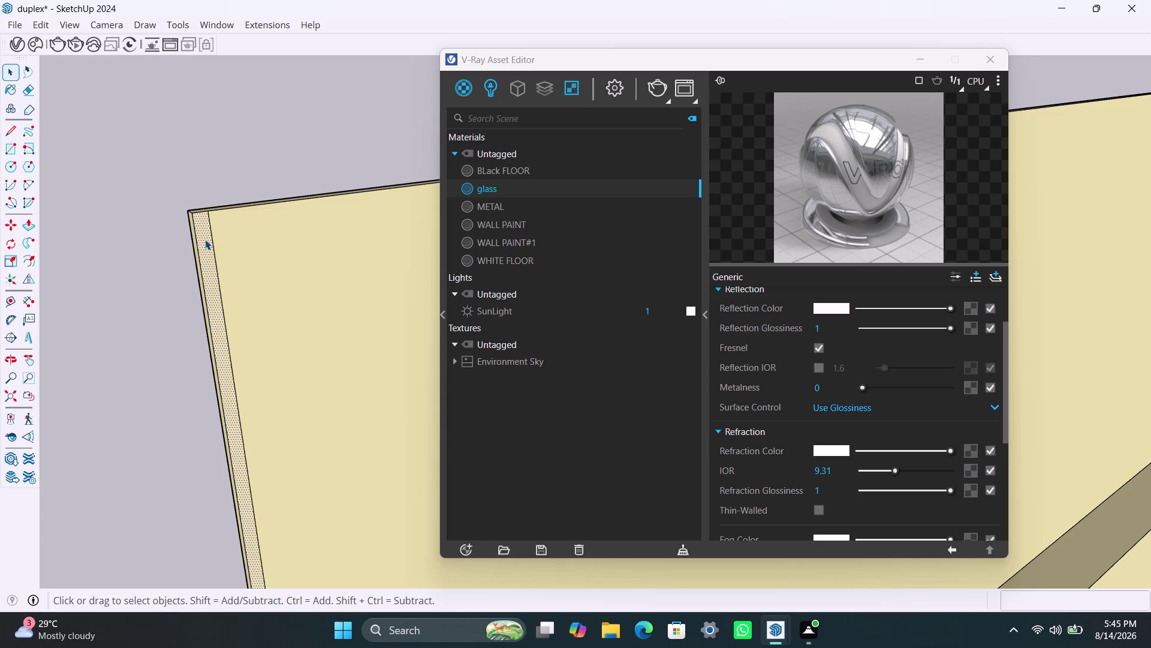
key(p)
click(205, 240)
scroll(down, 3)
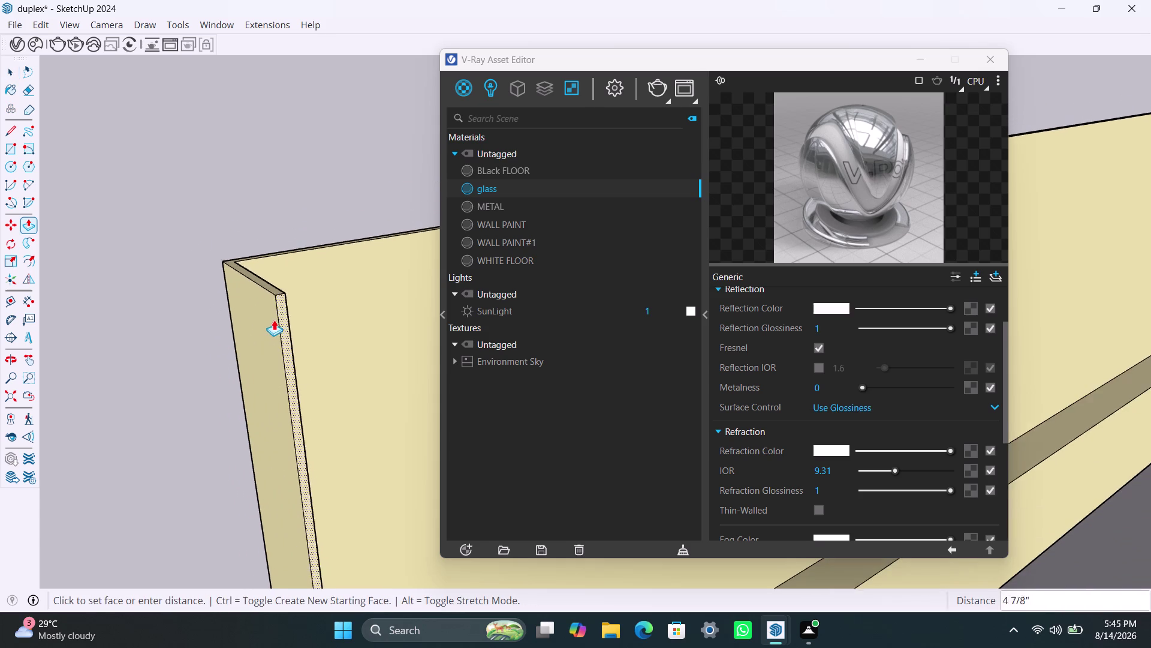
scroll(down, 3)
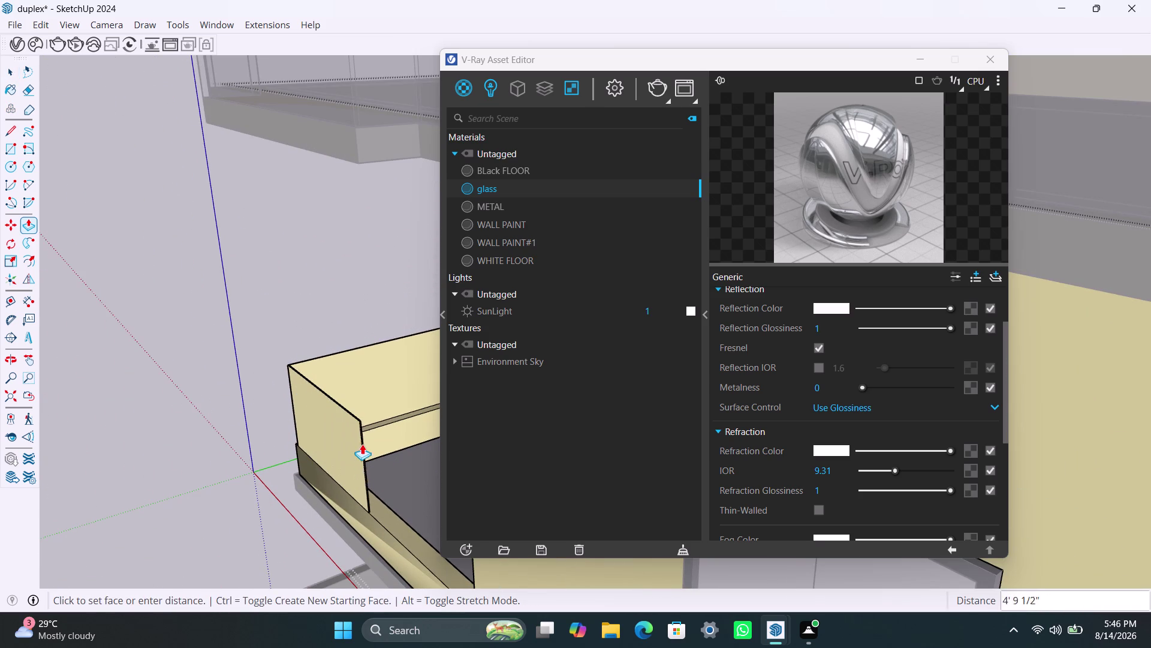
key(space)
scroll(up, 3)
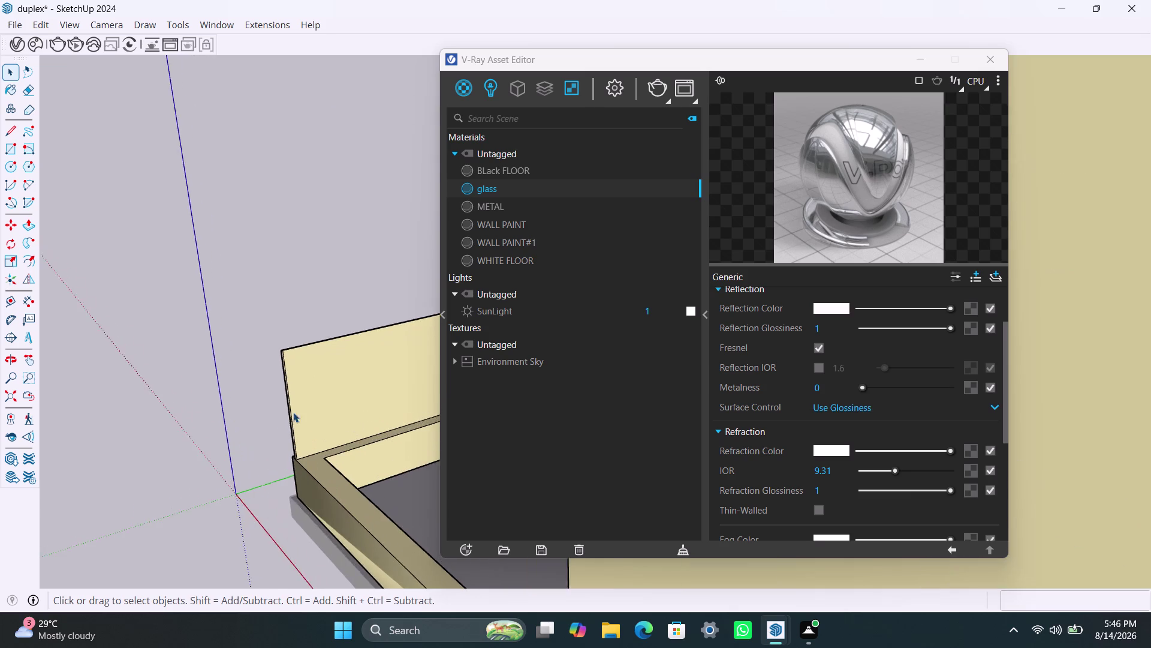
scroll(up, 3)
scroll(up, 3)
scroll(up, 3)
middle_drag(299, 486, 303, 487)
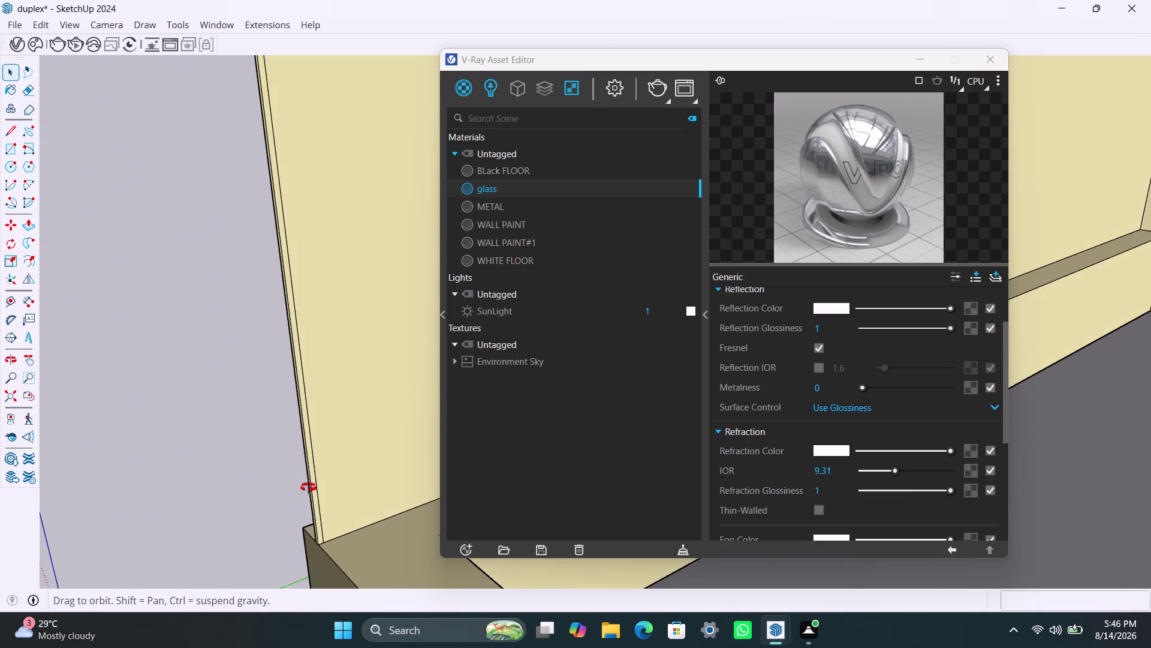
middle_drag(303, 486, 379, 475)
scroll(up, 3)
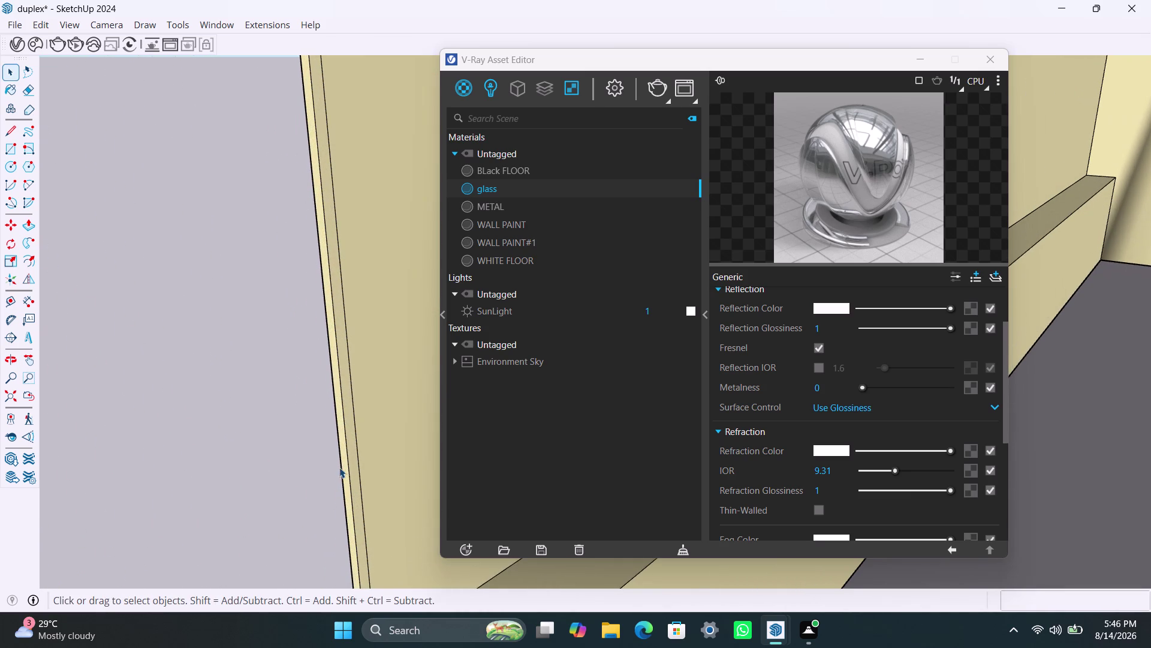
Pull the panel's thin edge face to a new position after undoing a first attempt.
click(344, 456)
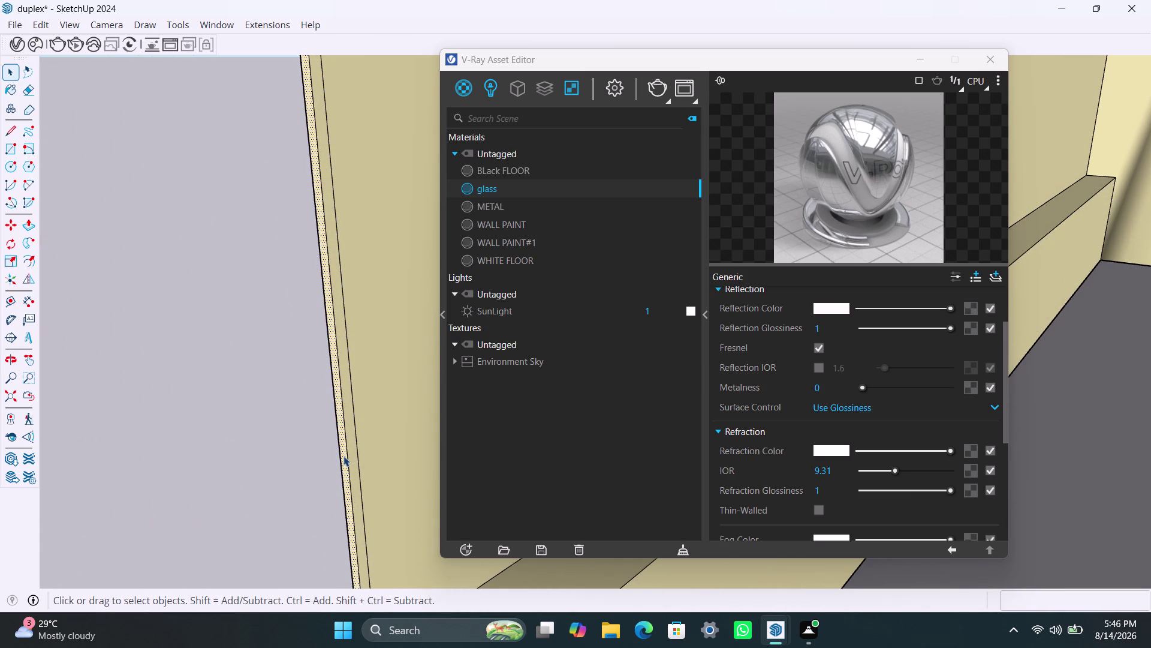
key(p)
click(344, 456)
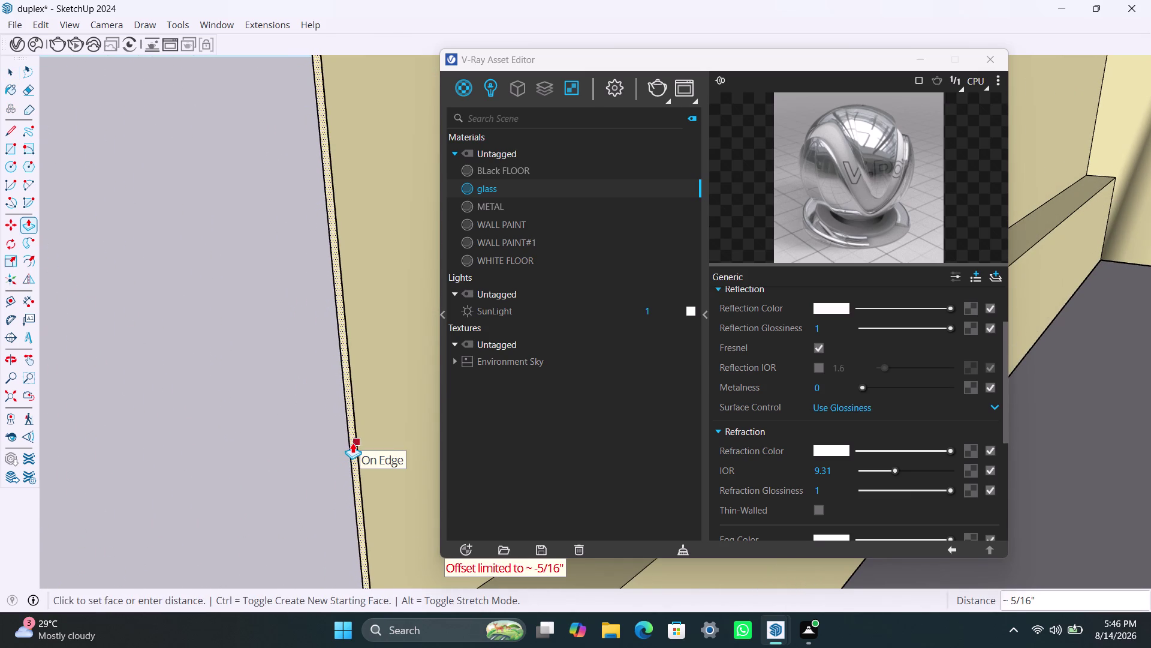
key(Escape)
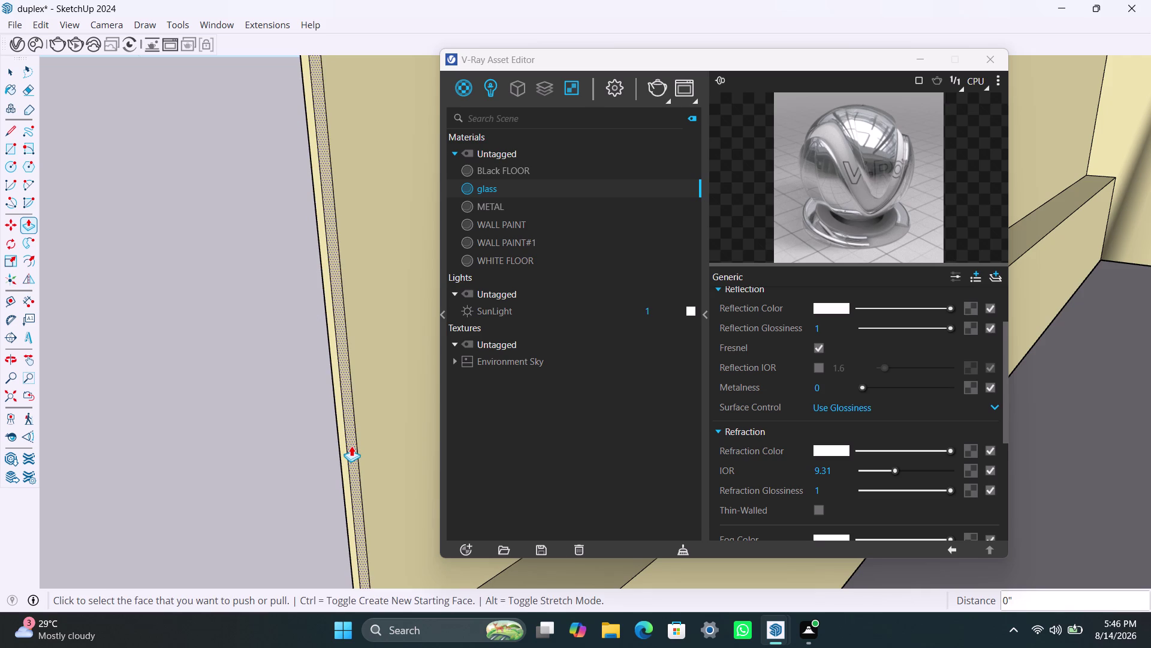
key(ctrl+z)
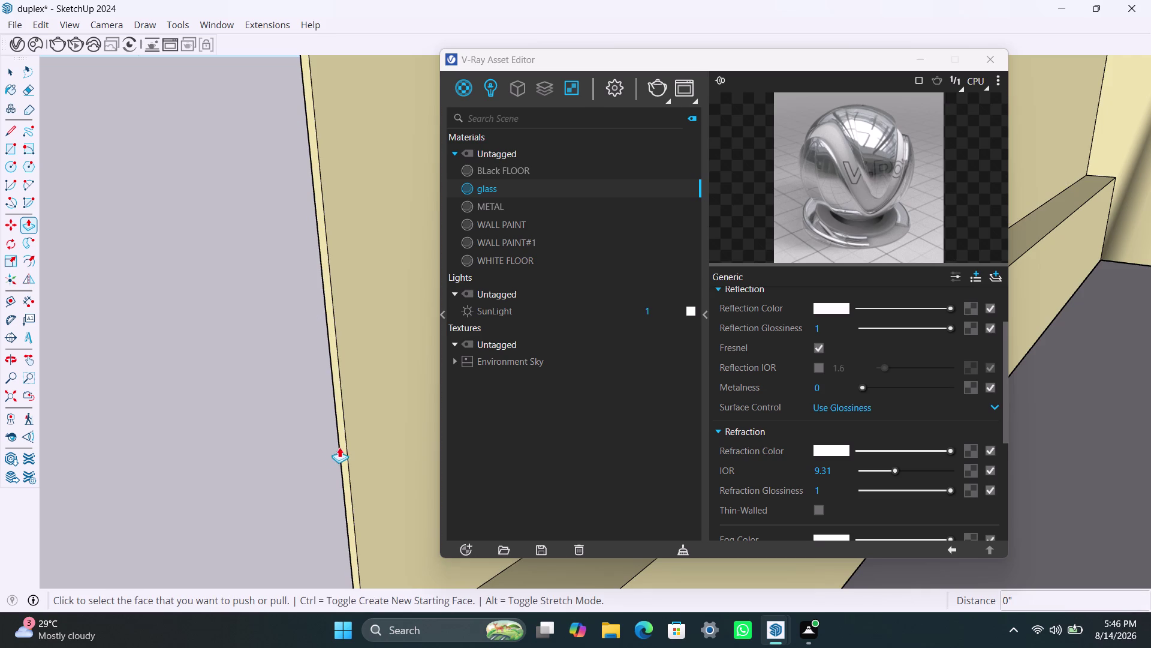
click(346, 441)
click(354, 426)
scroll(down, 3)
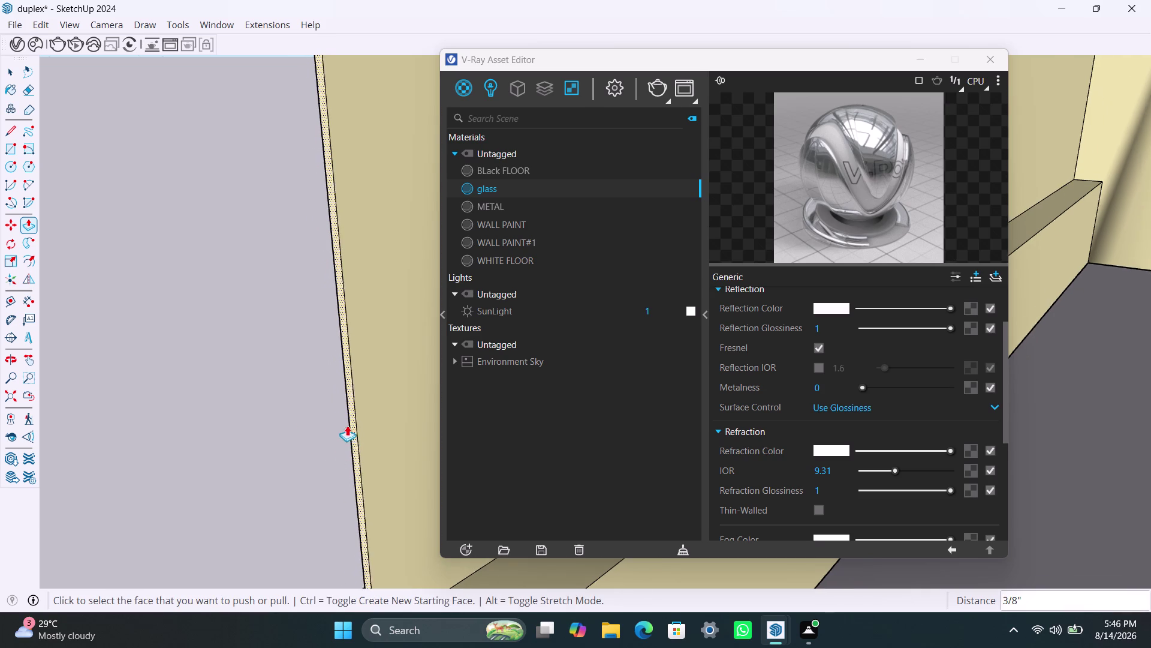
scroll(down, 3)
scroll(up, 3)
Pull the panel's face to a new thickness, then select the edge along the parapet top.
middle_drag(333, 433, 306, 404)
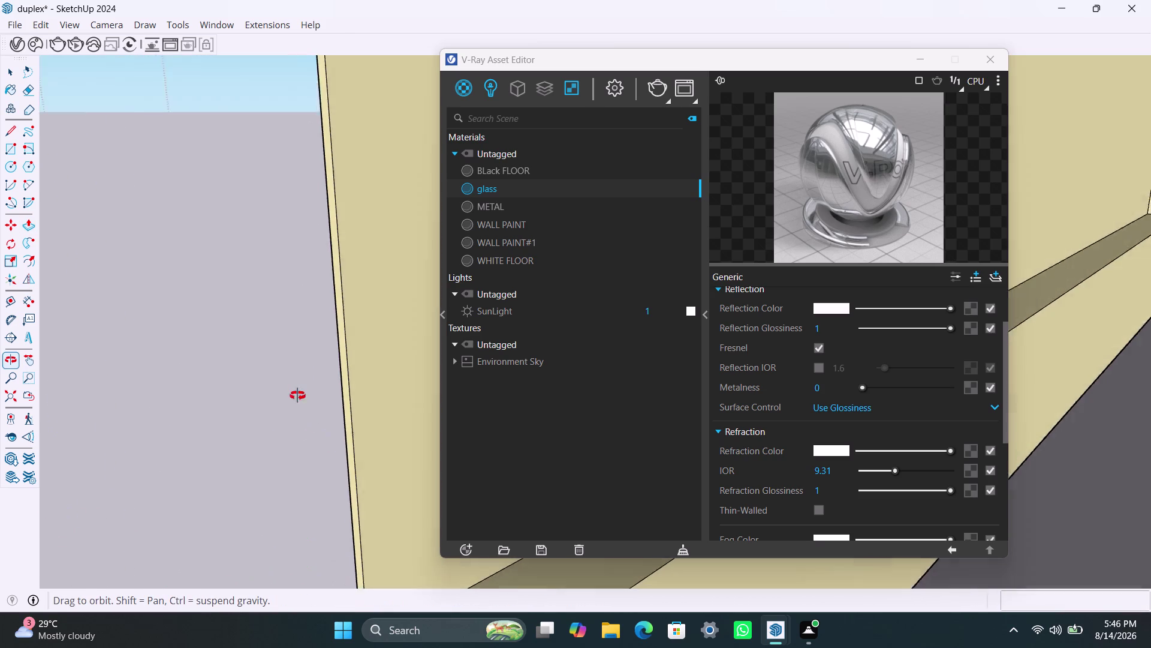
middle_drag(306, 404, 295, 249)
scroll(up, 3)
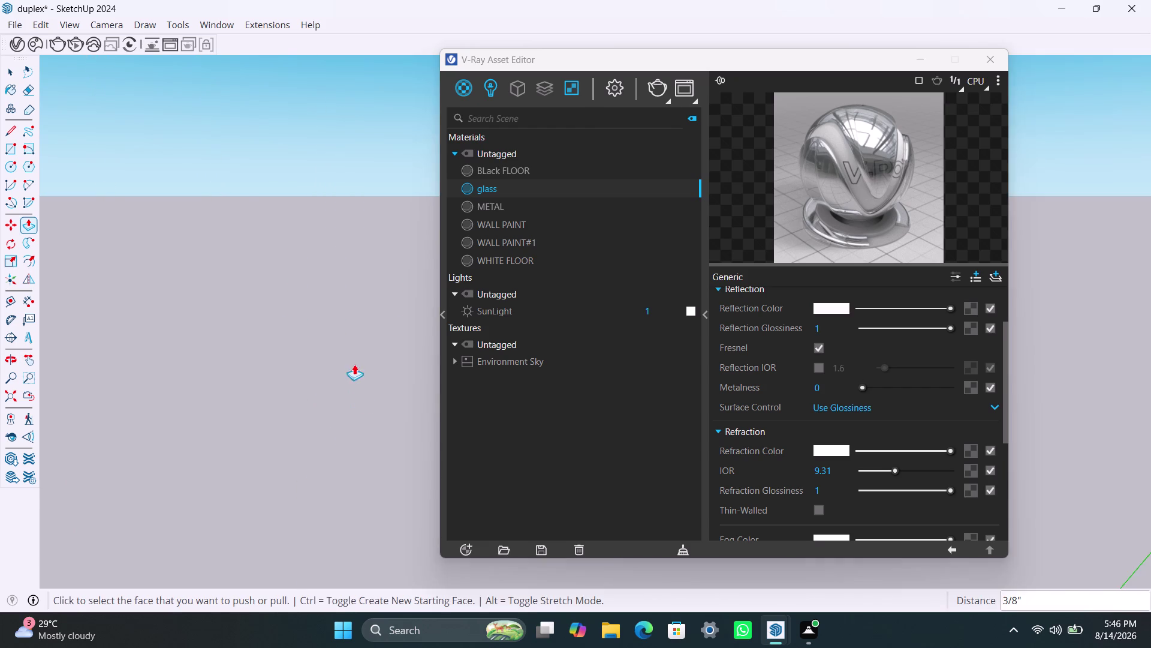
scroll(down, 3)
middle_drag(317, 377, 246, 307)
scroll(up, 3)
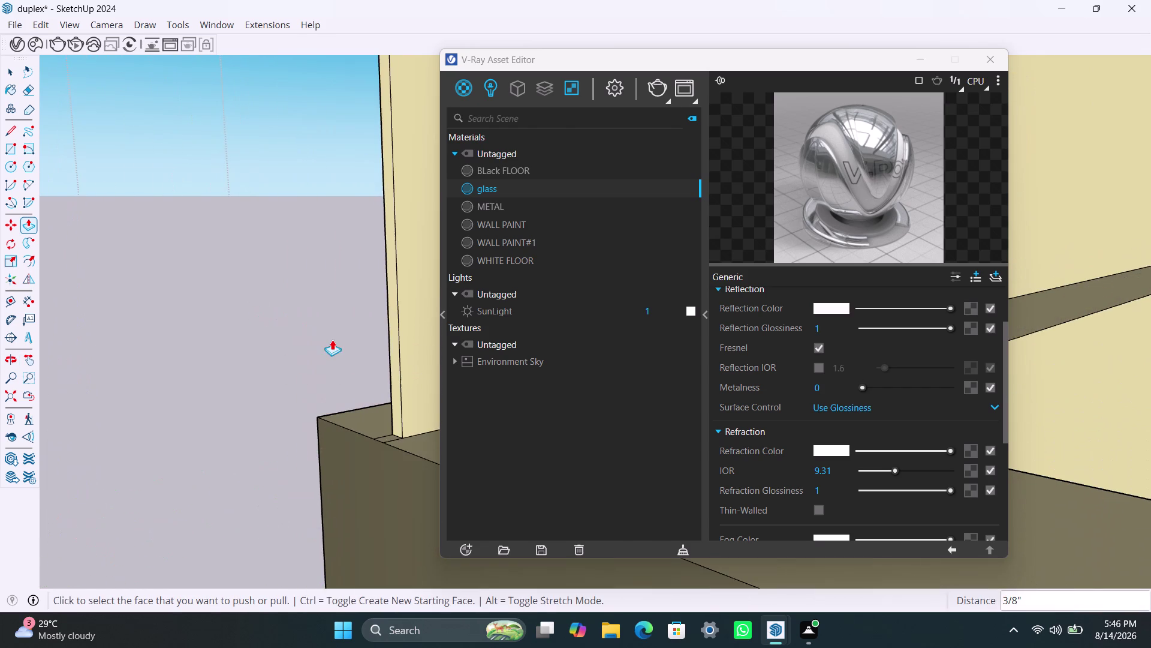
middle_drag(332, 340, 235, 350)
scroll(up, 3)
drag(302, 405, 314, 406)
drag(315, 402, 327, 395)
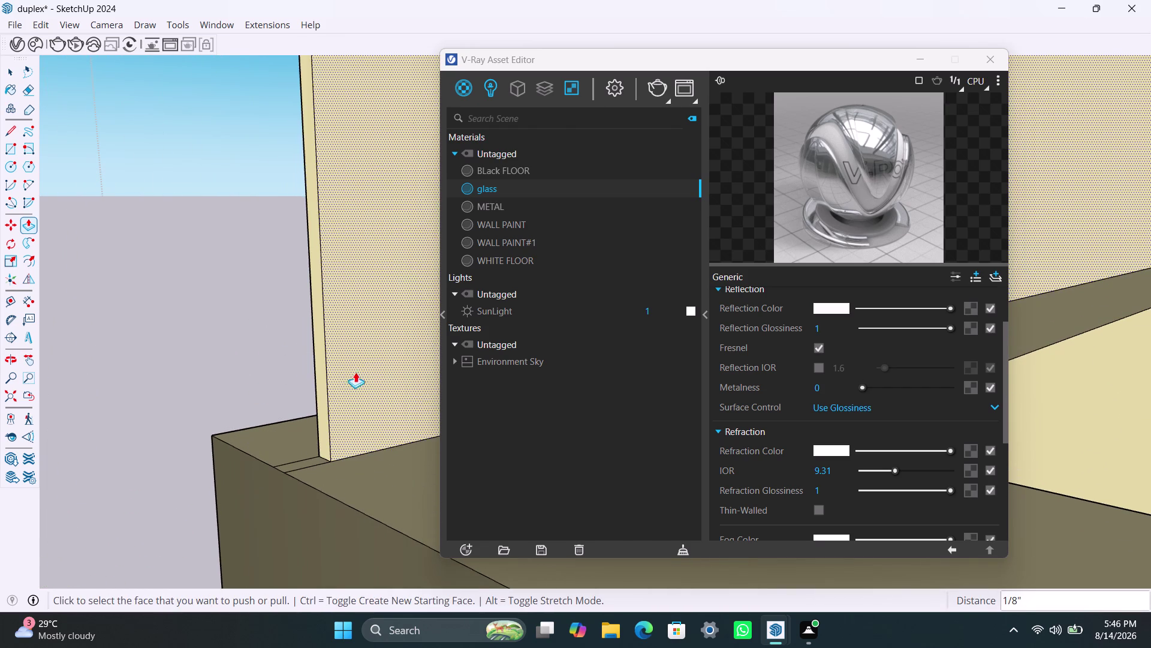
click(325, 395)
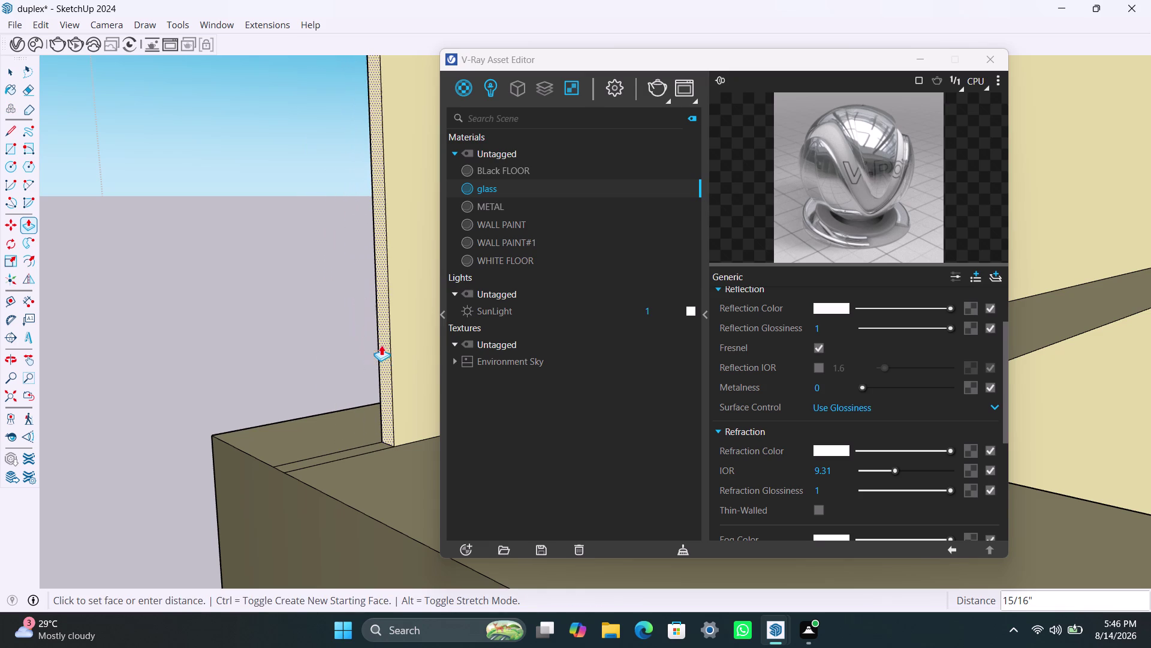
click(385, 344)
key(space)
click(347, 457)
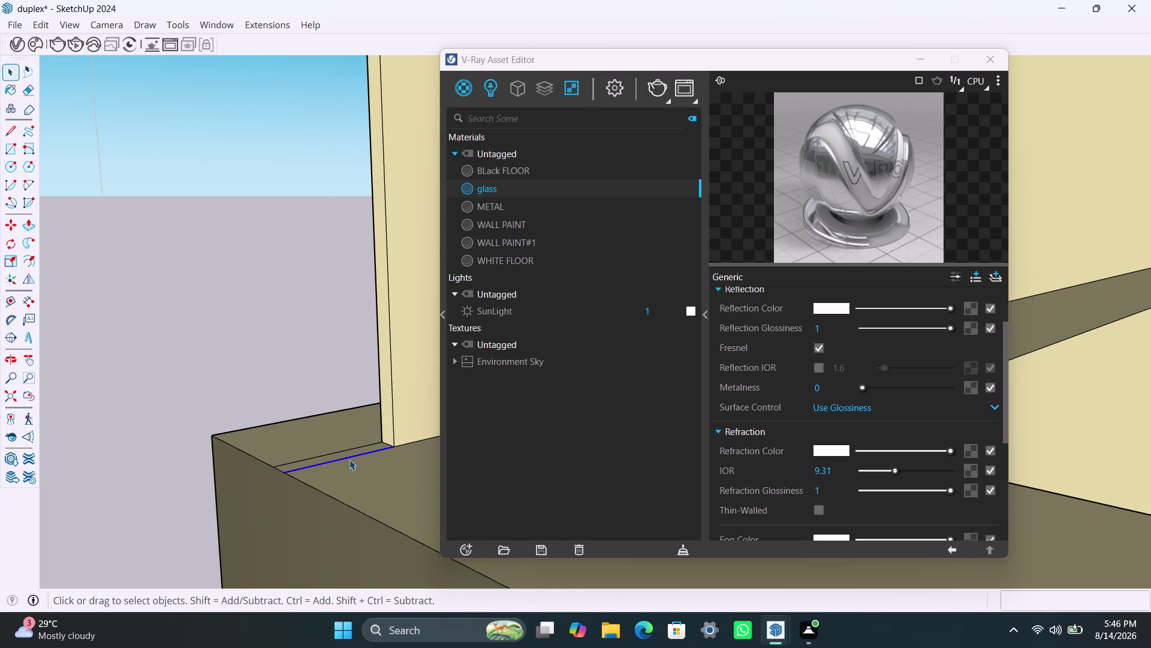
Delete the stray selected geometry and orbit to view the parapet panel's side.
key(Delete)
click(307, 460)
key(Delete)
scroll(down, 3)
middle_drag(388, 445, 221, 481)
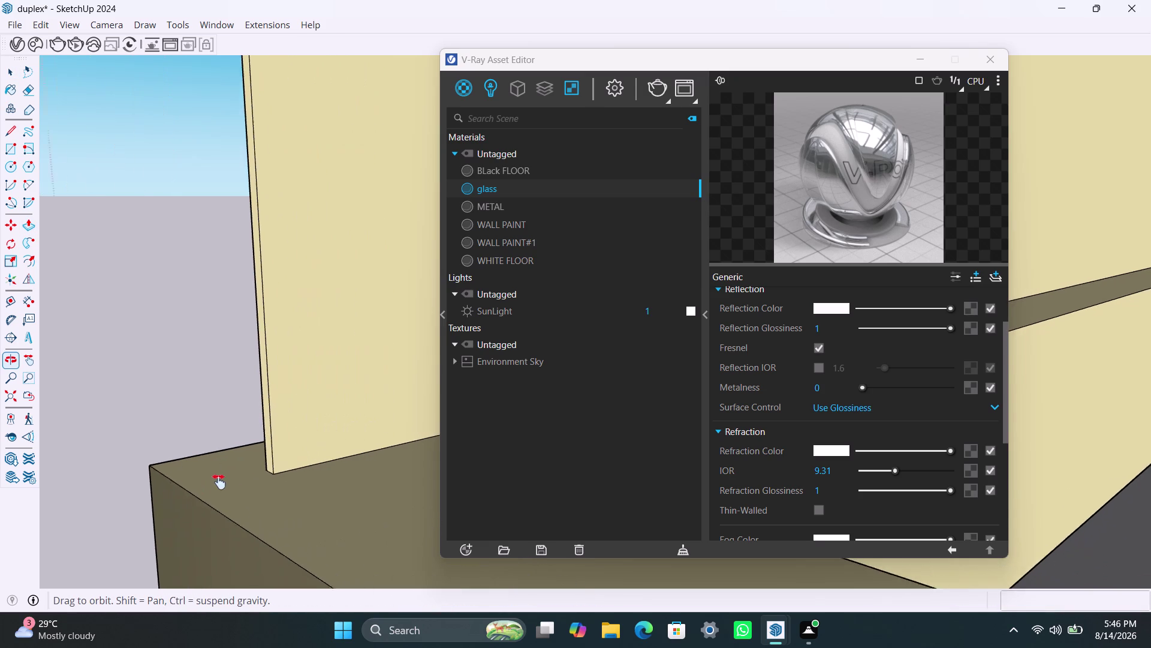
middle_drag(221, 481, 205, 484)
scroll(down, 3)
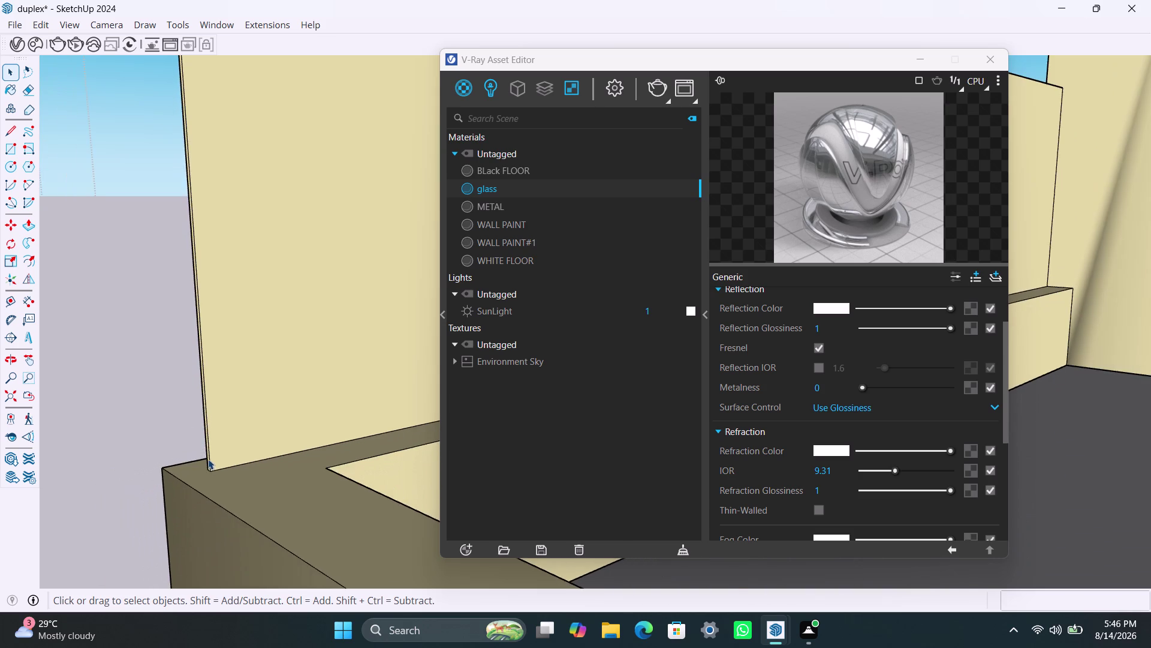
scroll(up, 3)
scroll(up, 3)
Copy the panel's vertical edge 8mm along the panel to mark a slat strip.
click(209, 443)
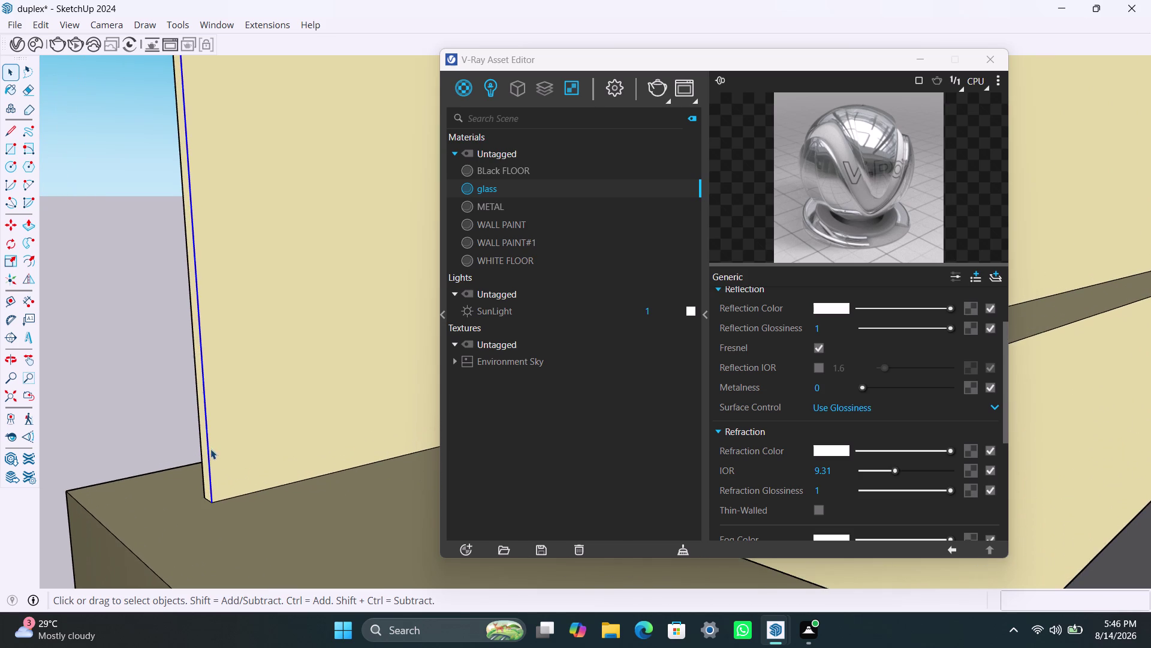
key(m)
click(216, 505)
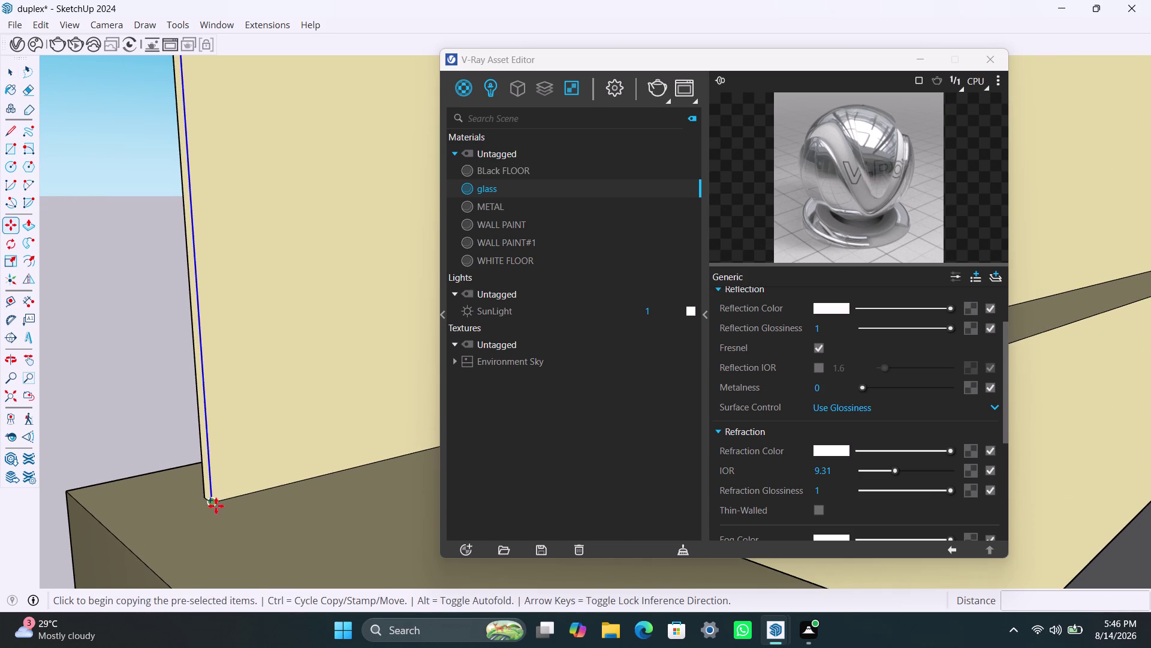
text(8m)
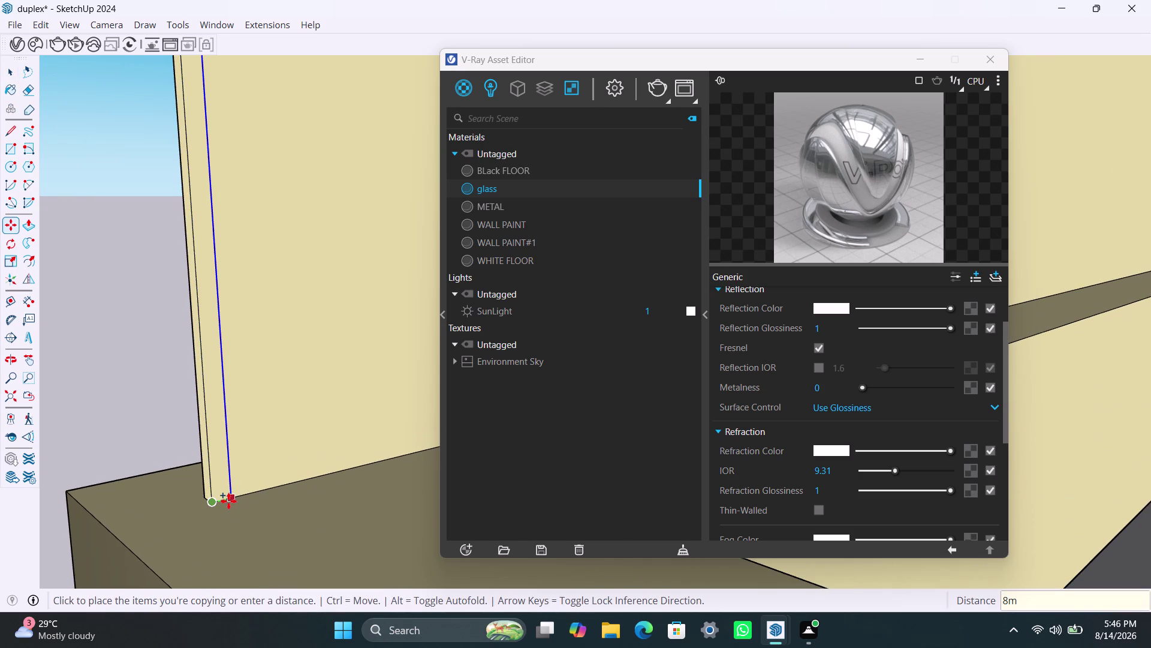
text(m)
key(Return)
click(227, 486)
key(space)
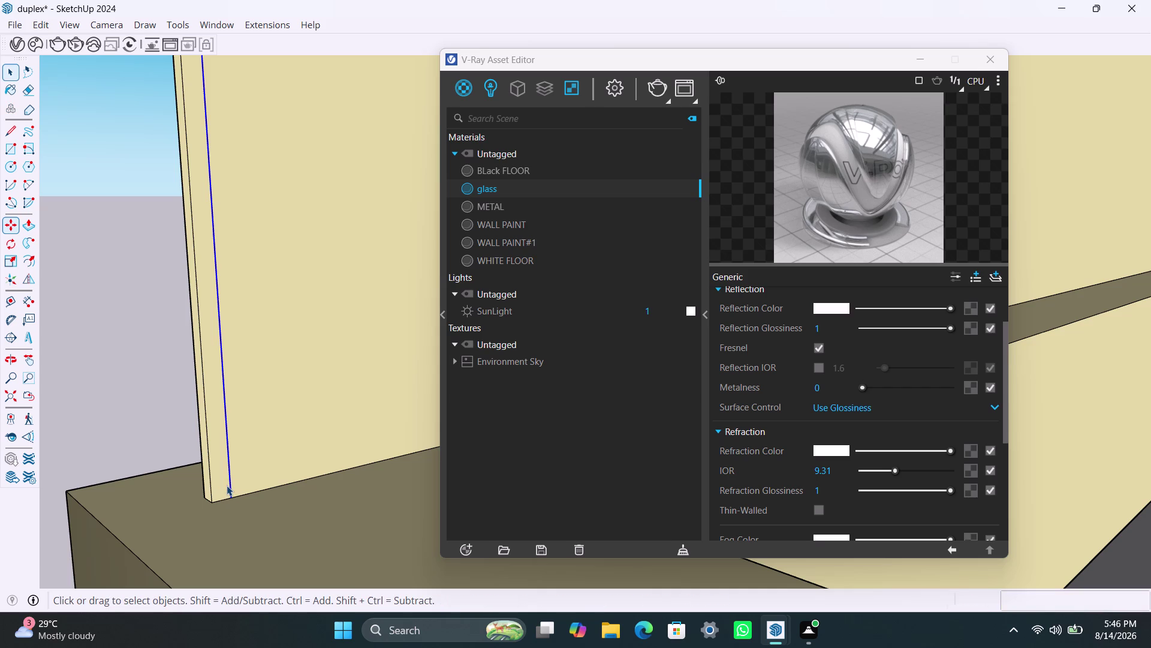
Push/Pull the narrow strip outward into an upright slat.
click(226, 485)
key(p)
click(225, 485)
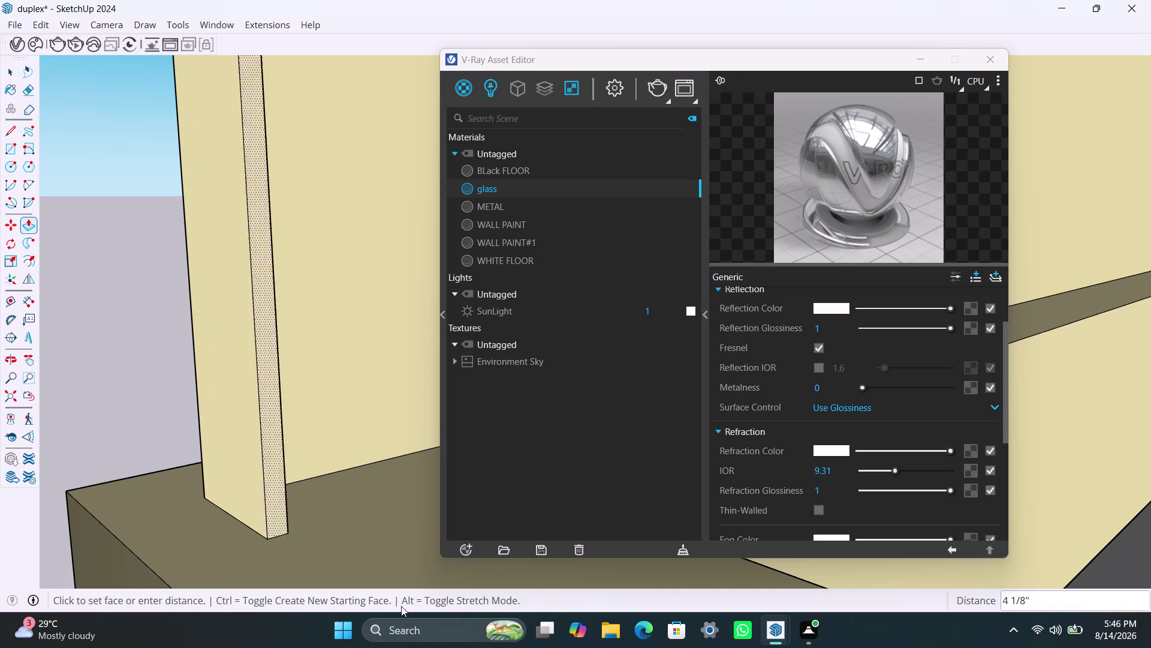
scroll(down, 3)
scroll(down, 3)
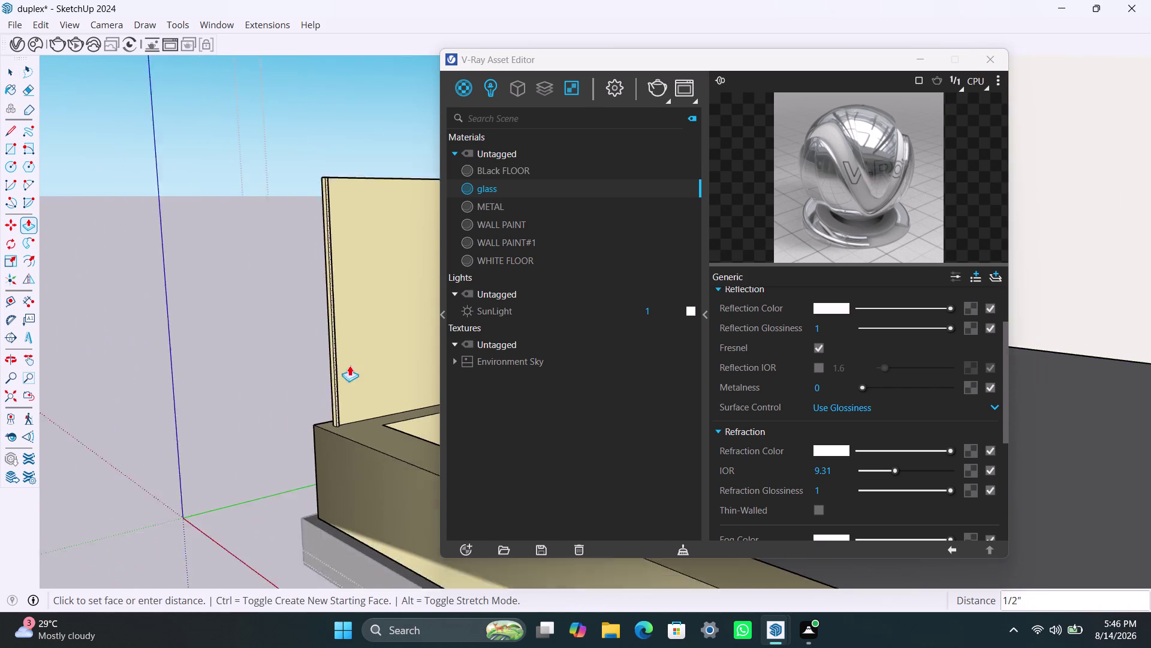
scroll(down, 3)
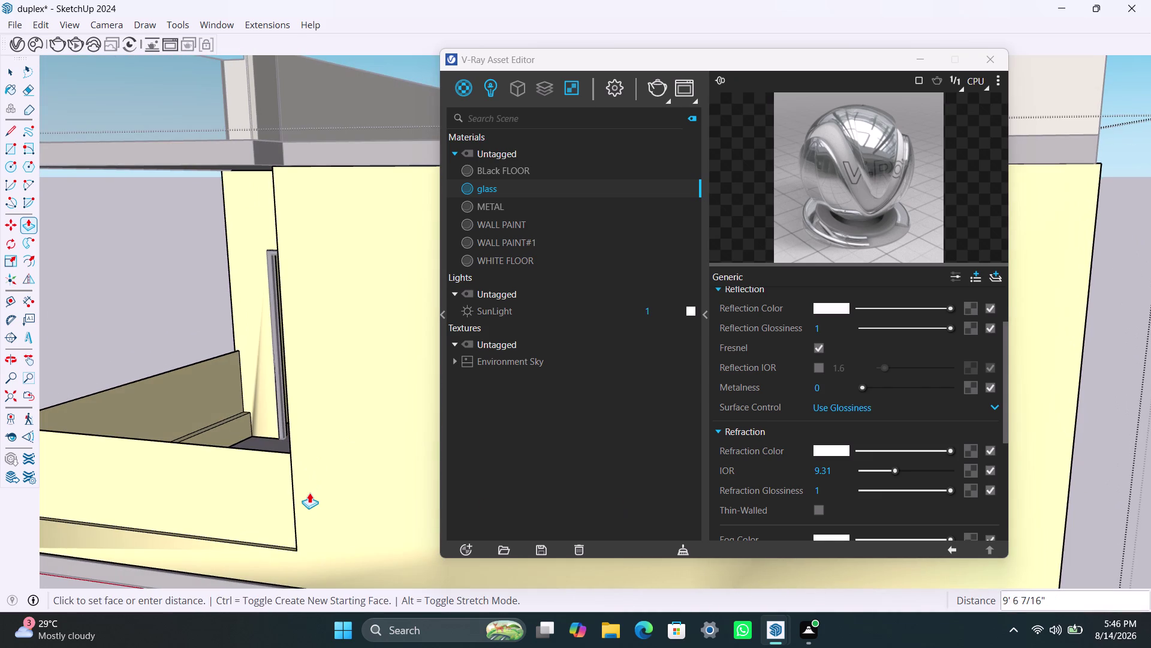
click(320, 495)
key(space)
scroll(down, 3)
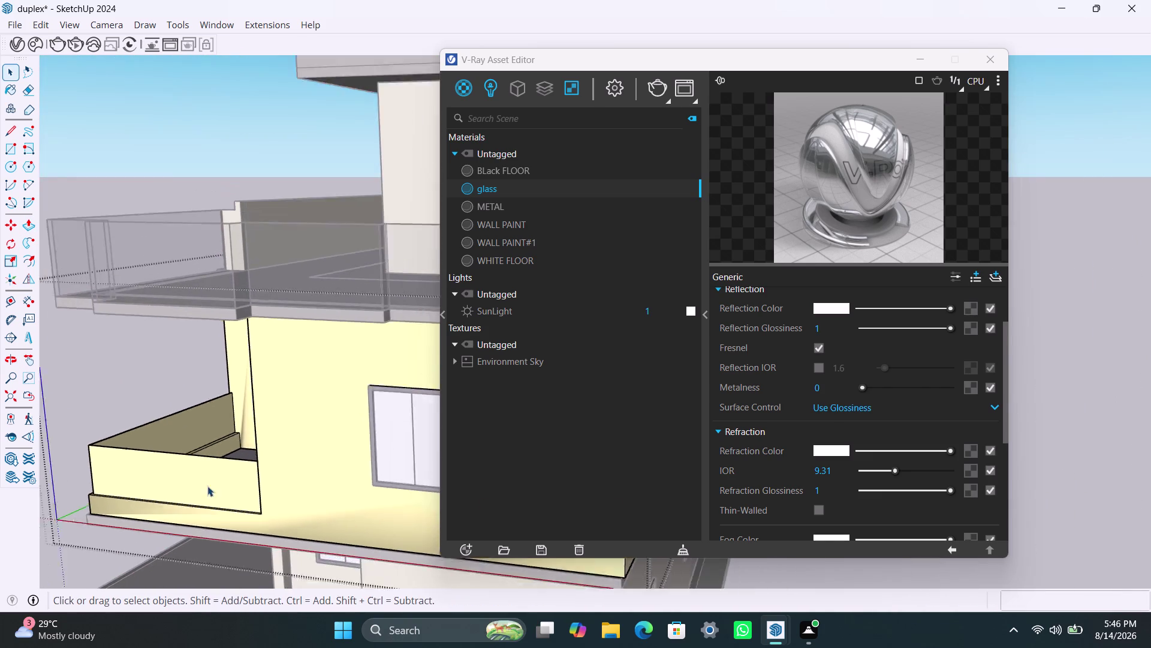
middle_drag(212, 499, 350, 478)
click(291, 490)
double_click(291, 489)
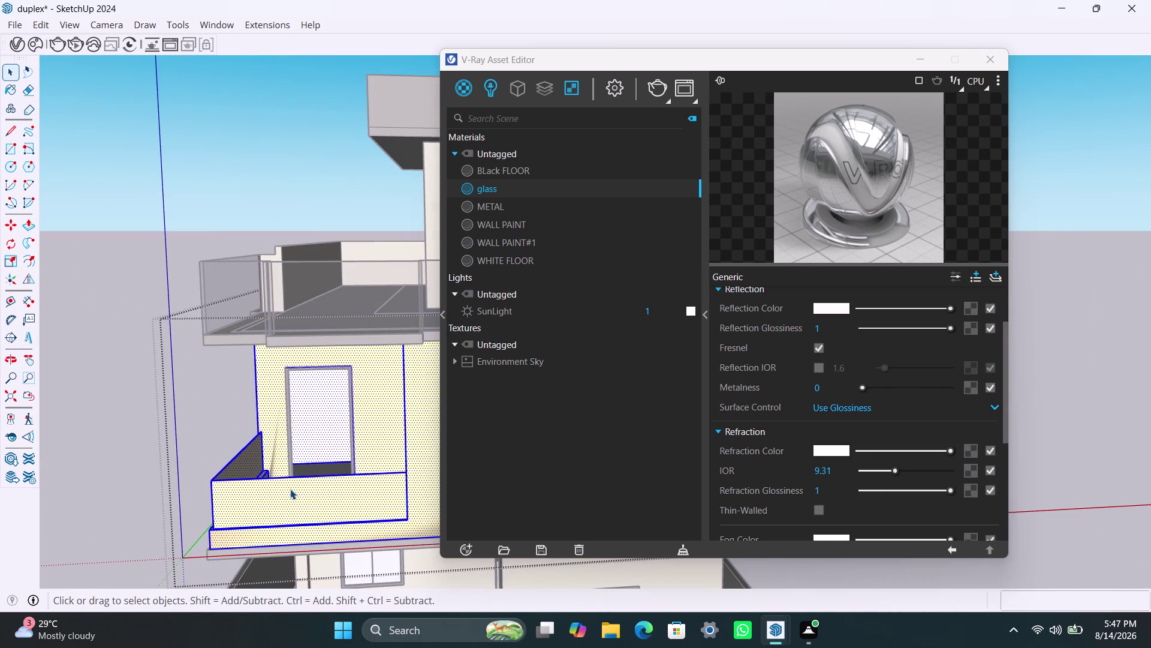
double_click(290, 488)
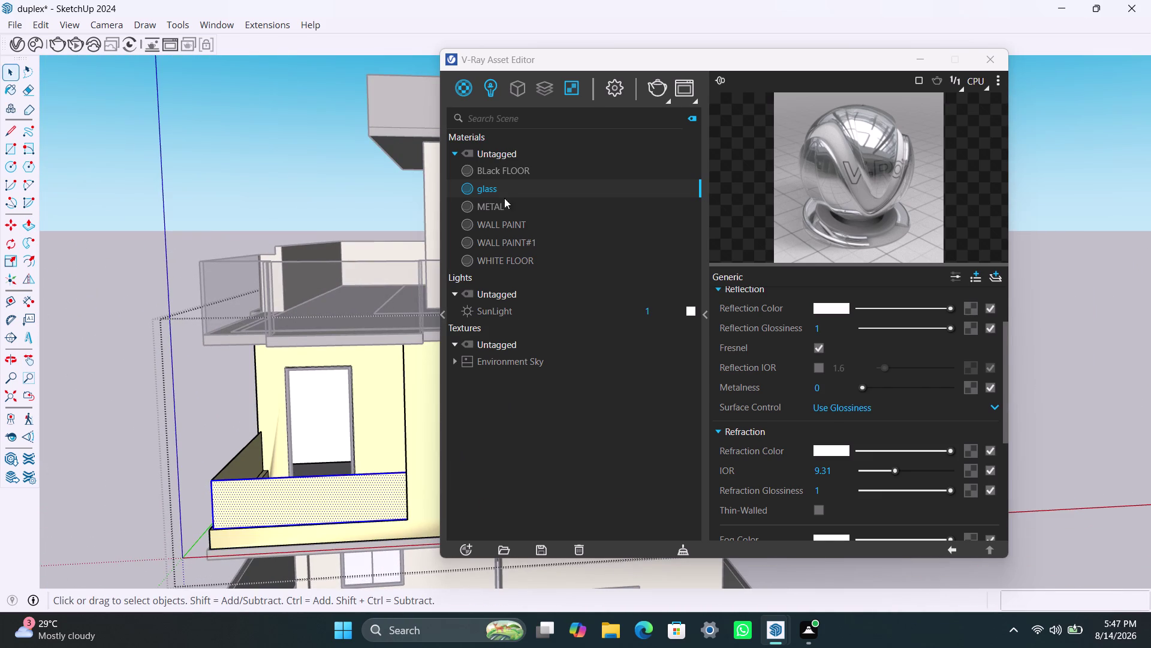
right_click(502, 185)
click(553, 220)
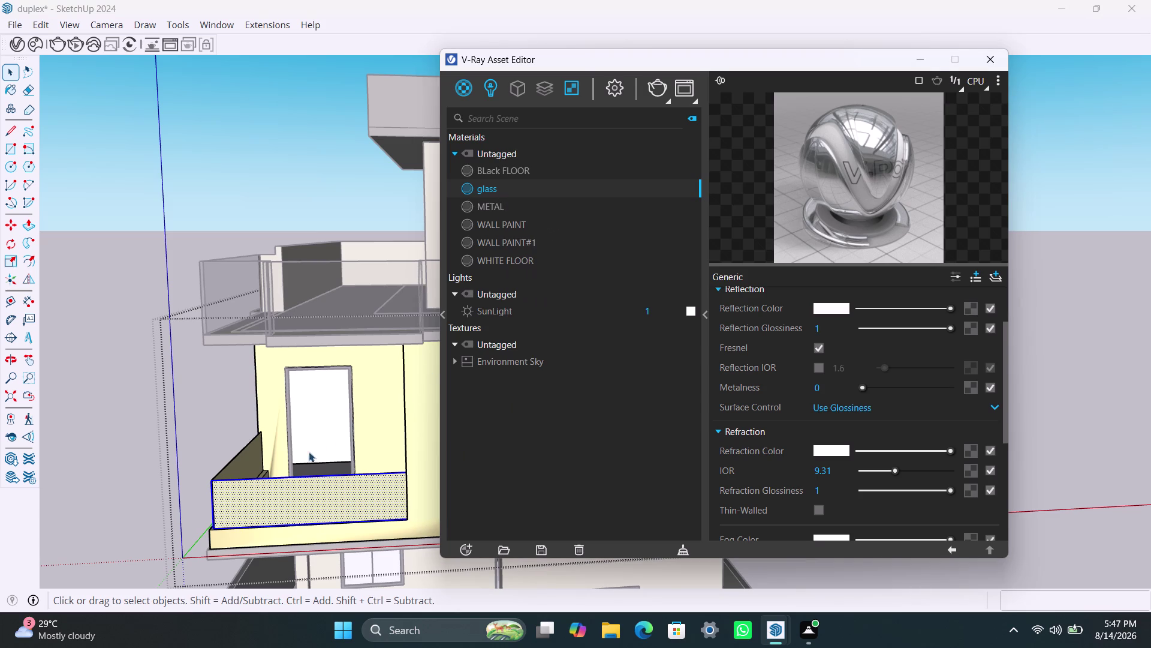
click(241, 466)
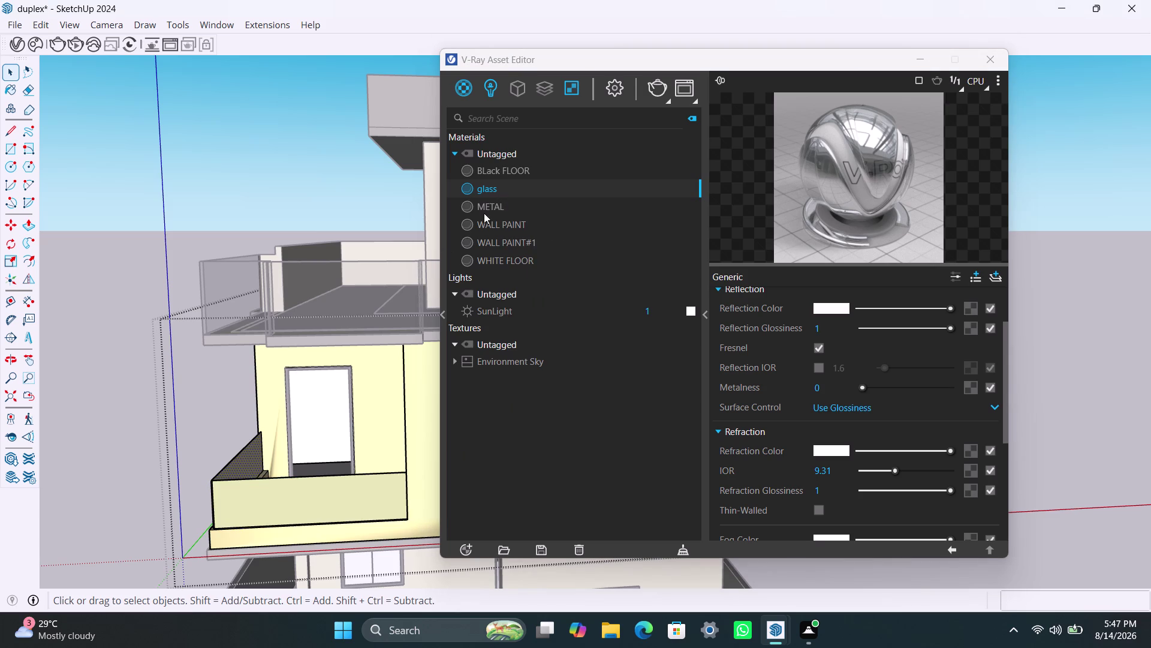
right_click(499, 191)
click(532, 218)
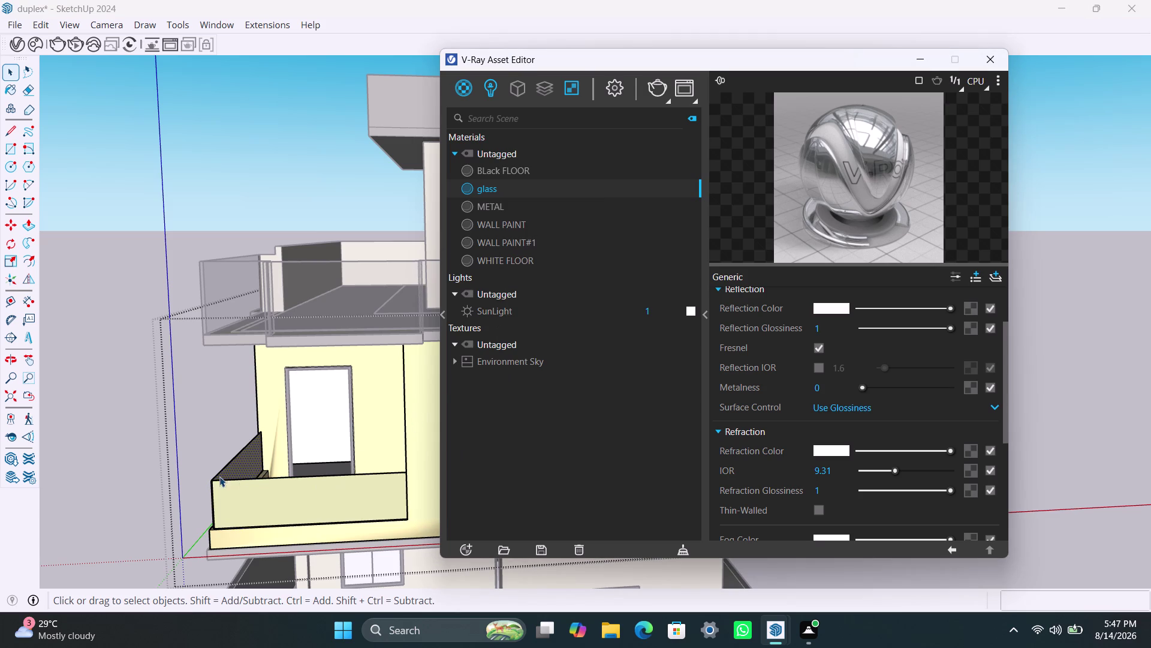
middle_drag(331, 470, 264, 572)
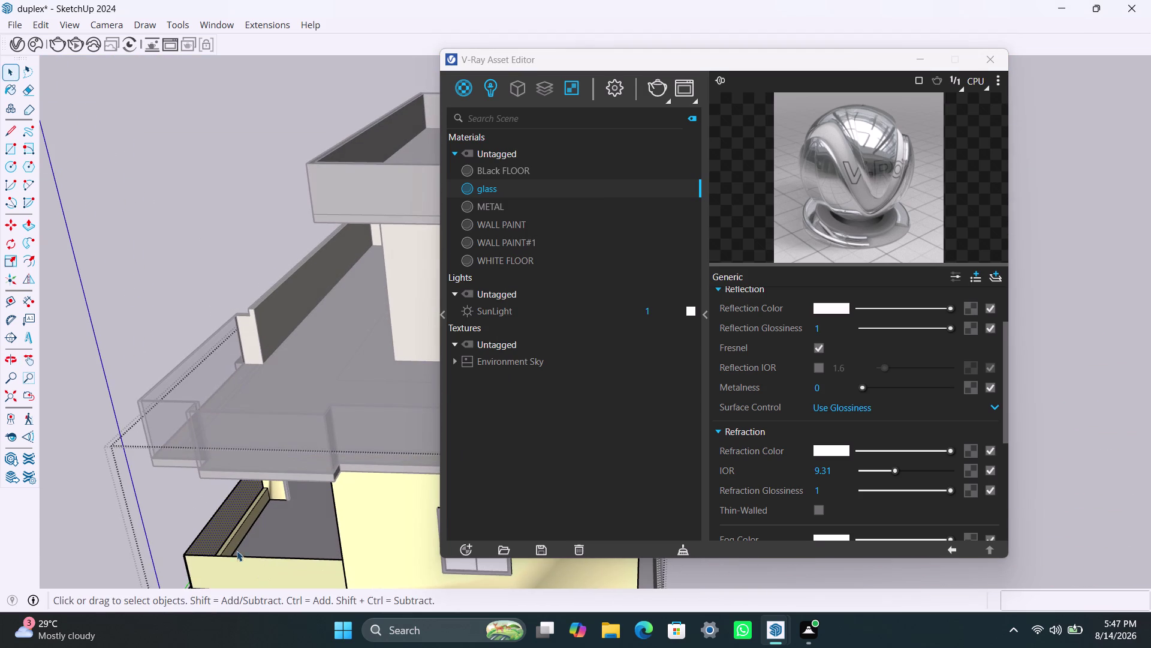
middle_drag(185, 536, 335, 438)
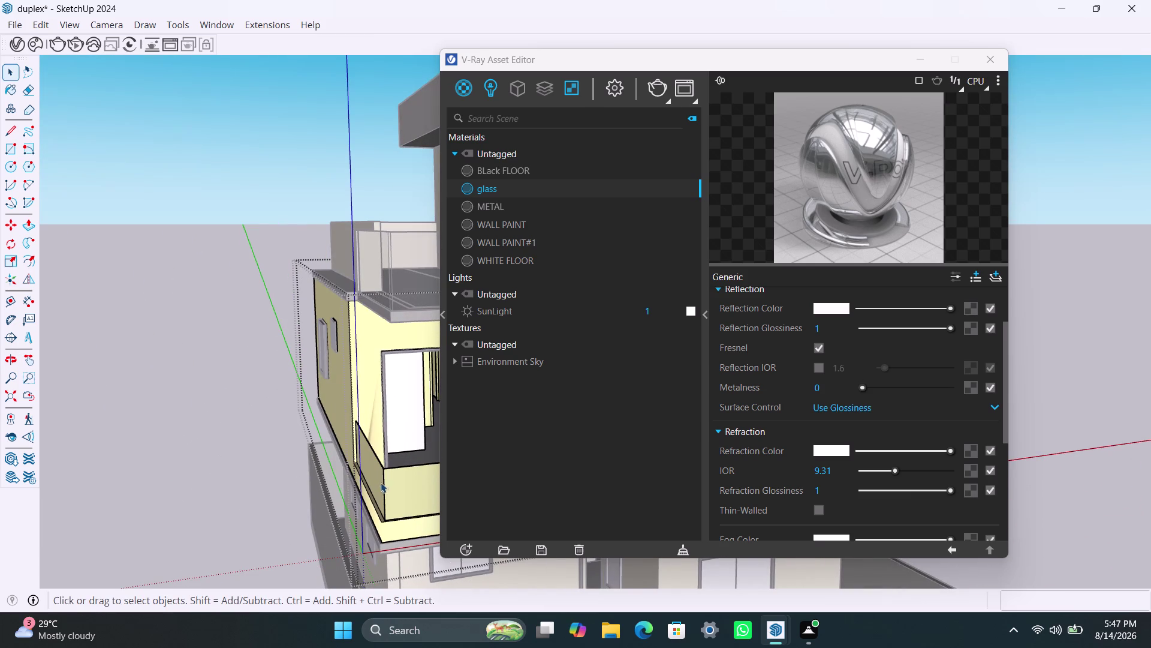
click(378, 476)
right_click(508, 187)
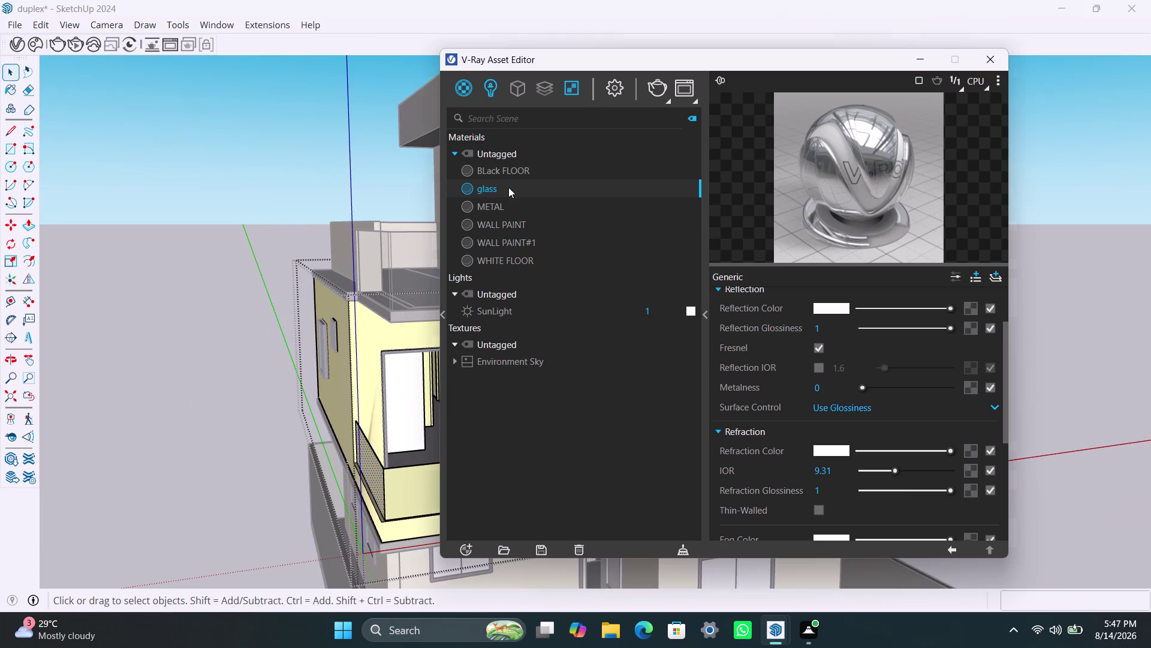
click(533, 214)
scroll(down, 3)
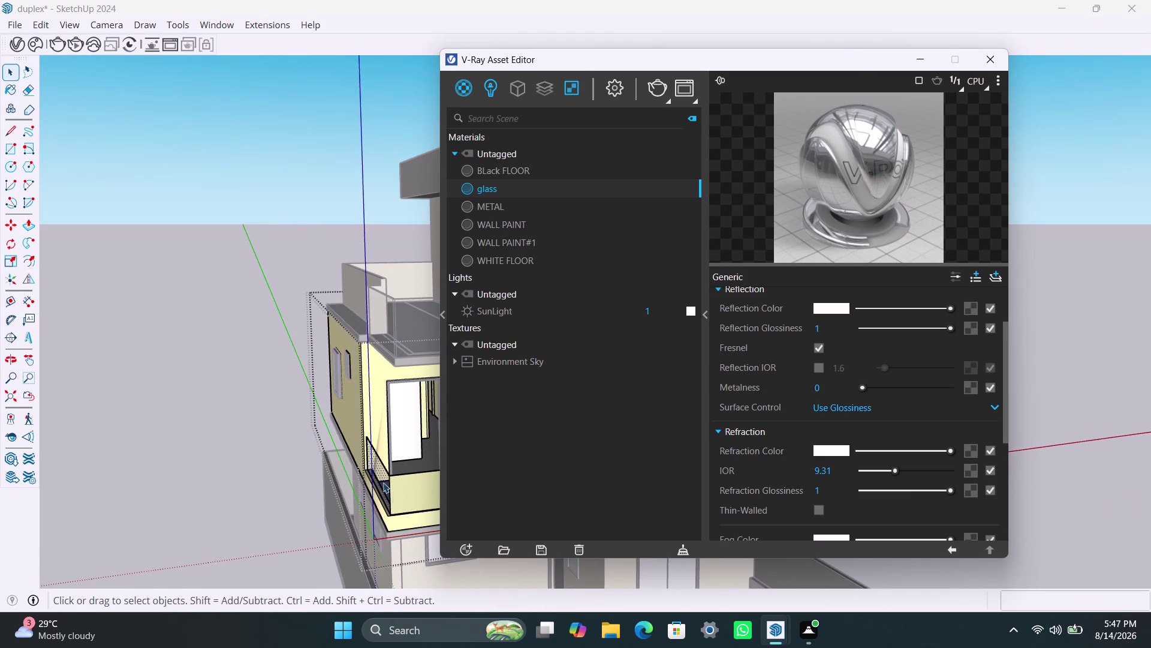
middle_drag(383, 480, 85, 538)
scroll(down, 3)
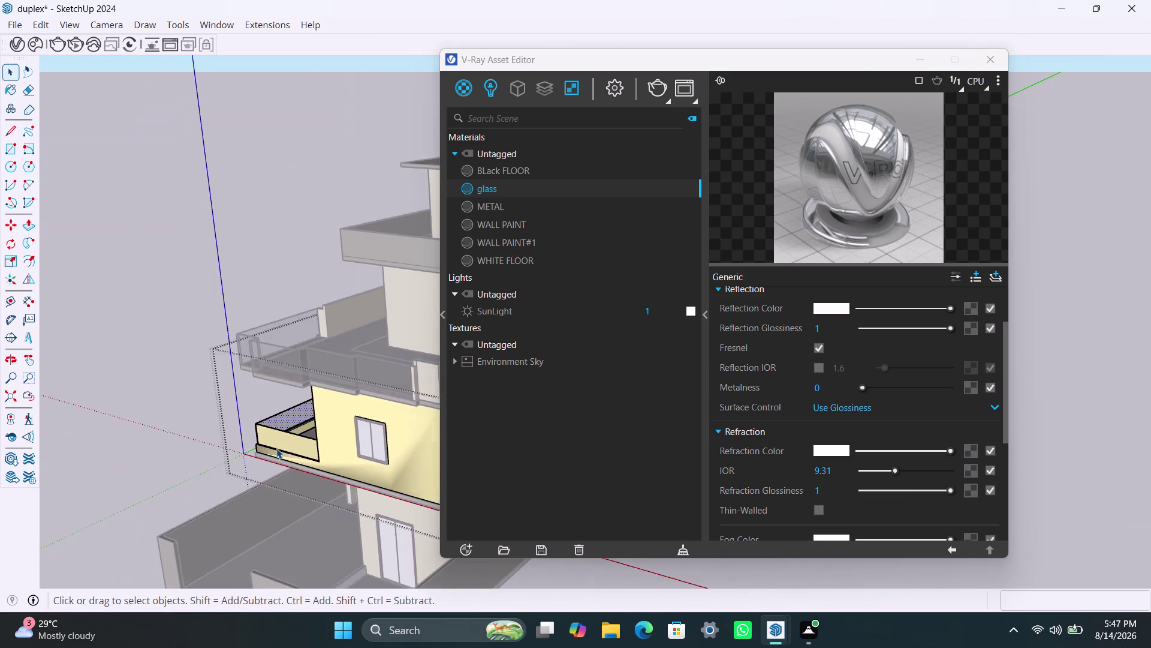
middle_drag(277, 448, 159, 522)
scroll(up, 3)
middle_drag(296, 391, 296, 397)
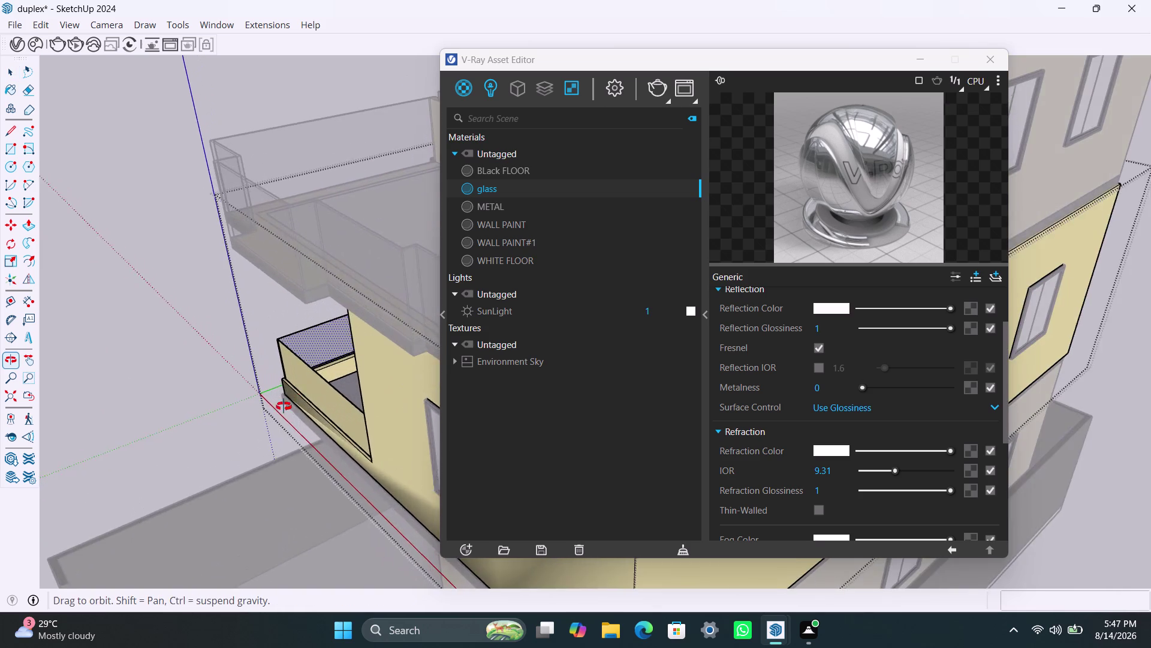
middle_drag(296, 397, 200, 462)
middle_drag(204, 438, 296, 408)
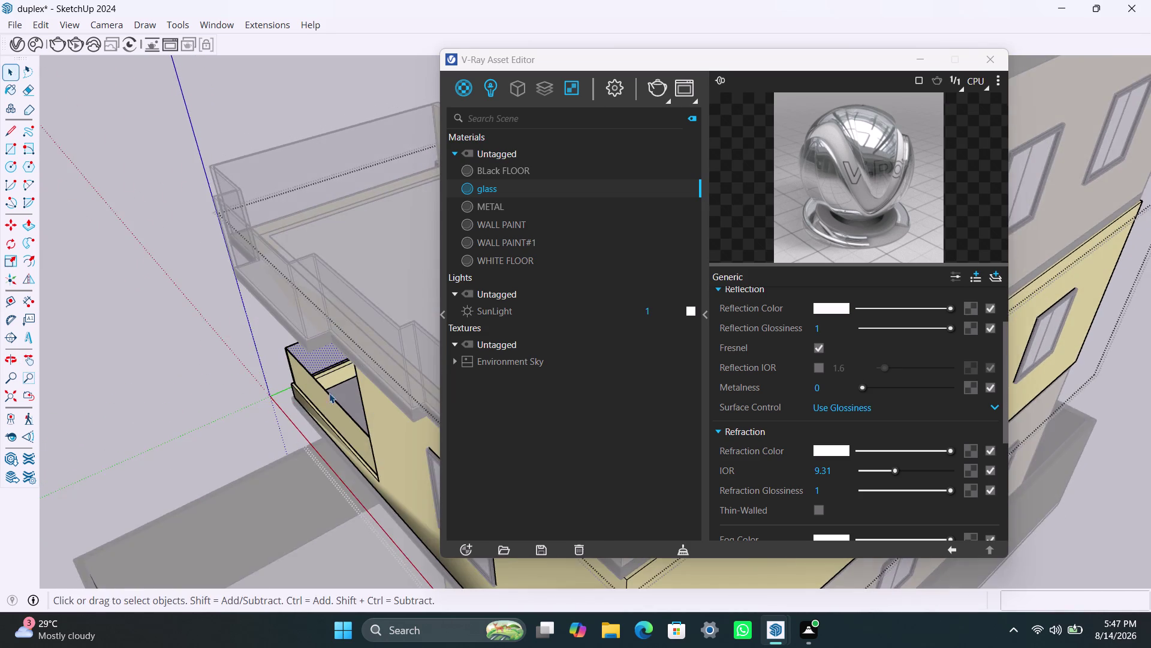
scroll(up, 3)
middle_click(320, 412)
middle_drag(257, 396, 842, 439)
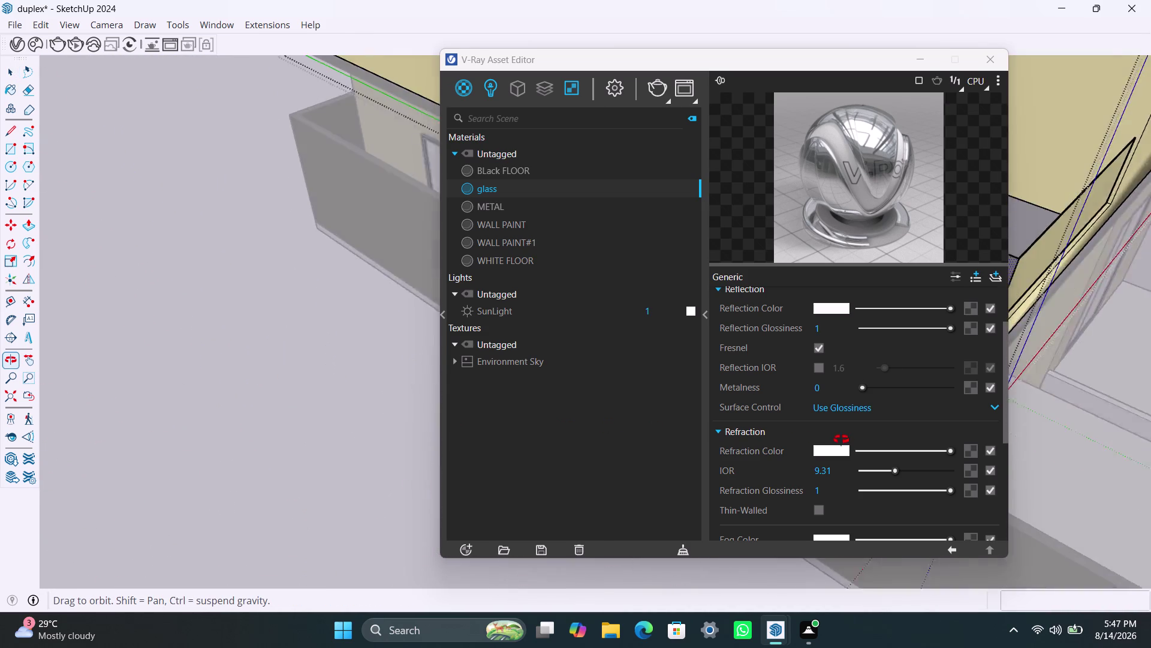
middle_drag(841, 439, 969, 449)
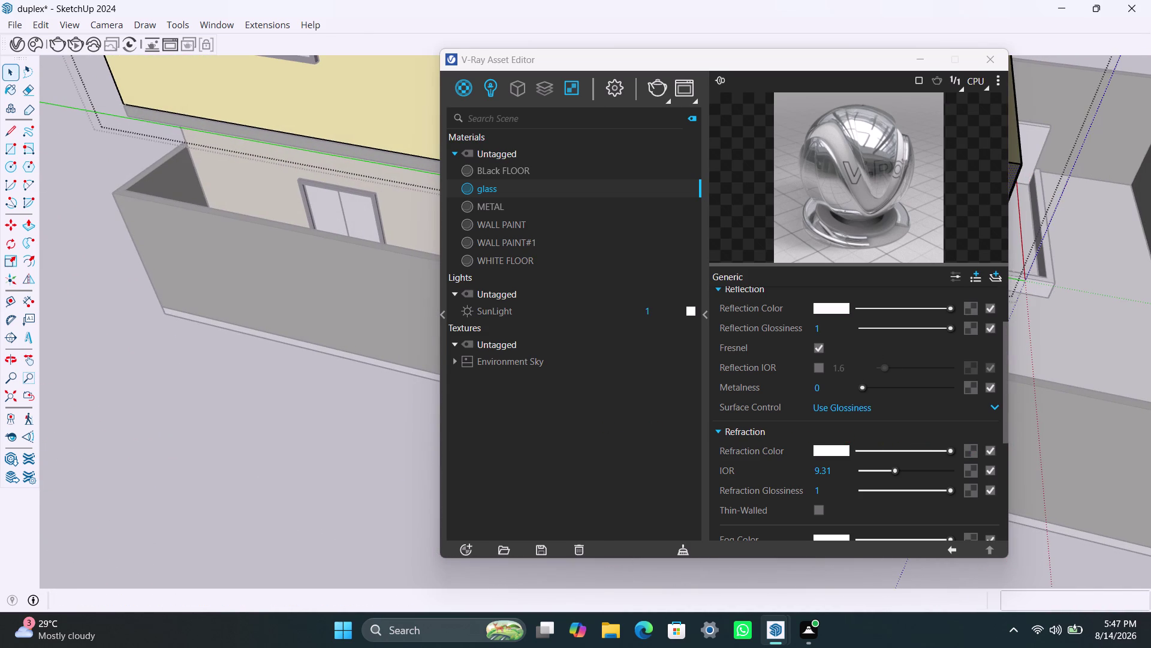
middle_drag(401, 322, 0, 449)
middle_drag(239, 385, 84, 414)
middle_drag(171, 423, 469, 376)
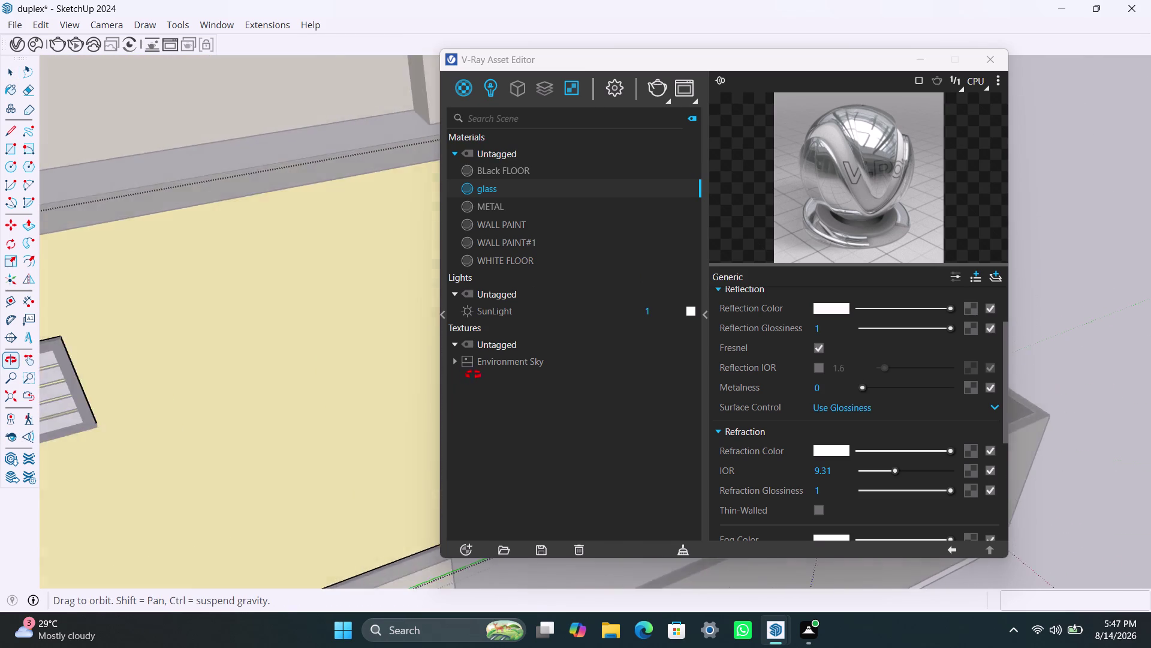
middle_drag(469, 376, 485, 365)
scroll(down, 3)
middle_drag(350, 297, 243, 358)
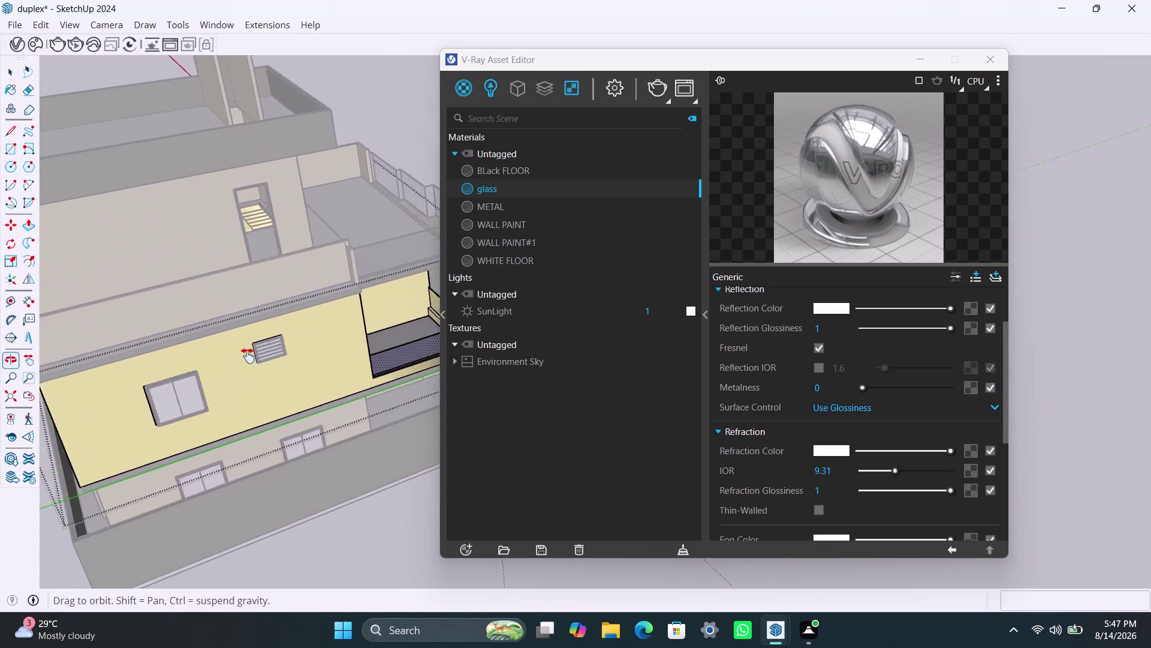
middle_drag(244, 358, 204, 379)
scroll(up, 3)
click(356, 370)
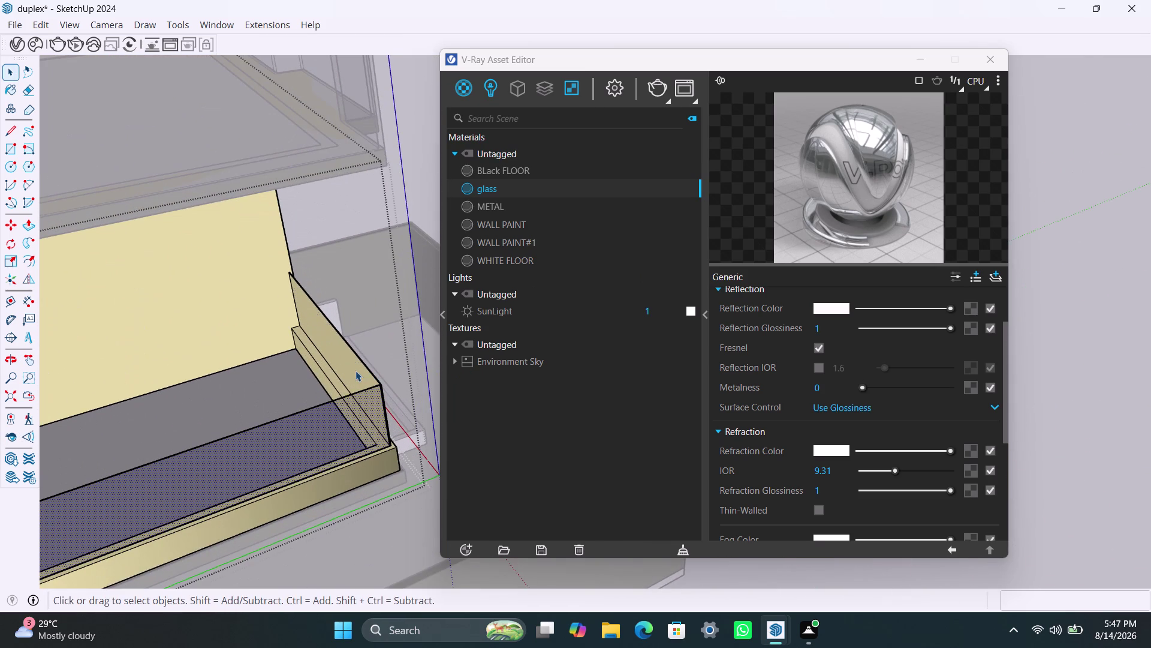
right_click(507, 191)
click(529, 216)
scroll(down, 3)
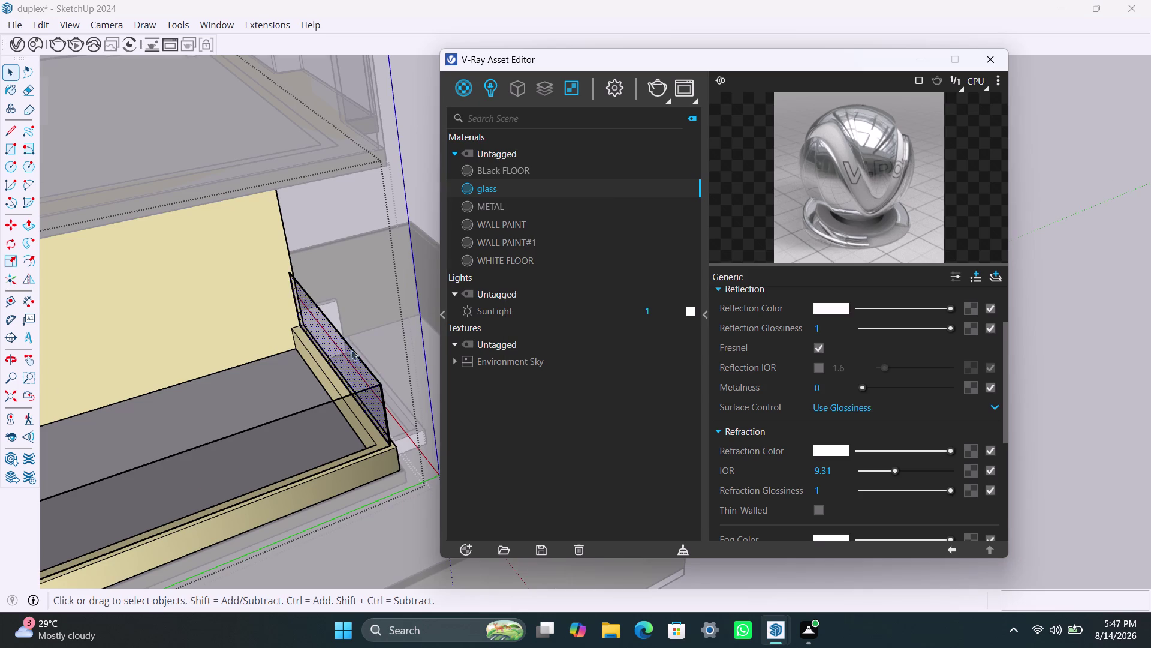
scroll(down, 3)
click(422, 226)
scroll(down, 3)
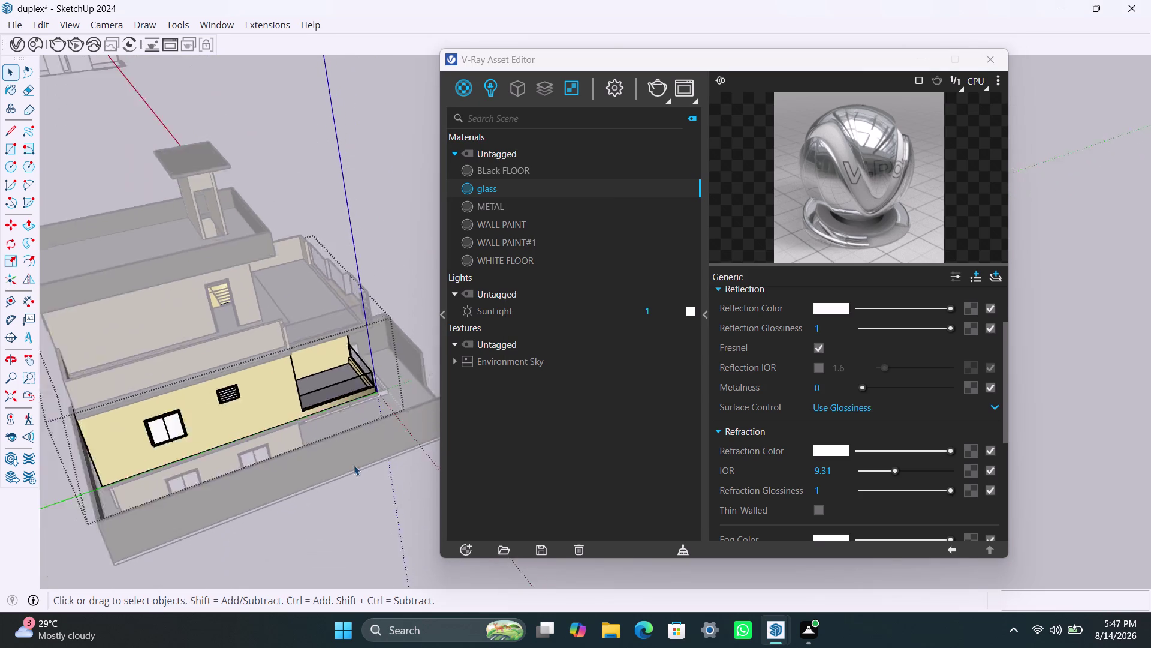
middle_drag(355, 478, 173, 502)
triple_click(324, 259)
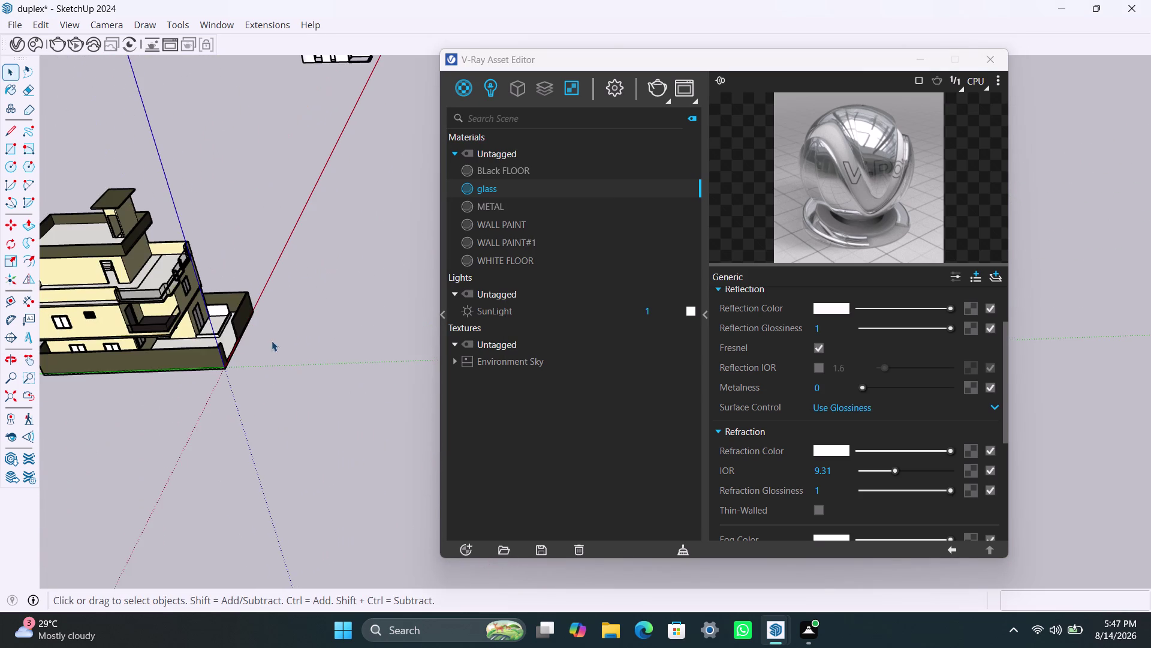
scroll(down, 3)
middle_drag(274, 347, 60, 430)
scroll(up, 3)
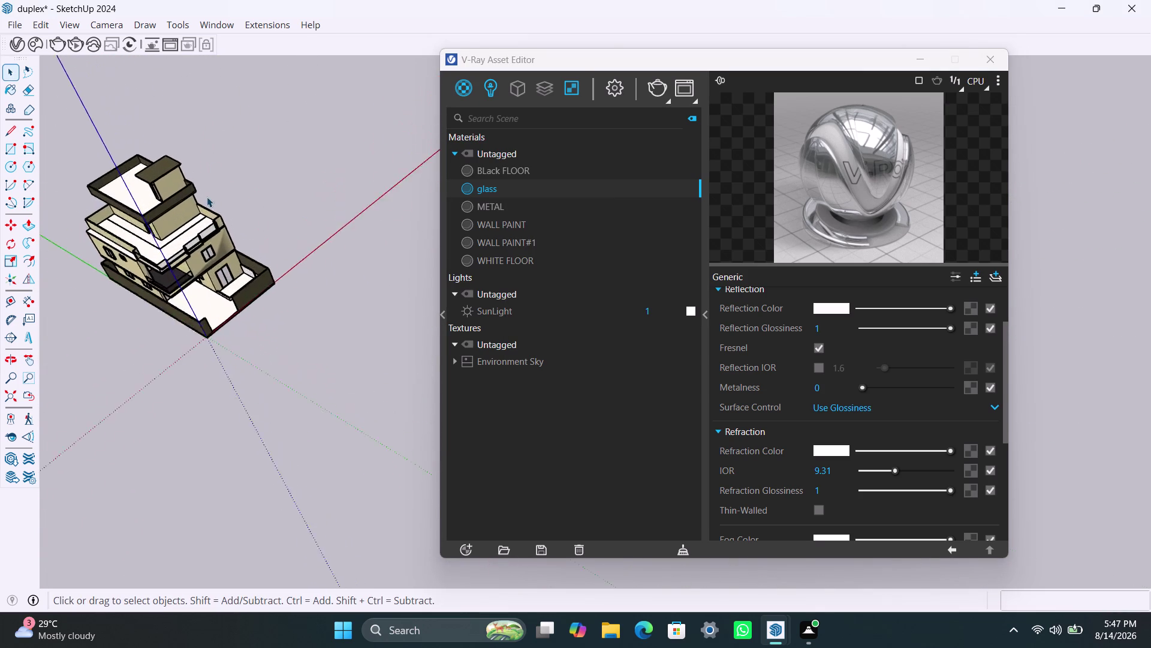
scroll(up, 3)
middle_drag(281, 303, 108, 230)
scroll(up, 3)
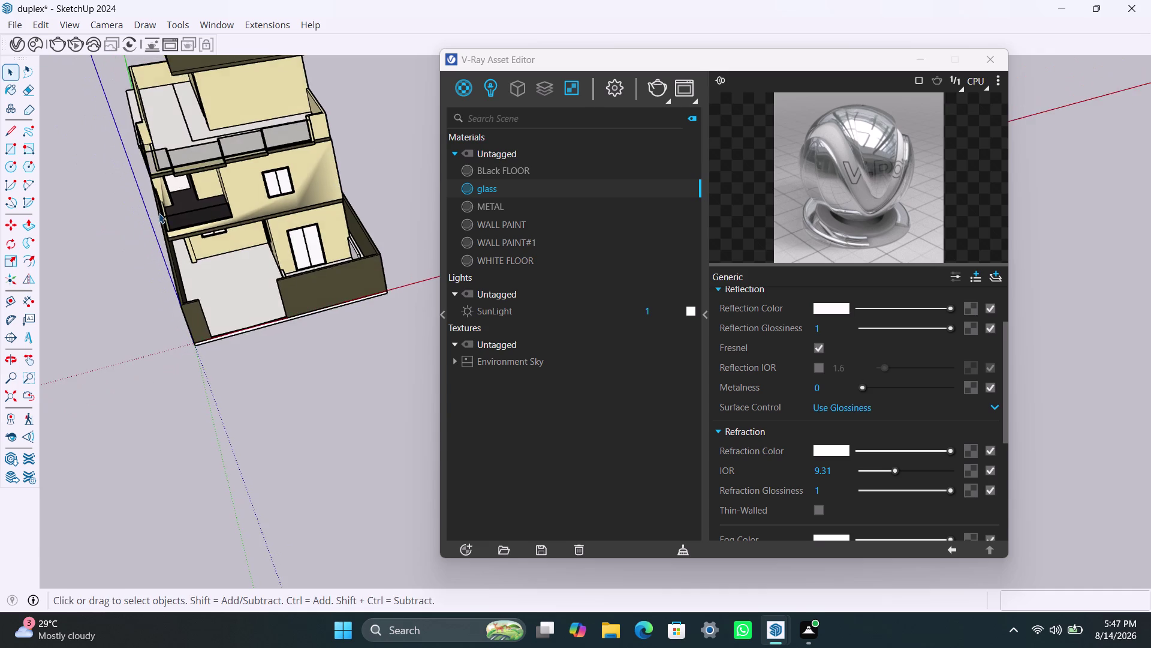
scroll(up, 3)
middle_drag(207, 252, 243, 186)
key(space)
click(128, 321)
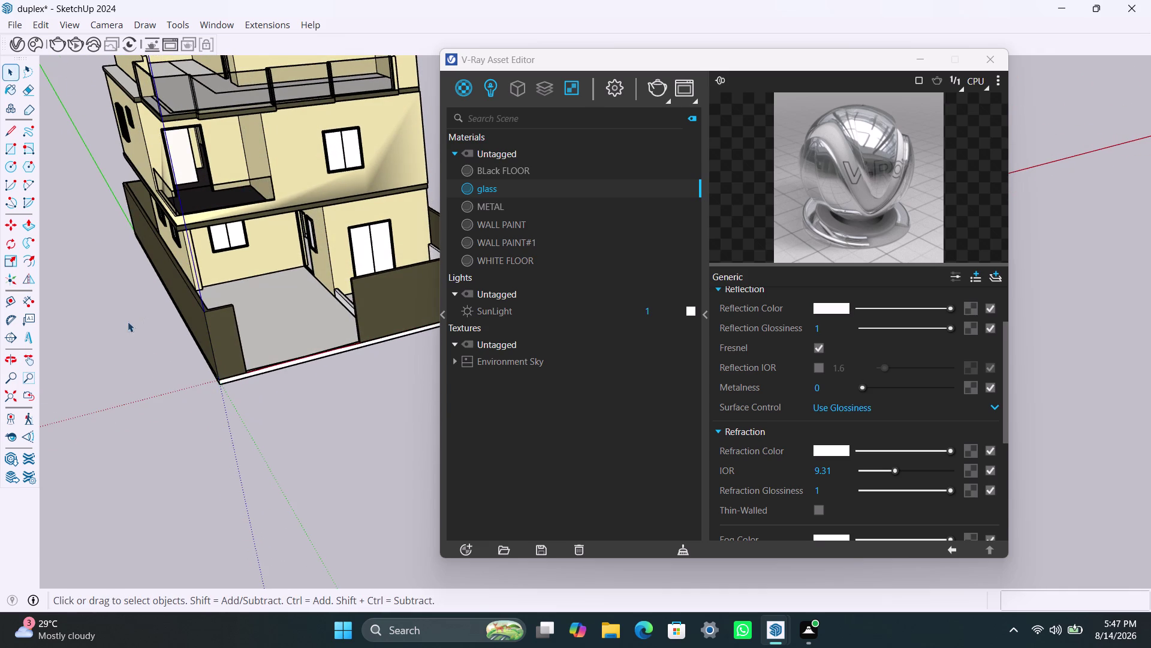
scroll(down, 3)
middle_drag(297, 418, 299, 422)
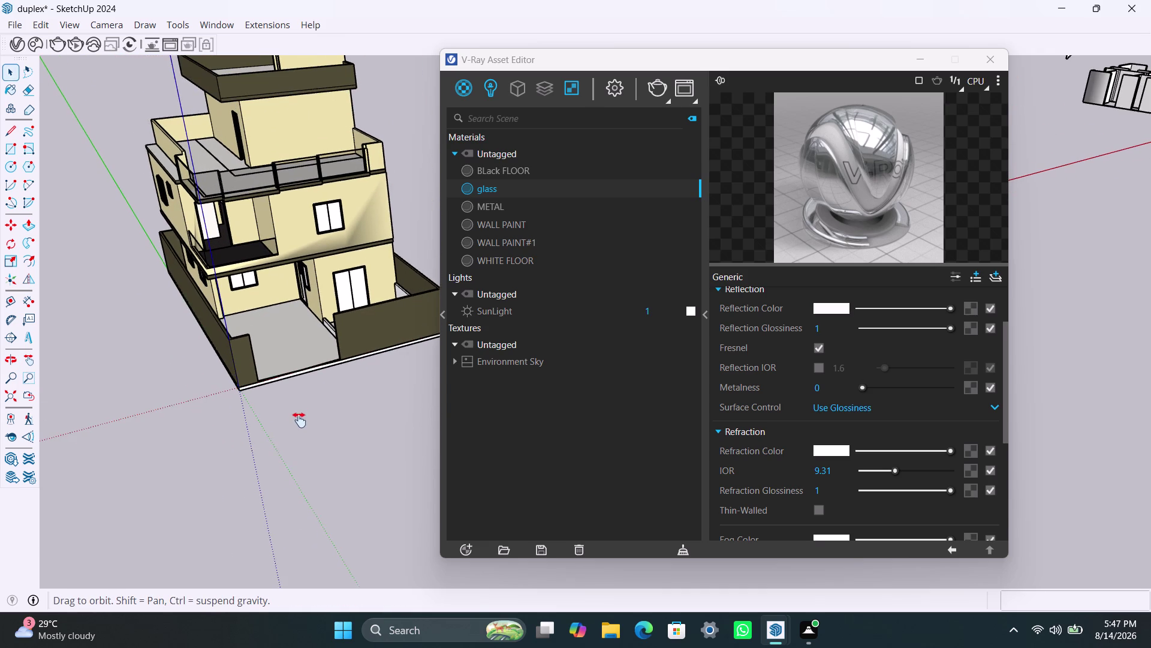
middle_drag(299, 422, 303, 552)
scroll(up, 3)
middle_drag(327, 406, 124, 339)
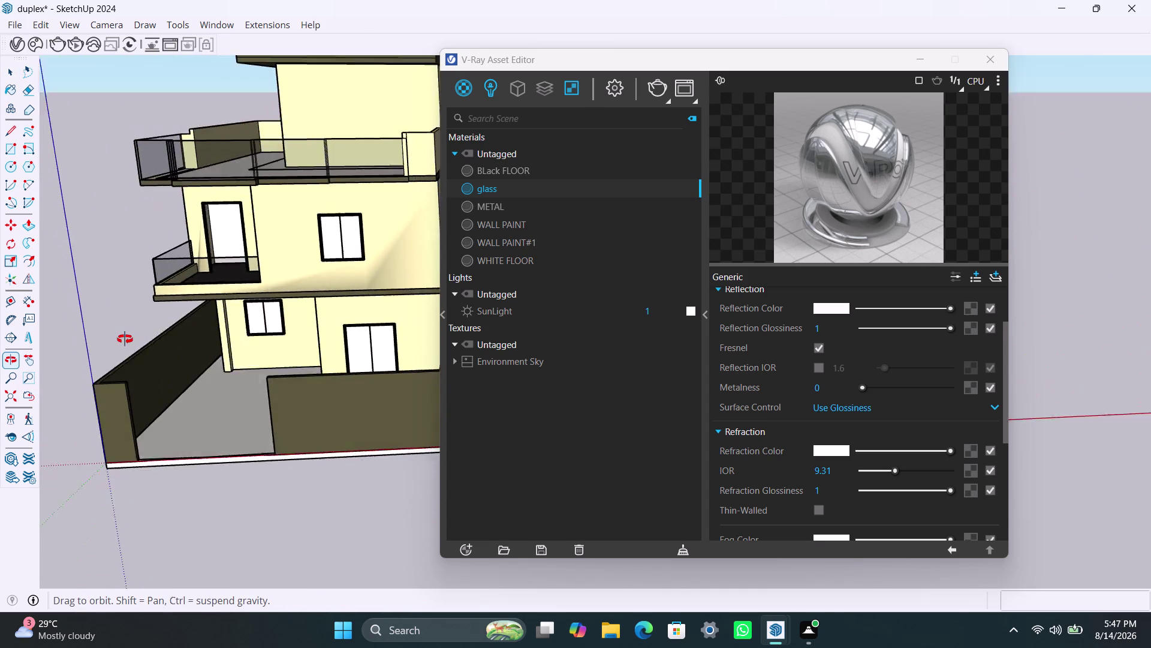
middle_drag(125, 339, 129, 319)
scroll(down, 3)
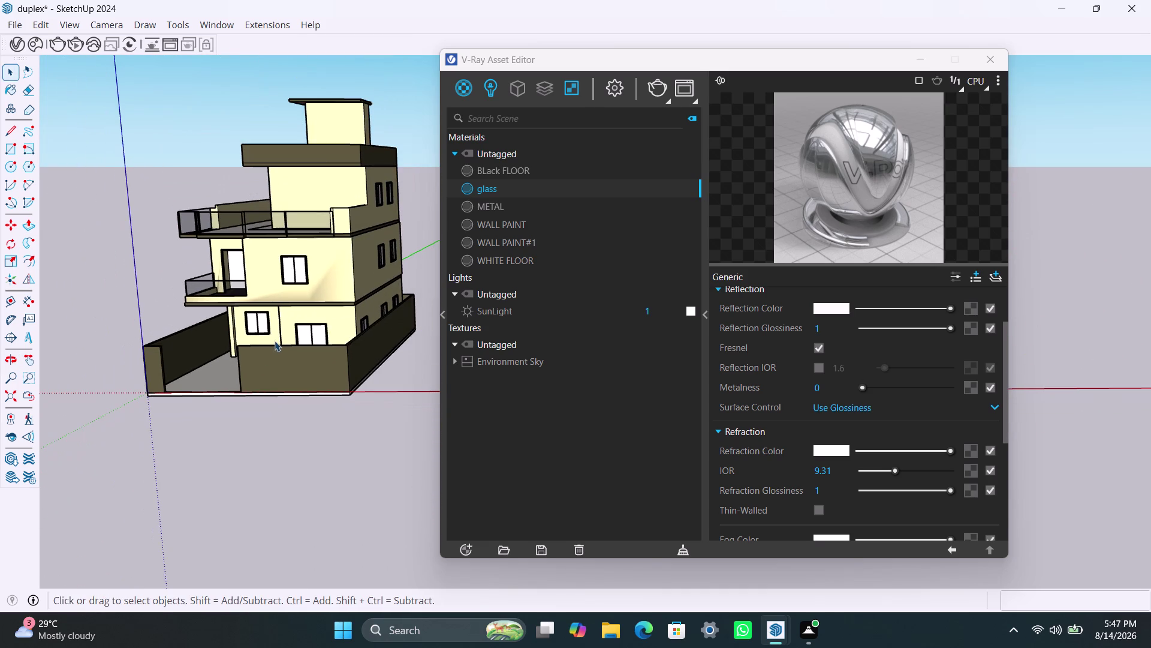
middle_drag(275, 340, 336, 408)
scroll(up, 3)
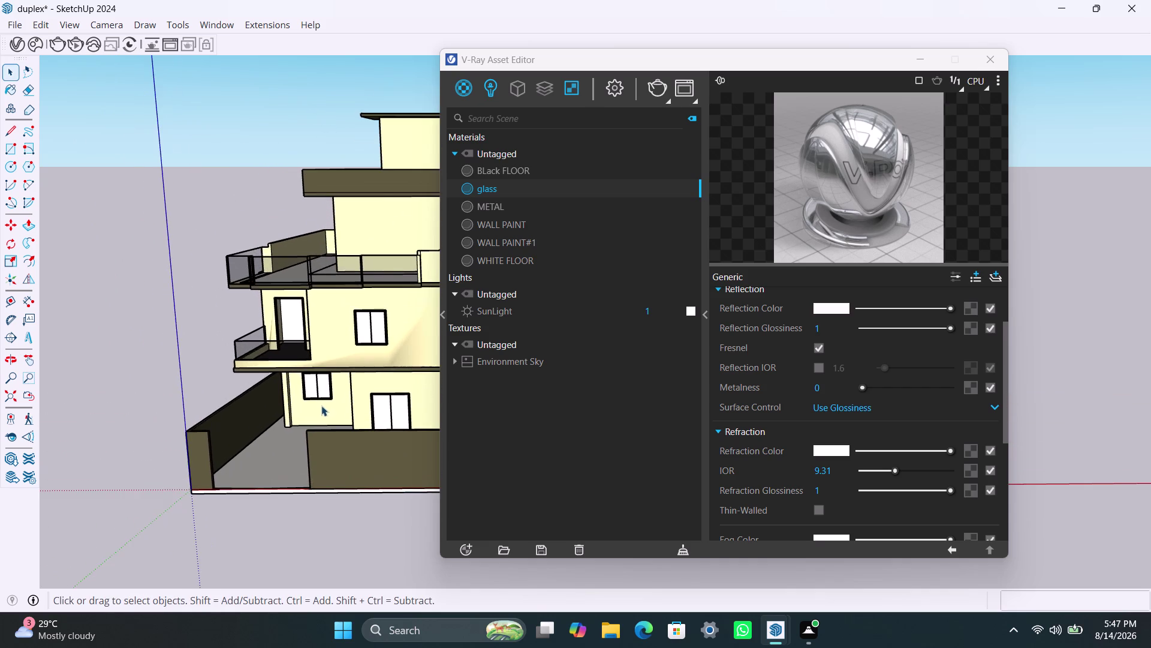
middle_drag(321, 408, 291, 477)
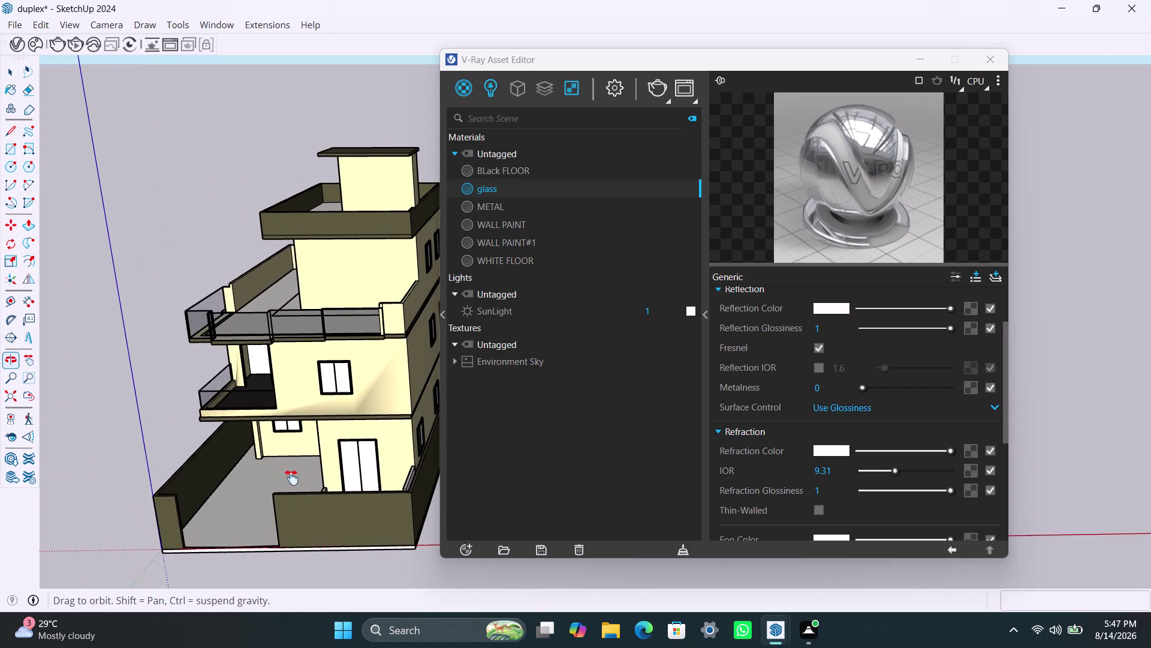
middle_drag(292, 477, 293, 474)
scroll(up, 3)
middle_drag(289, 489, 318, 463)
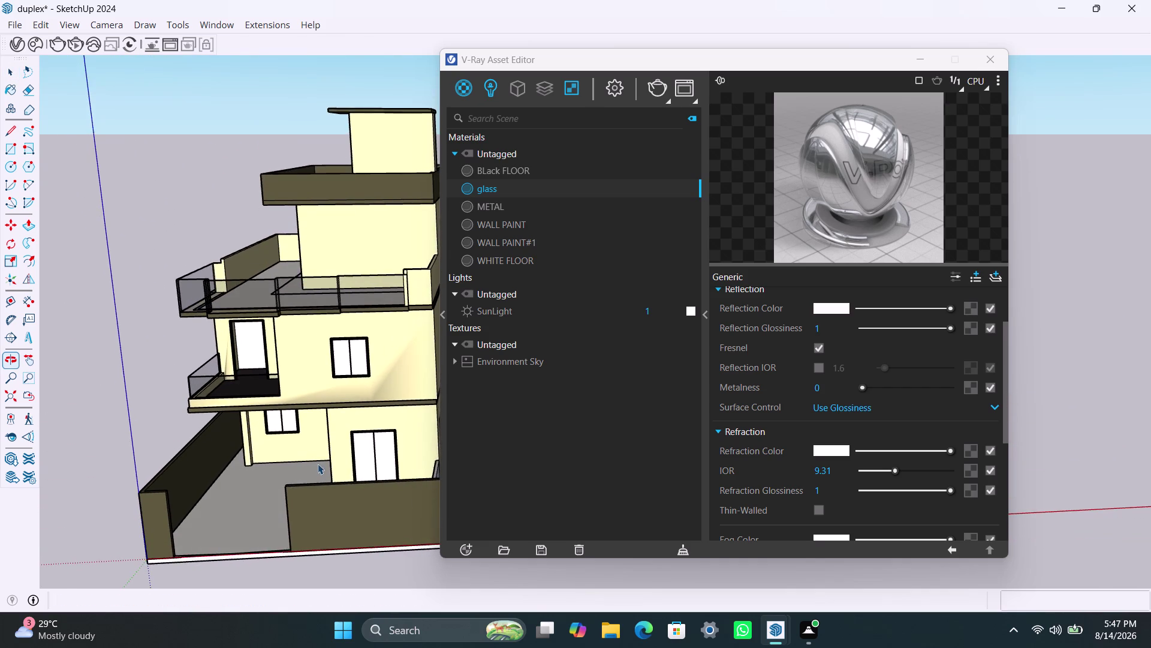
scroll(down, 3)
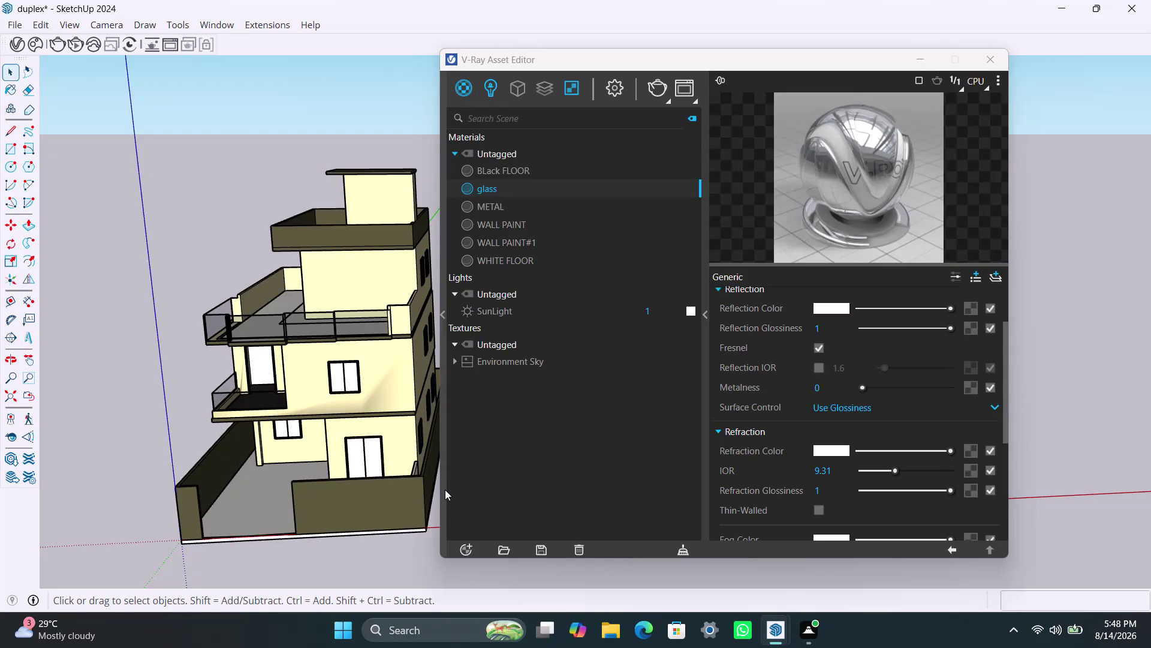
scroll(up, 3)
Enter the upper-facade window group and use the glass material's V-Ray menu on its pane.
click(340, 380)
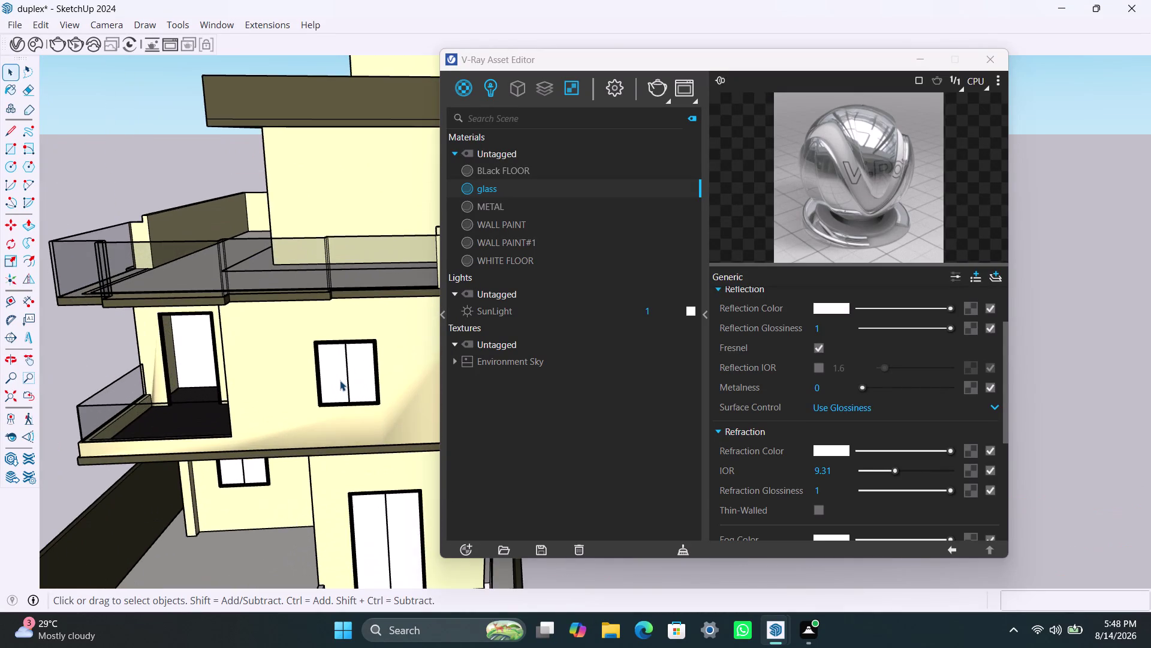
triple_click(340, 381)
click(341, 377)
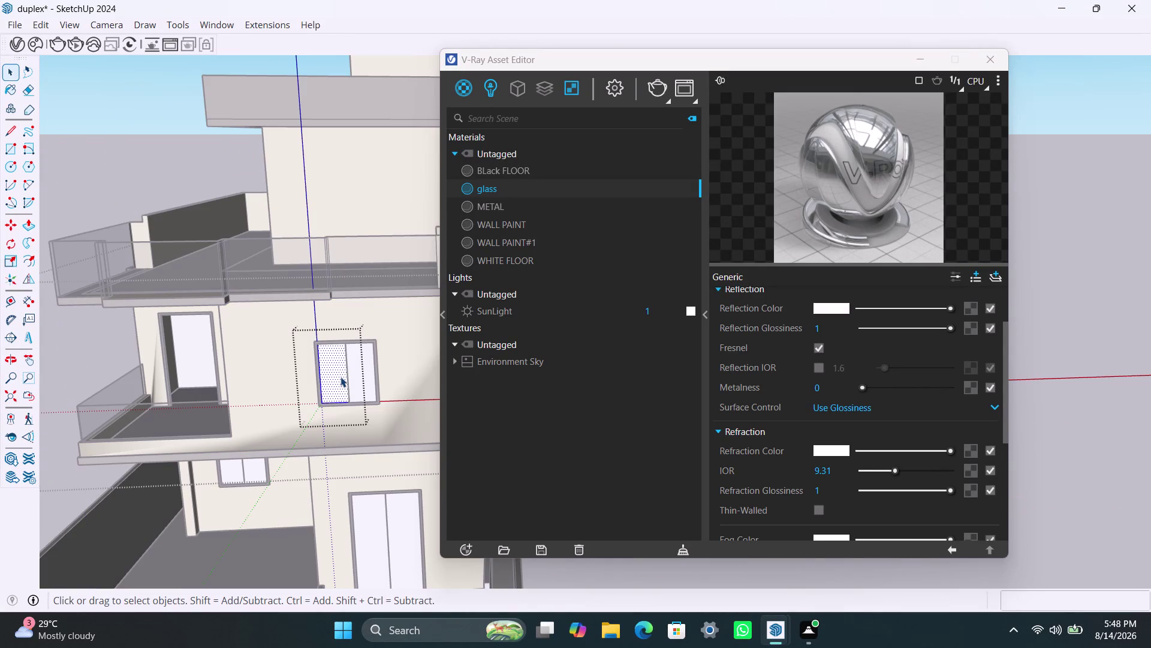
double_click(341, 376)
right_click(492, 188)
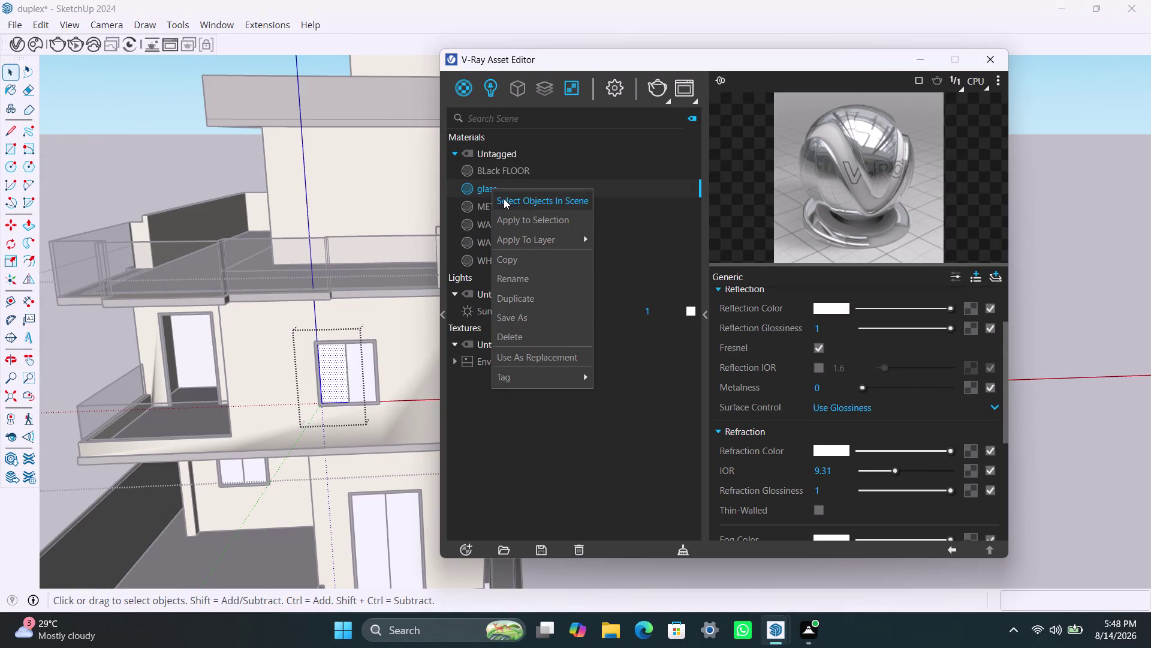
click(514, 222)
click(363, 374)
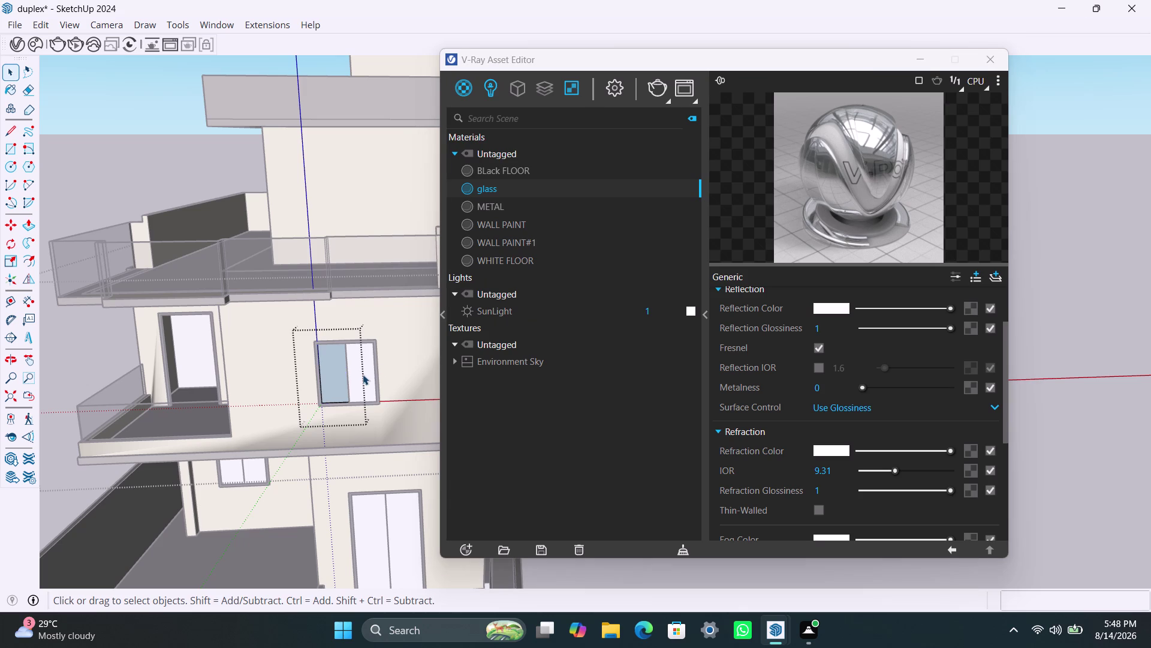
double_click(365, 370)
double_click(366, 369)
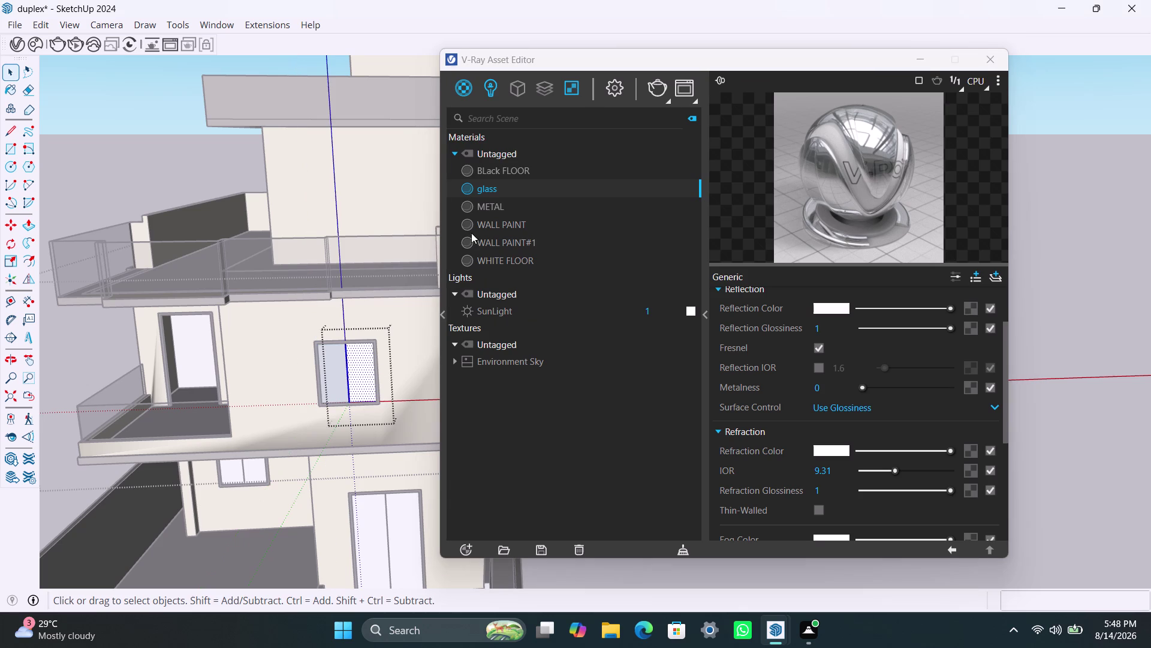
right_click(488, 192)
click(507, 217)
scroll(down, 3)
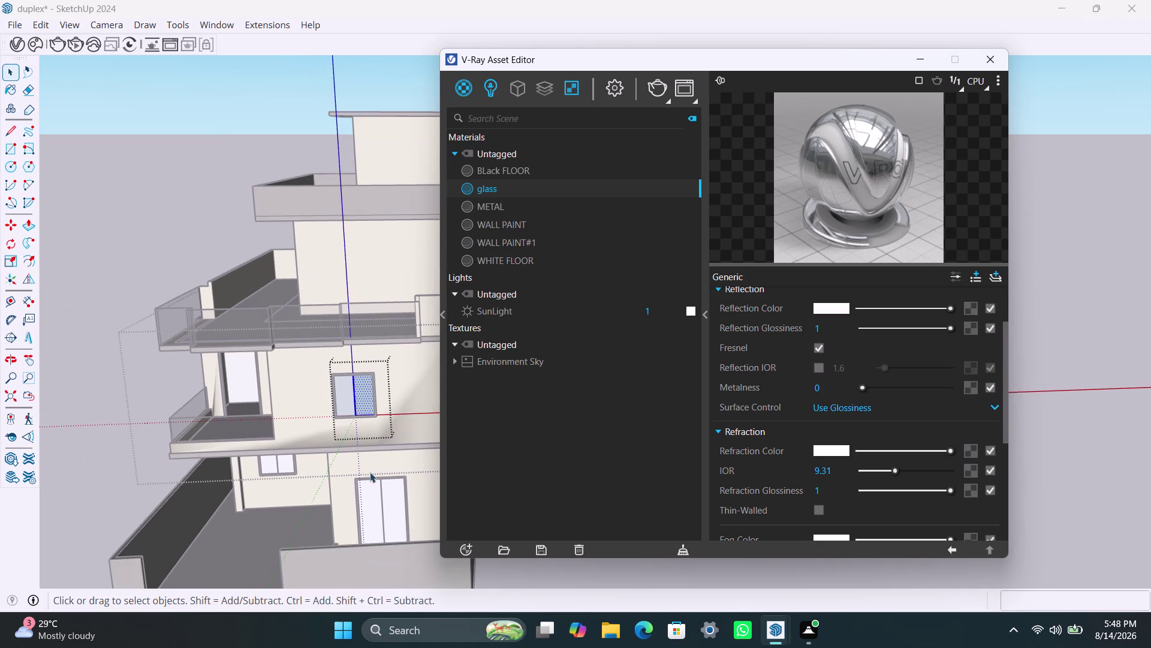
Apply the V-Ray glass material to both panes of the ground-floor door.
click(370, 496)
double_click(370, 497)
double_click(371, 498)
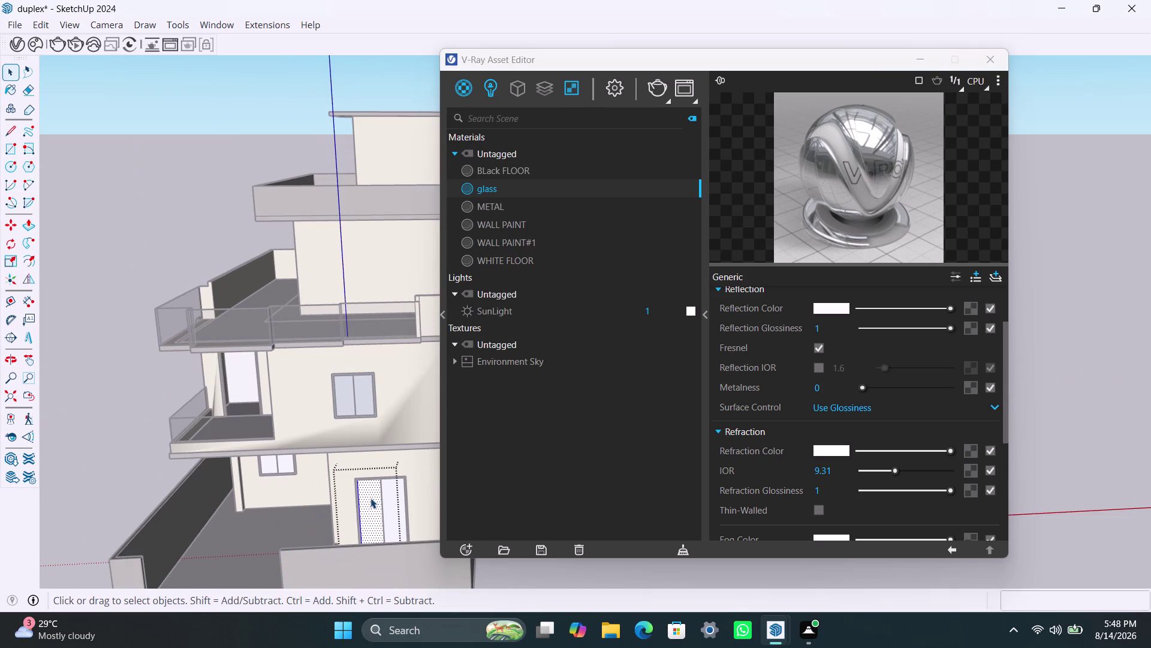
right_click(492, 187)
click(512, 214)
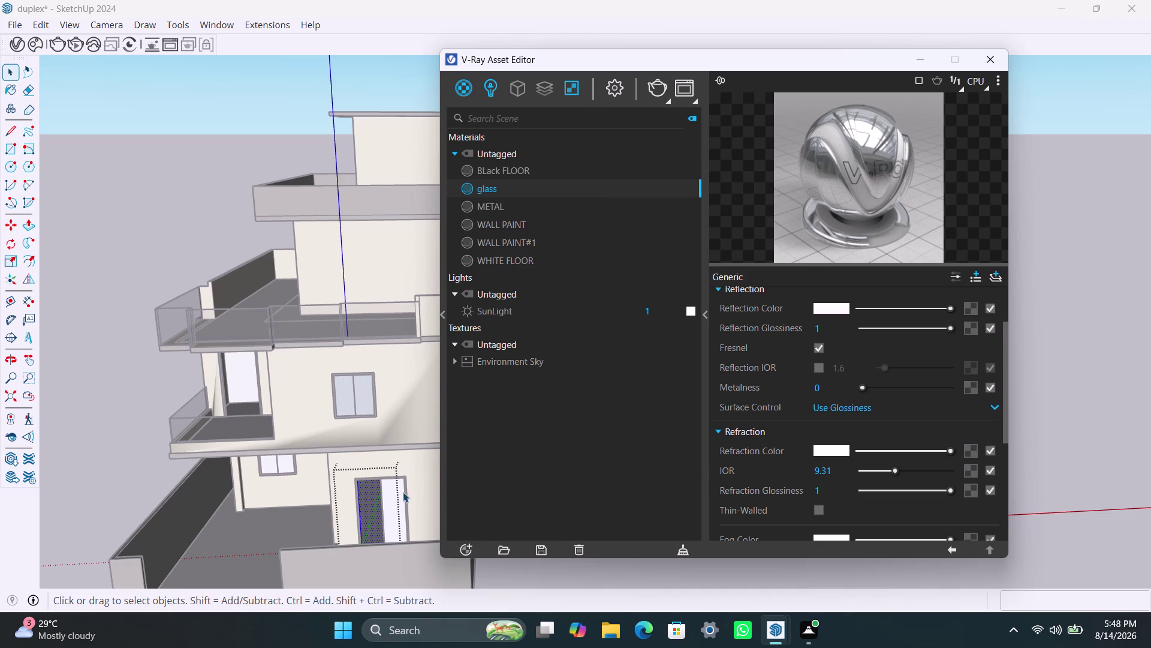
double_click(393, 496)
double_click(394, 495)
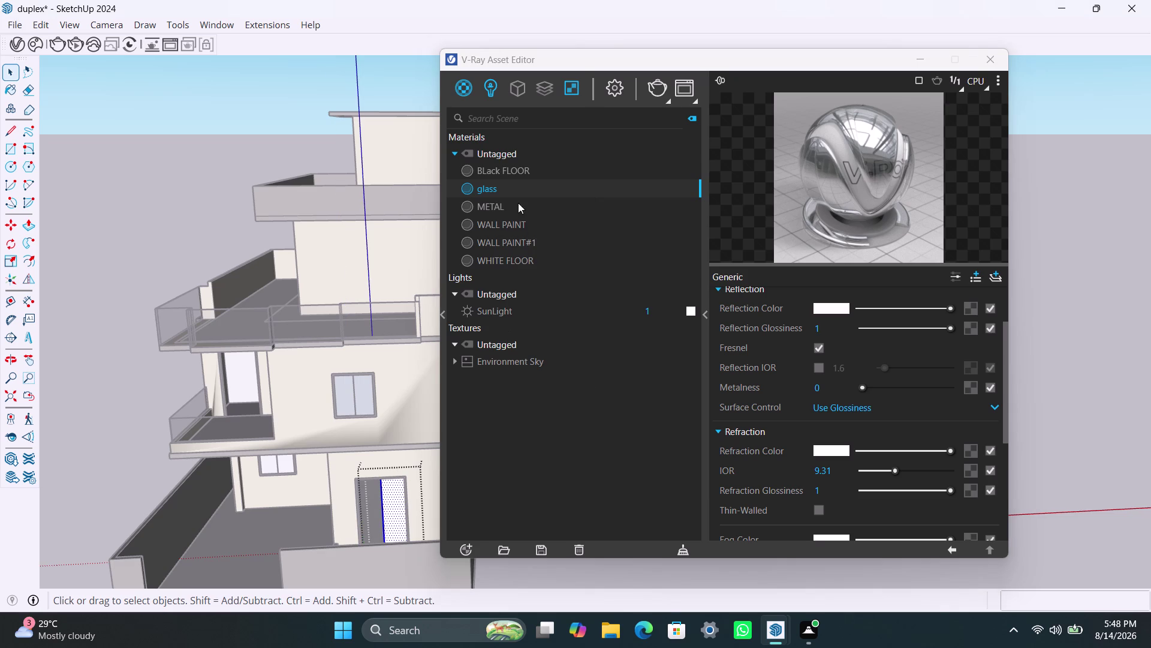
right_click(514, 196)
click(536, 223)
Clear the selection and orbit the house toward an upper-floor window.
scroll(down, 3)
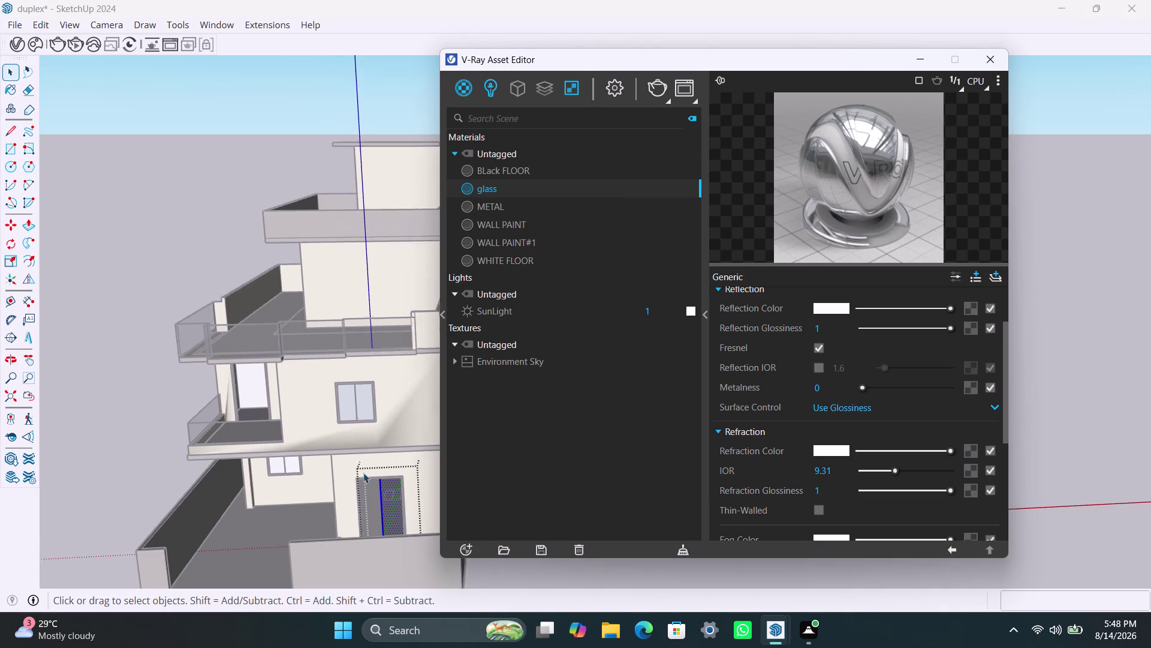
scroll(down, 3)
click(256, 467)
scroll(up, 3)
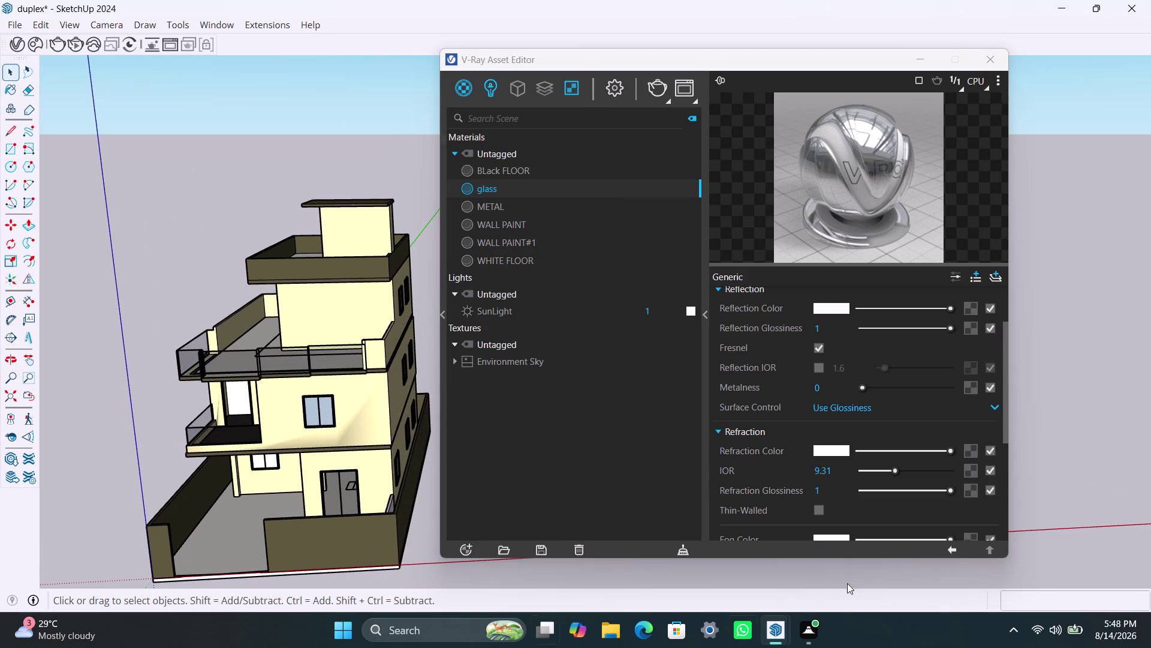
scroll(down, 3)
middle_drag(386, 484, 296, 504)
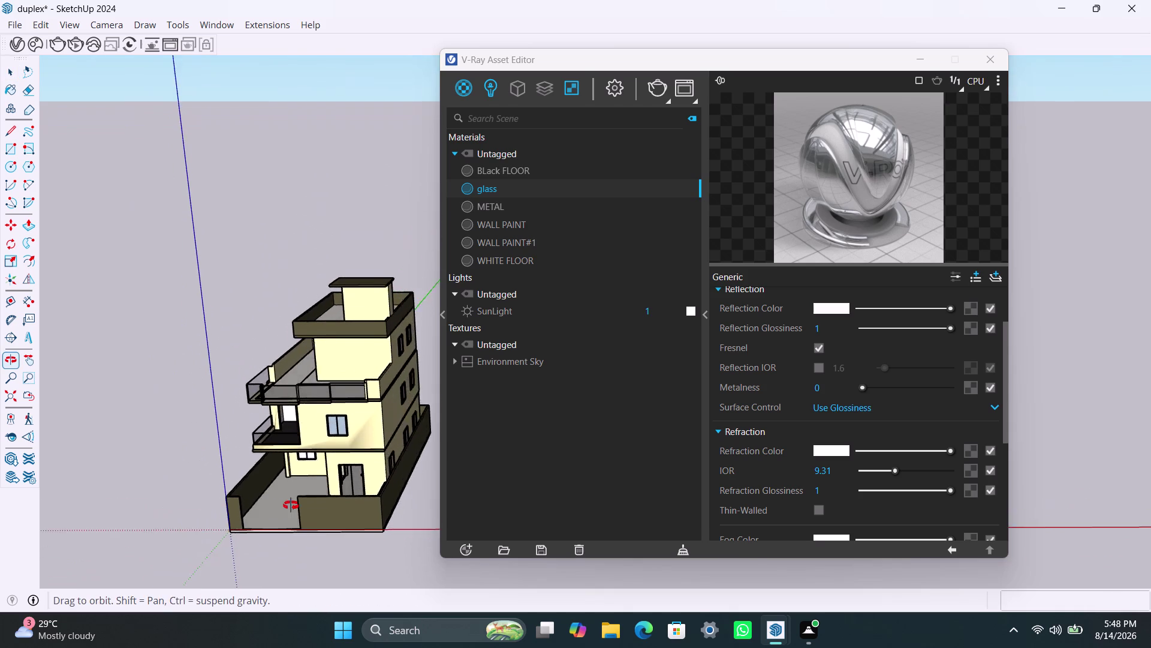
middle_drag(296, 504, 226, 512)
scroll(up, 3)
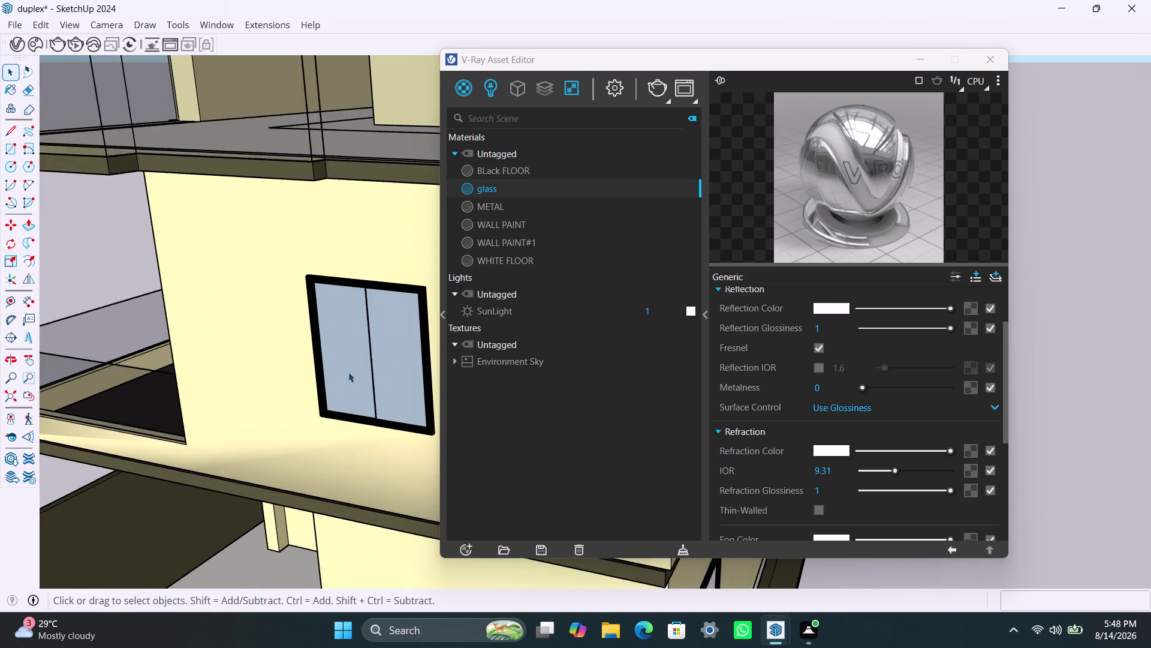
scroll(up, 3)
Apply the glass material to the upper-floor window's left and right panes.
triple_click(356, 352)
click(355, 352)
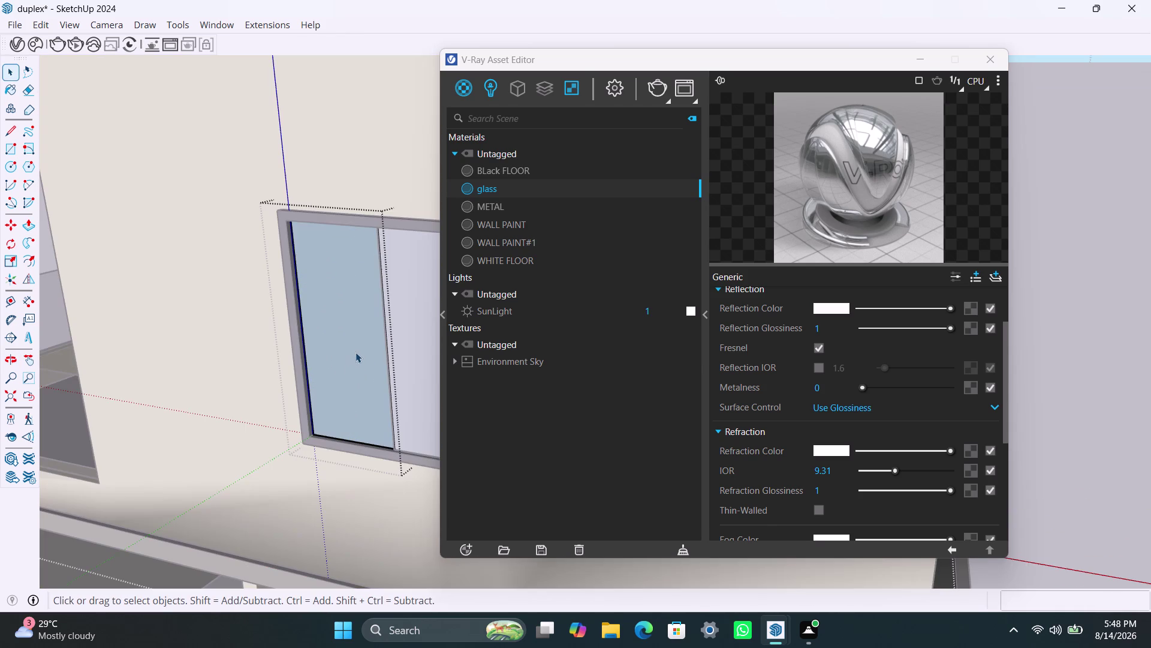
double_click(355, 352)
double_click(356, 352)
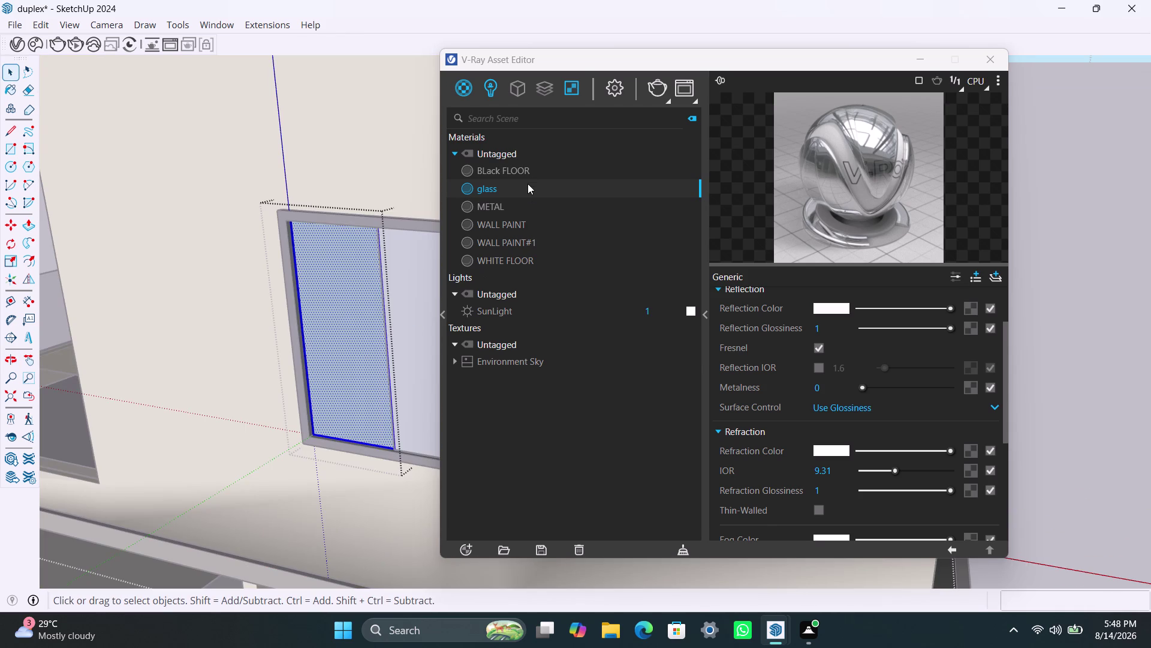
right_click(528, 189)
click(551, 217)
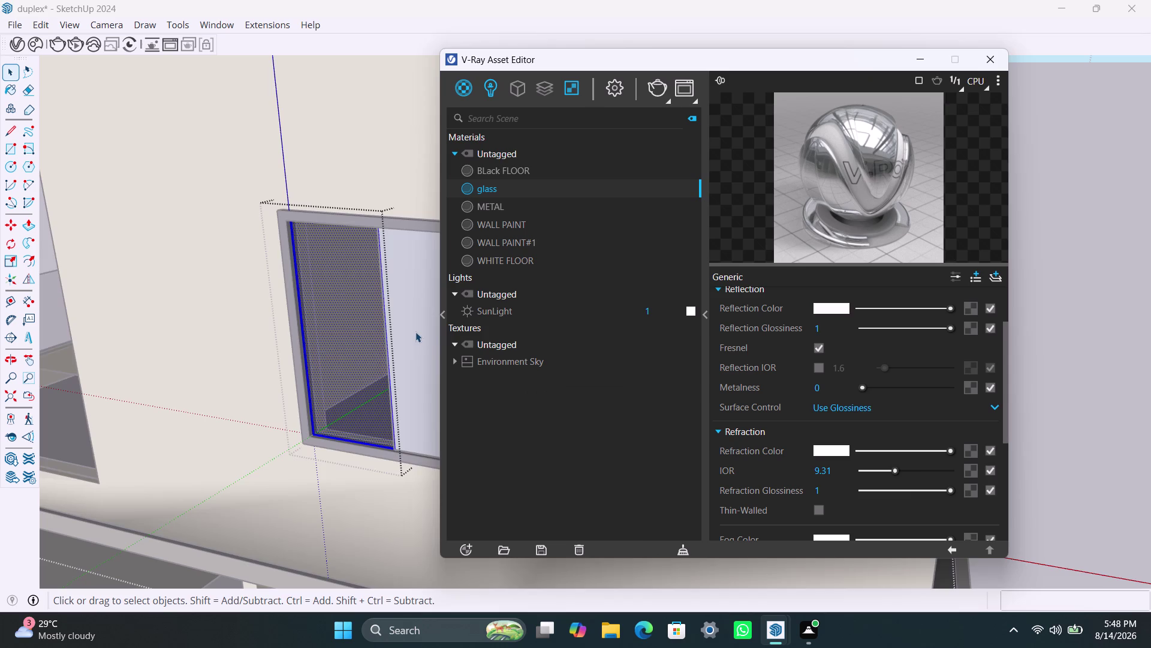
triple_click(416, 332)
click(416, 331)
right_click(523, 194)
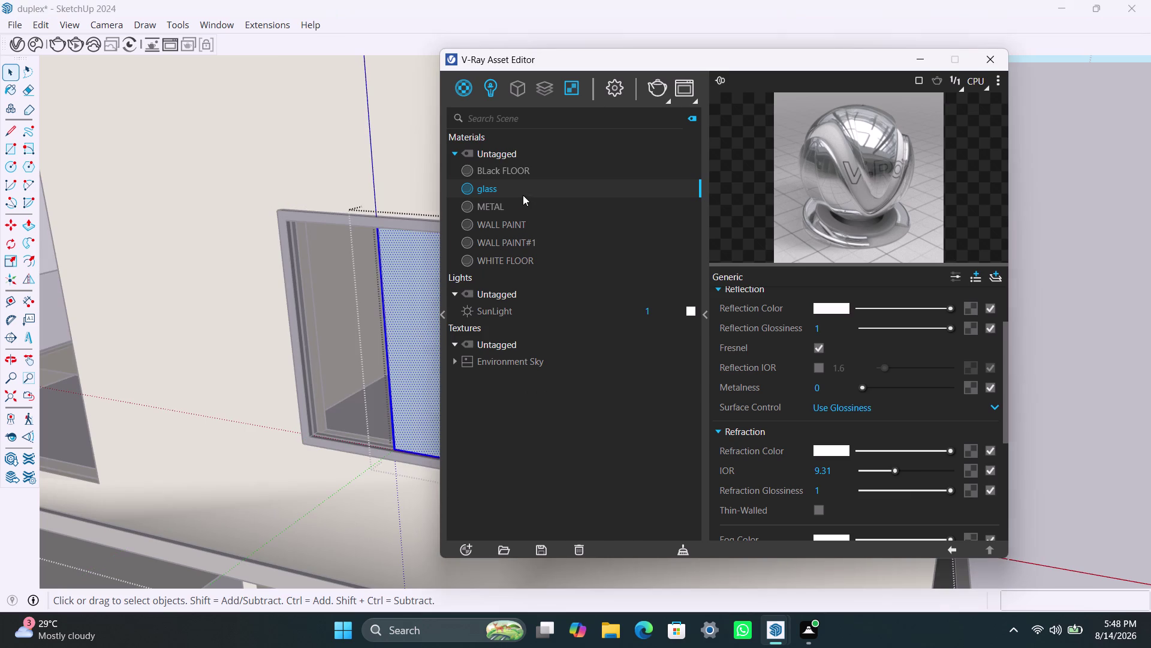
click(556, 231)
scroll(down, 3)
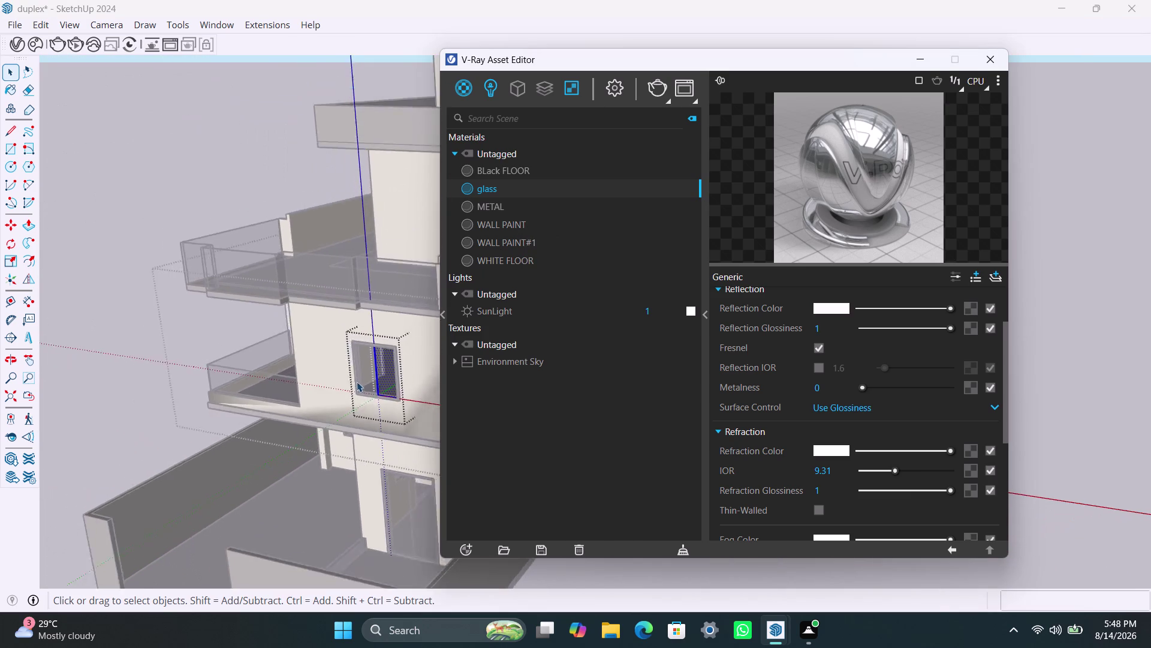
scroll(down, 3)
click(229, 307)
scroll(up, 3)
middle_drag(372, 499, 231, 509)
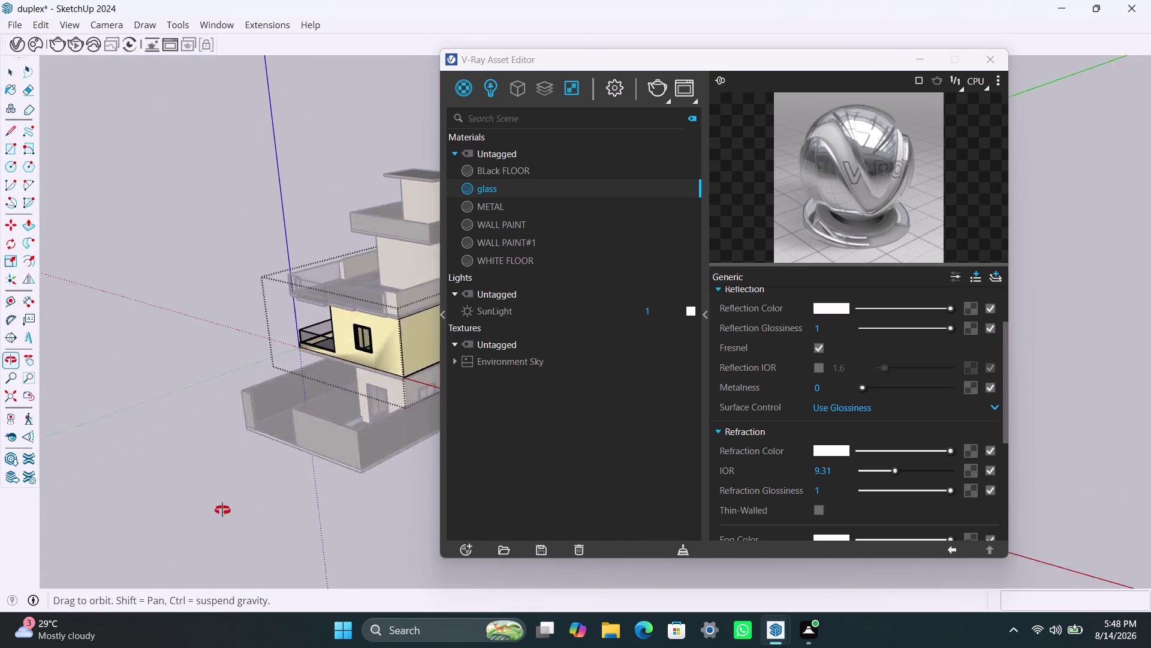
middle_drag(231, 509, 120, 510)
scroll(up, 3)
middle_drag(341, 495, 173, 541)
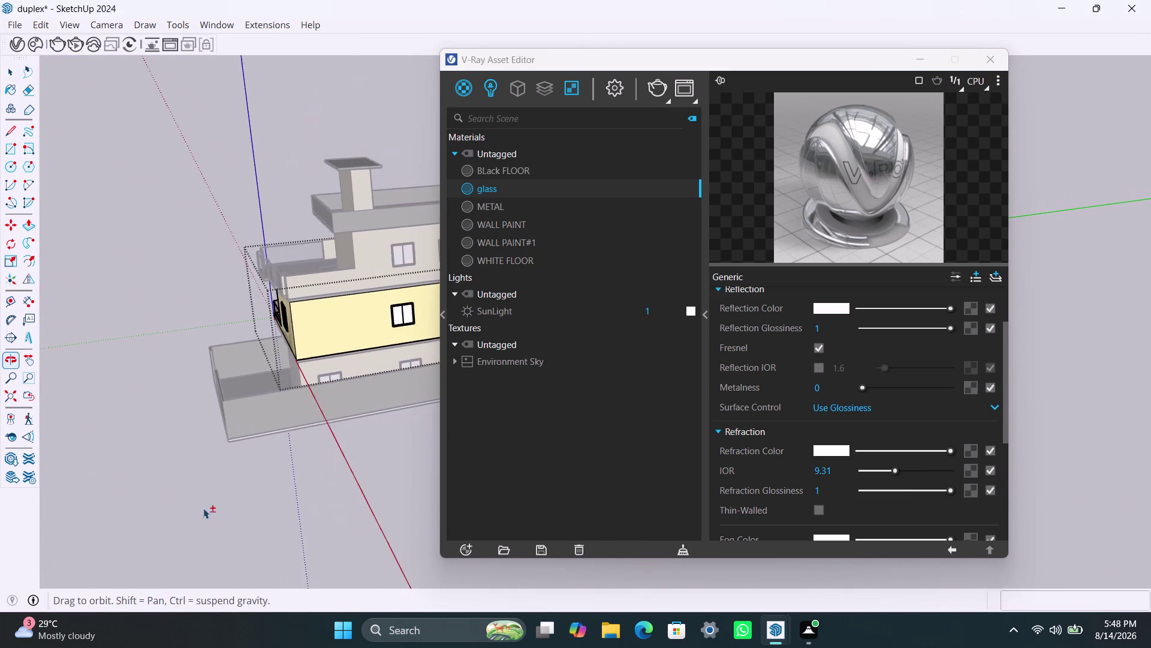
scroll(up, 3)
click(324, 489)
scroll(up, 3)
triple_click(306, 363)
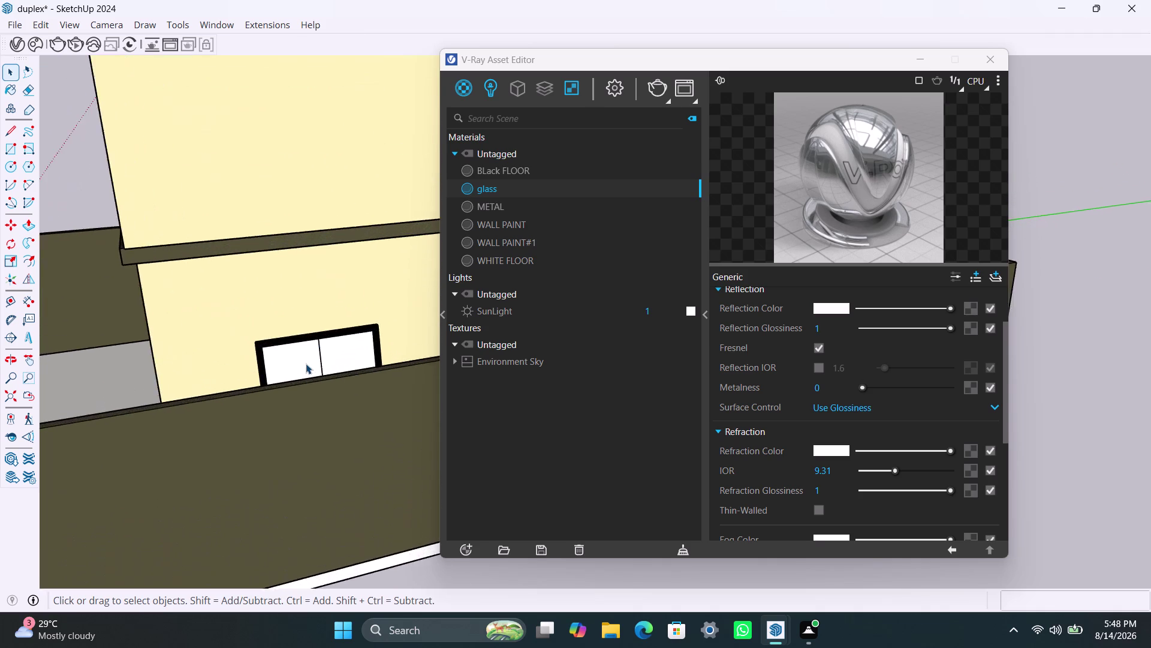
click(305, 364)
triple_click(305, 363)
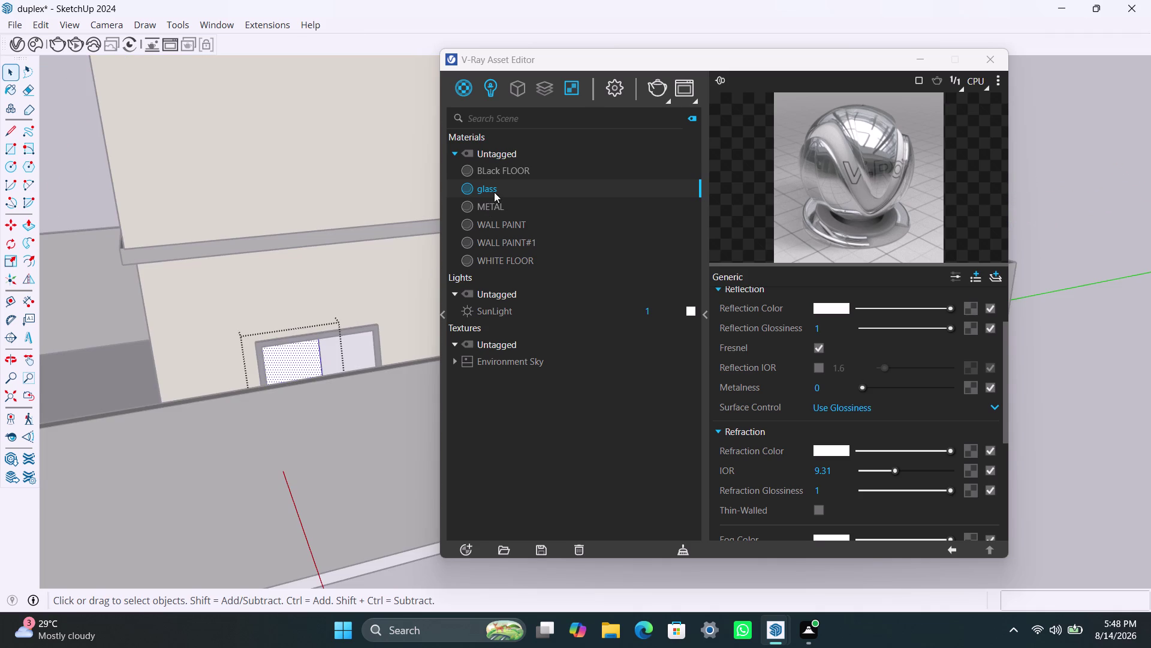
right_click(495, 192)
click(518, 216)
triple_click(368, 347)
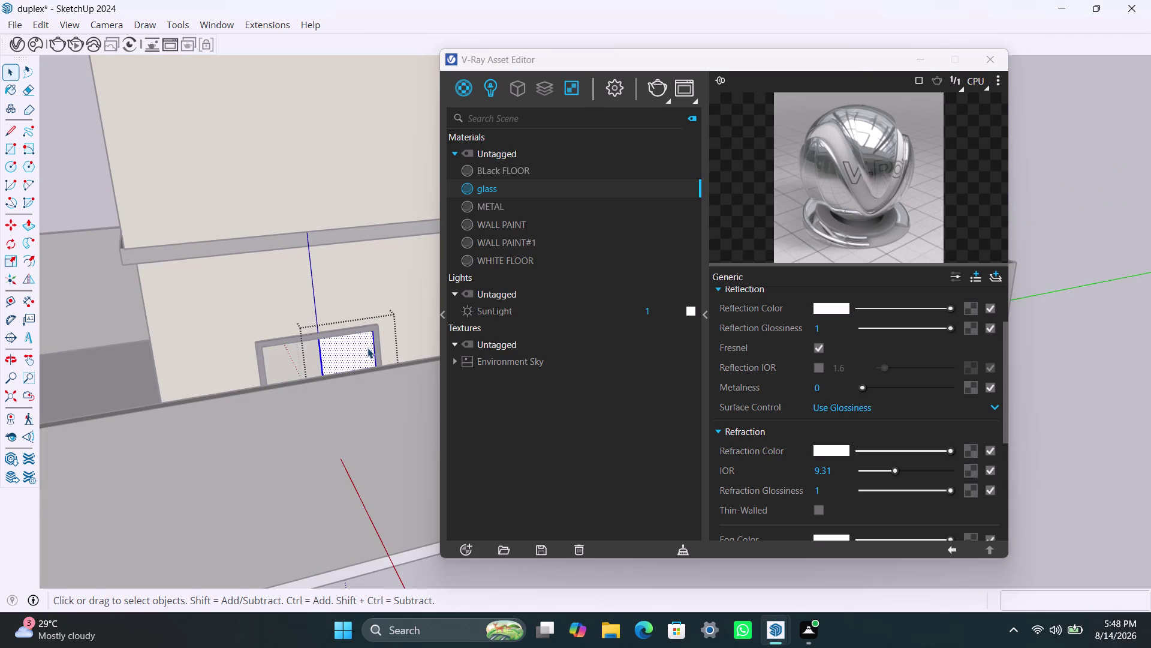
right_click(494, 193)
click(513, 223)
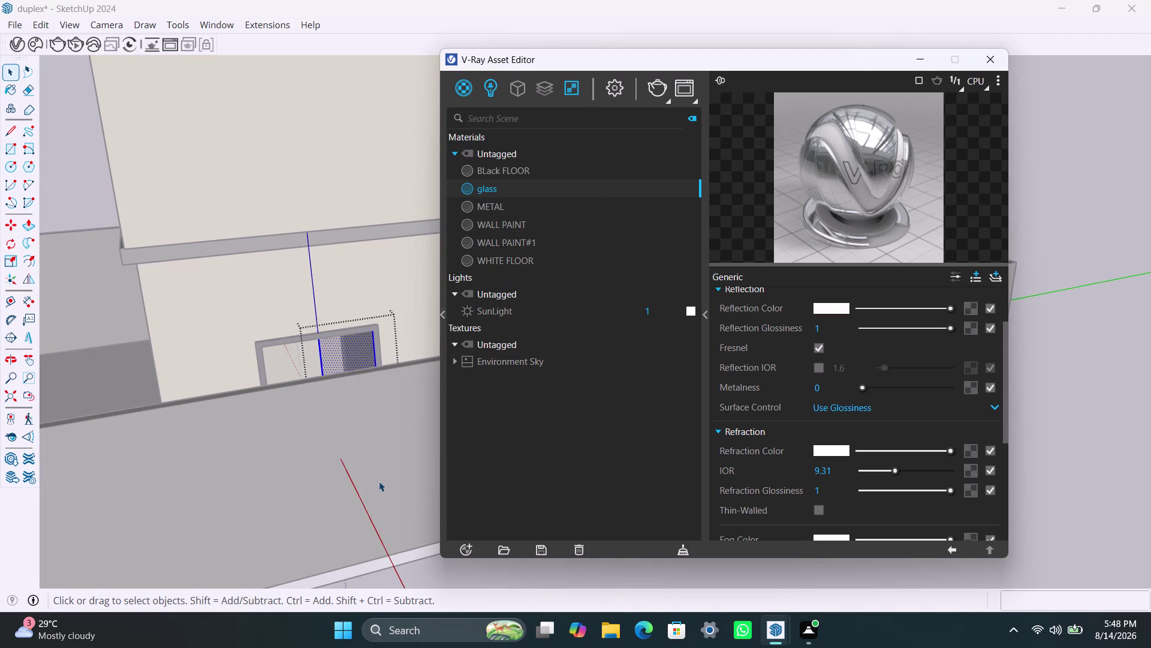
scroll(down, 3)
middle_drag(374, 515, 261, 539)
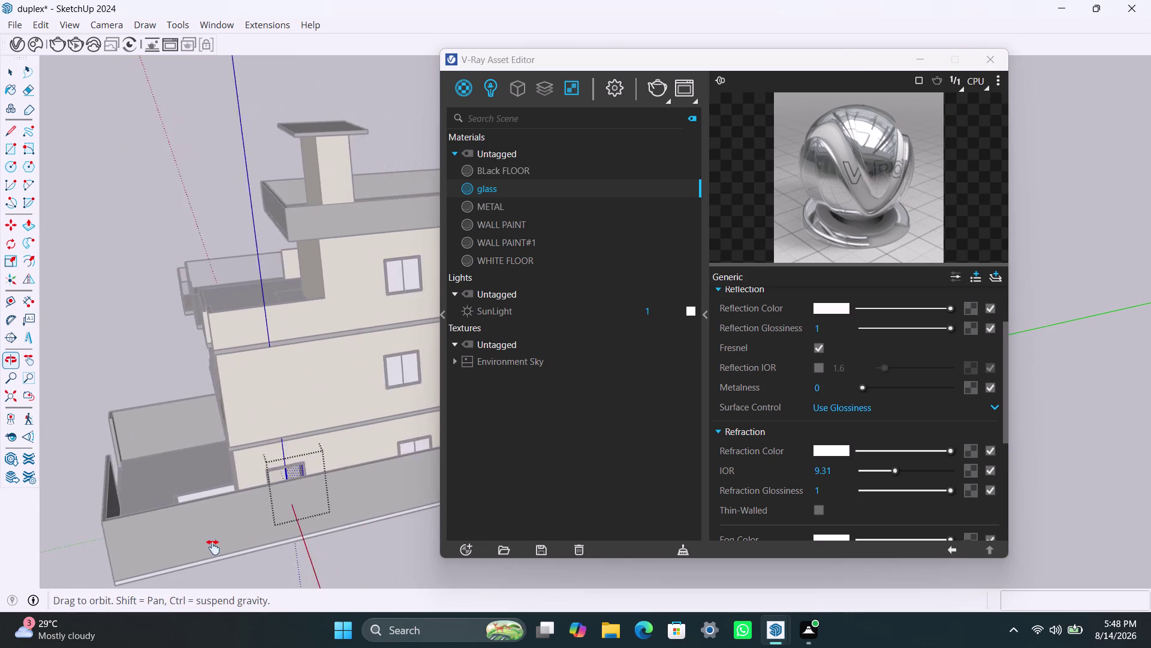
middle_drag(261, 539, 159, 550)
click(348, 564)
scroll(up, 3)
scroll(up, 3)
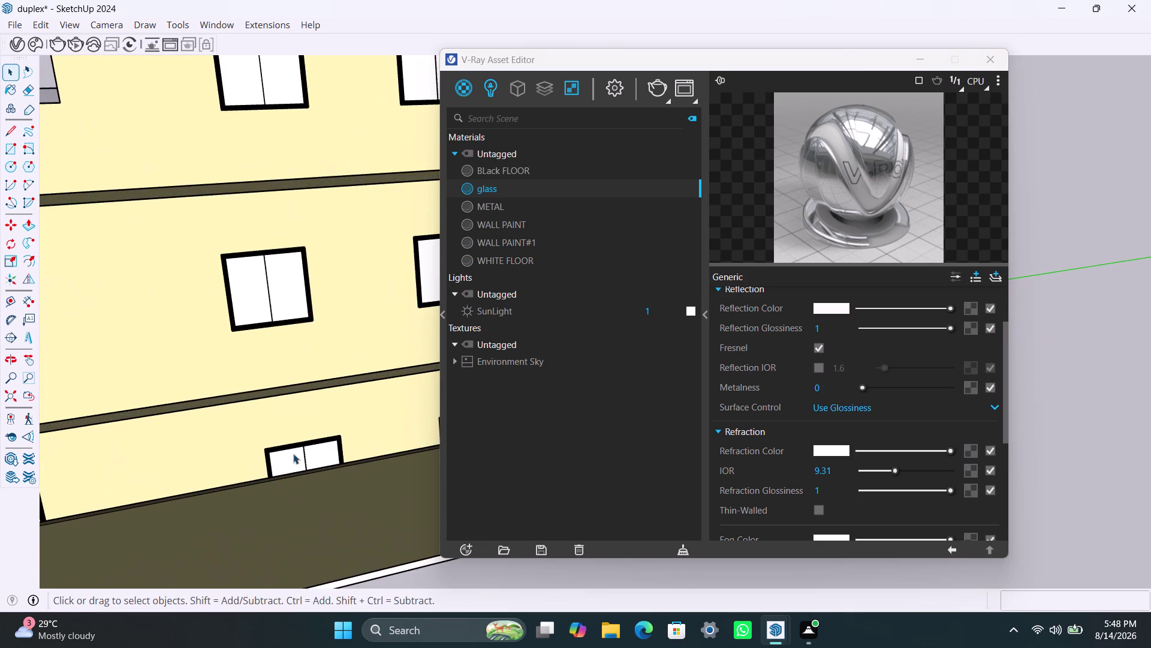
triple_click(300, 453)
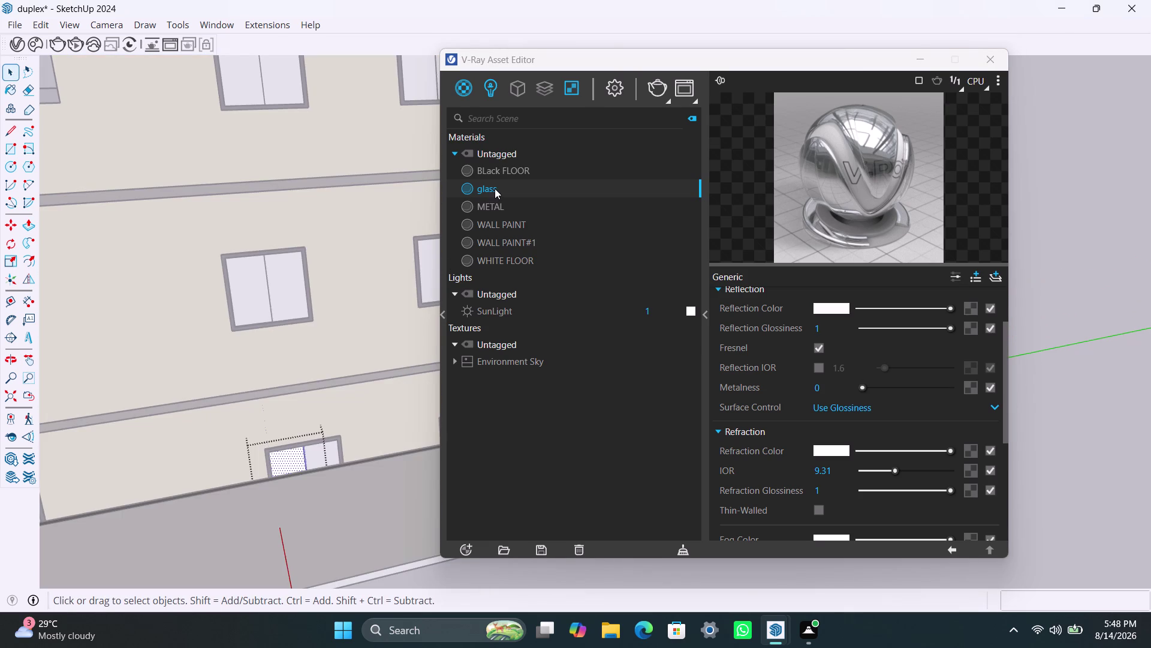
right_click(494, 188)
click(519, 217)
triple_click(333, 451)
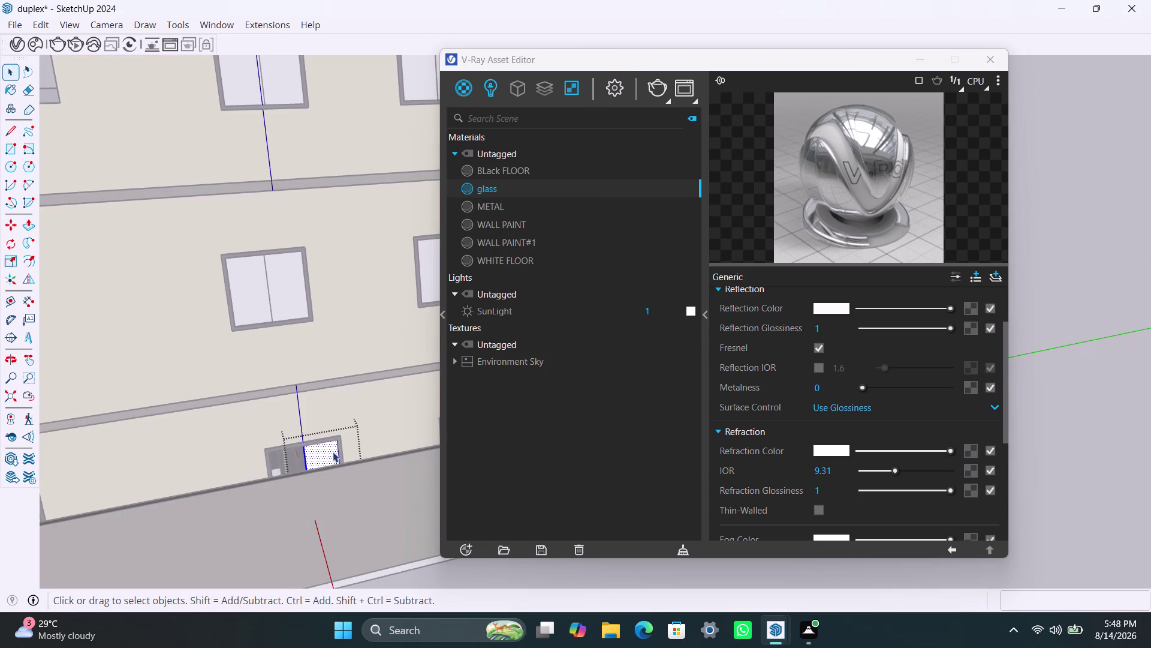
click(332, 451)
right_click(498, 193)
click(512, 225)
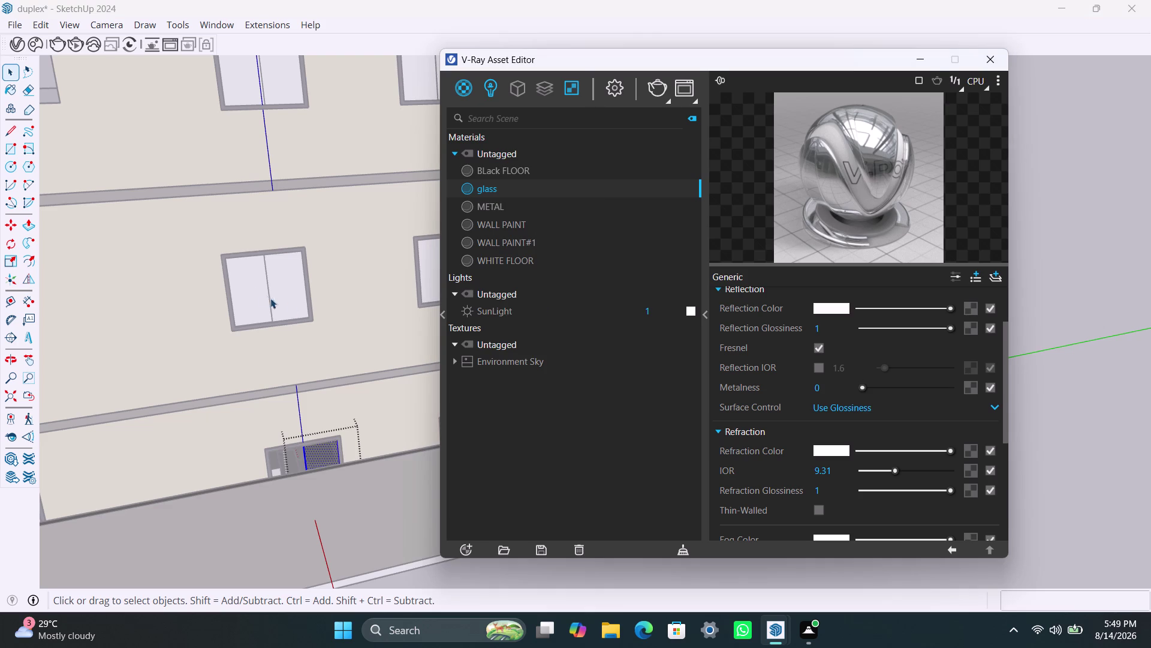
triple_click(255, 289)
triple_click(246, 288)
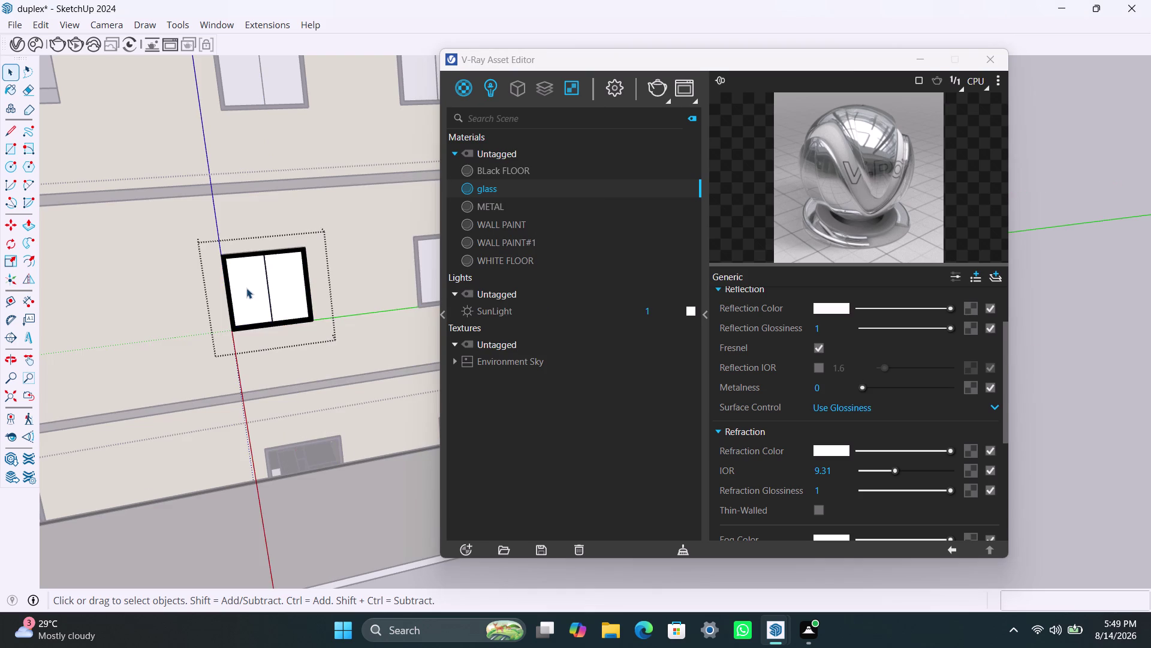
double_click(248, 288)
click(251, 285)
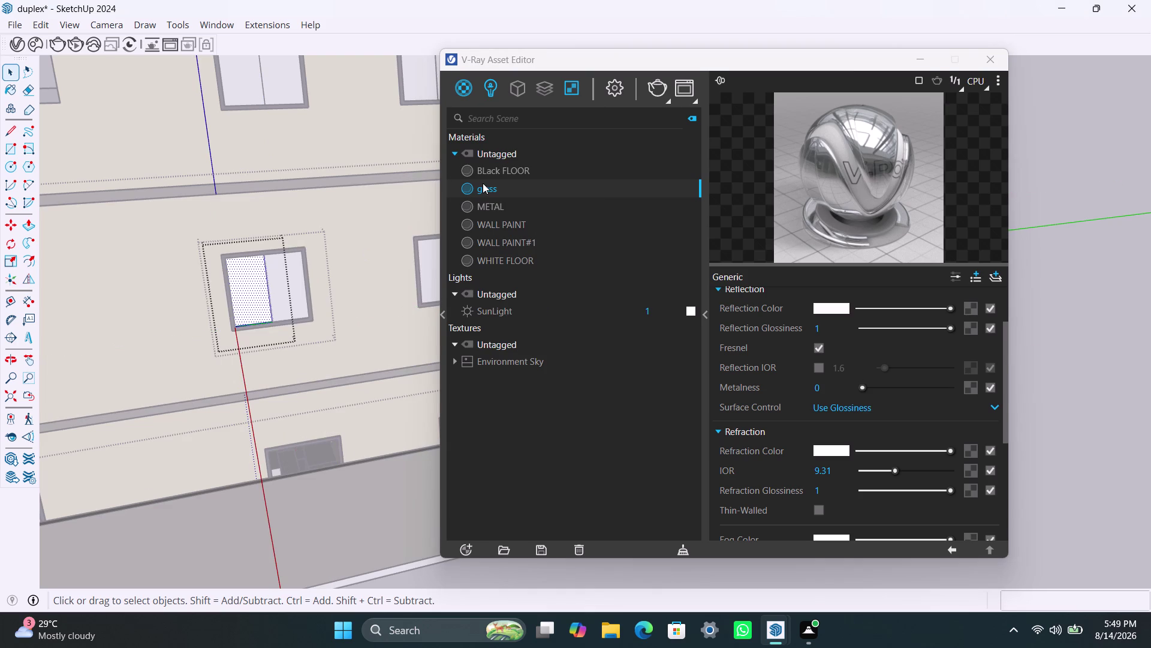
right_click(482, 182)
click(507, 213)
triple_click(298, 287)
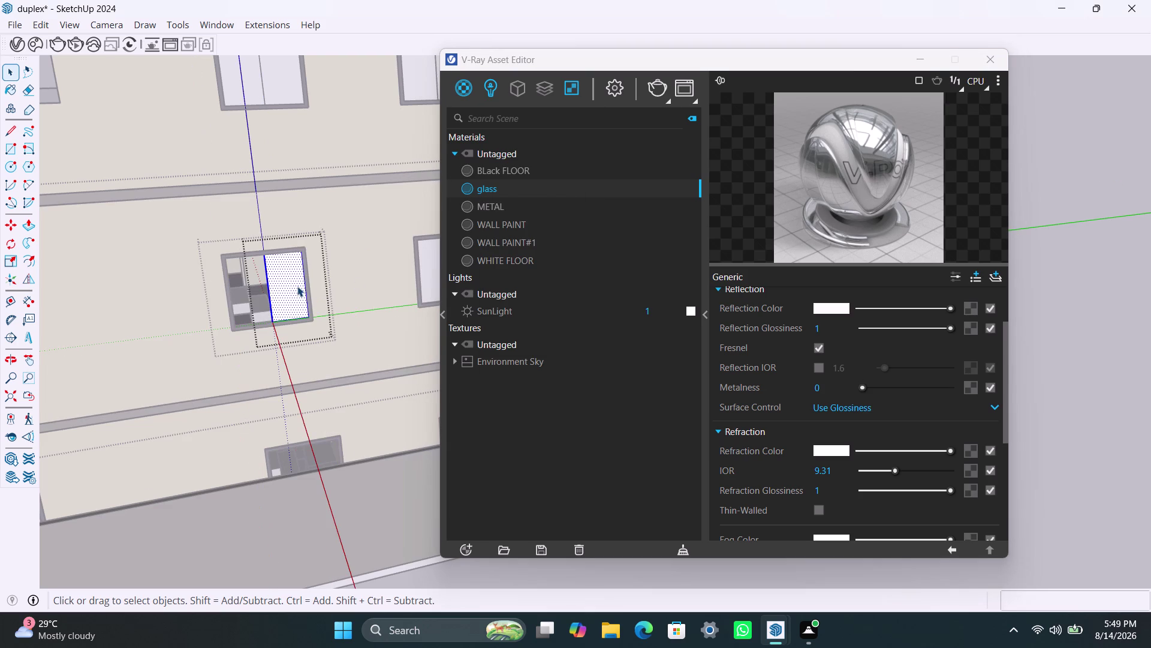
right_click(479, 192)
click(510, 225)
scroll(down, 3)
middle_drag(359, 466, 284, 472)
scroll(down, 3)
middle_drag(323, 434, 202, 480)
scroll(up, 3)
triple_click(257, 404)
click(259, 404)
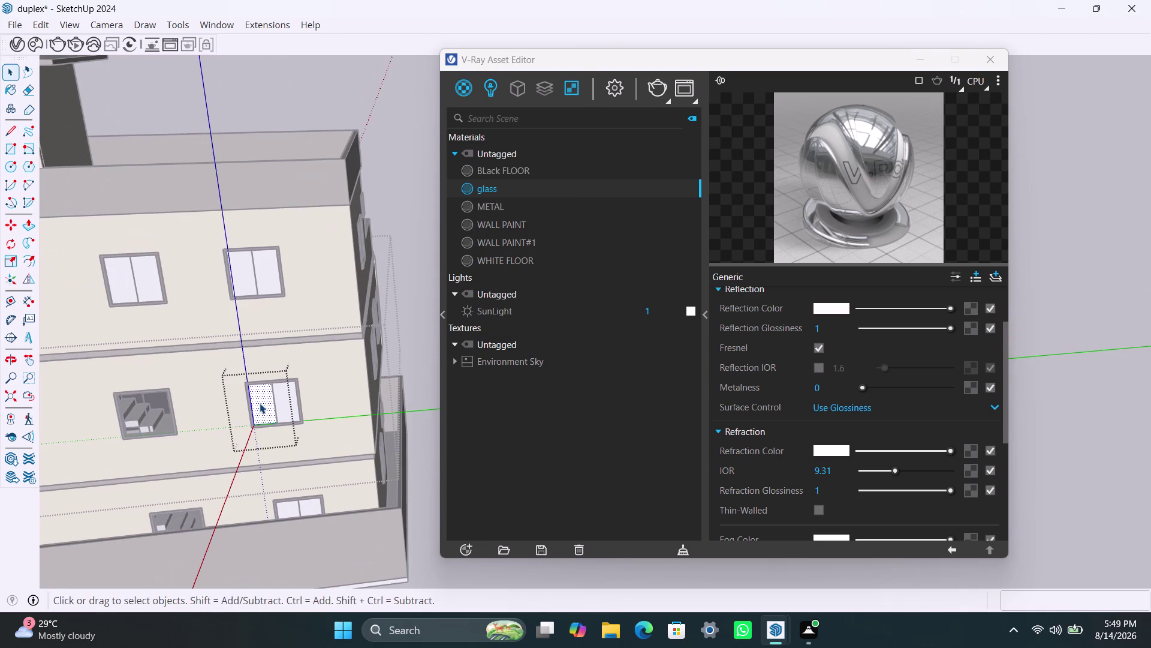
right_click(486, 194)
click(522, 223)
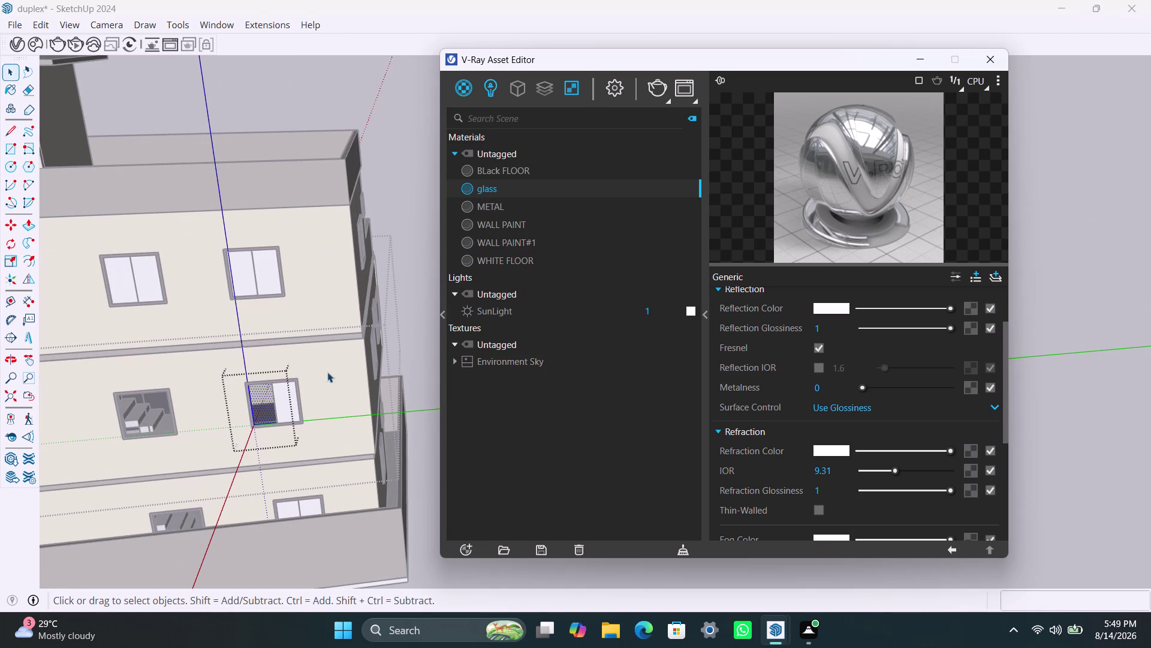
triple_click(286, 396)
right_click(504, 193)
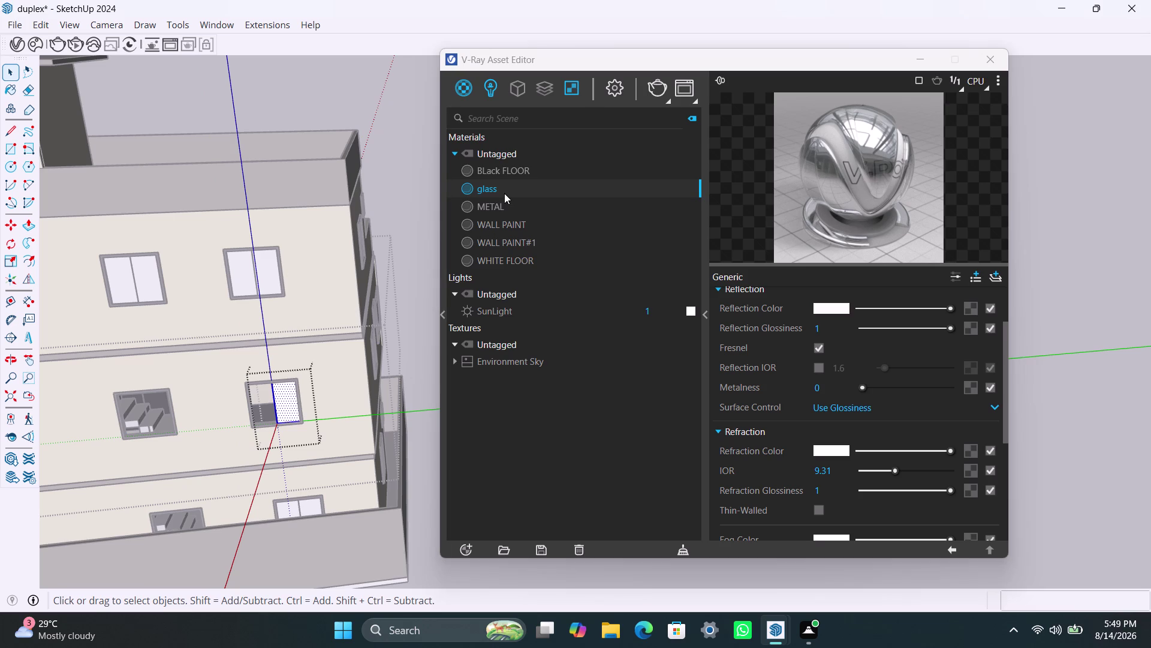
click(518, 226)
triple_click(267, 269)
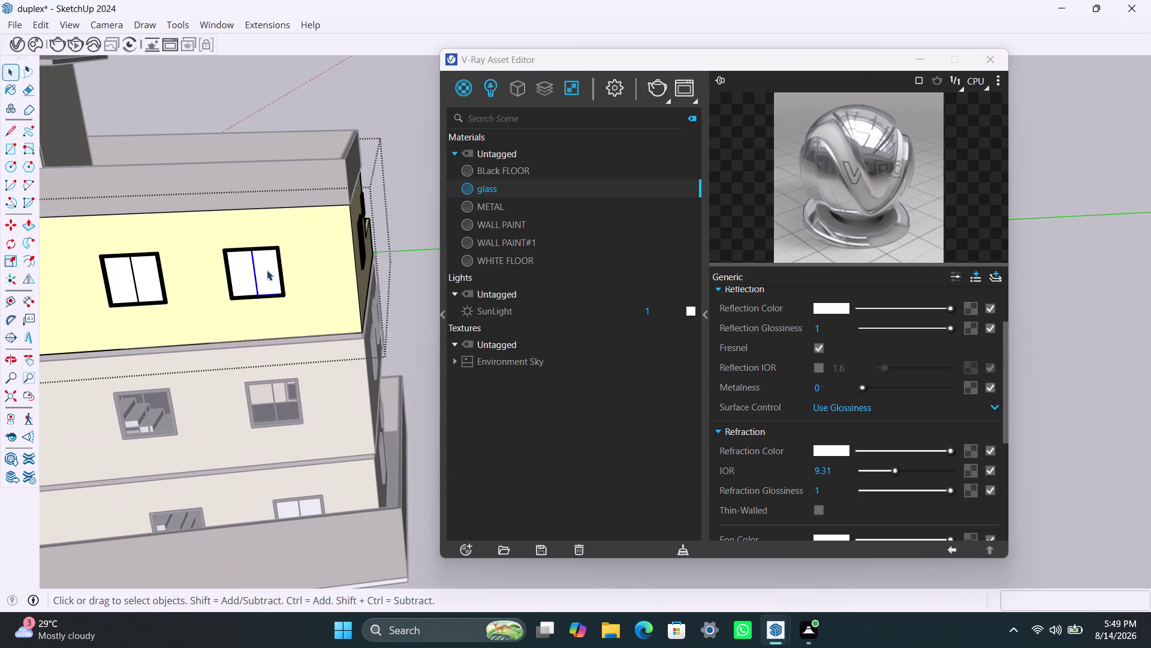
click(266, 270)
double_click(267, 270)
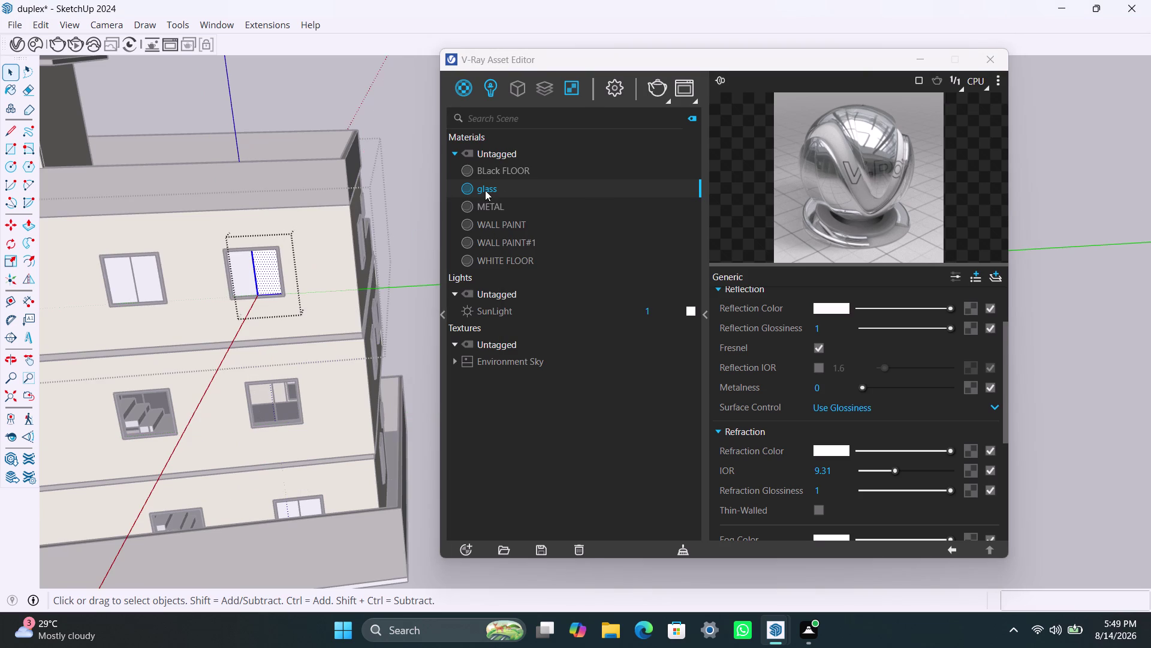
right_click(485, 190)
click(506, 226)
triple_click(243, 268)
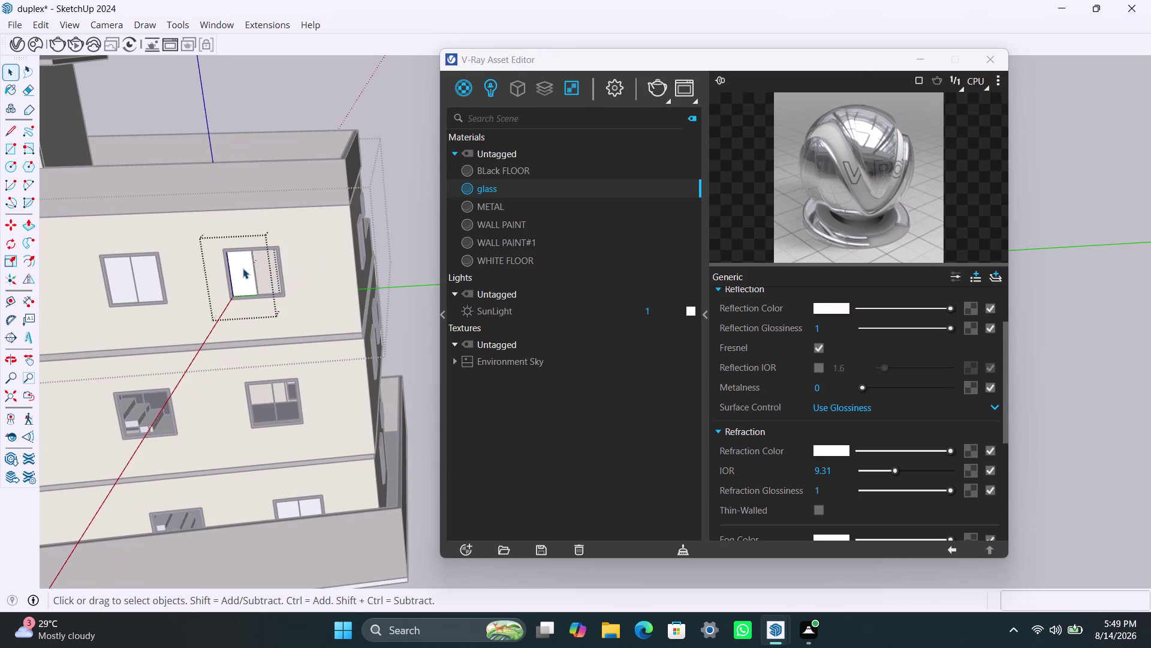
double_click(243, 267)
right_click(490, 194)
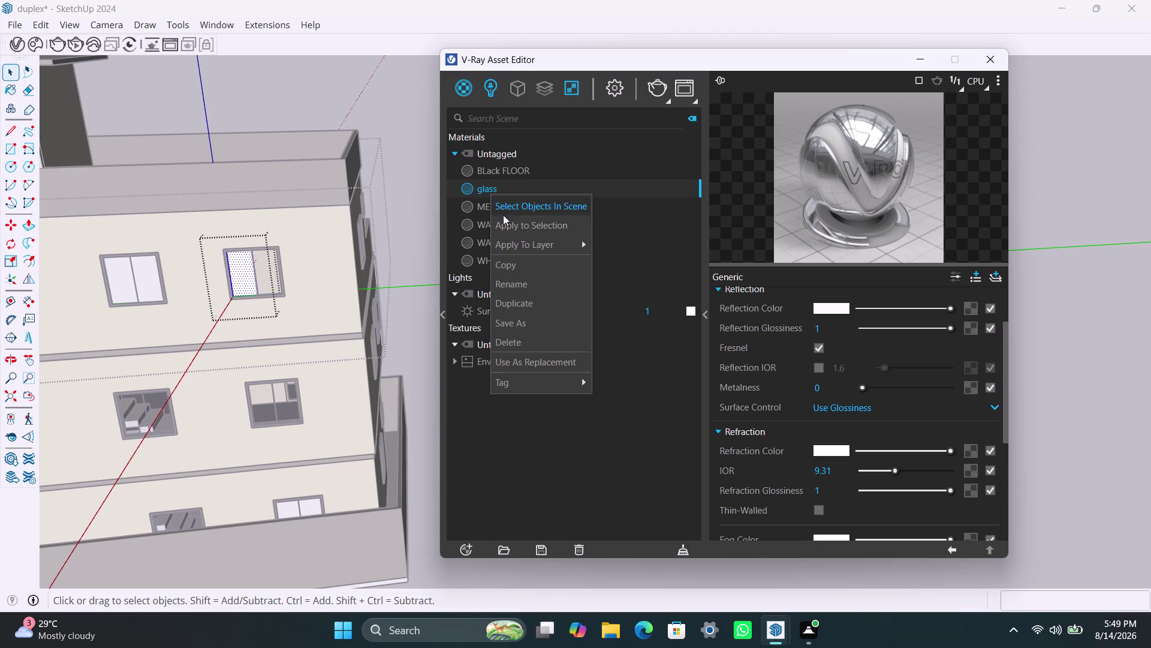
click(504, 220)
triple_click(153, 277)
click(153, 277)
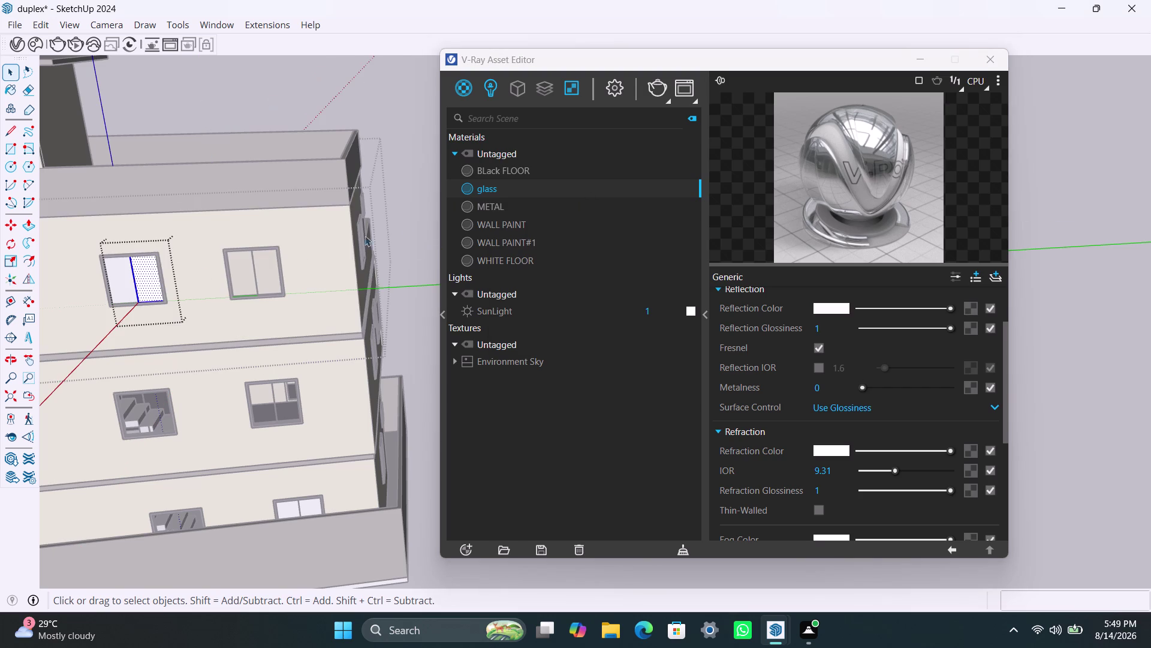
right_click(482, 191)
click(503, 220)
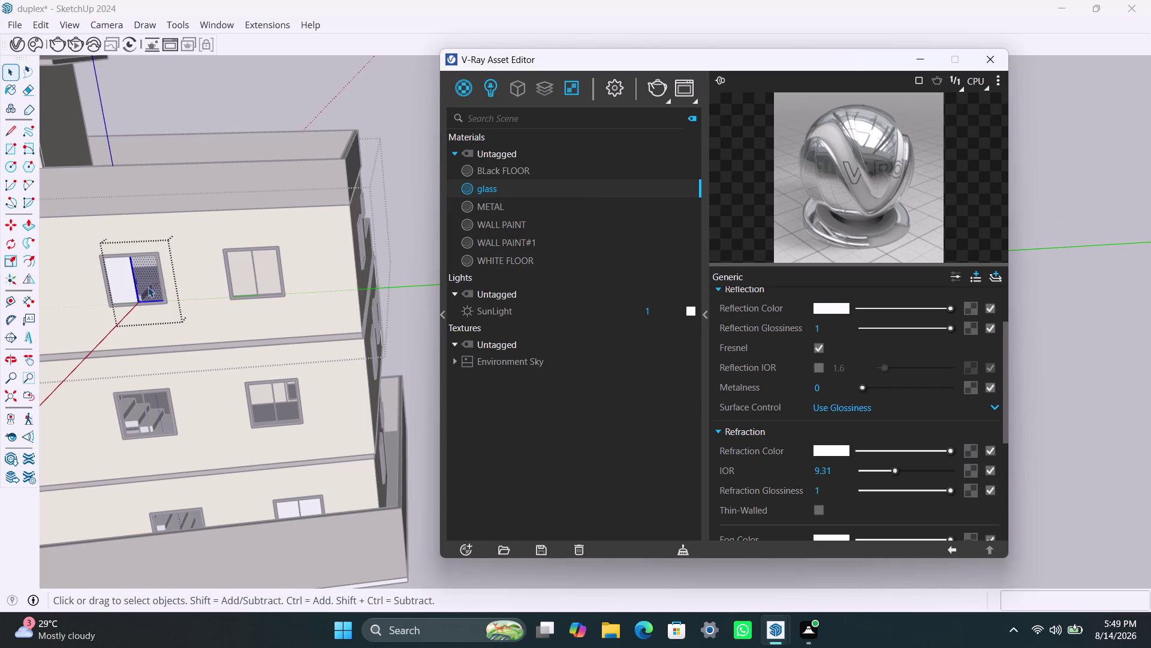
triple_click(121, 284)
click(121, 284)
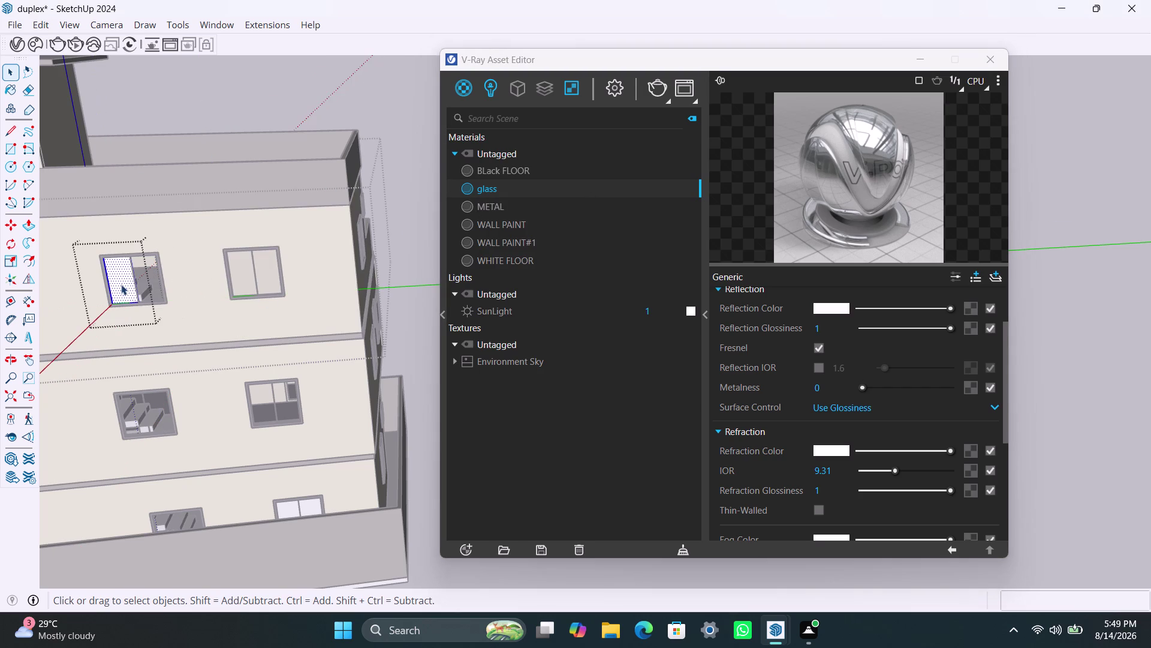
right_click(513, 189)
click(526, 214)
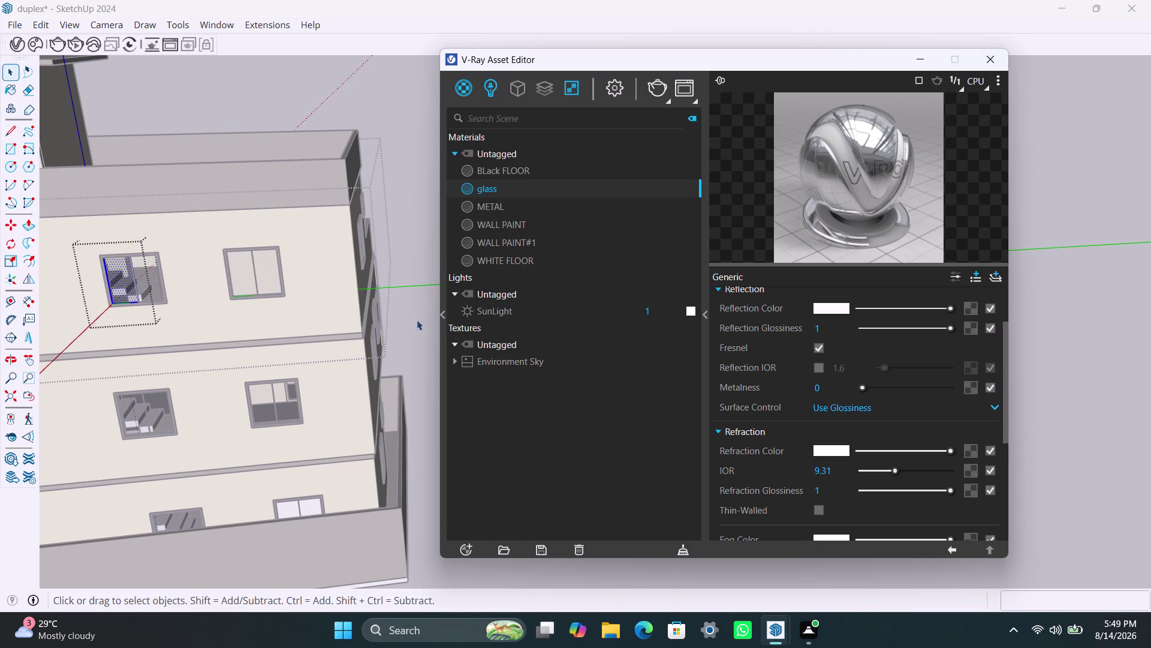
triple_click(291, 513)
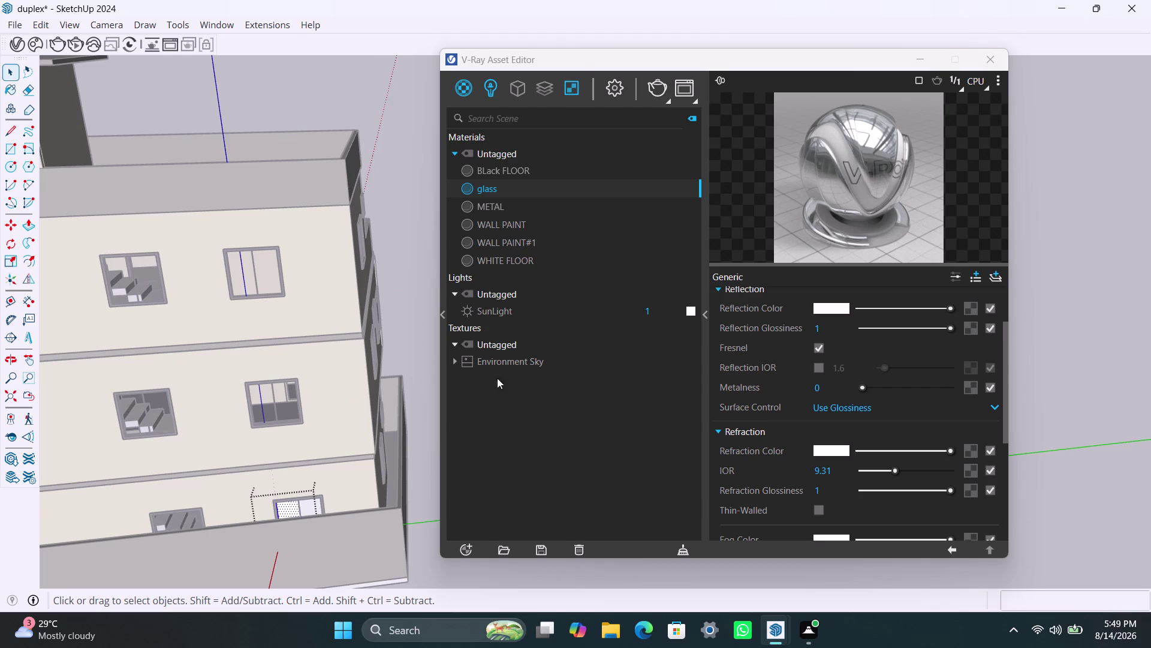
right_click(489, 189)
click(508, 220)
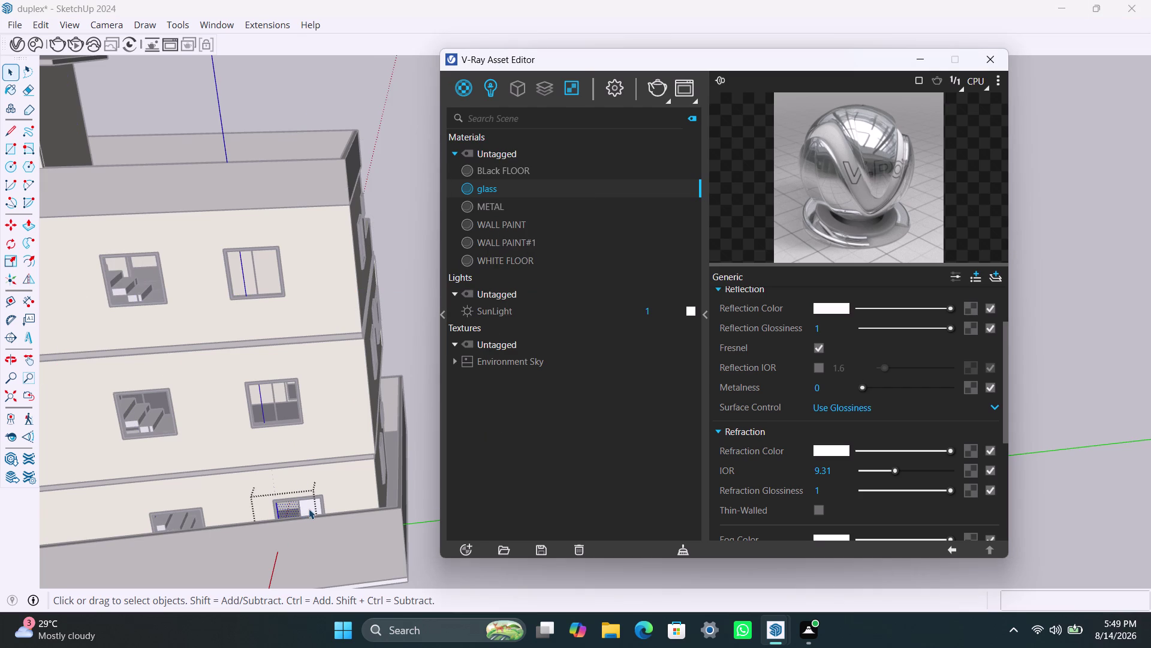
triple_click(309, 508)
right_click(483, 190)
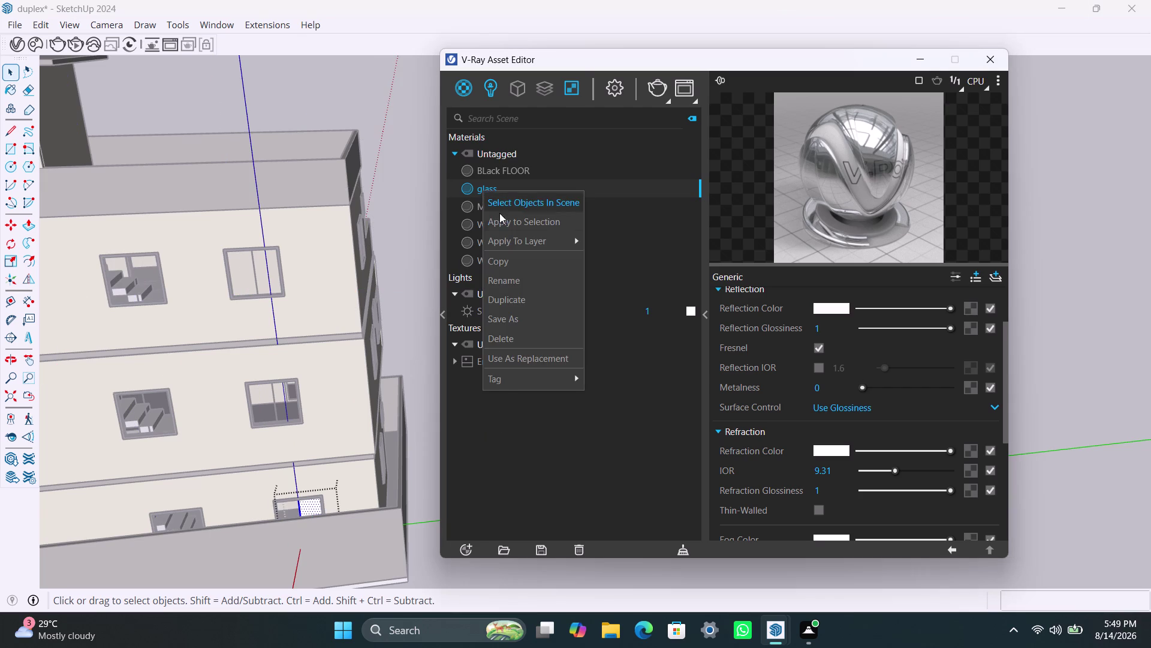
click(502, 220)
scroll(down, 3)
middle_drag(331, 510, 195, 541)
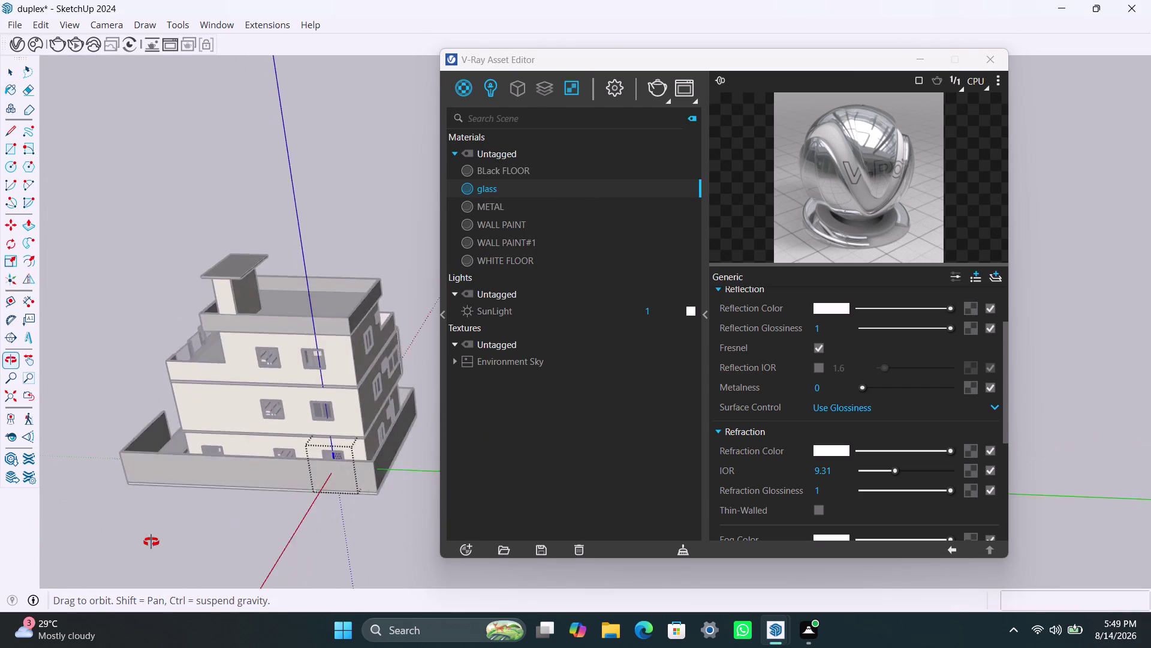
middle_drag(195, 541, 106, 536)
scroll(up, 3)
middle_drag(350, 477, 167, 496)
scroll(down, 3)
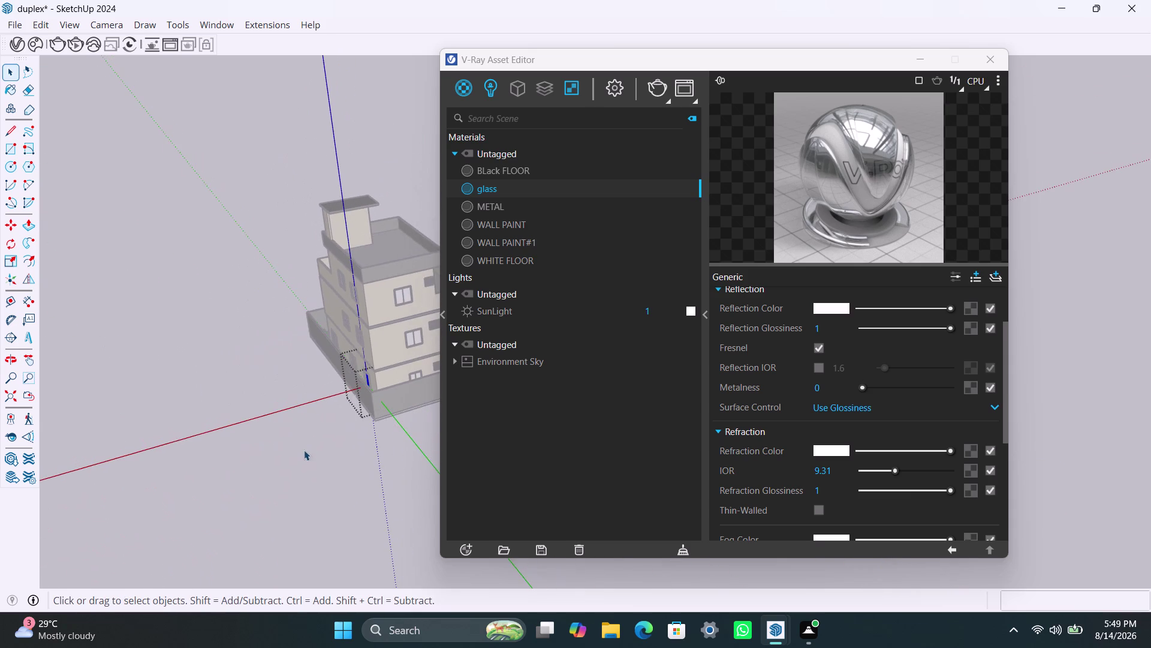
middle_drag(305, 449, 185, 516)
scroll(up, 3)
triple_click(275, 338)
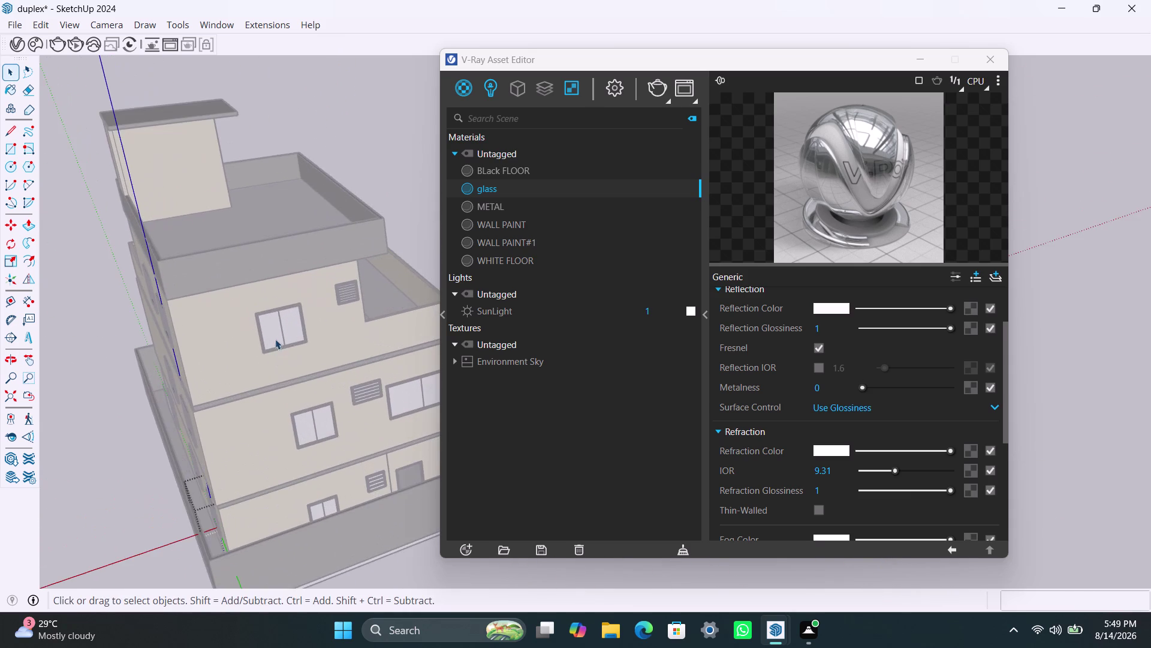
triple_click(275, 339)
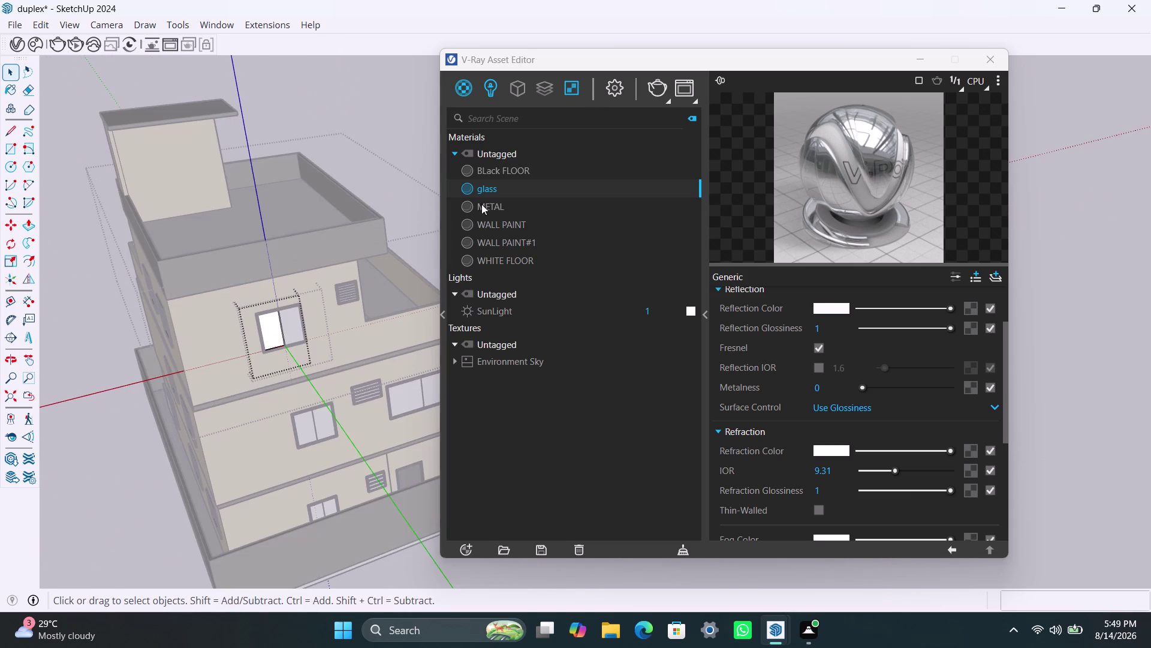
right_click(485, 194)
click(504, 220)
triple_click(271, 332)
right_click(487, 189)
click(498, 220)
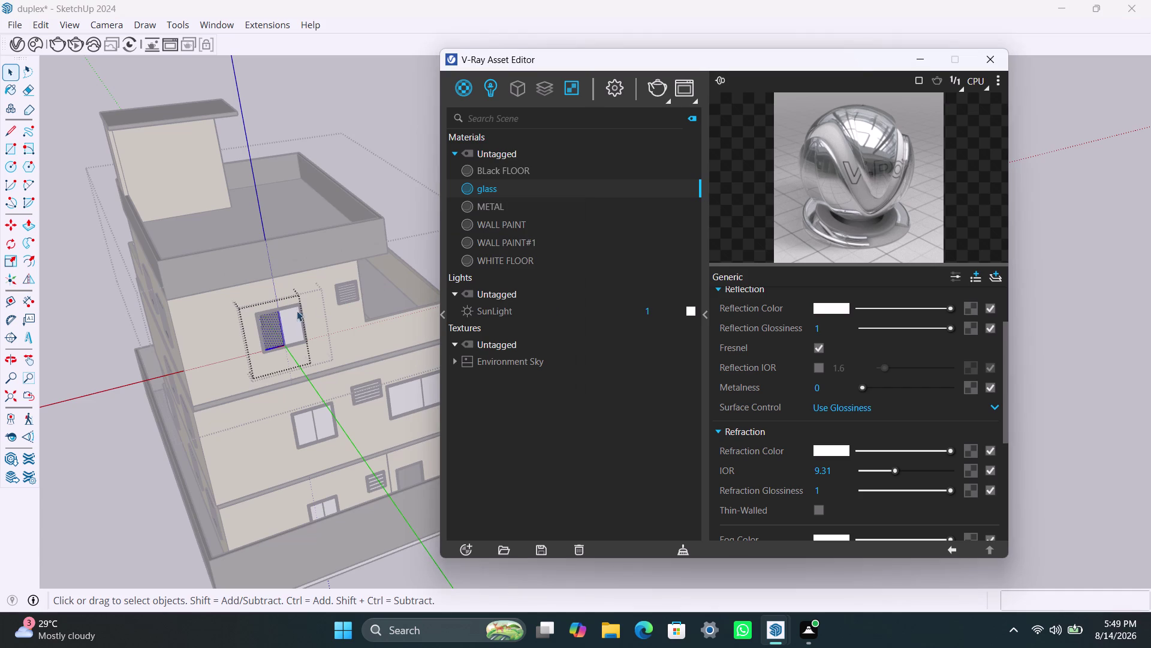
triple_click(296, 316)
click(296, 316)
right_click(513, 188)
click(522, 223)
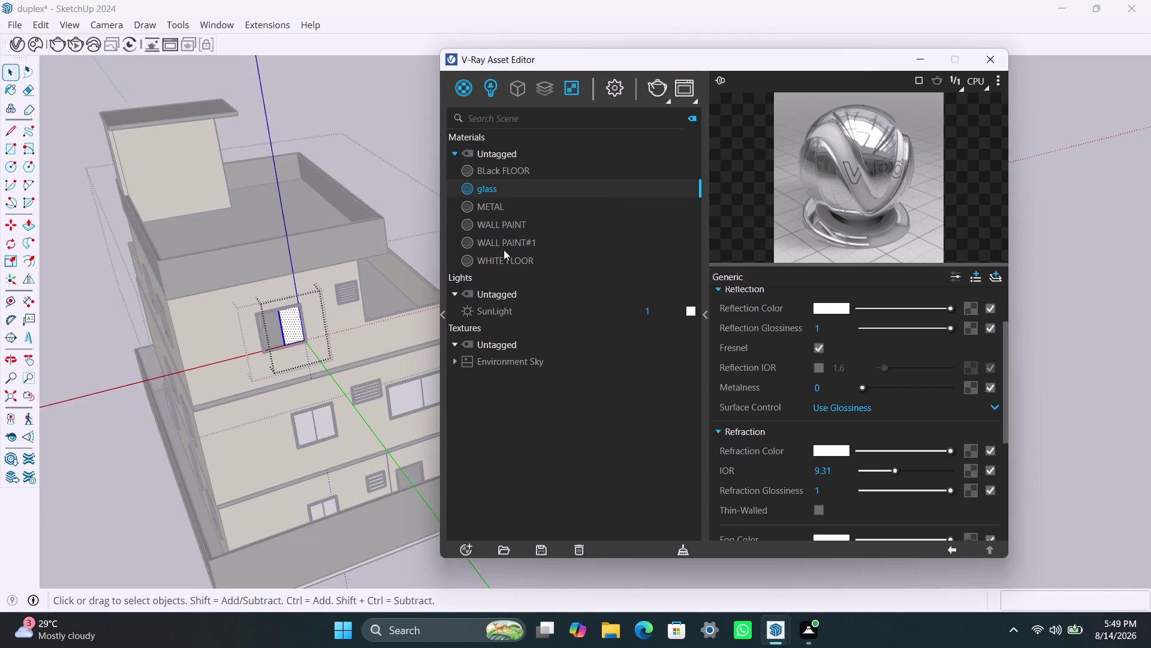
triple_click(310, 419)
click(310, 418)
triple_click(309, 429)
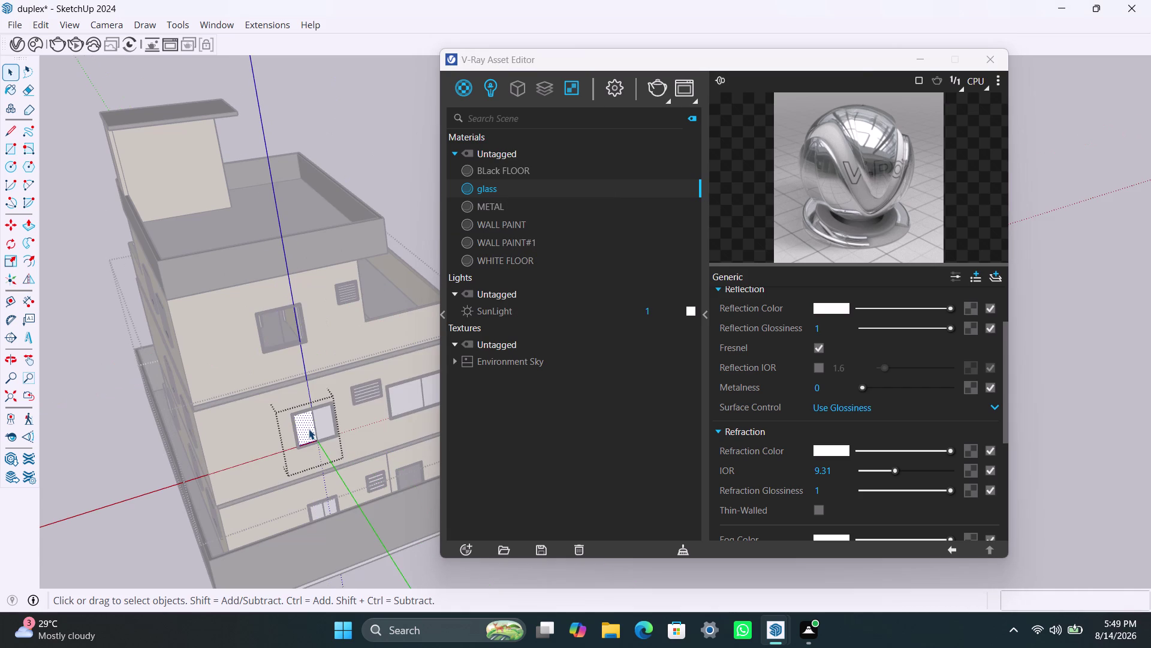
right_click(491, 189)
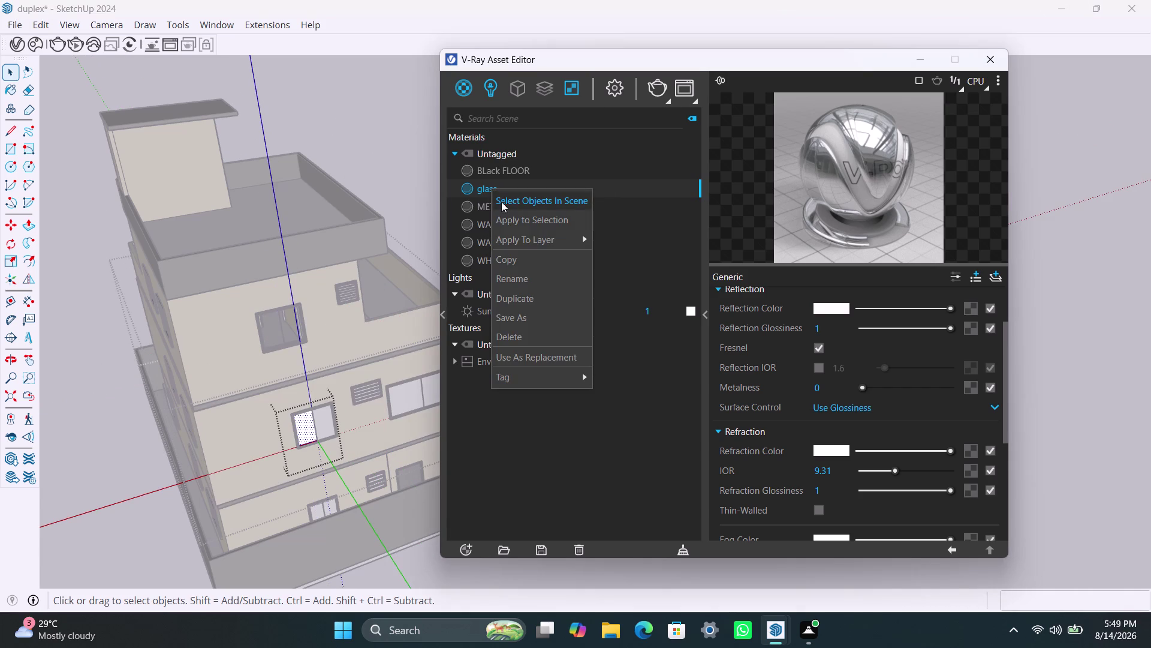
click(516, 222)
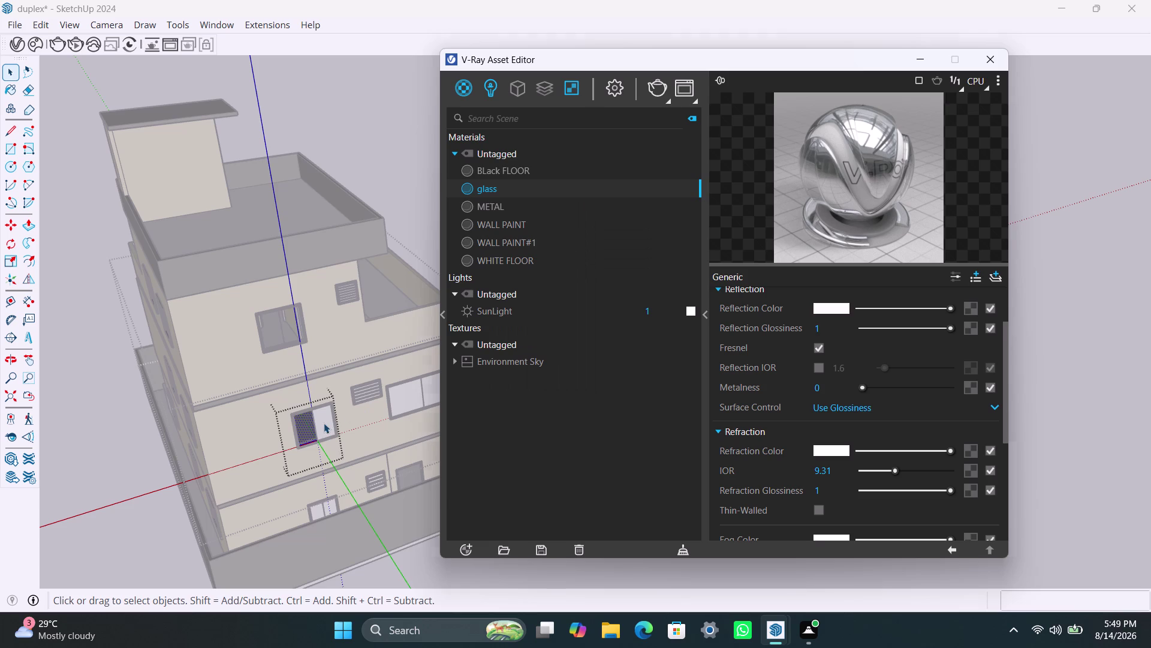
triple_click(324, 423)
click(323, 423)
right_click(505, 190)
click(518, 230)
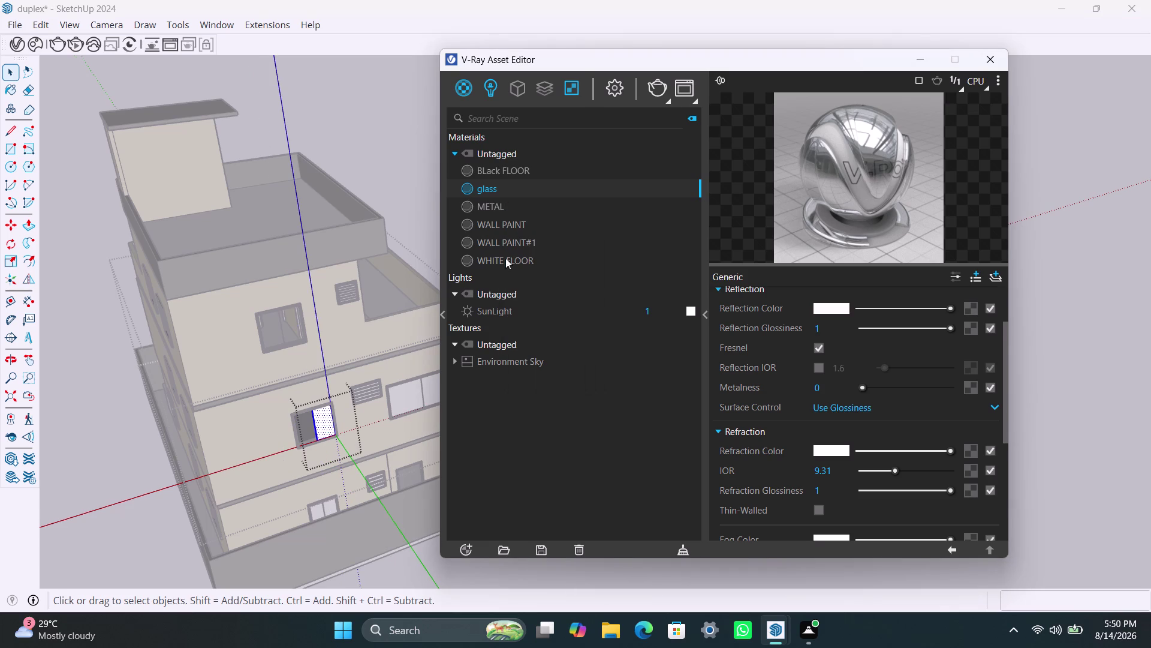
scroll(up, 3)
triple_click(318, 511)
click(318, 511)
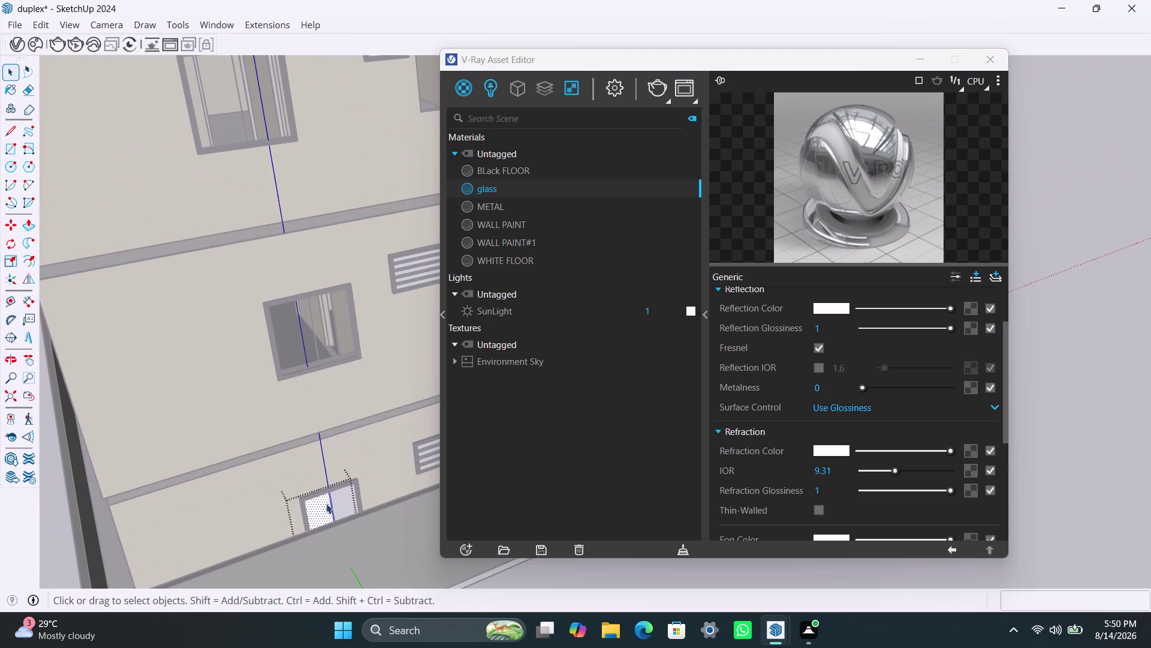
right_click(488, 190)
click(501, 226)
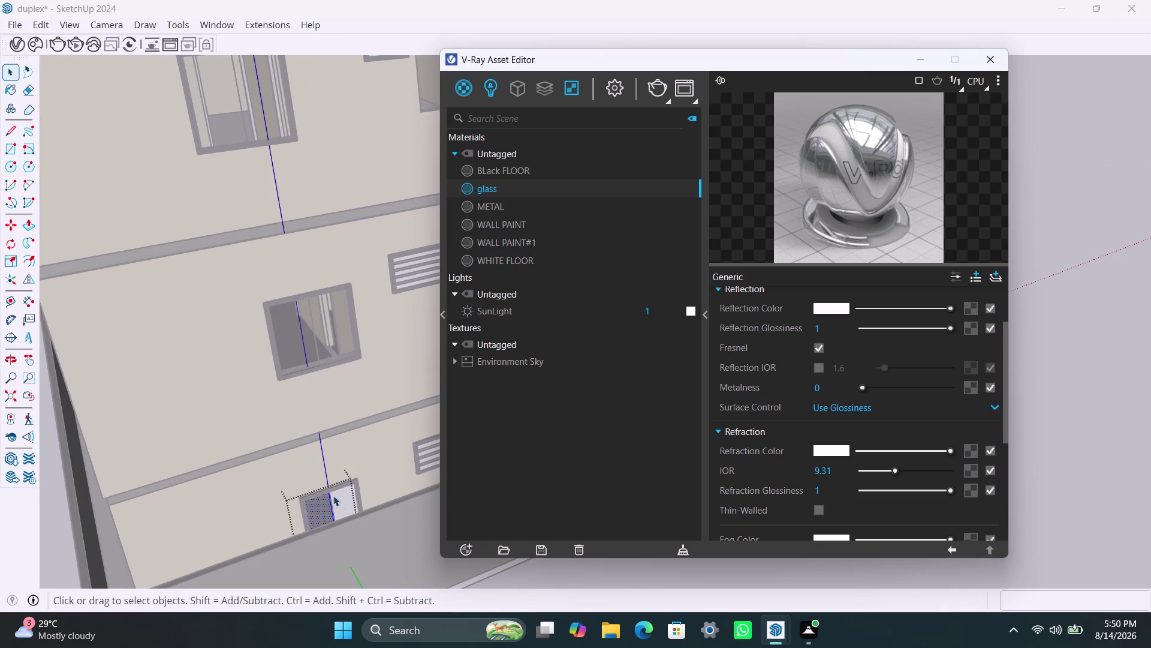
triple_click(340, 500)
click(341, 500)
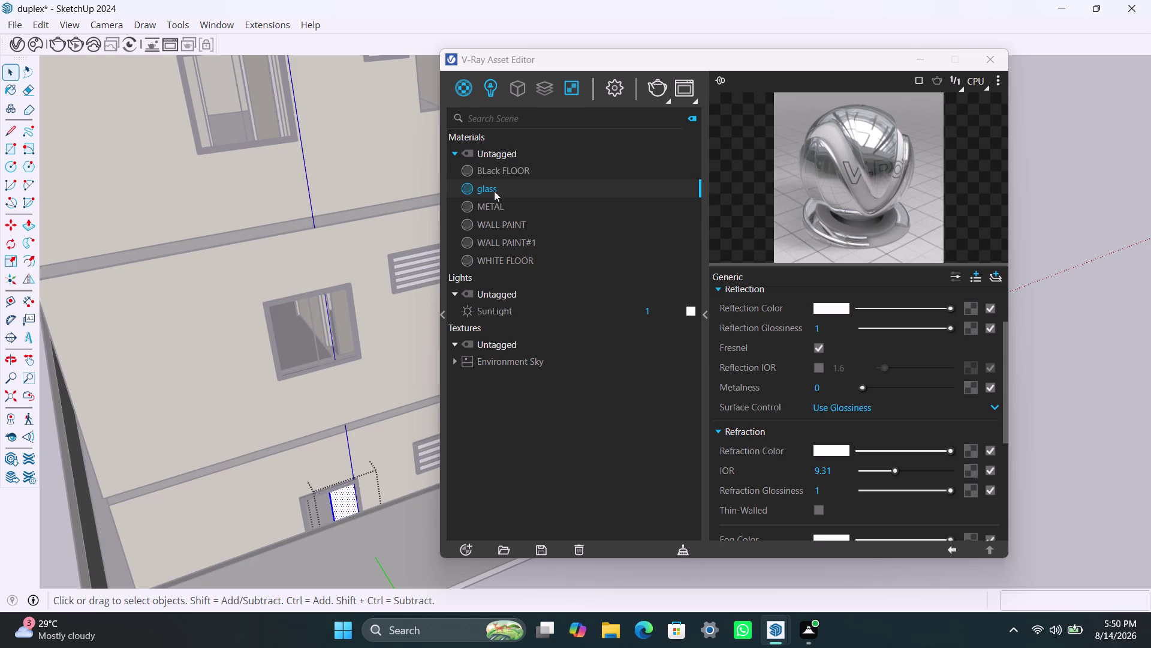
right_click(494, 192)
click(512, 222)
scroll(down, 3)
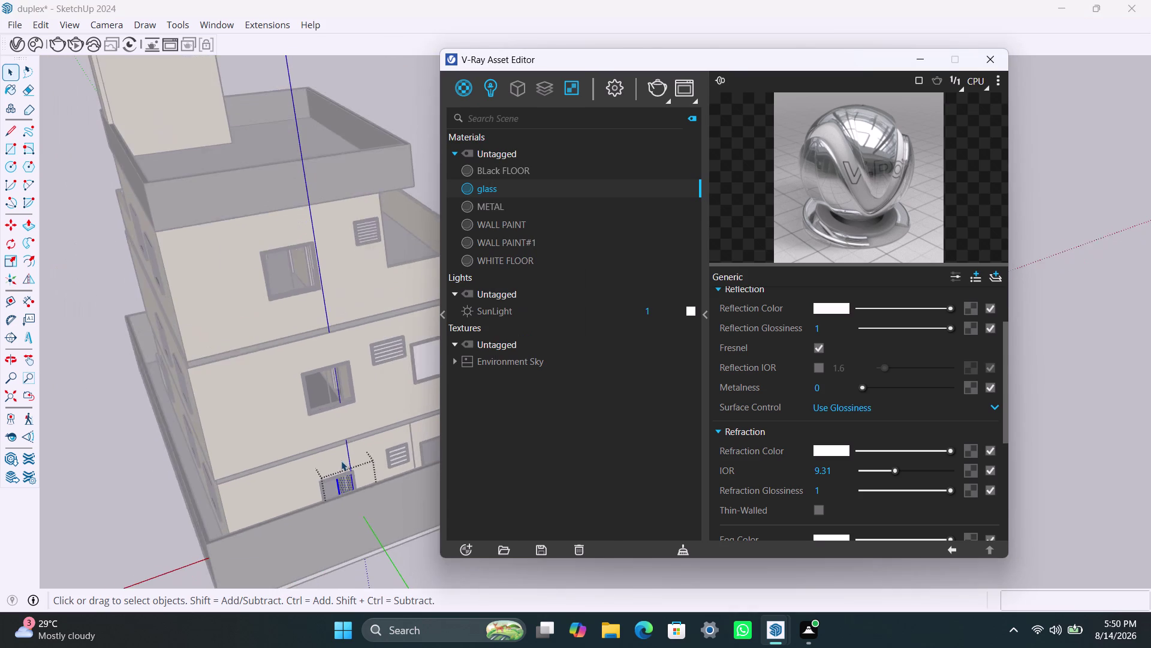
middle_drag(357, 484, 282, 506)
scroll(up, 3)
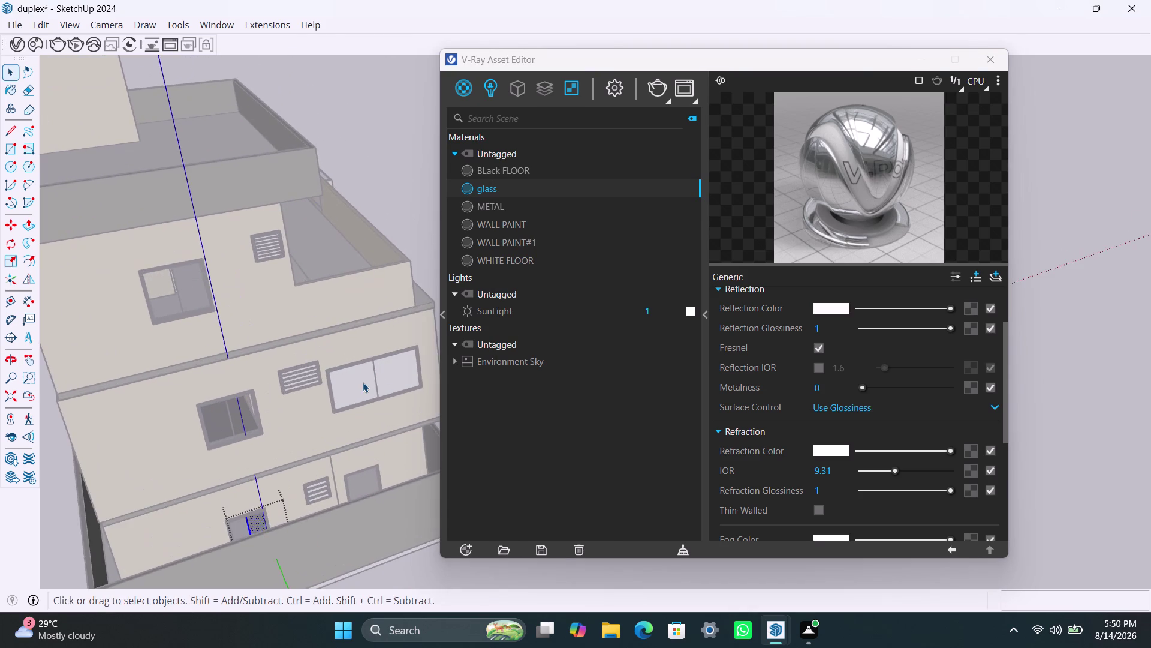
triple_click(363, 382)
double_click(363, 382)
right_click(497, 188)
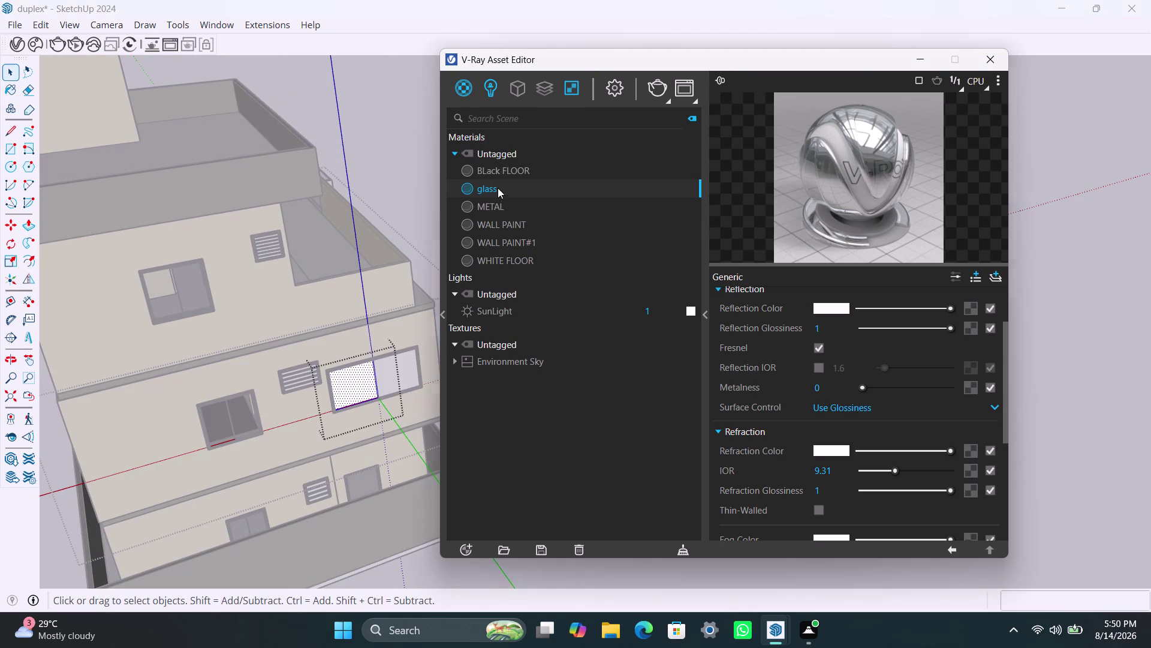
click(512, 222)
triple_click(402, 376)
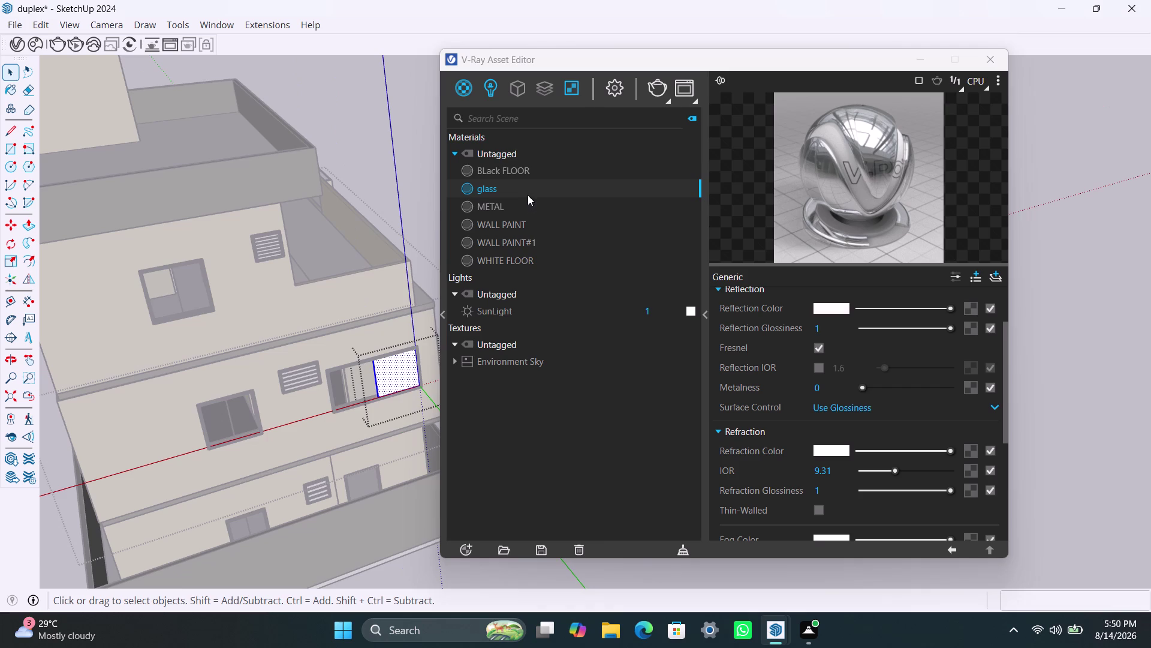
right_click(525, 191)
click(536, 217)
Zoom into the upper wall vent, open it and apply glass to its first slat.
scroll(up, 3)
scroll(up, 3)
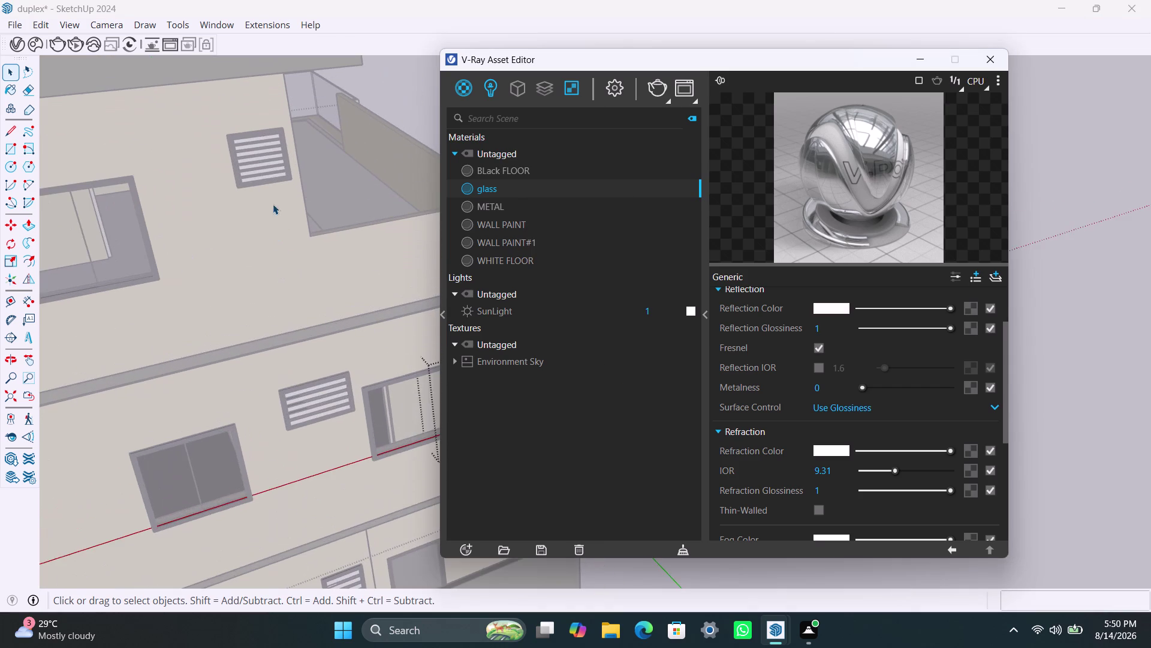
click(264, 129)
scroll(up, 3)
scroll(up, 3)
click(256, 143)
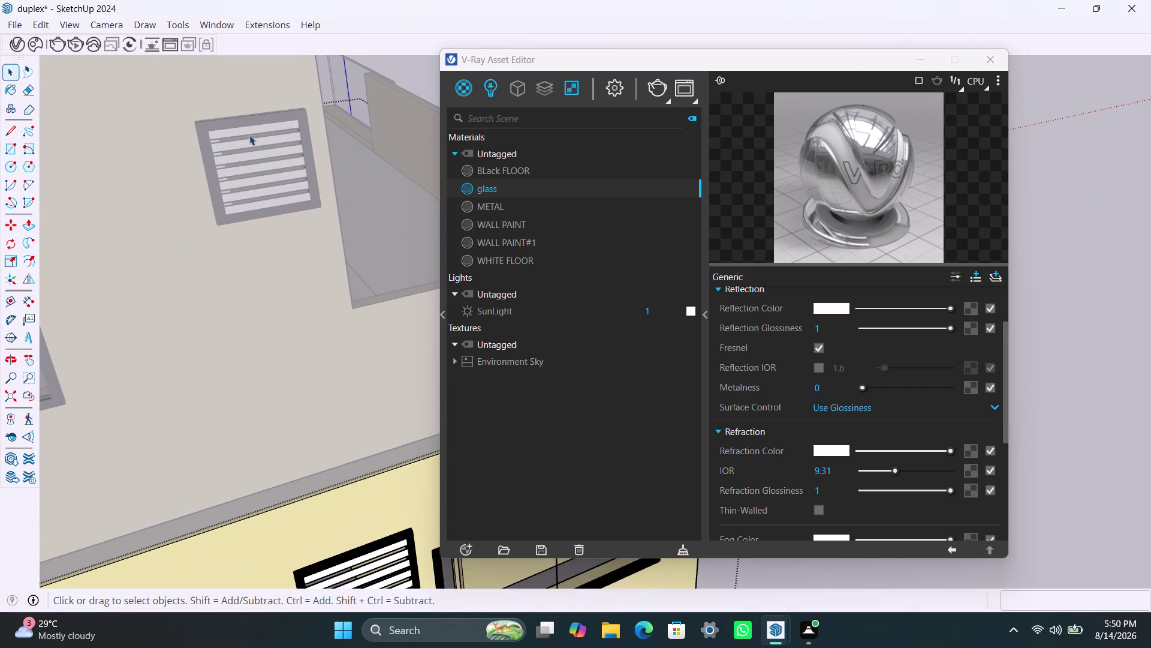
double_click(248, 133)
double_click(247, 132)
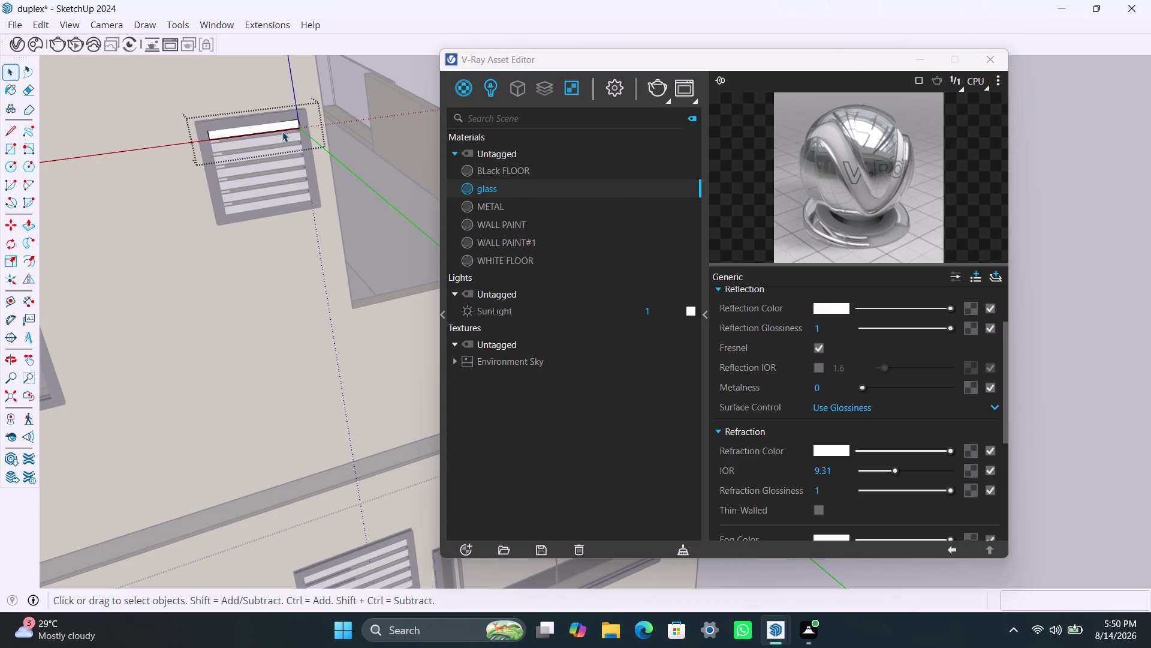
right_click(488, 187)
click(503, 215)
click(258, 144)
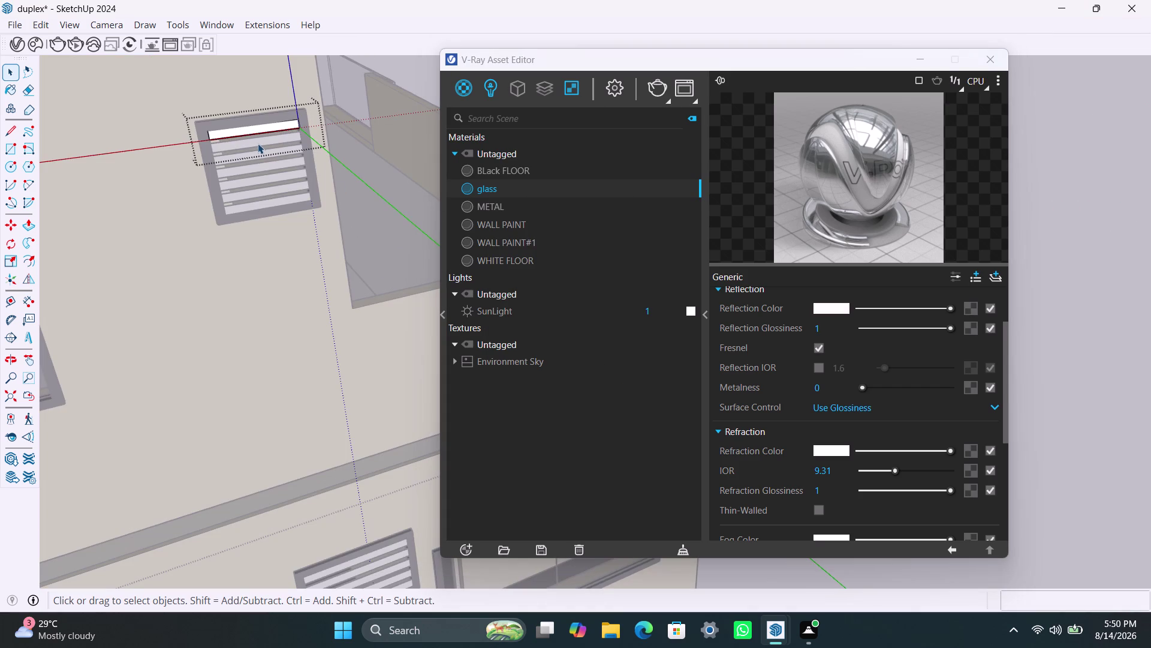
Apply the glass V-Ray material to each upper vent slat, top to bottom.
triple_click(263, 129)
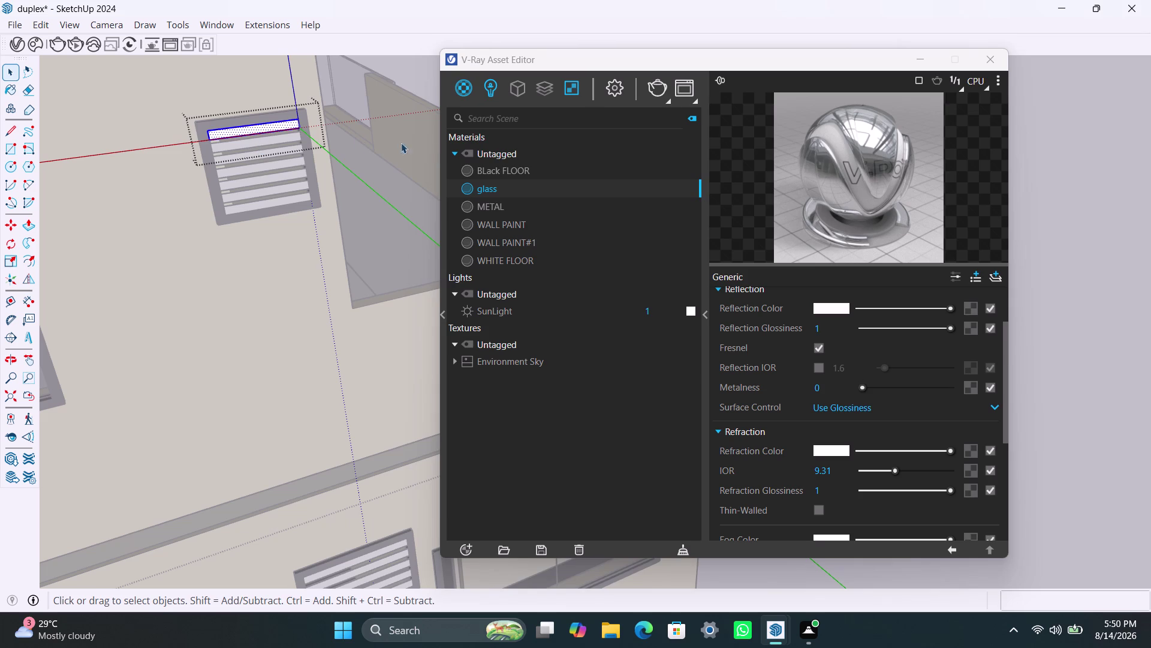
right_click(495, 184)
click(509, 213)
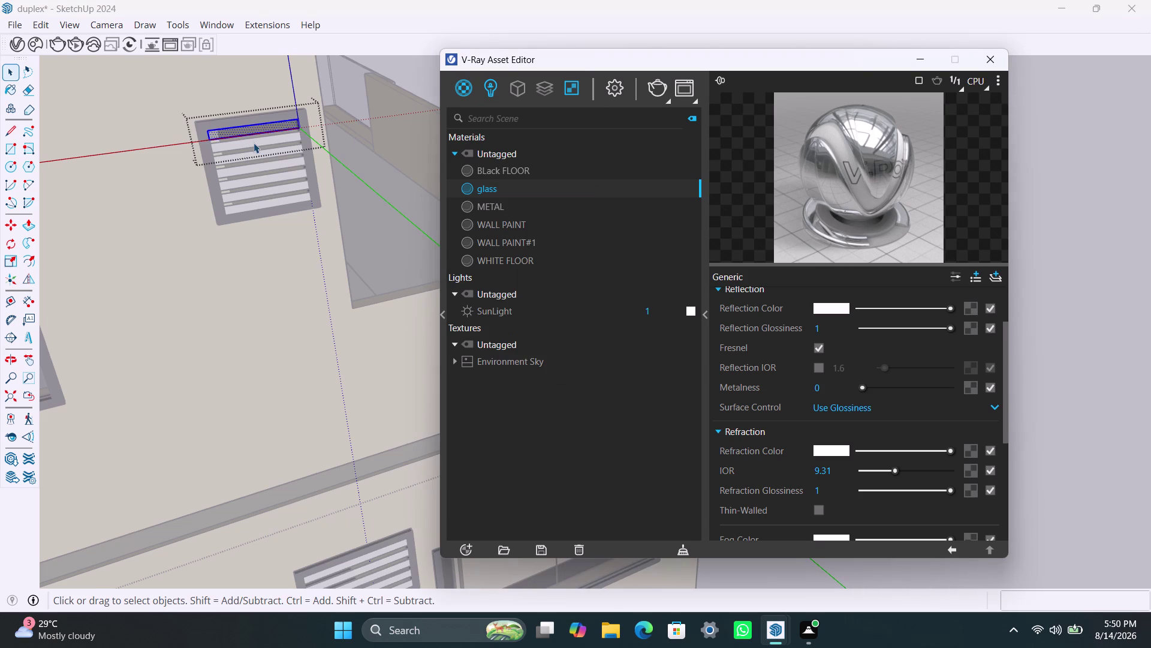
triple_click(254, 142)
right_click(513, 188)
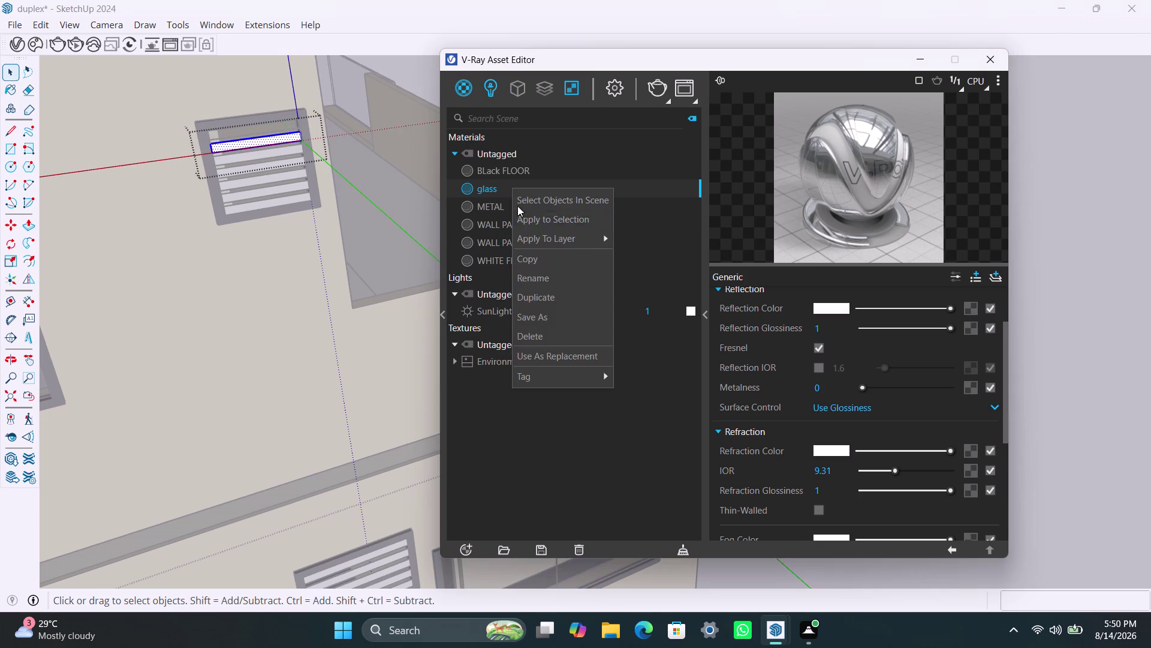
click(522, 217)
triple_click(273, 154)
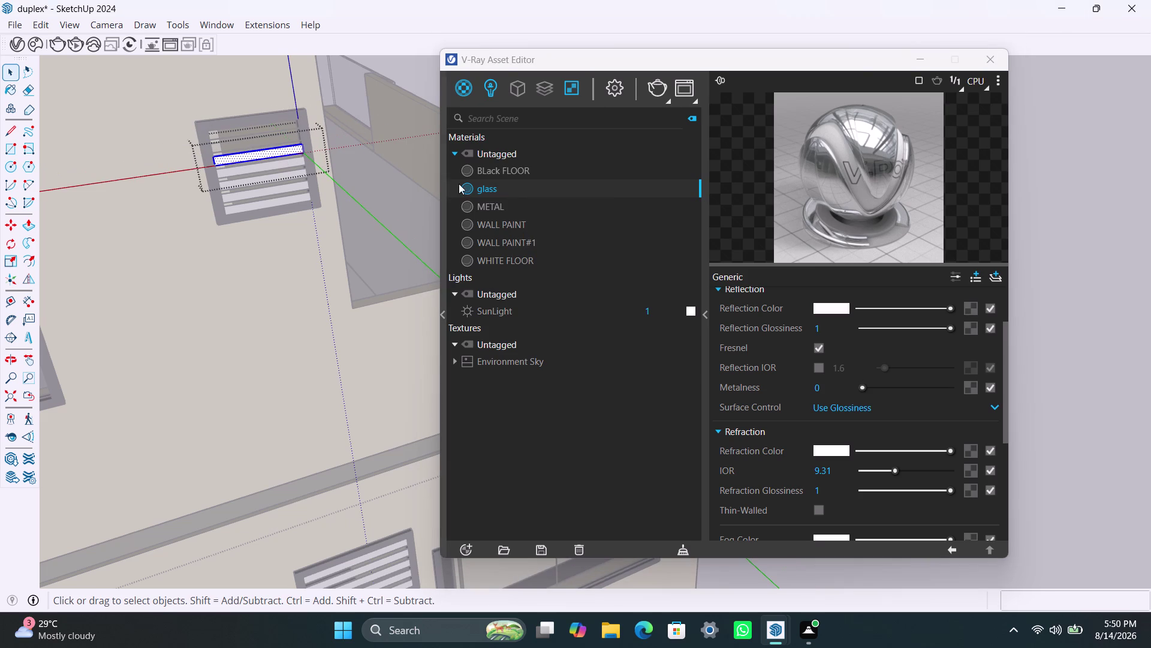
right_click(522, 194)
click(540, 218)
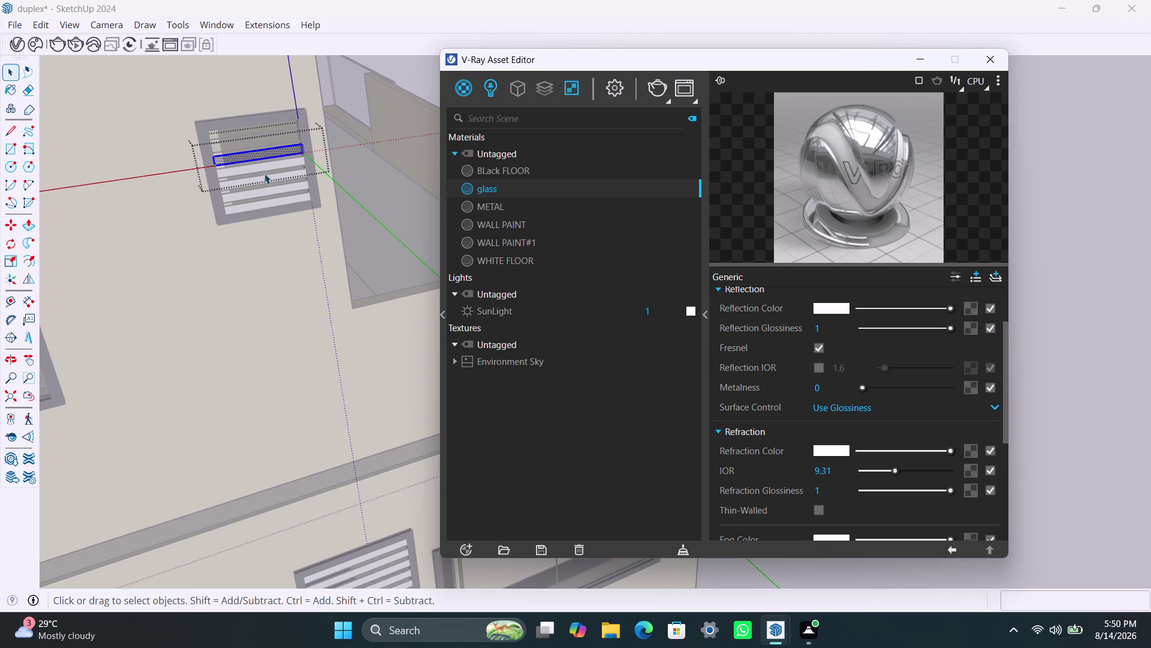
triple_click(261, 167)
right_click(497, 192)
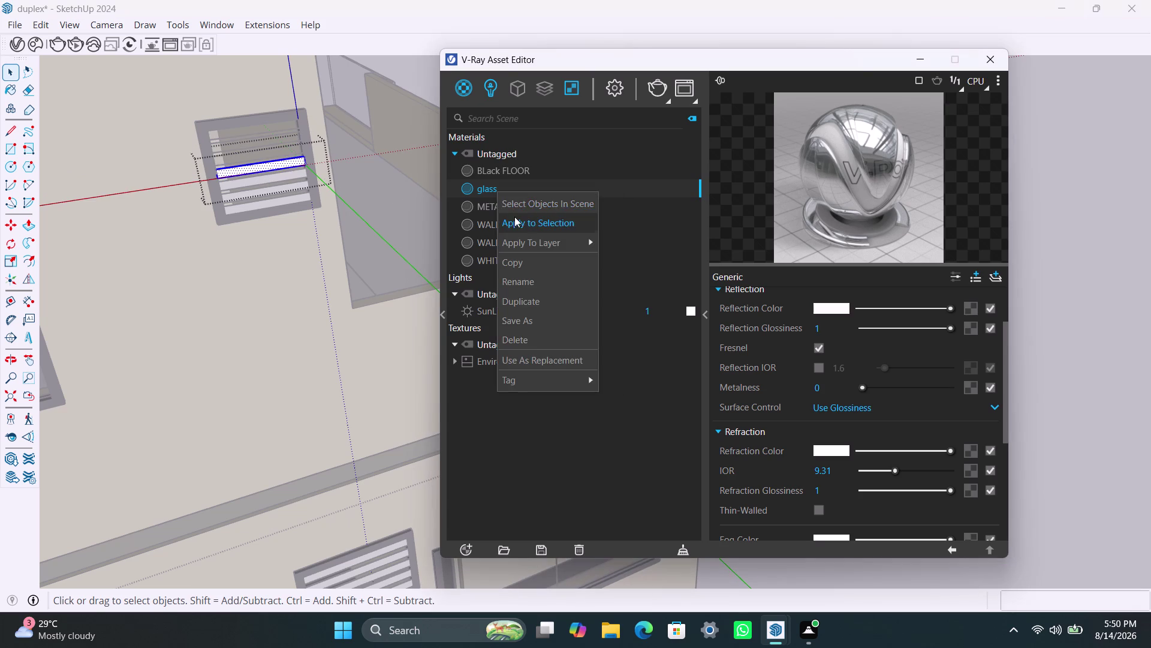
click(515, 219)
triple_click(258, 181)
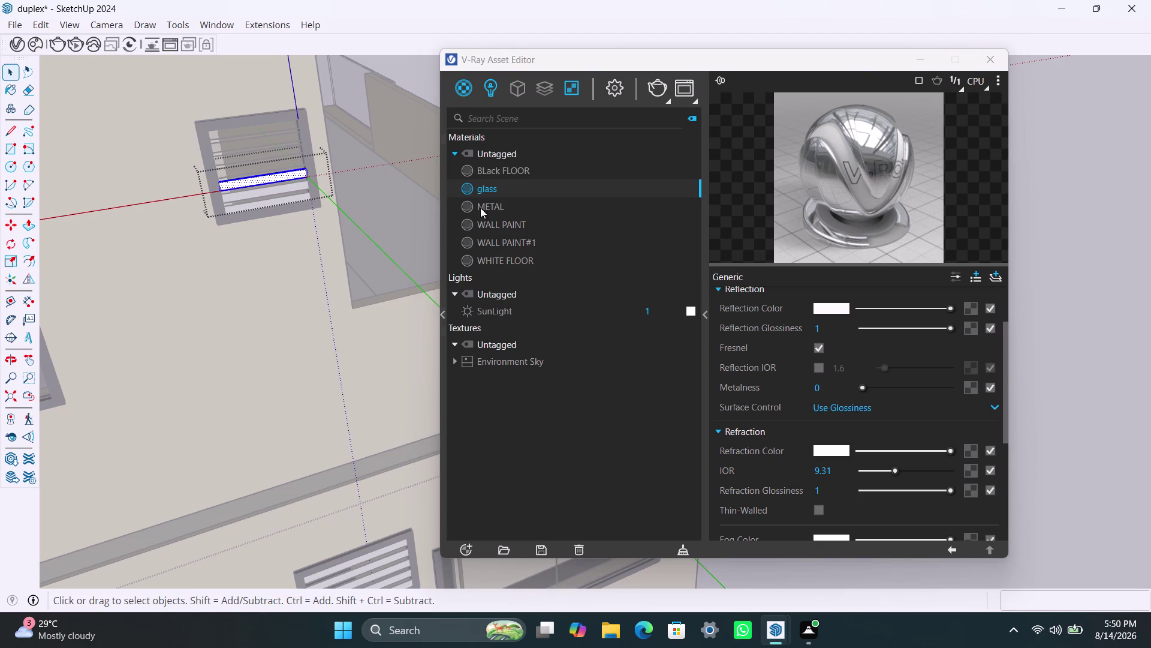
right_click(502, 195)
click(510, 228)
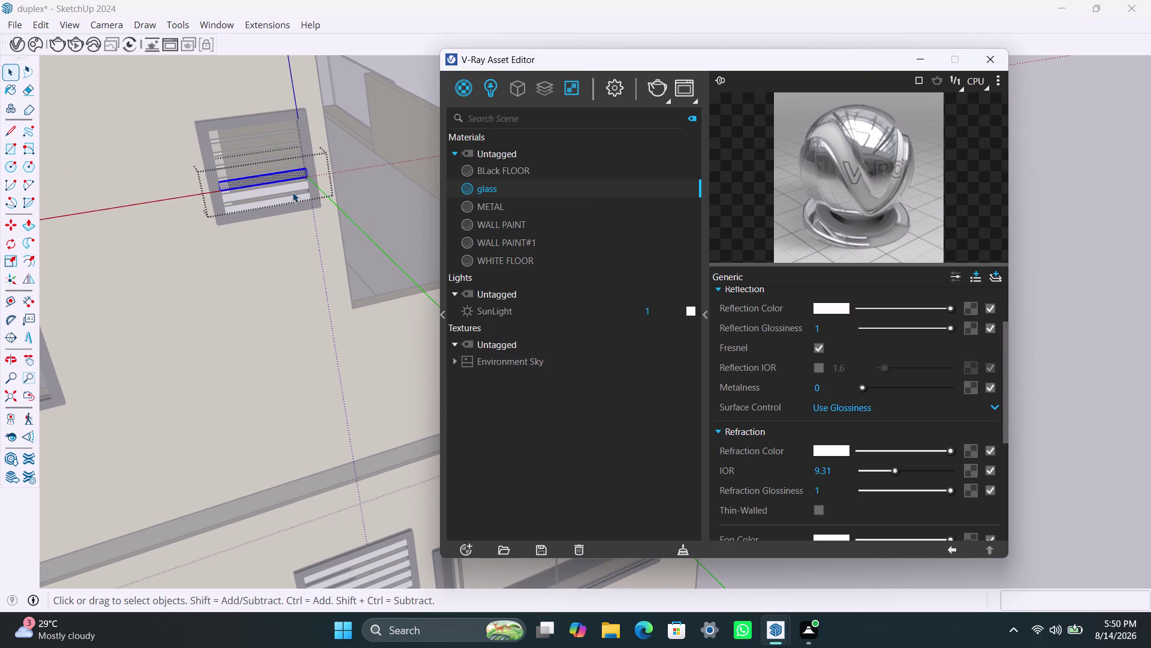
triple_click(292, 188)
right_click(499, 194)
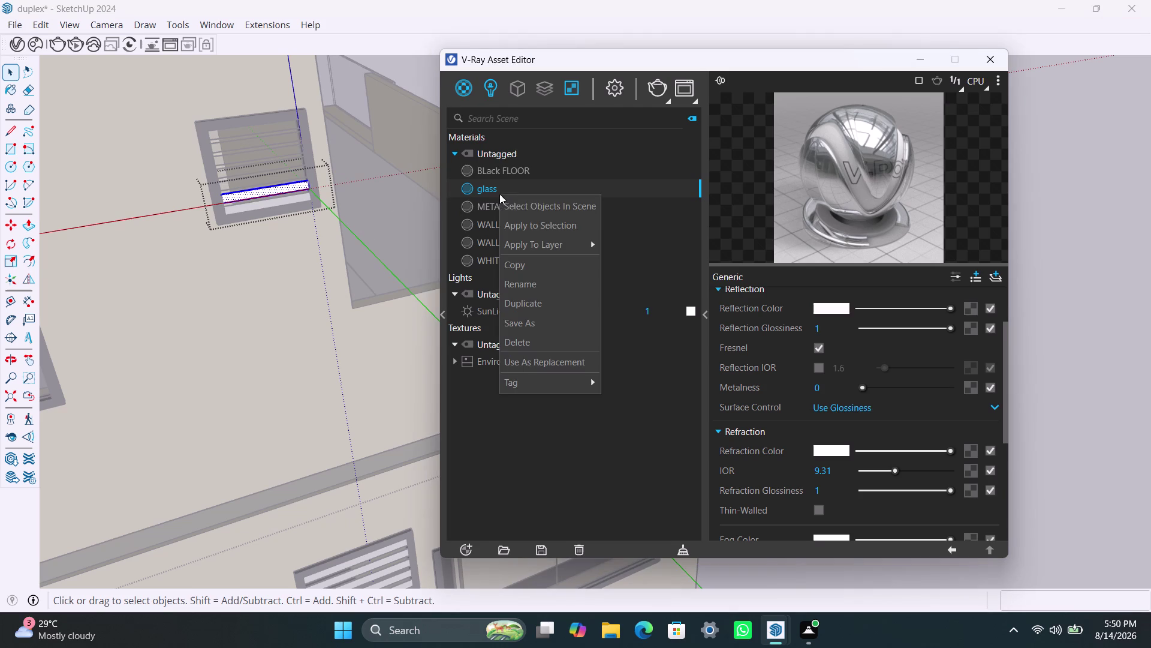
click(515, 223)
triple_click(283, 200)
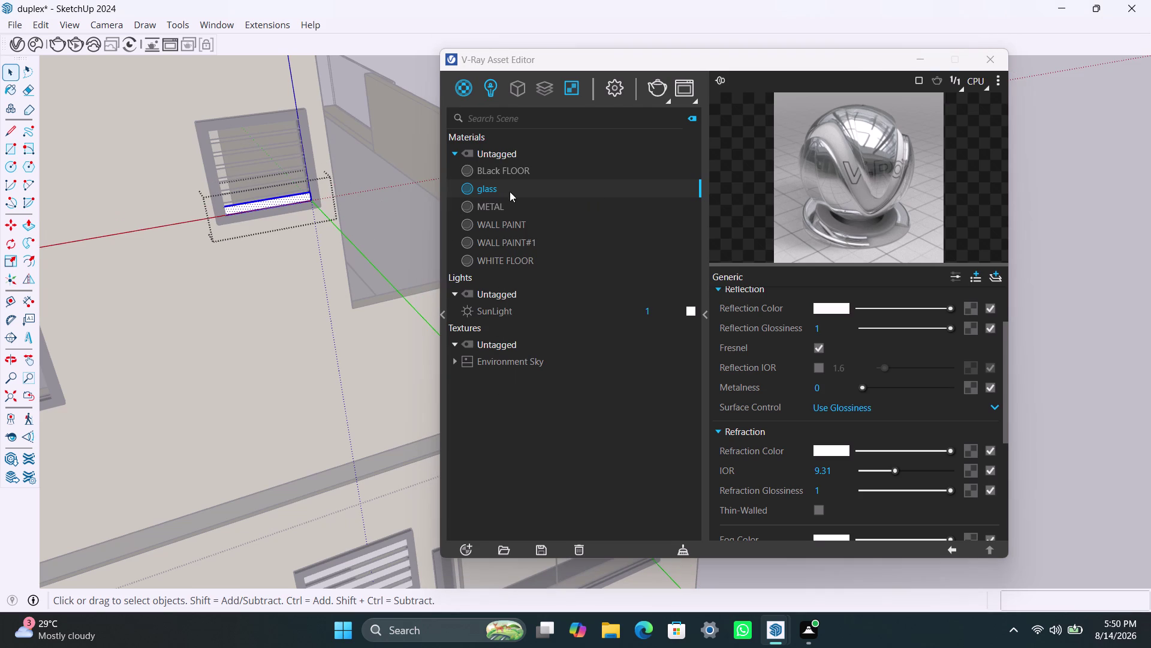
right_click(514, 191)
click(533, 226)
Open the lower wall vent and apply glass to each of its slats.
scroll(down, 3)
scroll(down, 3)
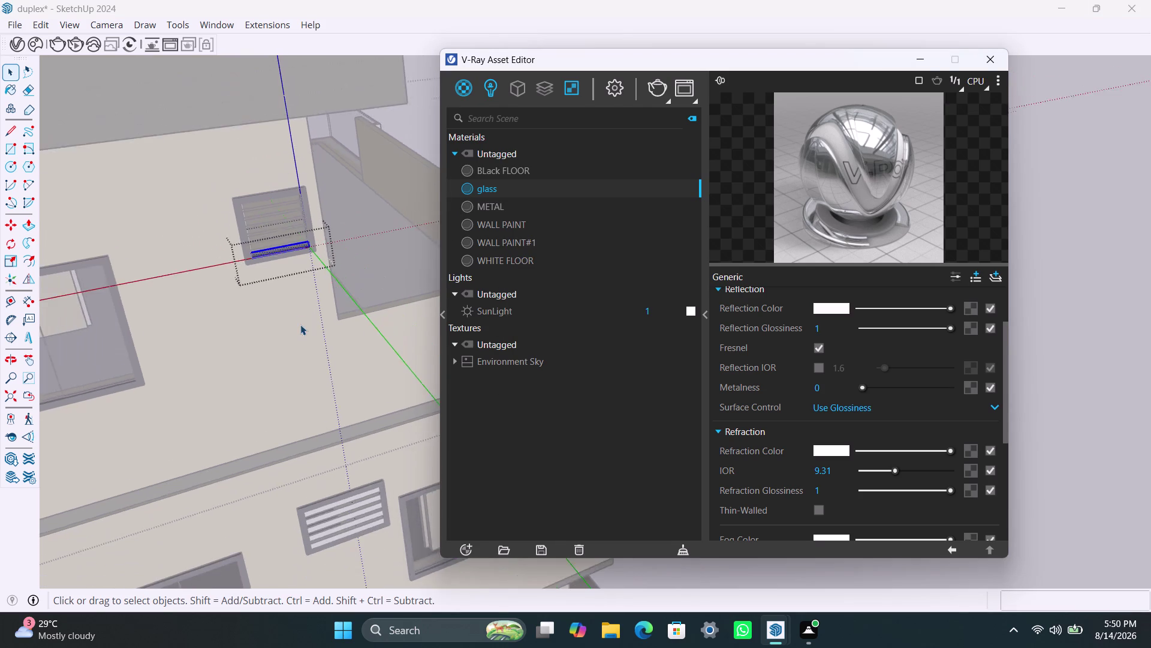
scroll(down, 3)
middle_drag(274, 358, 183, 343)
click(352, 74)
scroll(up, 3)
middle_drag(255, 364, 317, 367)
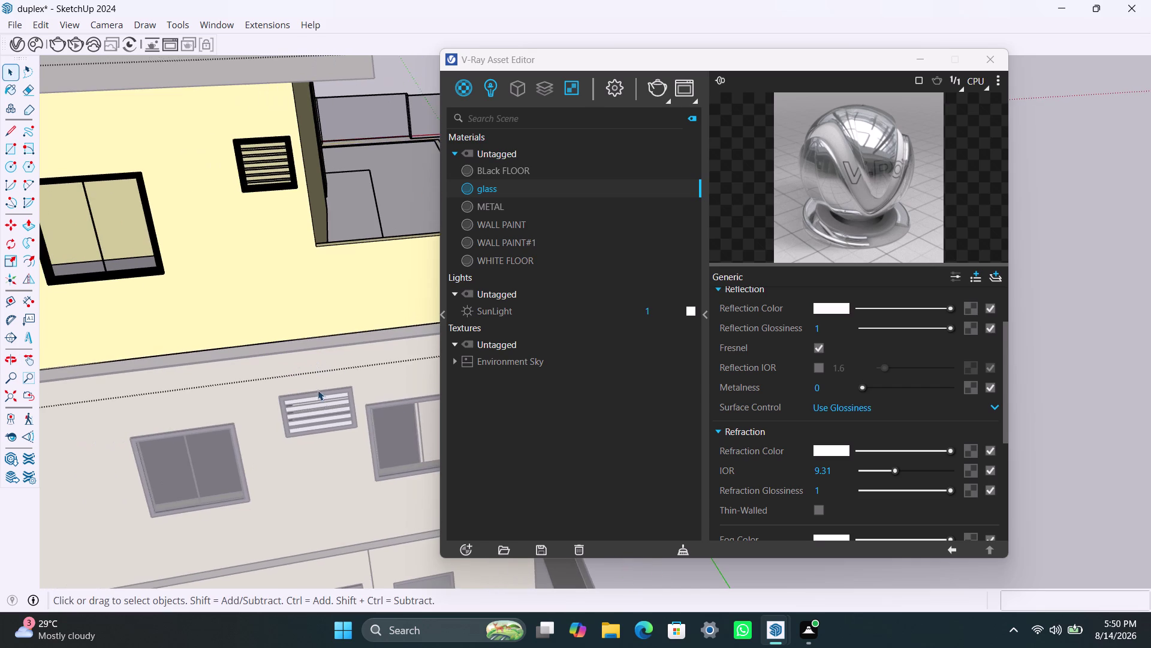
scroll(up, 3)
scroll(up, 3)
double_click(301, 392)
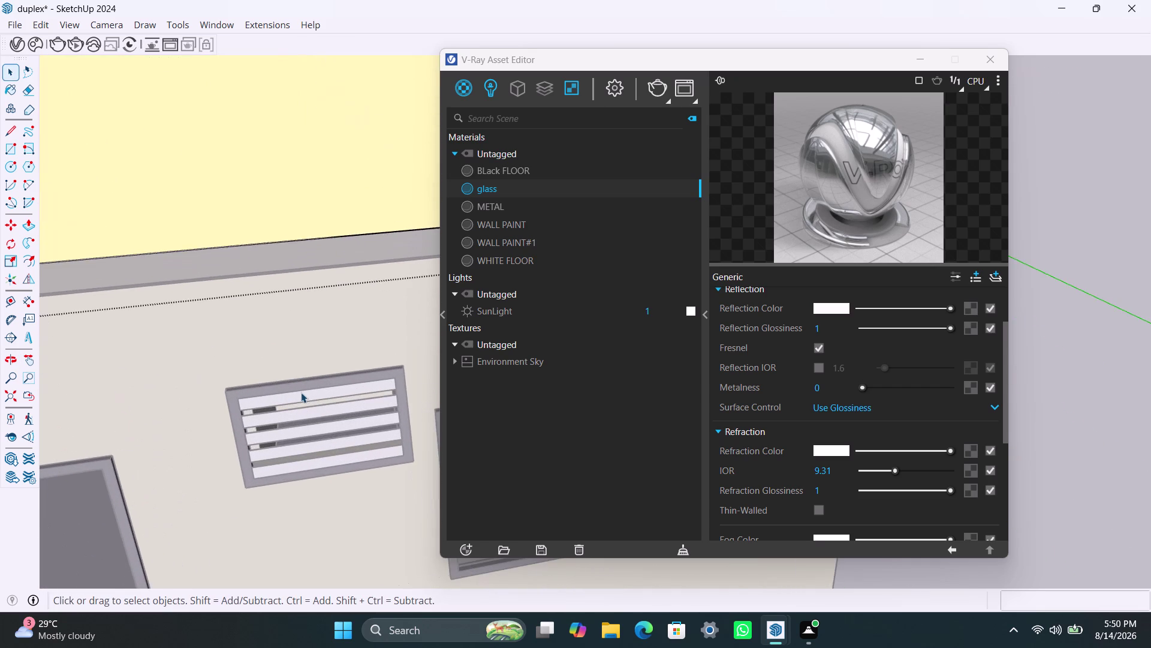
triple_click(305, 398)
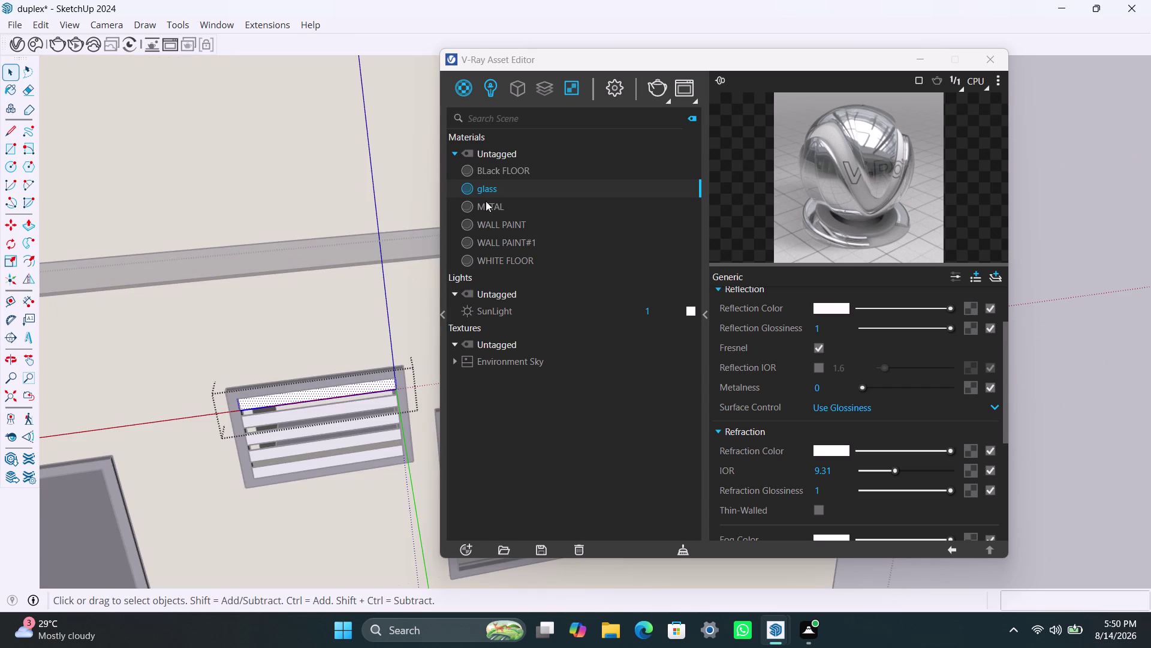
right_click(488, 188)
click(512, 213)
triple_click(346, 408)
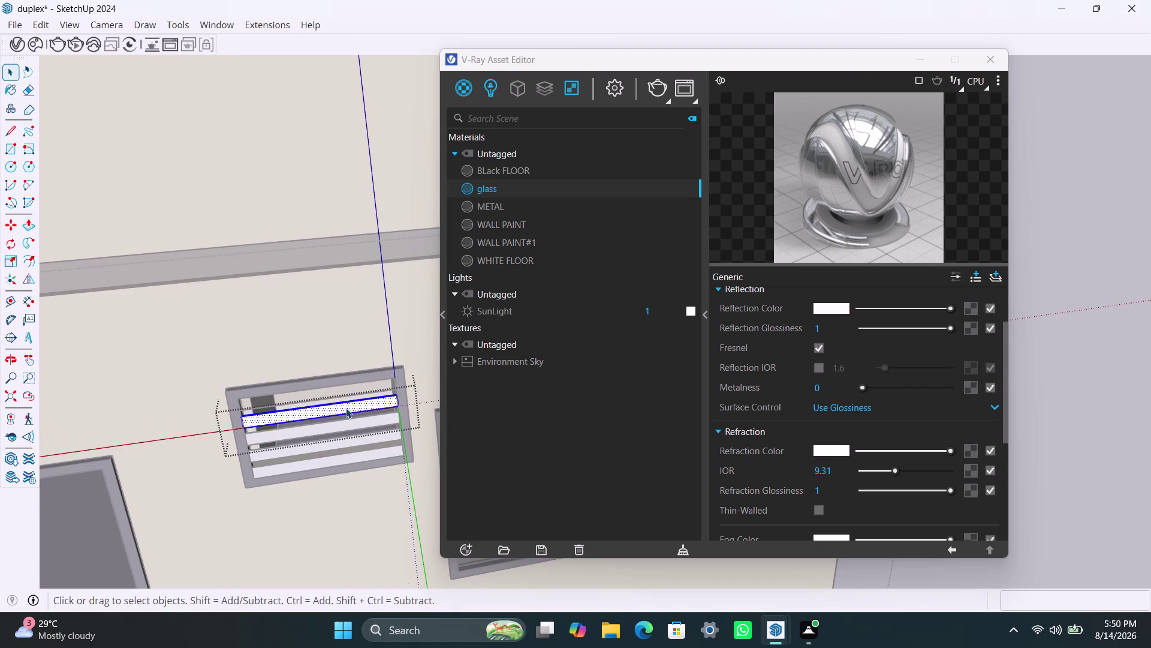
right_click(528, 196)
click(545, 220)
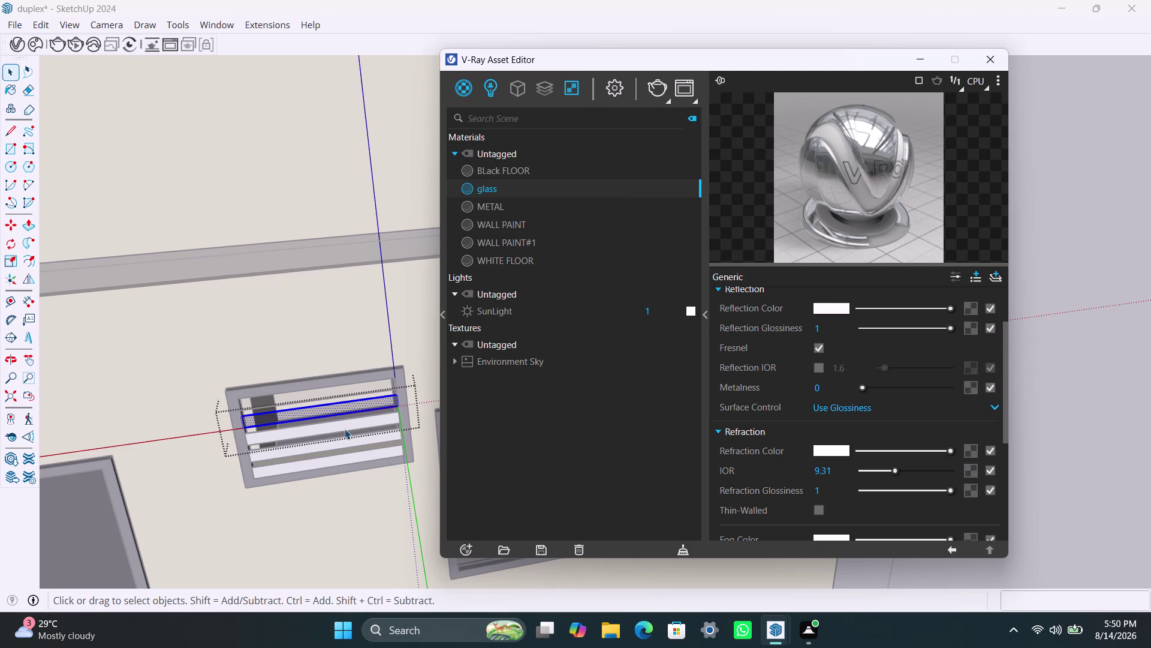
double_click(345, 428)
double_click(346, 425)
right_click(507, 192)
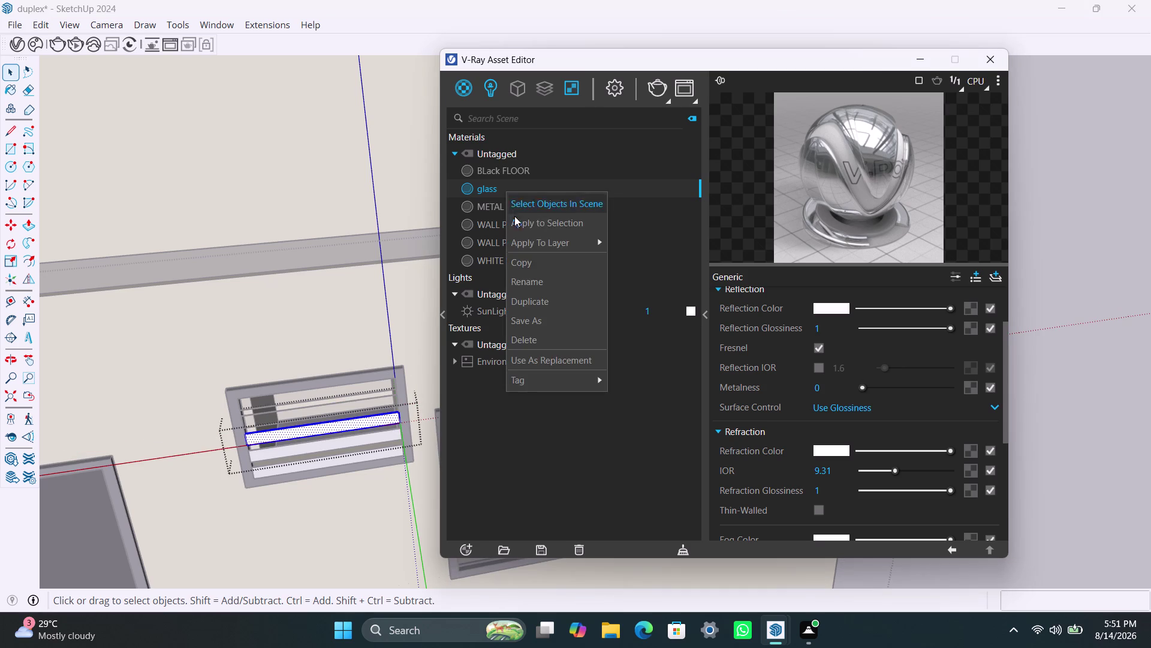
click(515, 216)
triple_click(343, 443)
click(344, 443)
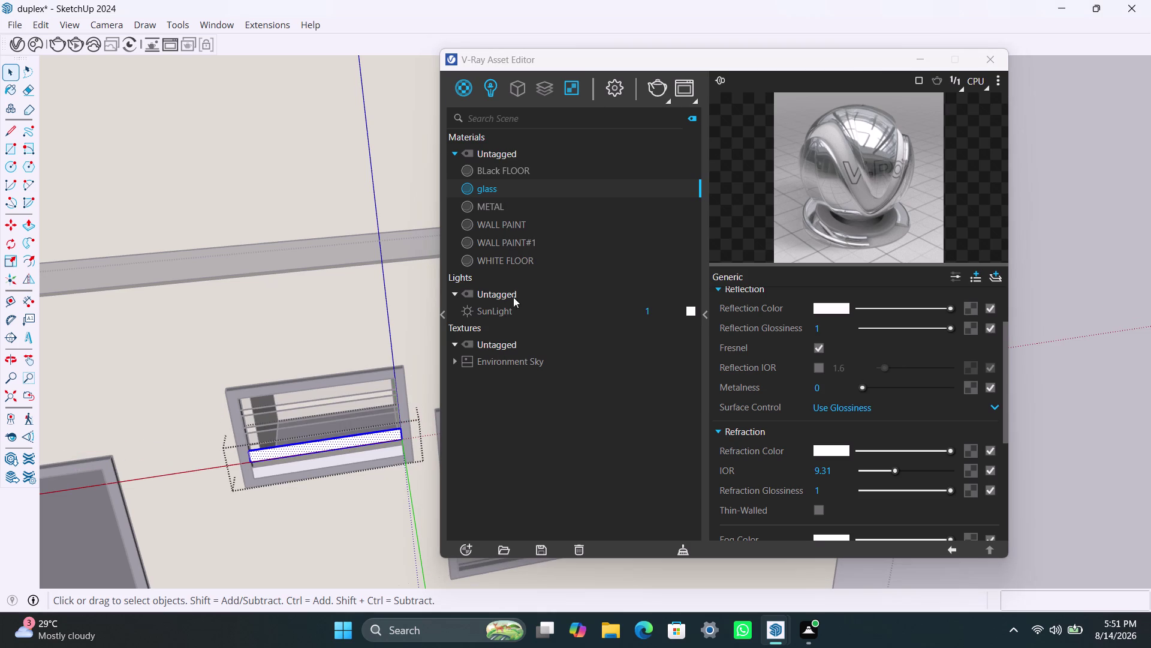
right_click(490, 186)
click(507, 211)
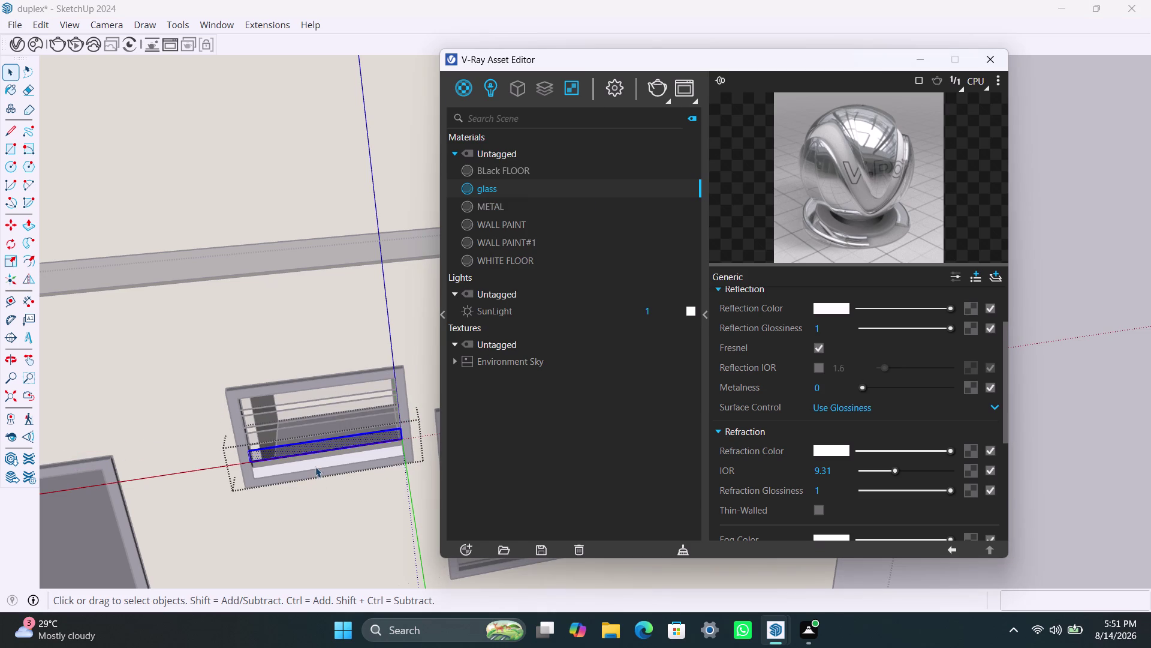
triple_click(315, 466)
click(317, 463)
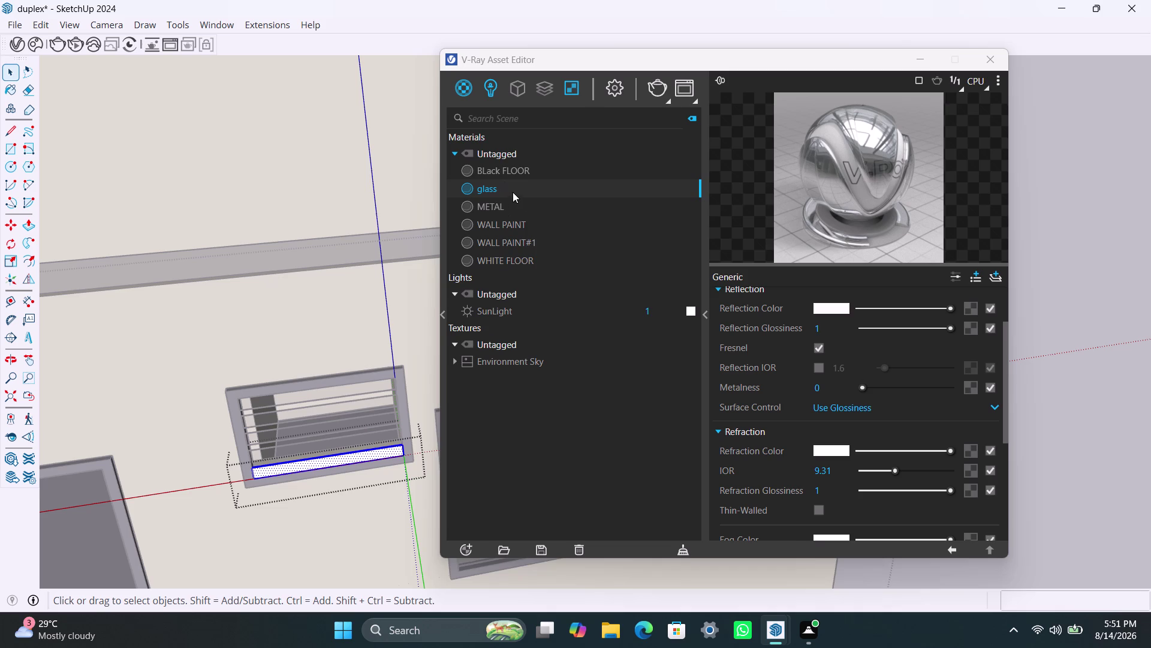
right_click(515, 193)
click(528, 241)
click(539, 229)
Apply glass to each slat of the other wall vent, top to bottom.
scroll(down, 3)
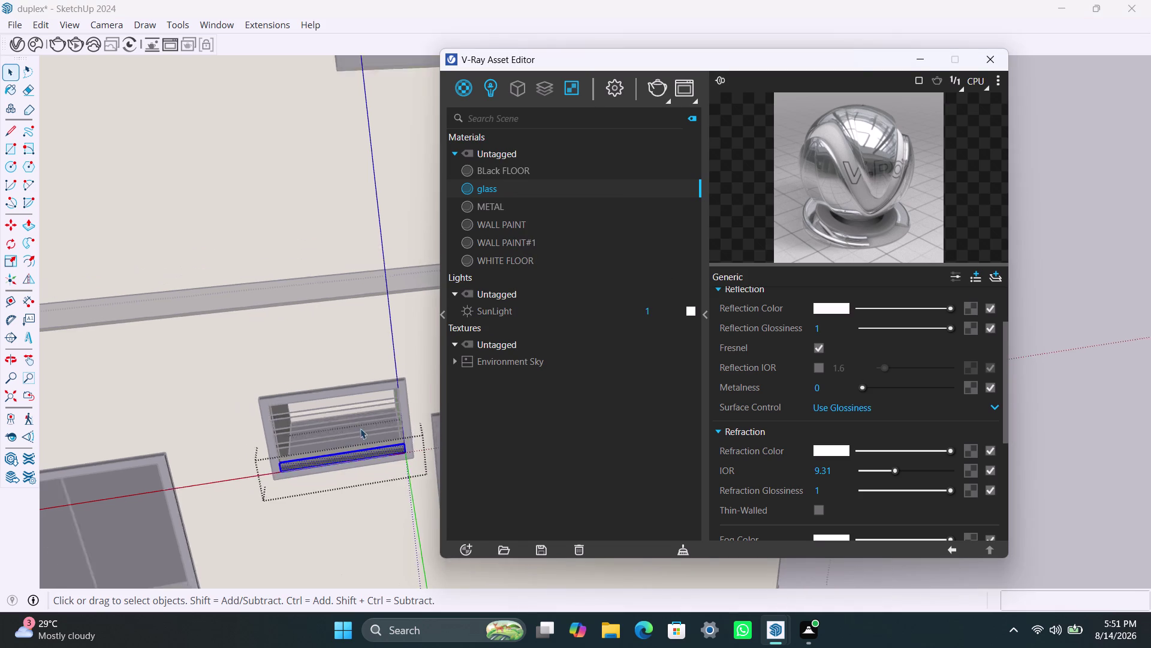
scroll(down, 3)
middle_drag(324, 406, 274, 301)
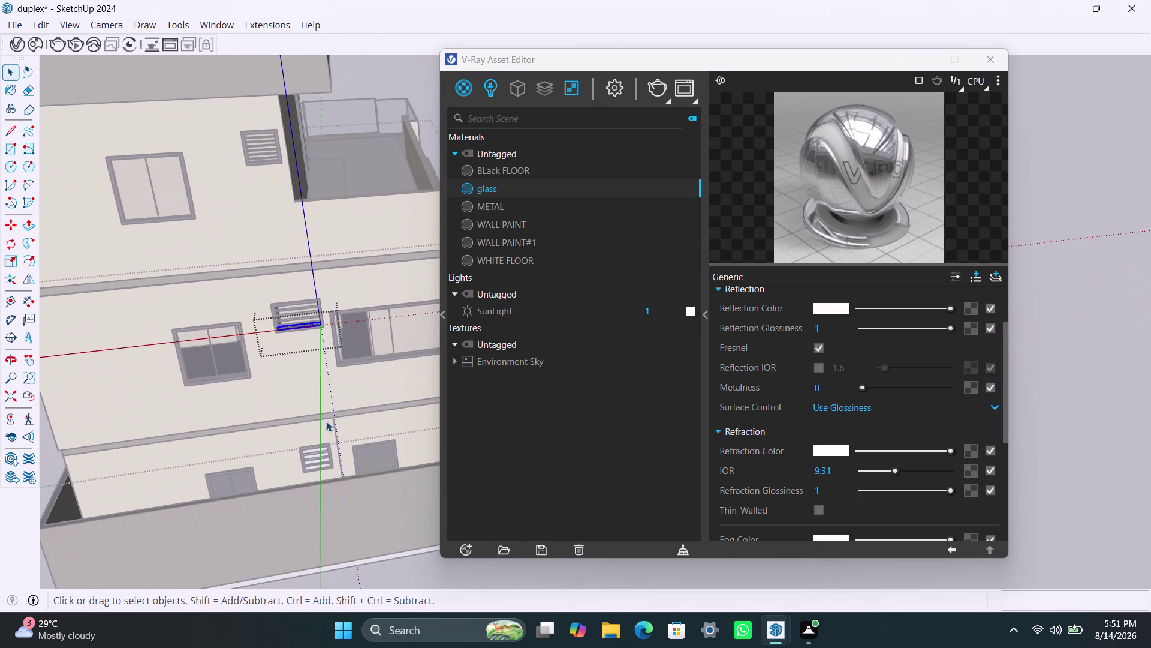
click(413, 579)
scroll(up, 3)
click(311, 447)
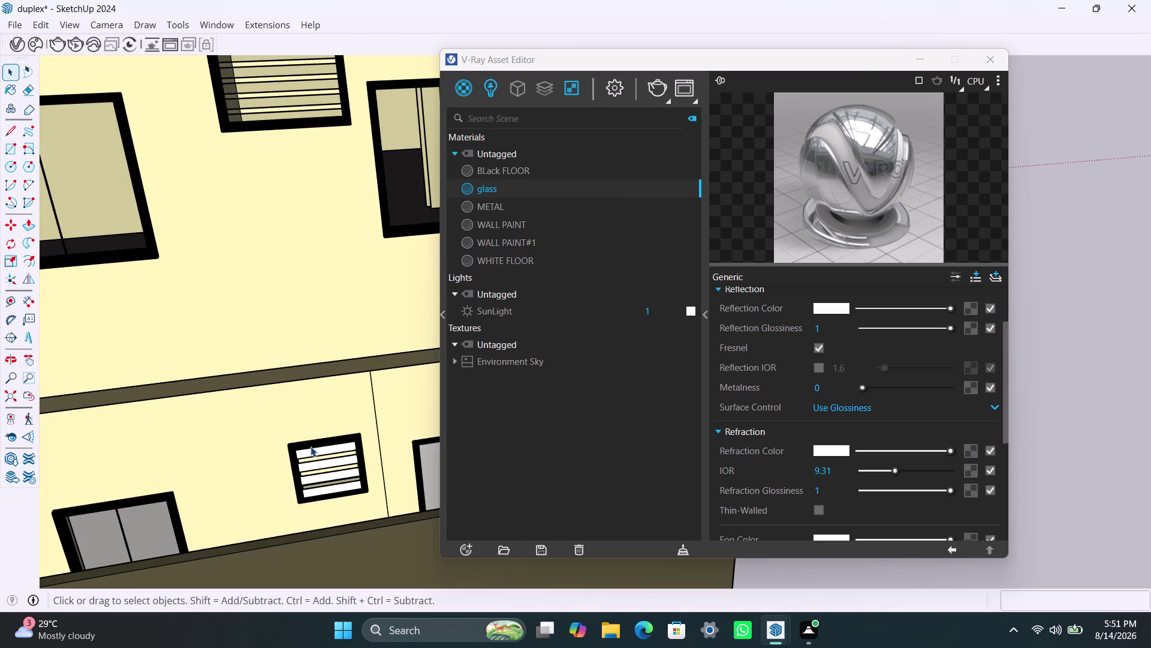
click(316, 453)
scroll(up, 3)
triple_click(317, 451)
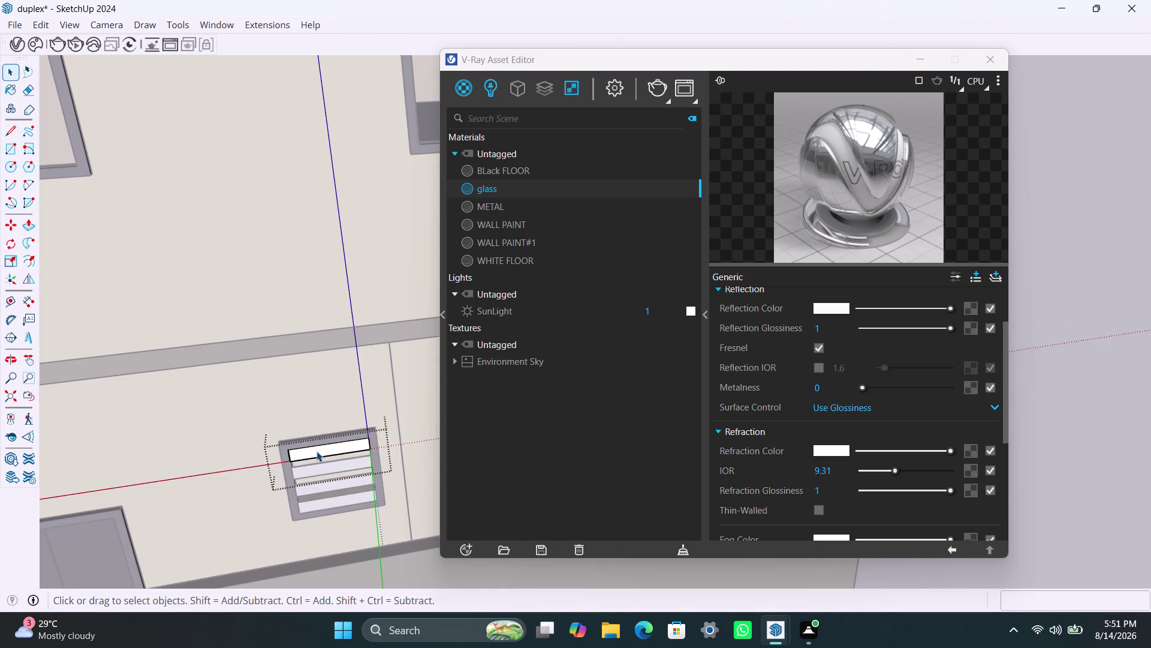
right_click(513, 191)
click(557, 225)
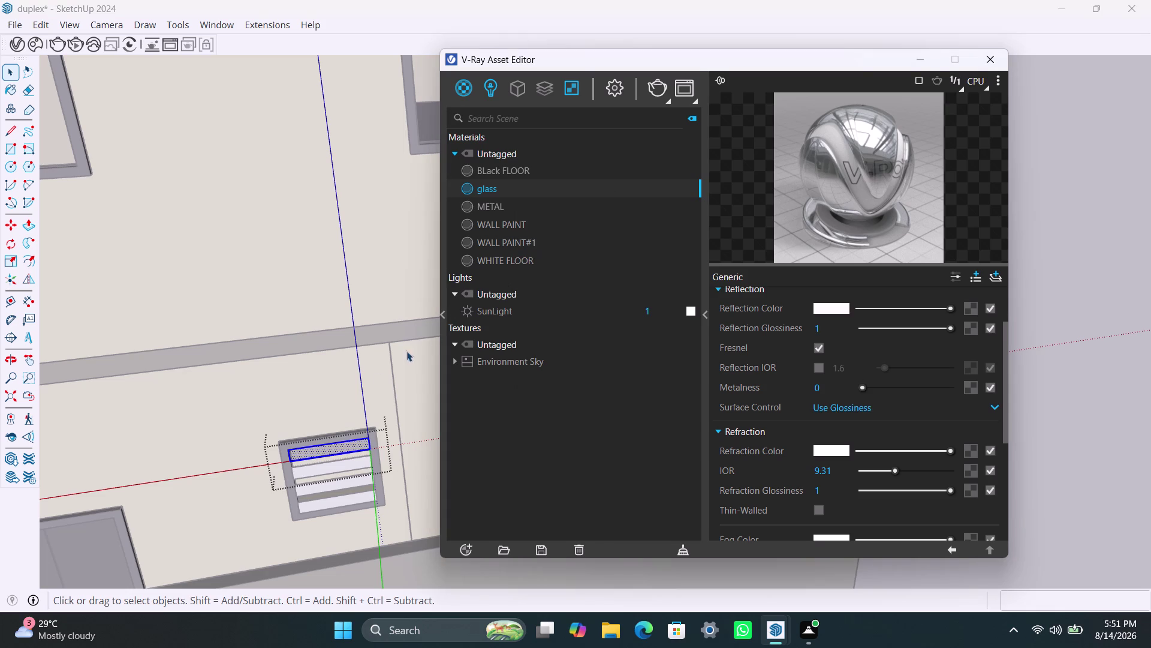
double_click(356, 460)
click(356, 459)
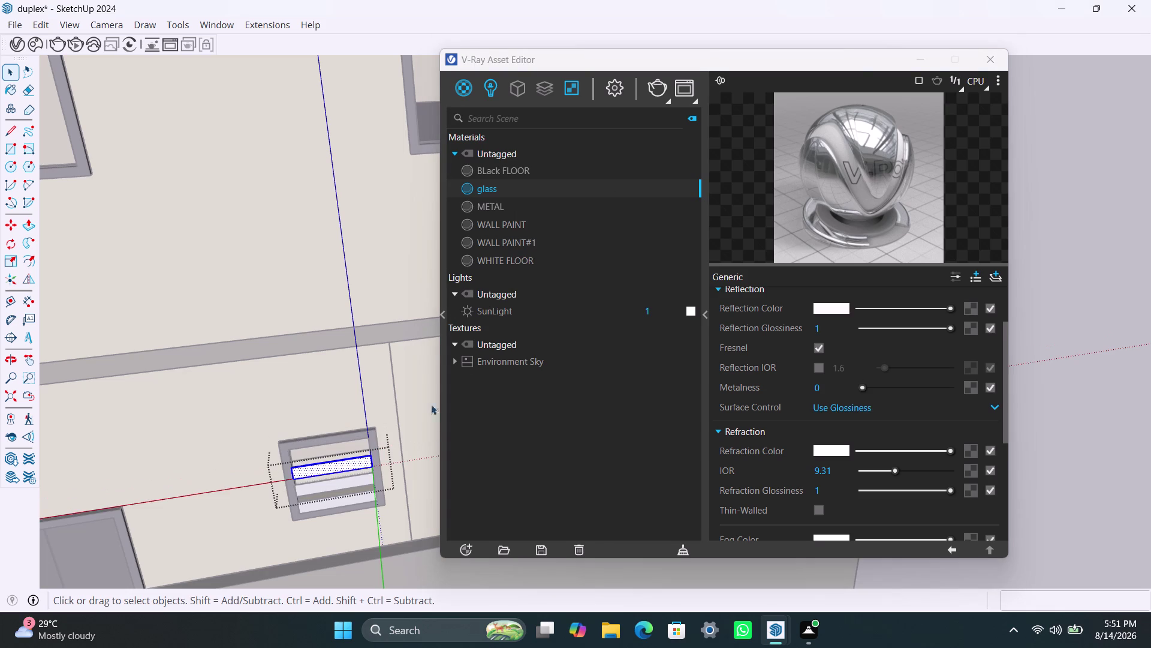
right_click(503, 191)
click(524, 230)
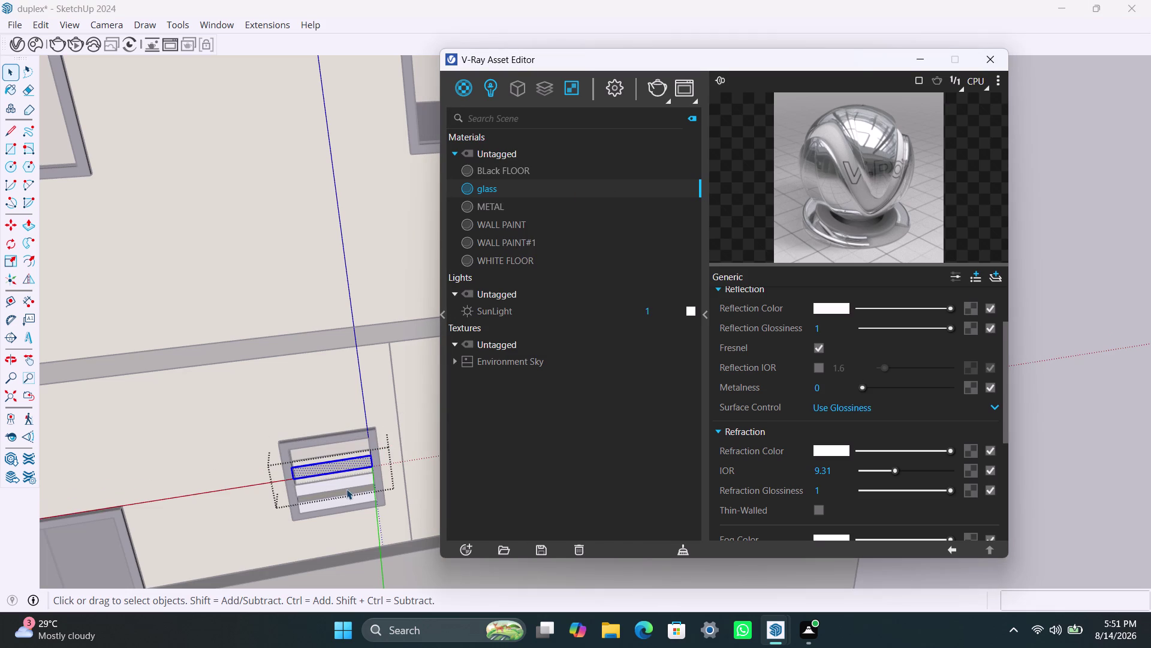
triple_click(346, 478)
right_click(511, 190)
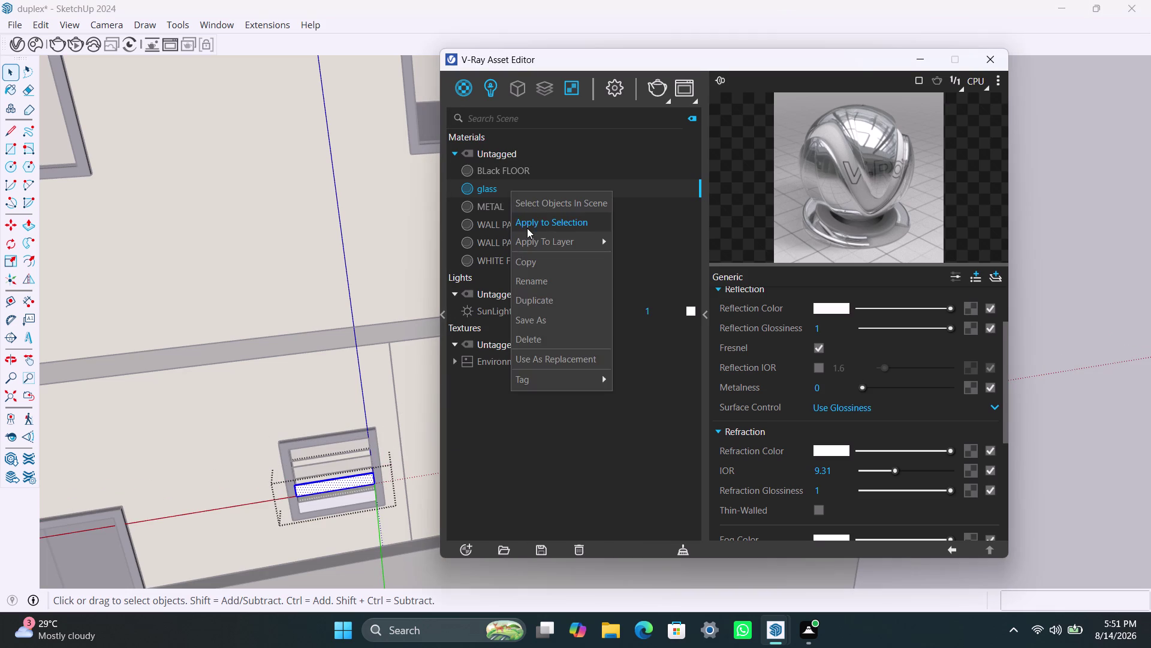
click(527, 228)
scroll(up, 3)
triple_click(349, 501)
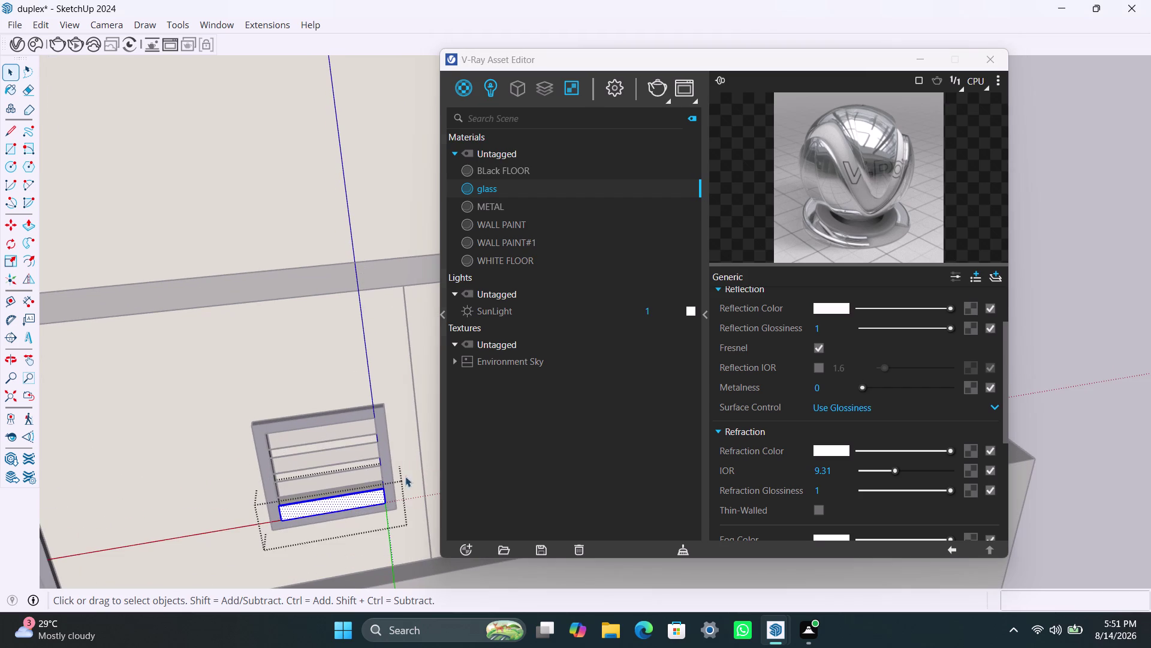
right_click(501, 191)
click(519, 217)
Orbit out and around to view the whole house.
scroll(down, 3)
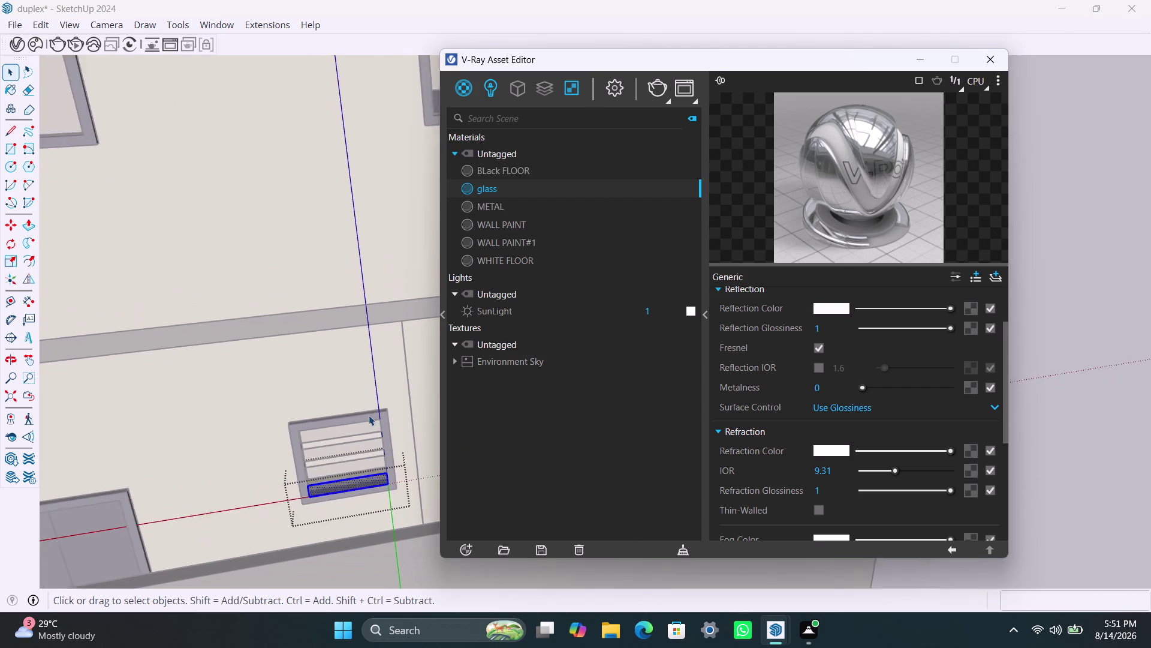
scroll(down, 3)
scroll(down, 3)
middle_drag(372, 439, 207, 465)
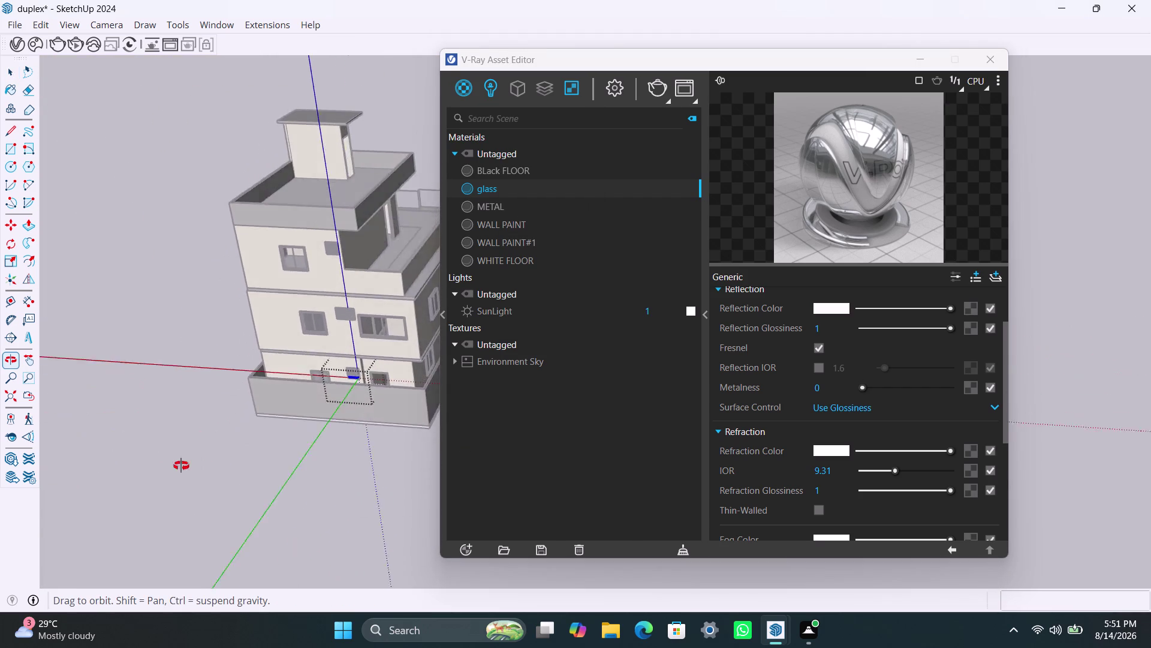
middle_drag(206, 465, 108, 461)
scroll(down, 3)
middle_drag(282, 442, 167, 518)
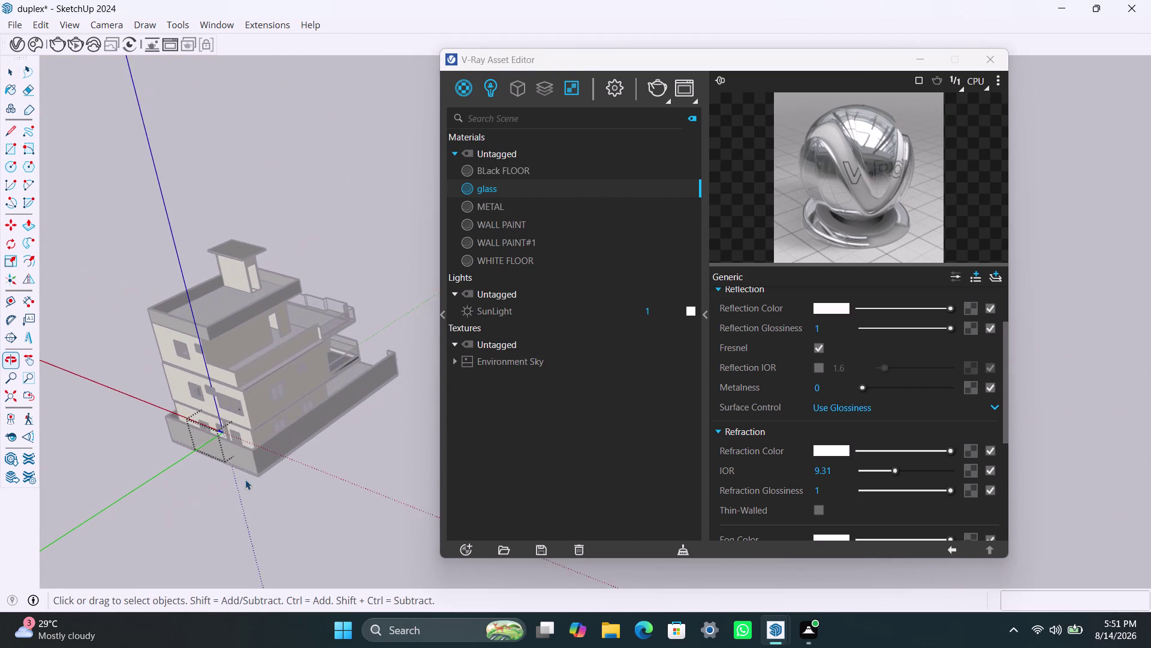
scroll(up, 3)
click(395, 206)
Select the whole window frame and move it slightly left.
scroll(up, 3)
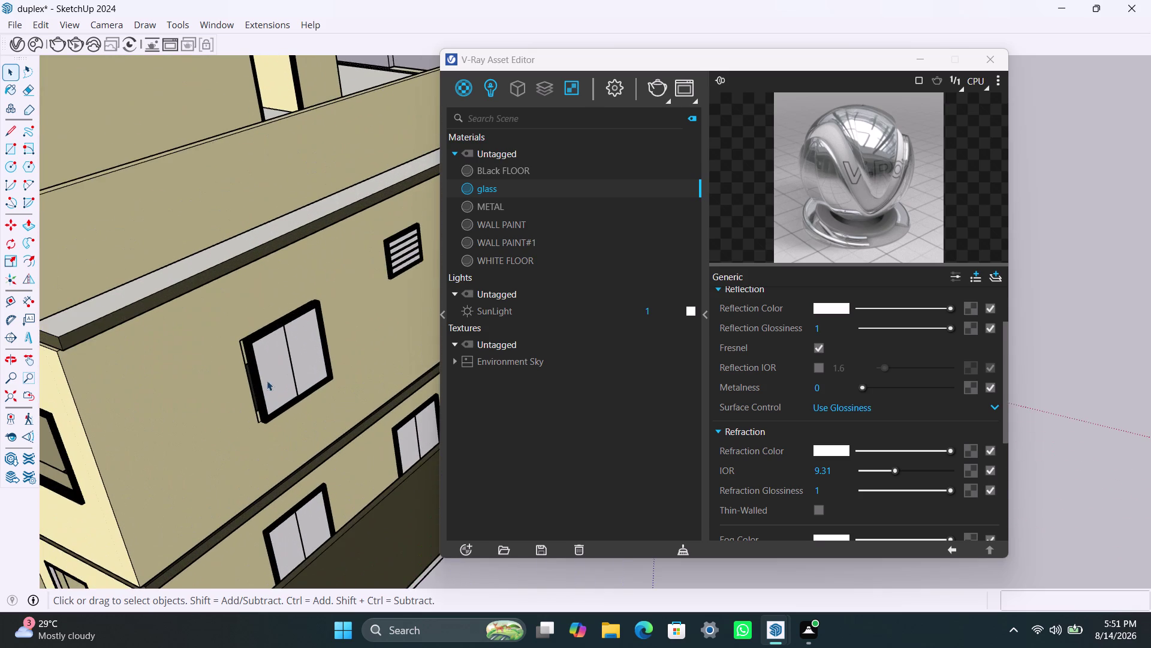
scroll(up, 3)
scroll(up, 3)
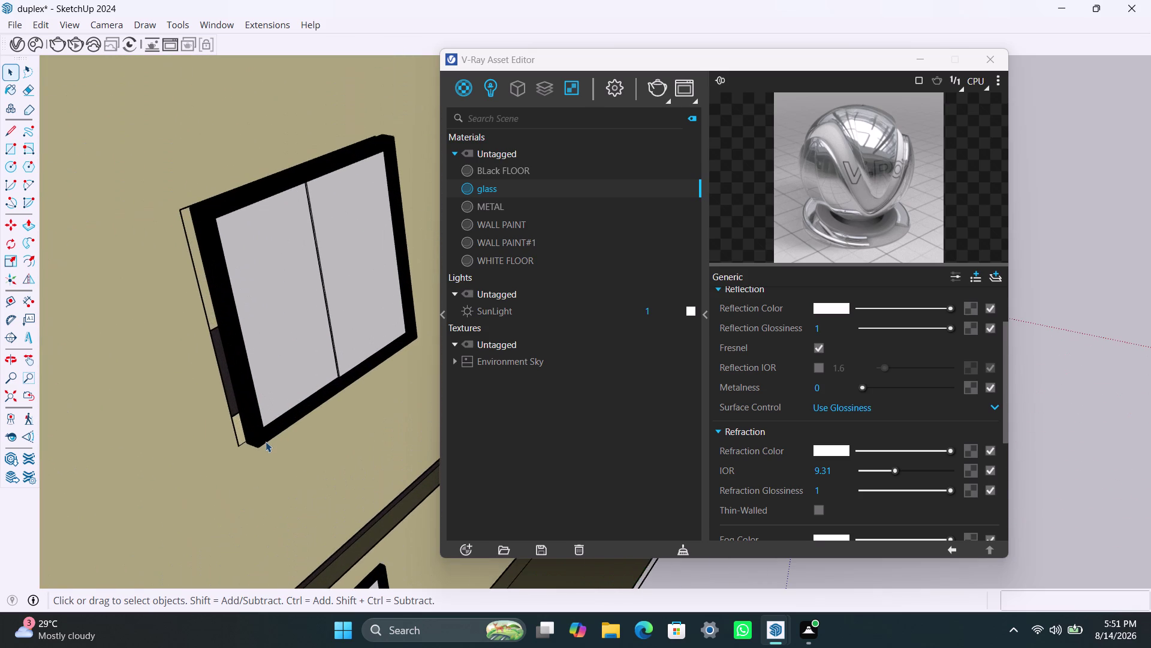
click(265, 442)
double_click(264, 443)
click(263, 439)
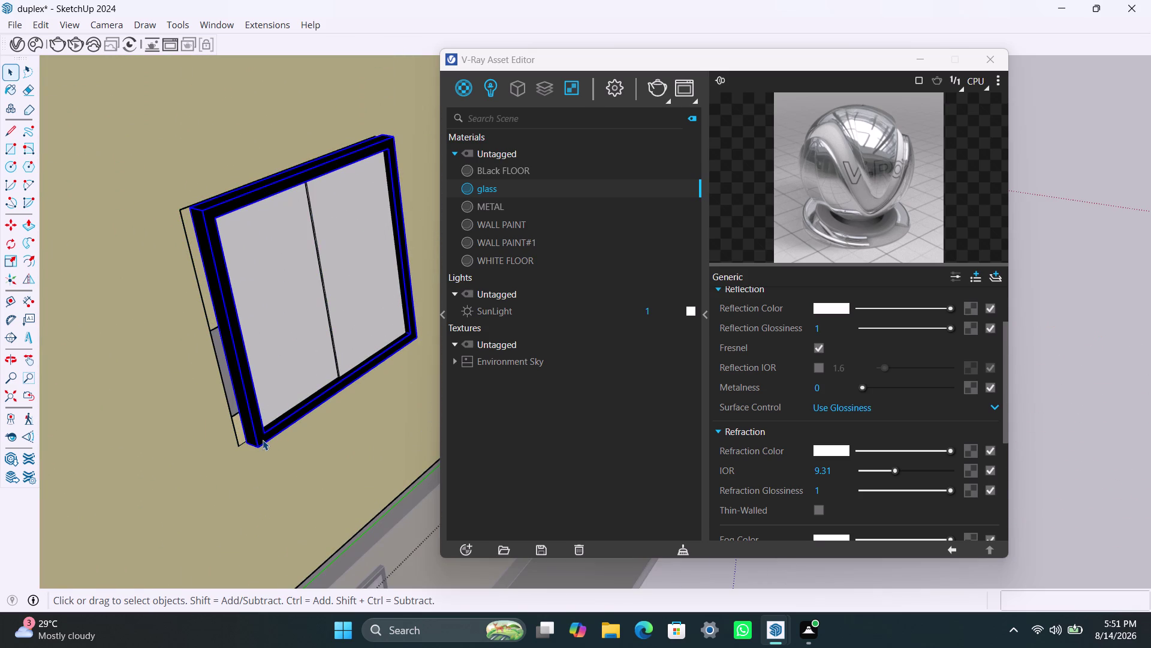
key(m)
click(259, 445)
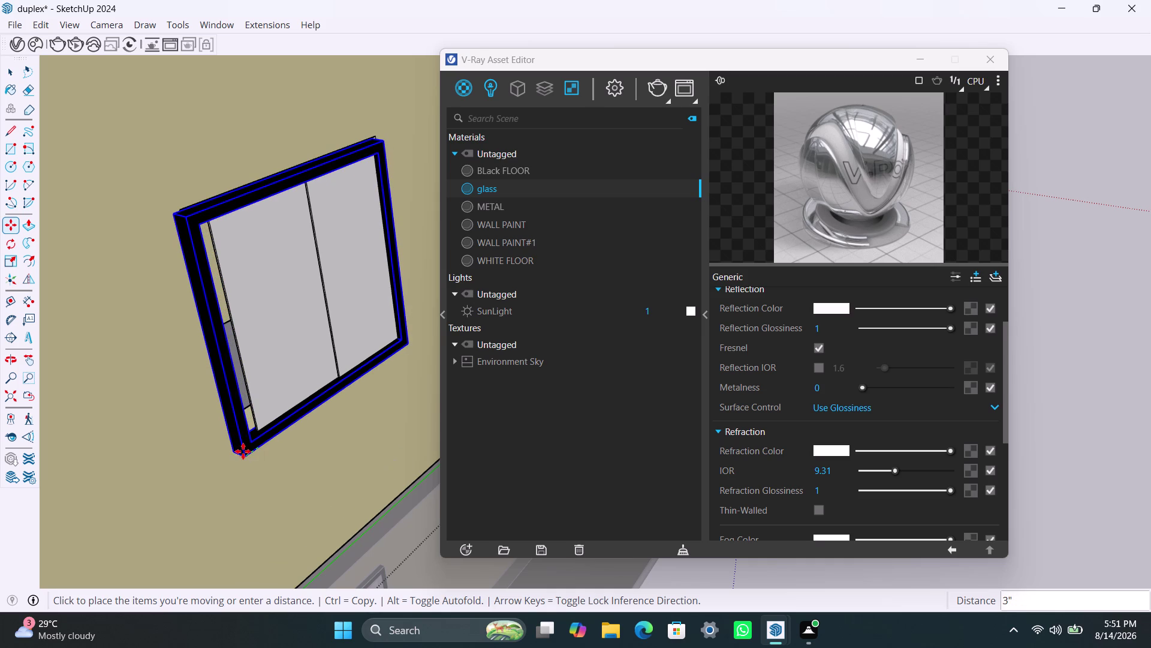
click(242, 446)
key(space)
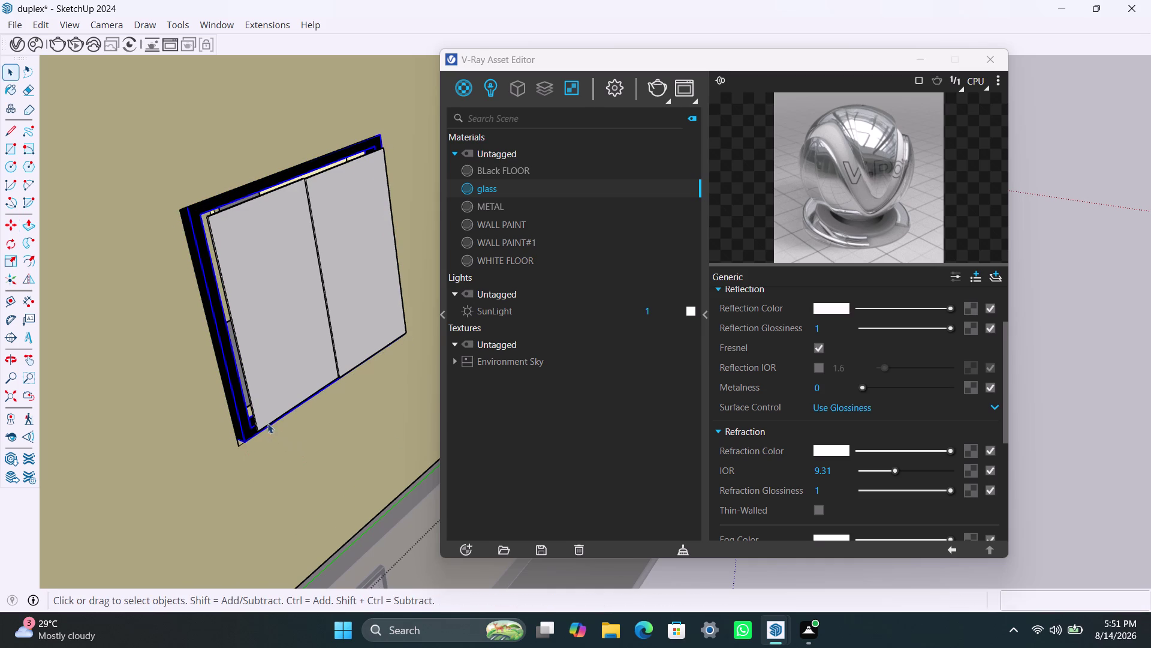
Snap the window frame's lower corner flush against the pane corner.
scroll(up, 3)
middle_drag(275, 461, 126, 499)
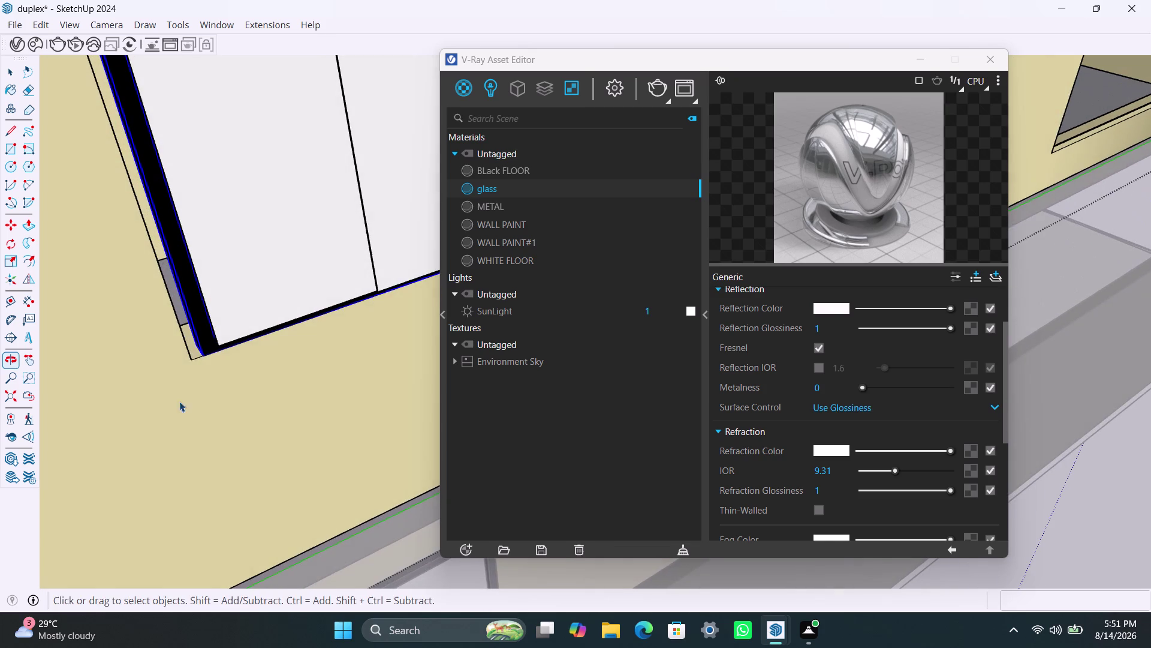
key(m)
click(211, 354)
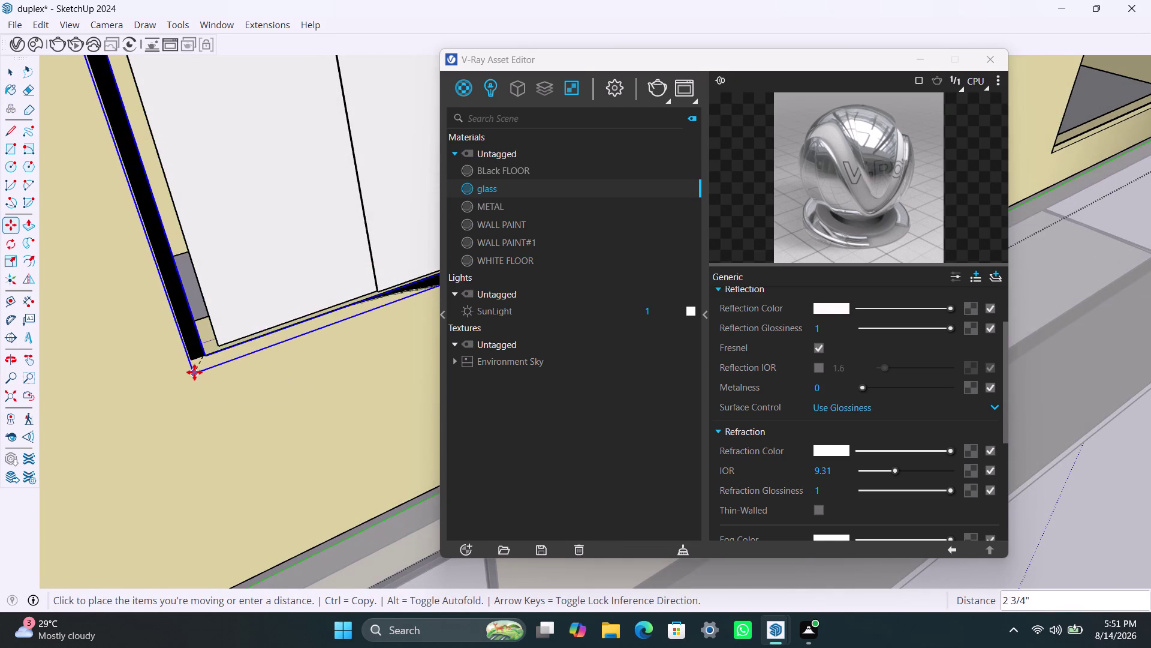
click(194, 372)
key(space)
key(m)
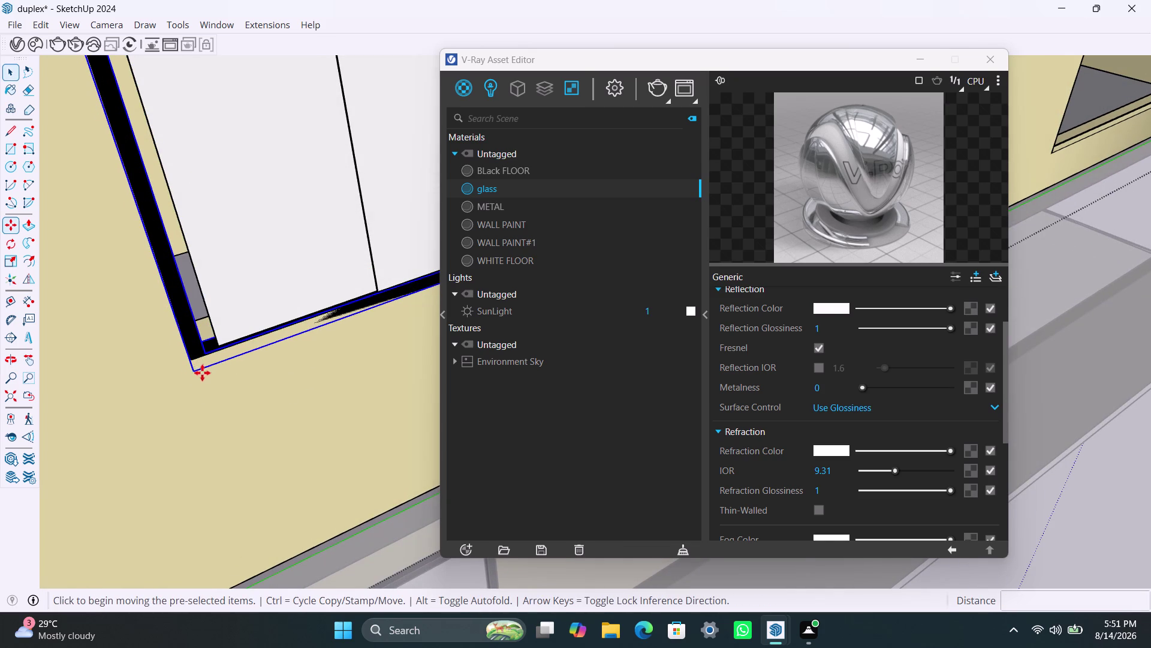
click(198, 371)
click(192, 359)
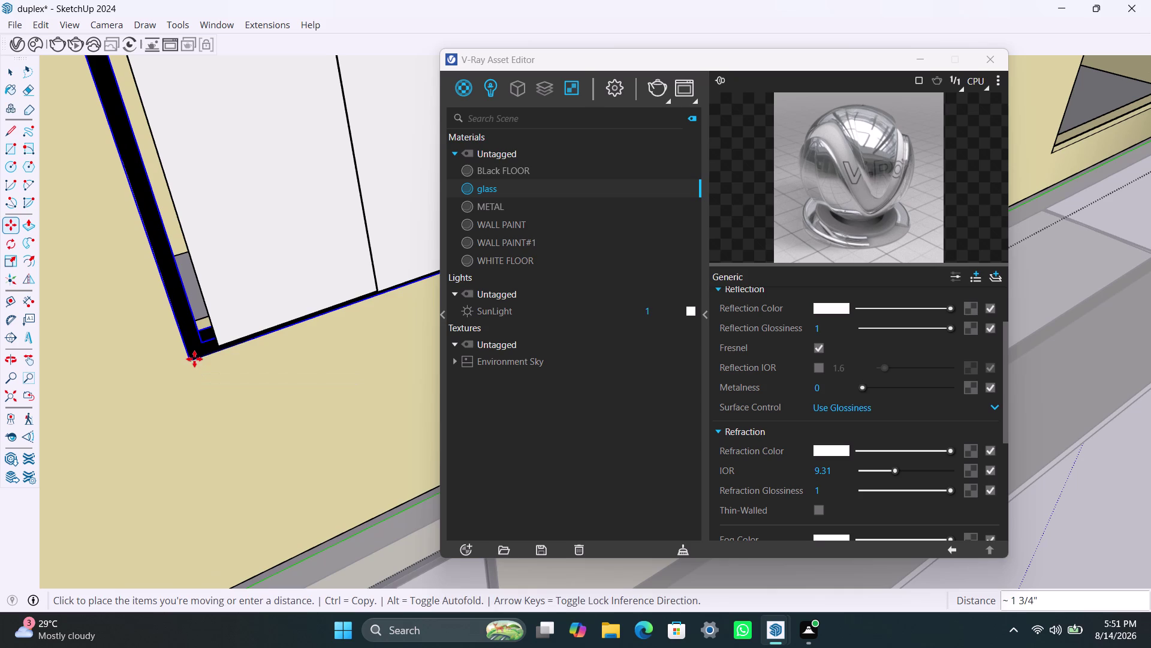
key(m)
click(194, 358)
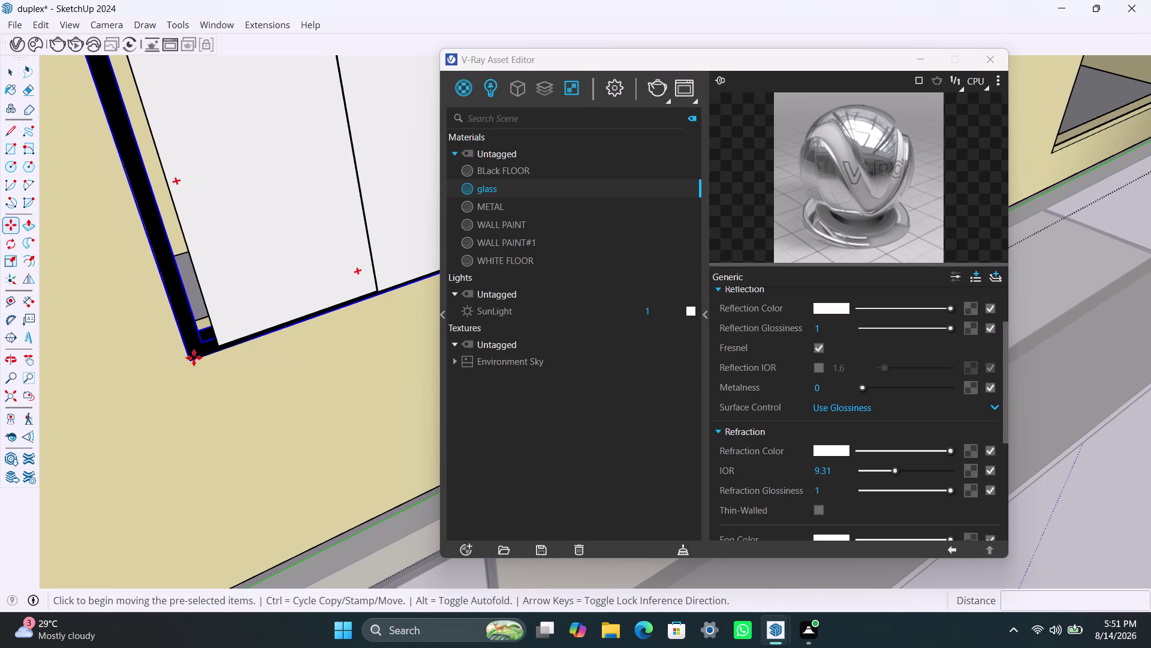
click(193, 362)
key(m)
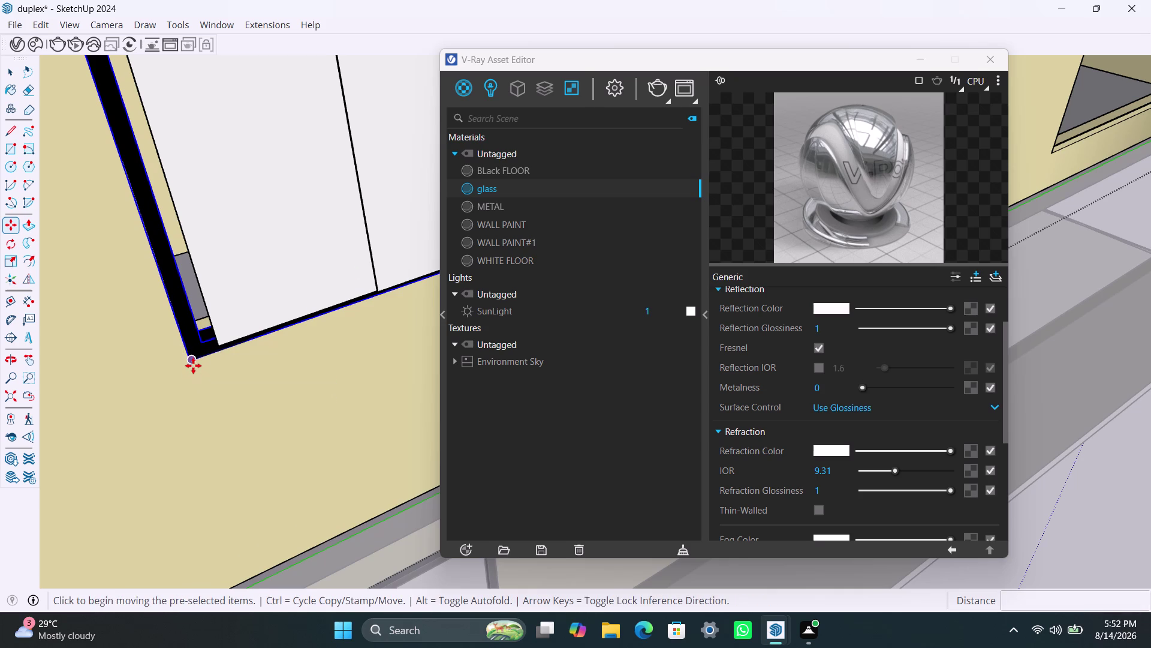
click(193, 365)
click(195, 371)
key(space)
Move the left glass pane so it snaps into the frame corner.
scroll(down, 3)
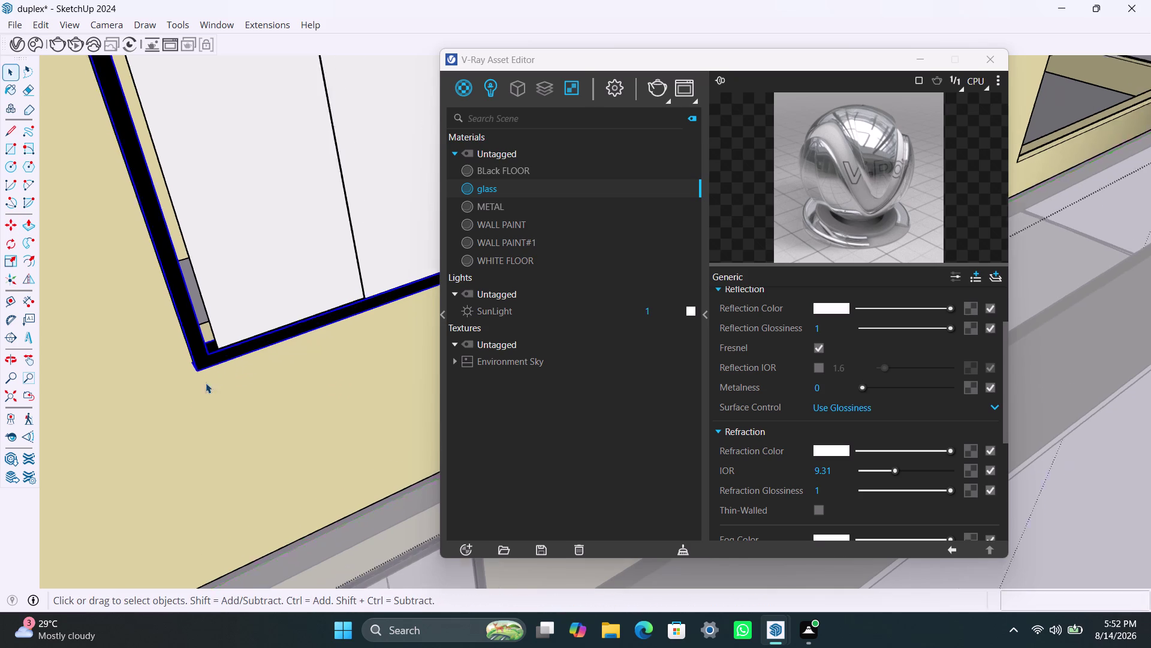
middle_click(192, 394)
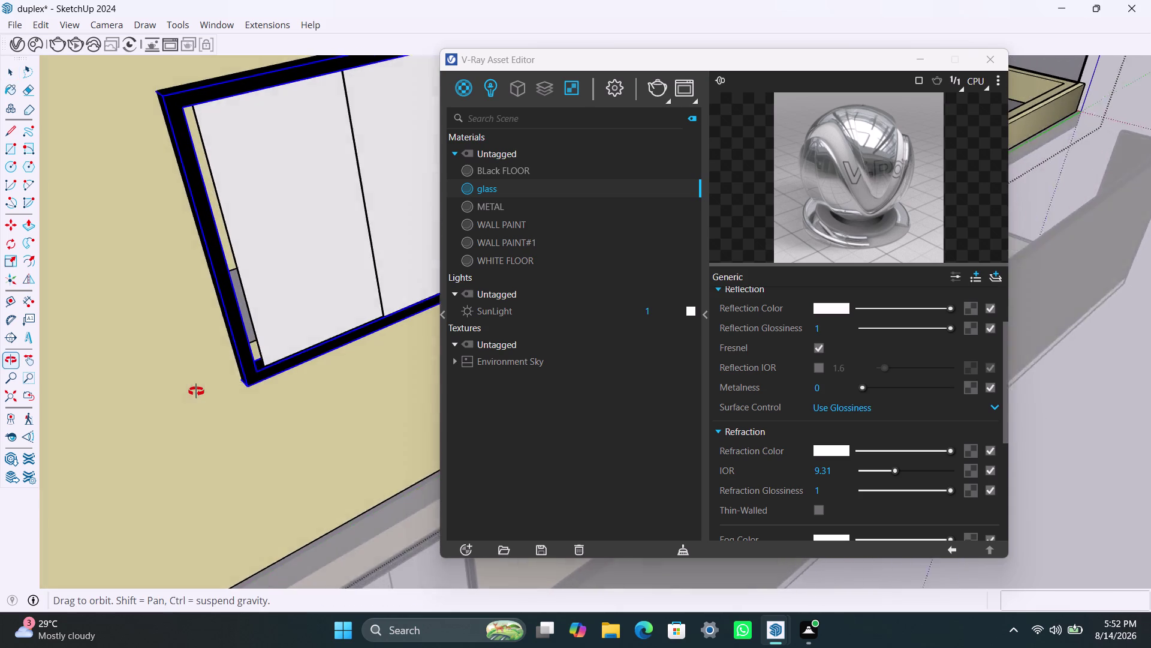
scroll(up, 3)
click(245, 312)
double_click(240, 314)
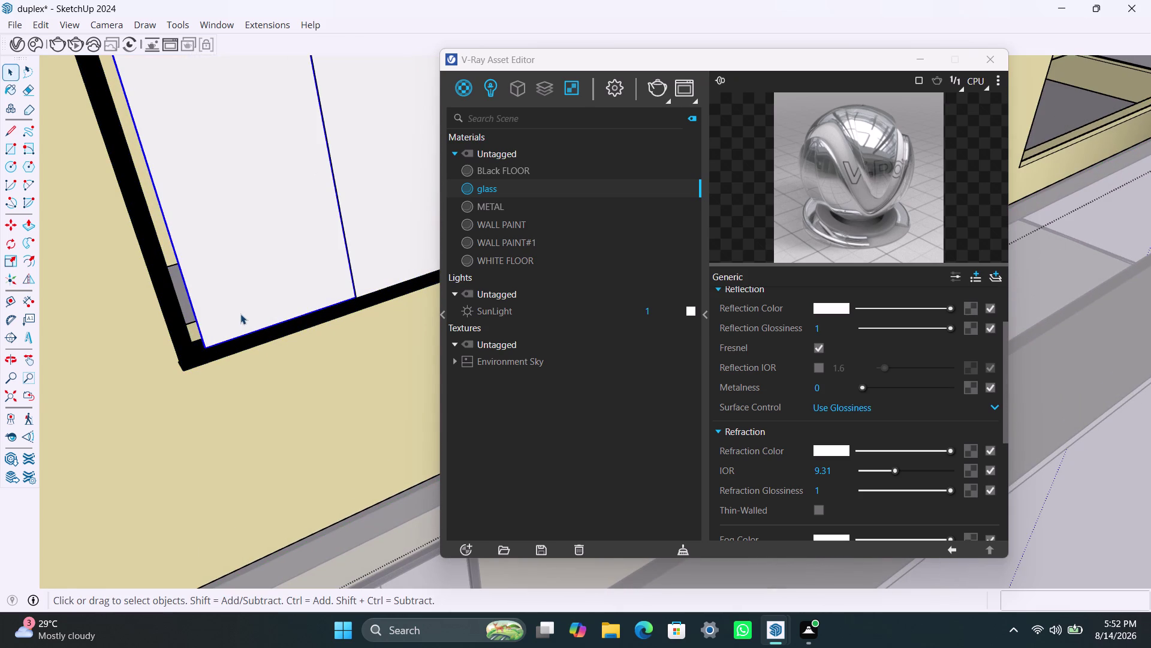
click(238, 315)
click(189, 438)
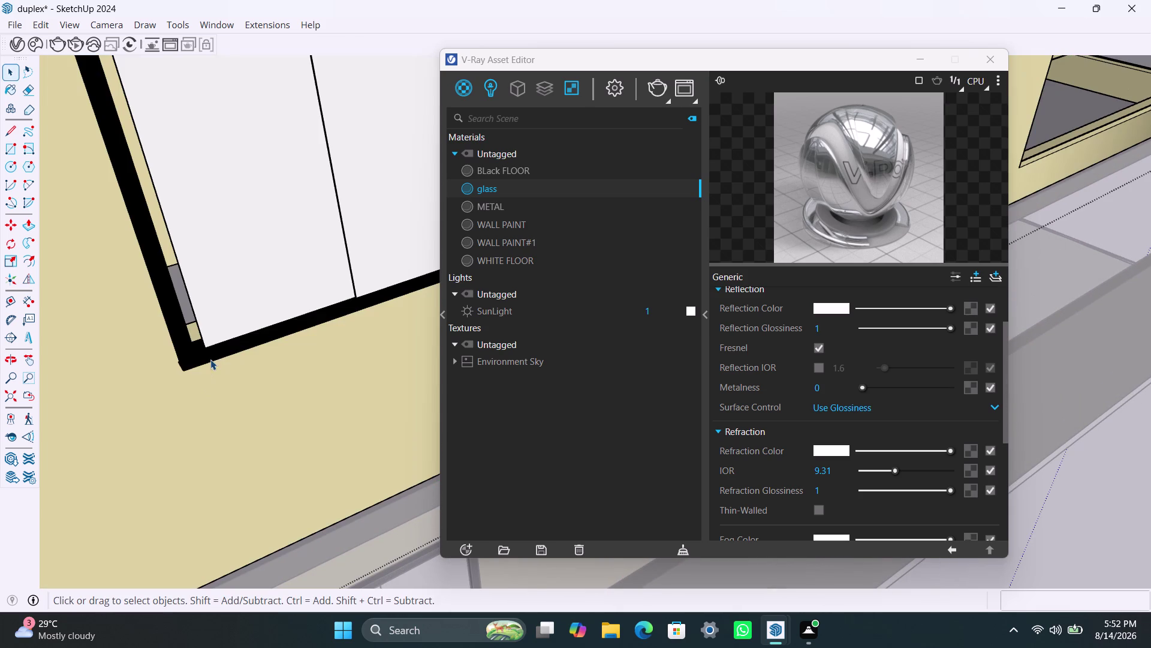
click(213, 341)
key(m)
click(213, 341)
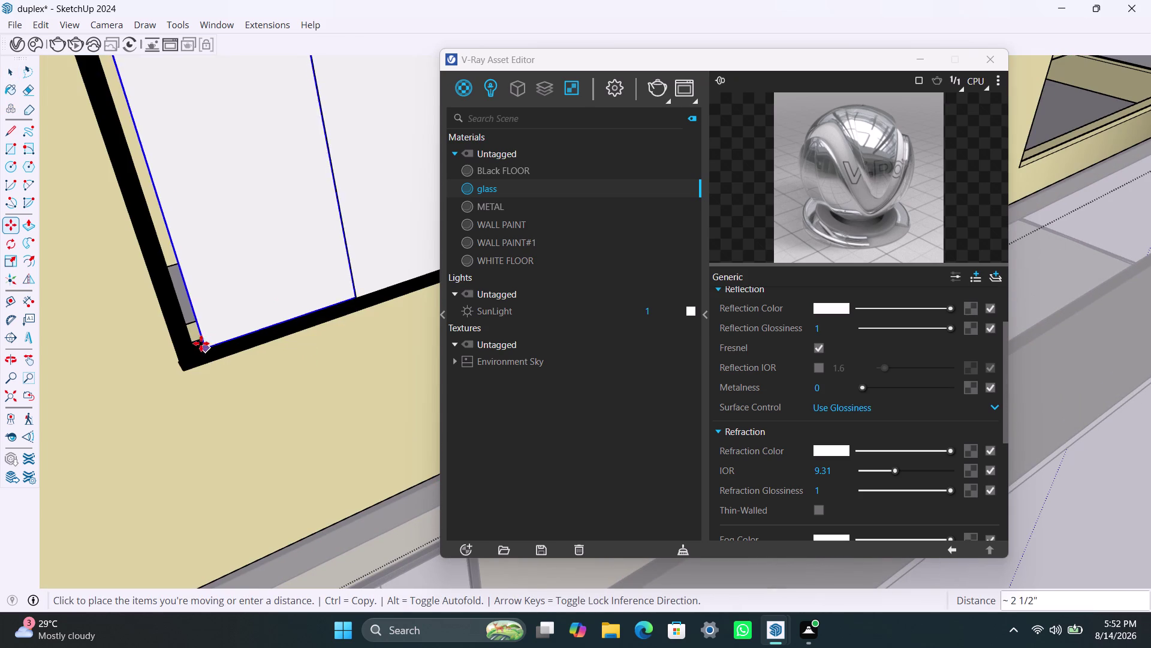
click(189, 346)
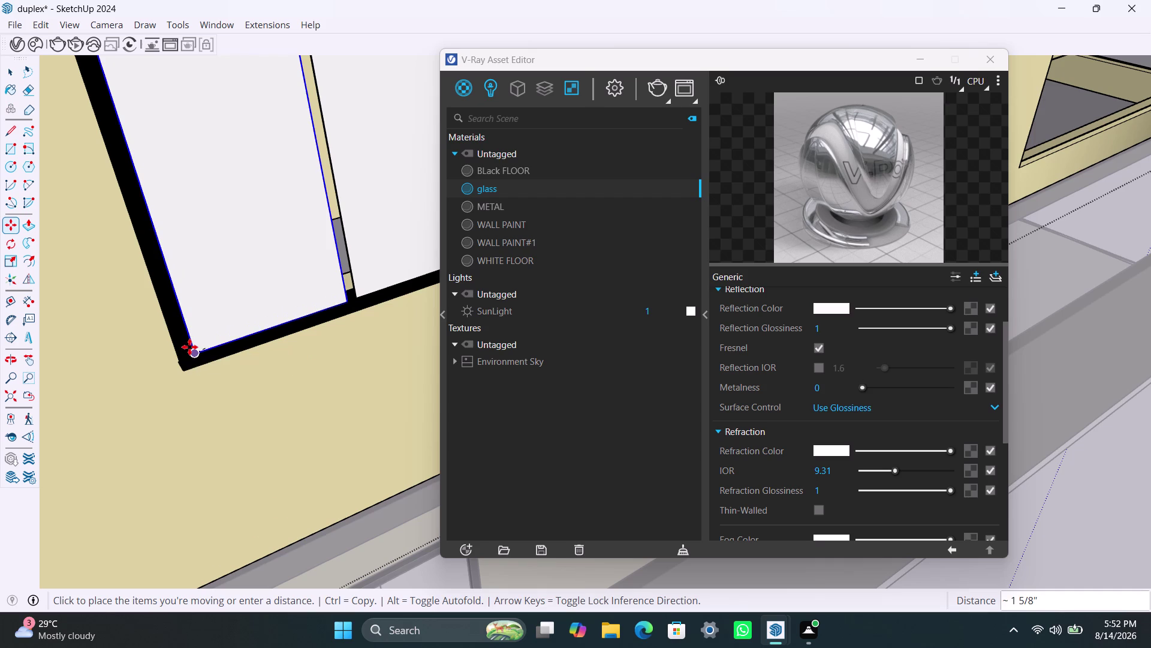
key(space)
Move the other glass pane to close the gap between the two panes.
scroll(down, 3)
middle_drag(294, 400, 238, 409)
click(278, 300)
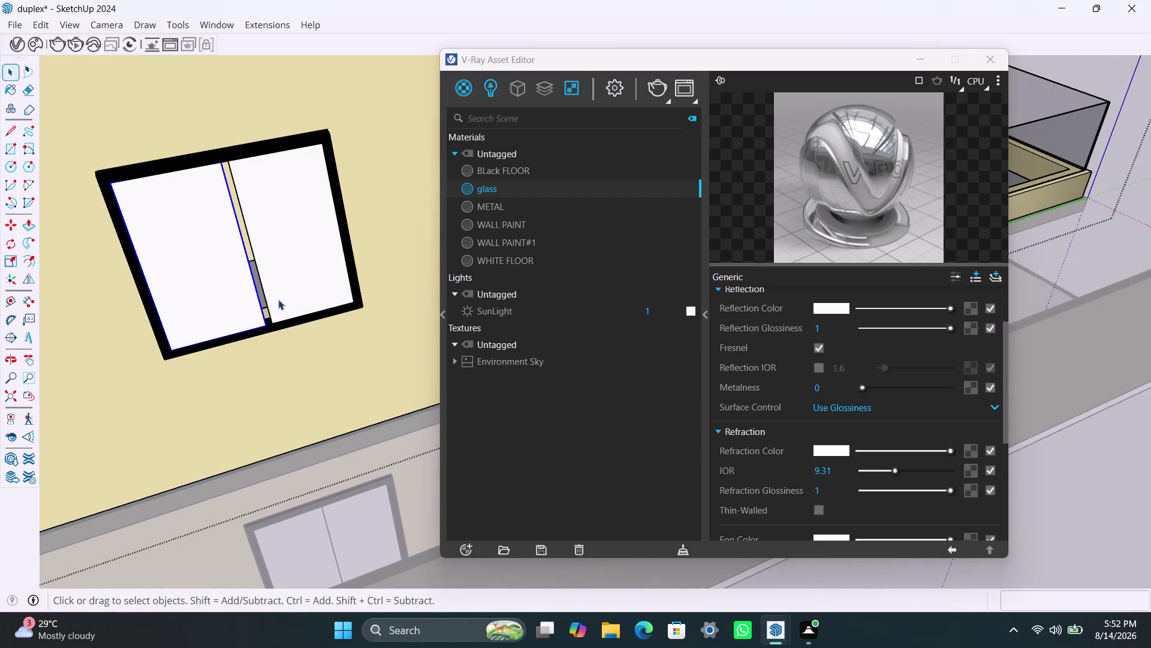
key(m)
click(279, 325)
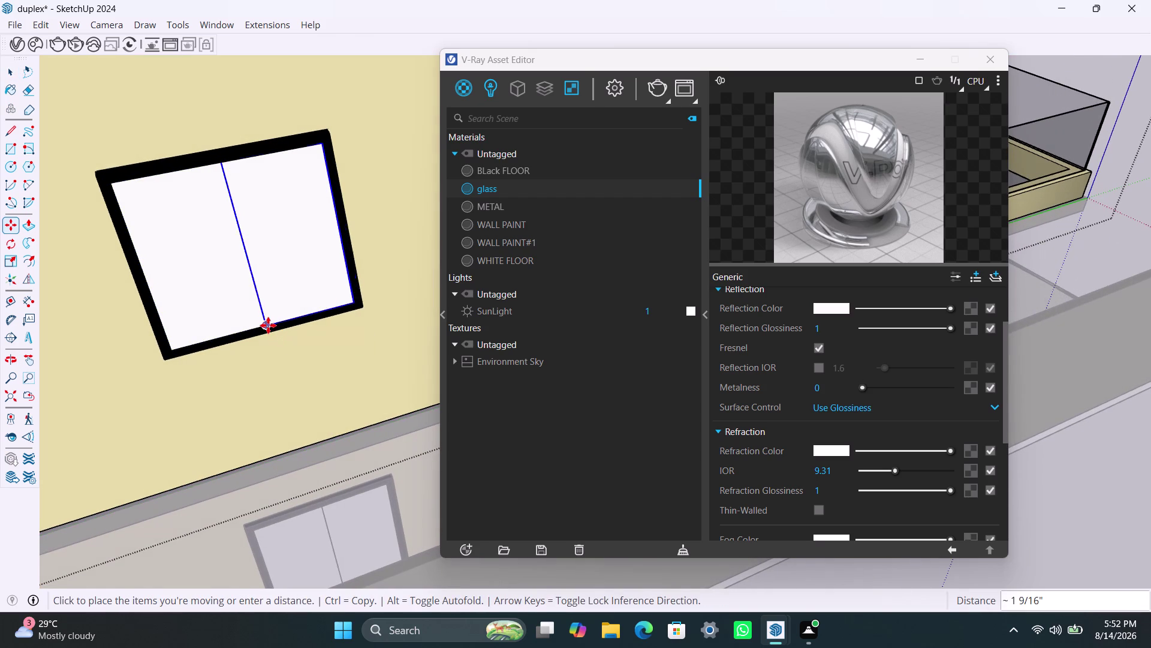
click(268, 325)
key(space)
click(297, 381)
scroll(down, 3)
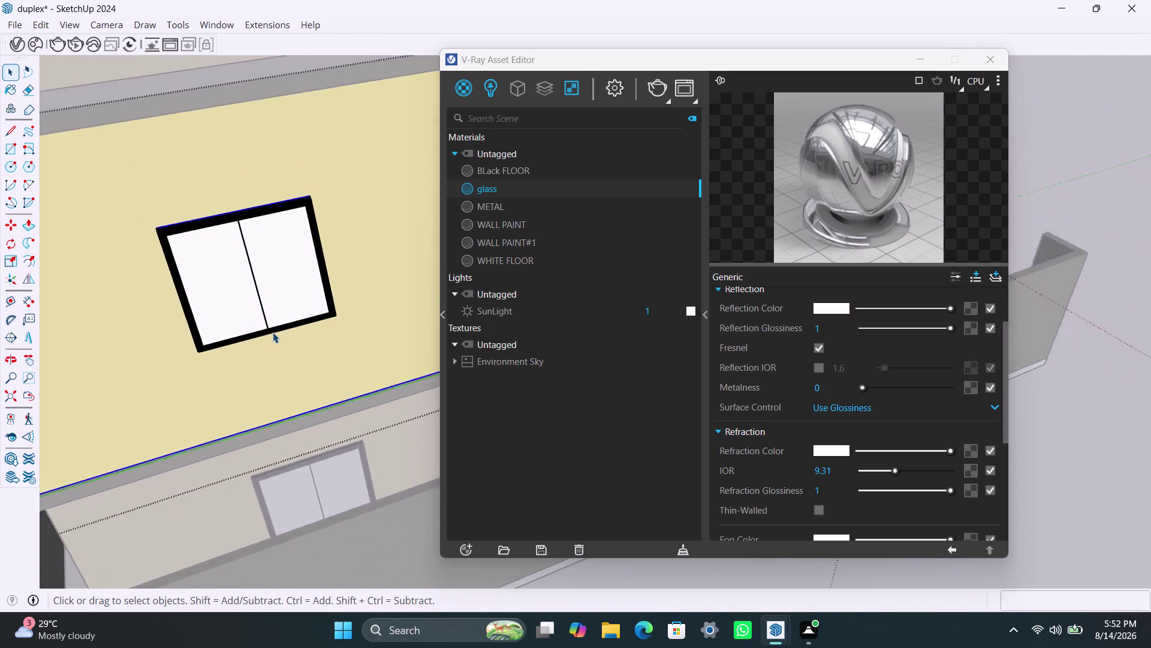
scroll(down, 3)
Apply the V-Ray glass material to the wall vent's top slat.
middle_drag(305, 368, 201, 377)
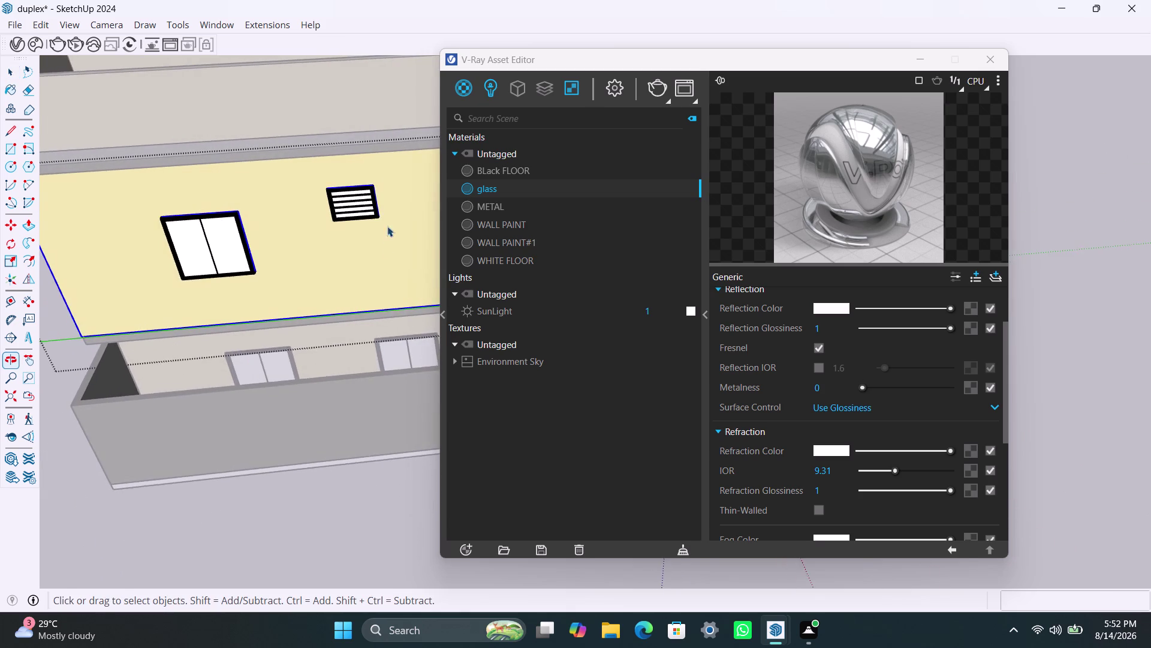
scroll(up, 3)
scroll(up, 3)
double_click(322, 146)
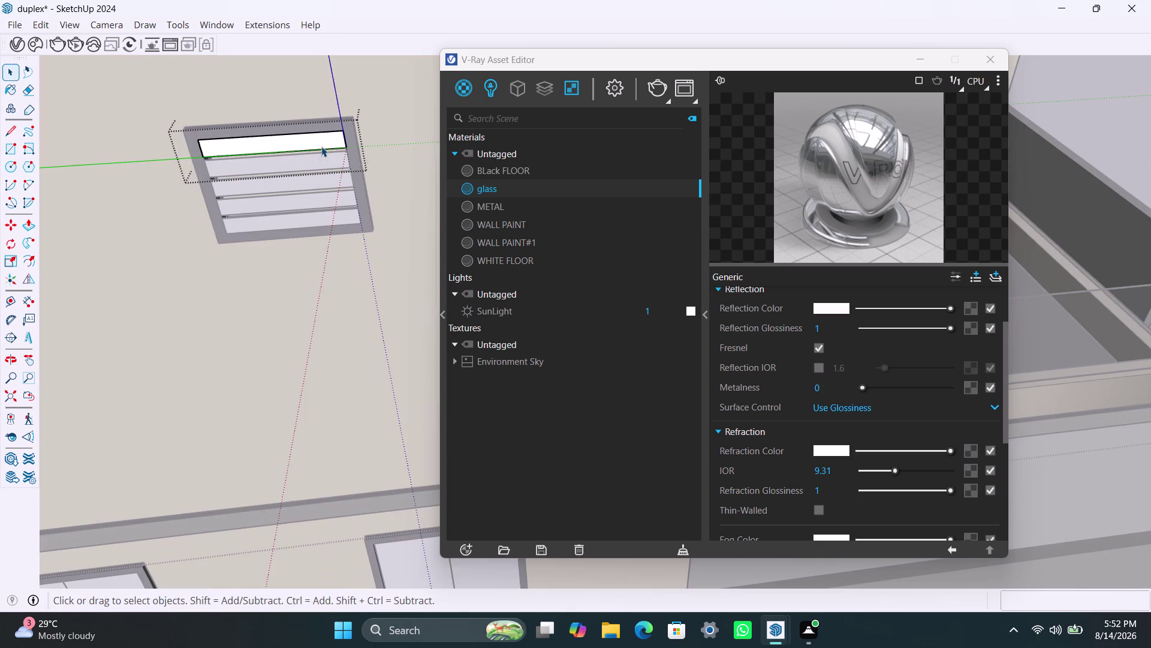
click(322, 146)
click(497, 183)
right_click(498, 184)
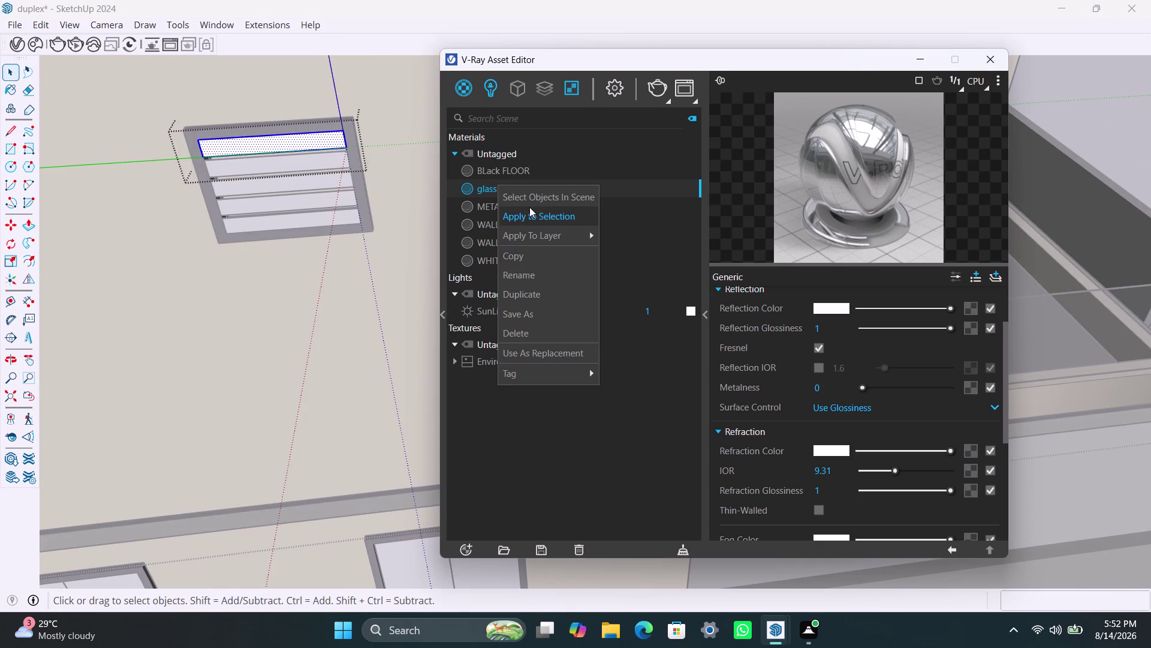
click(531, 208)
Apply glass to the wall vent's second slat.
double_click(324, 161)
right_click(324, 161)
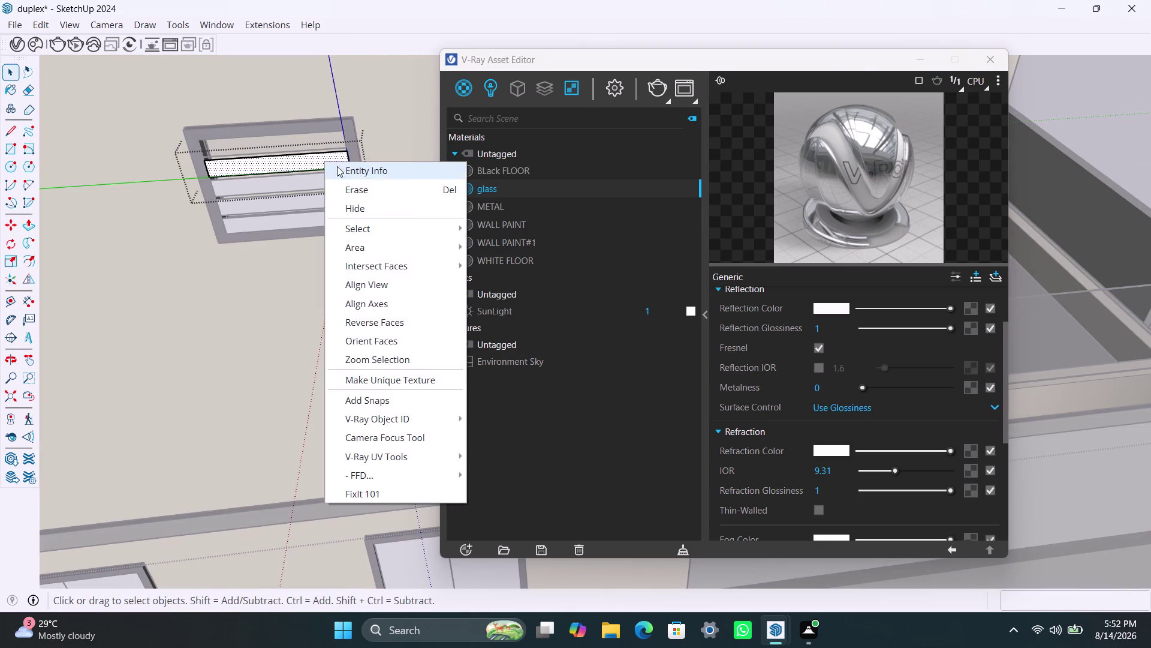
double_click(306, 162)
double_click(306, 161)
right_click(494, 188)
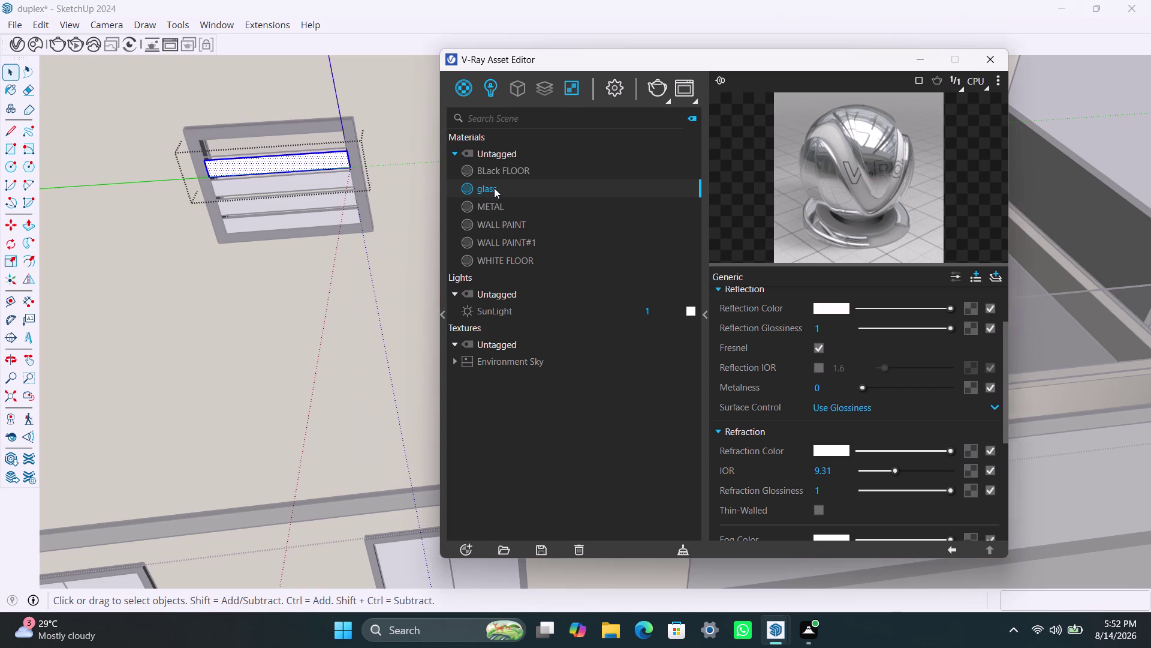
click(533, 225)
double_click(328, 186)
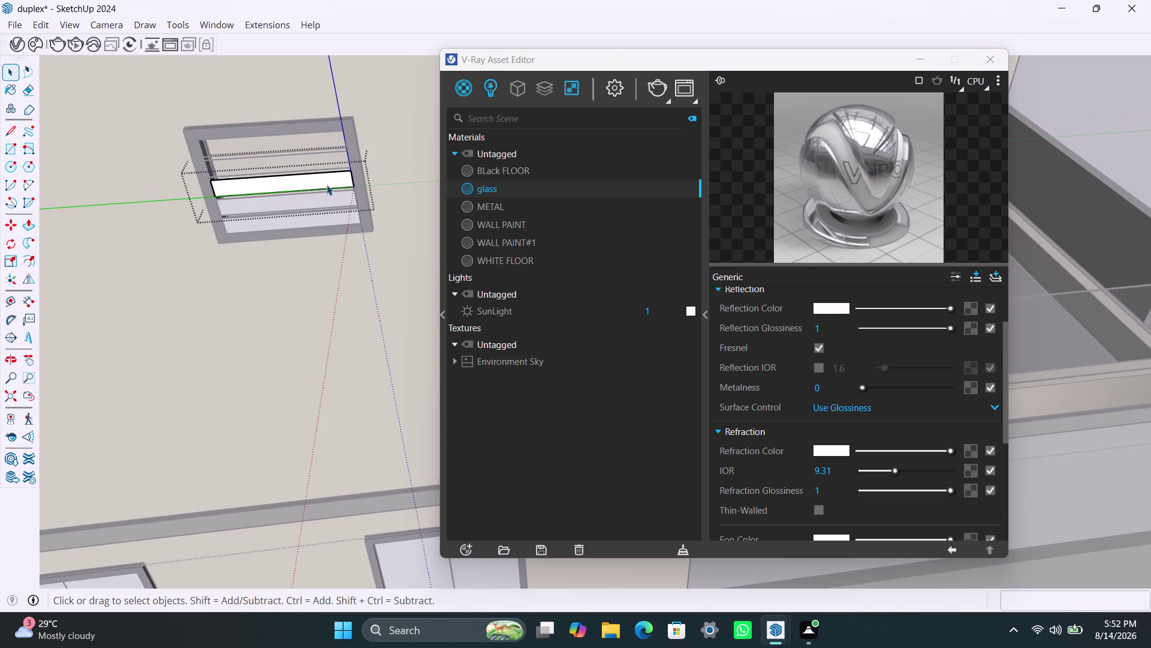
double_click(326, 185)
right_click(501, 193)
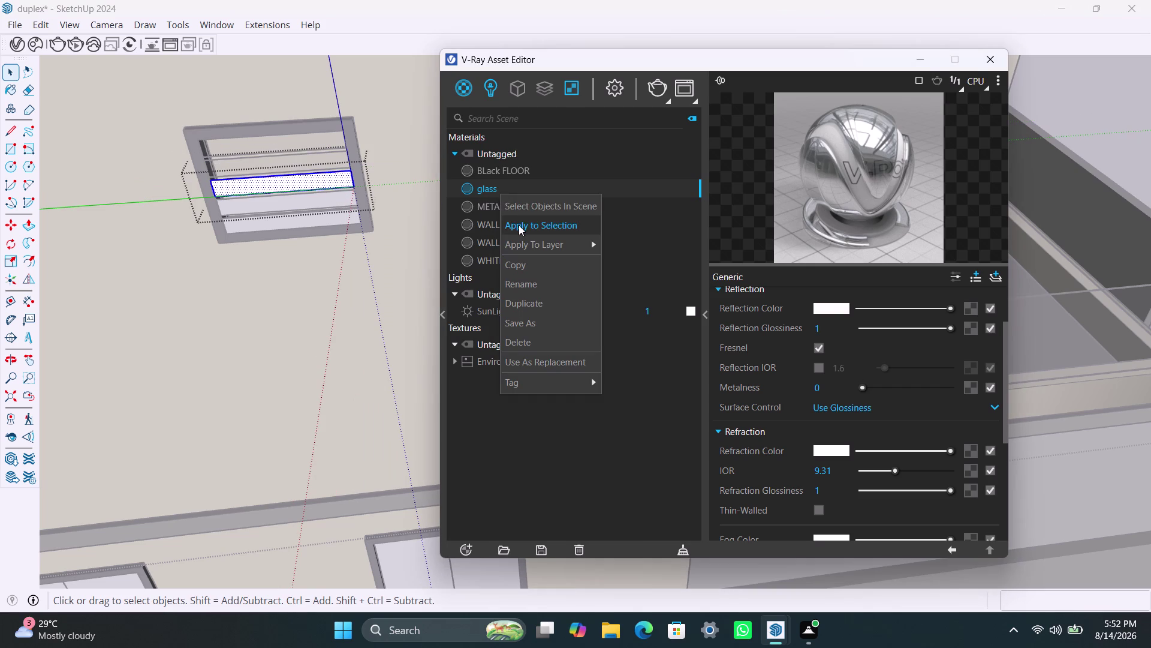
click(519, 226)
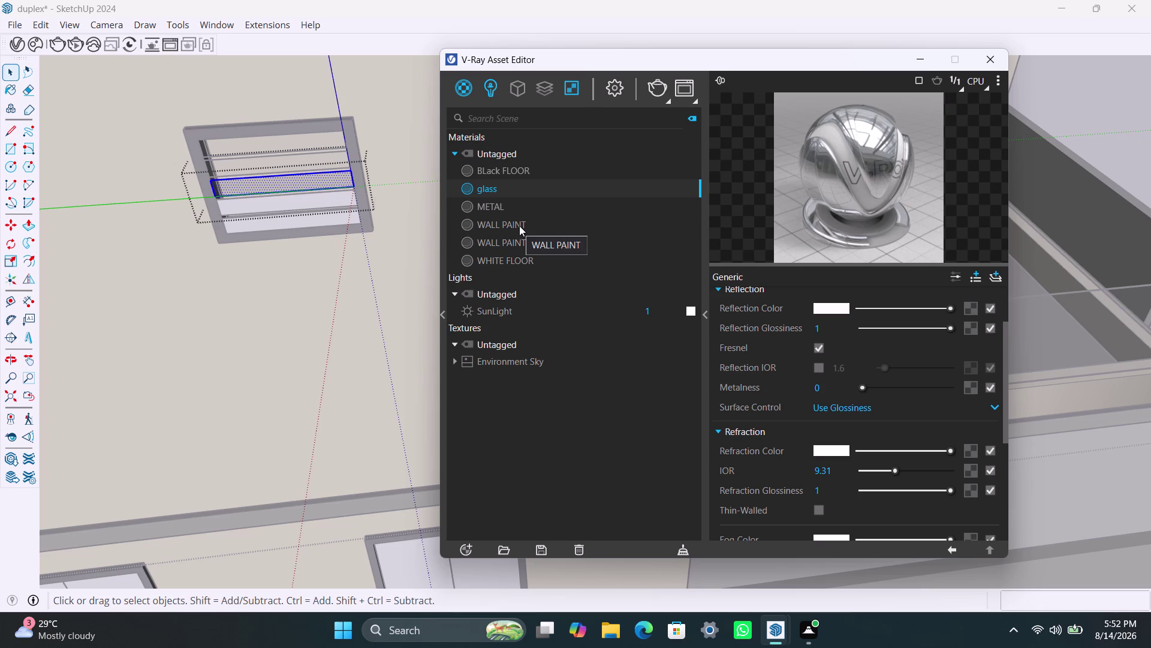
Apply glass to the wall vent's lower pane.
triple_click(319, 199)
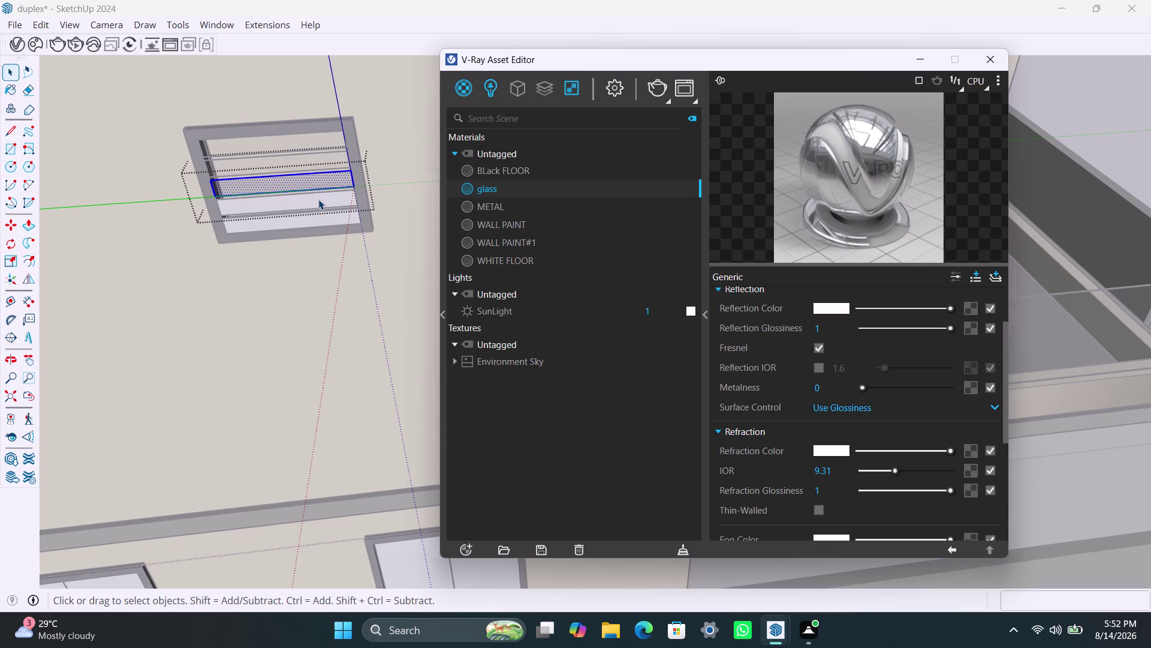
right_click(322, 199)
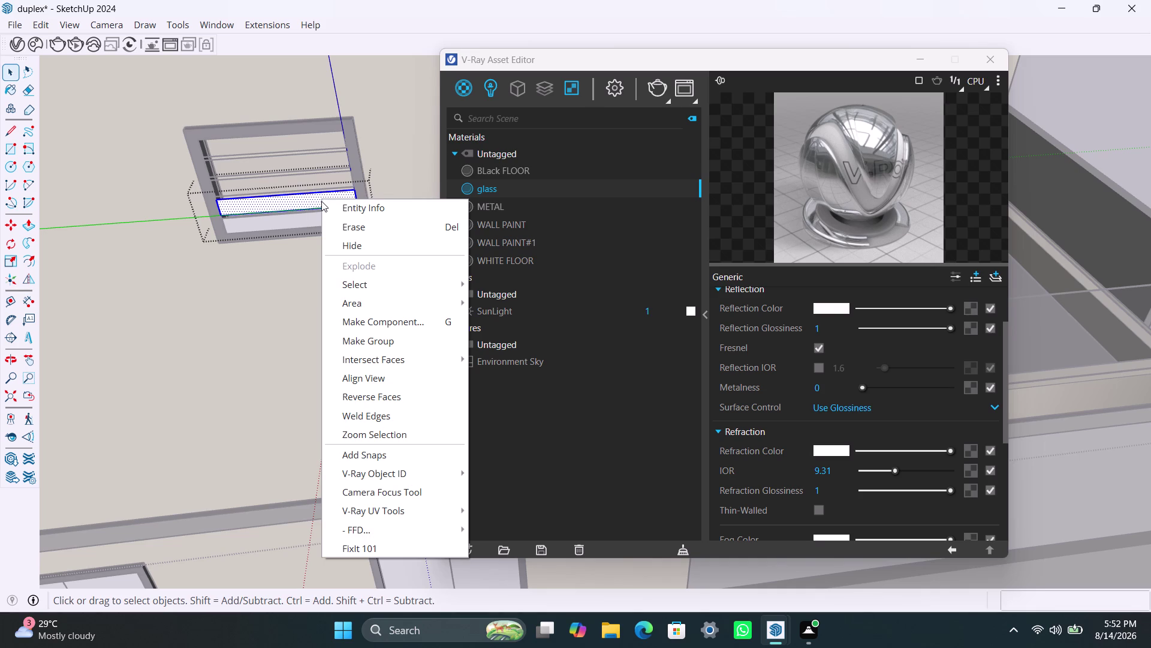
right_click(528, 186)
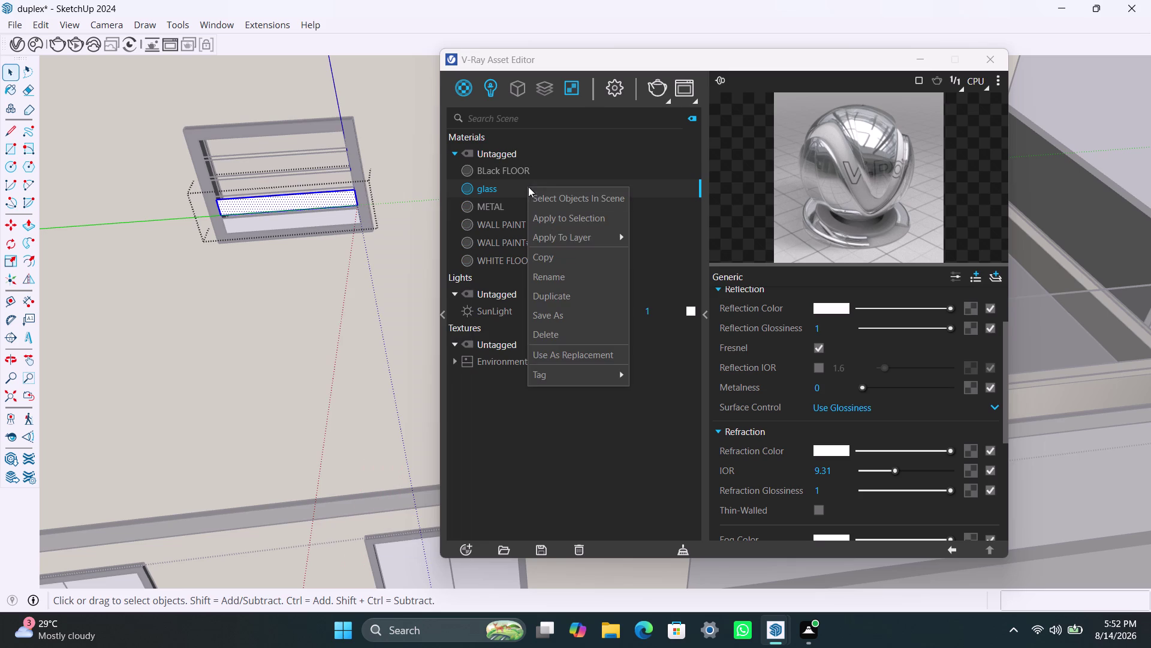
click(563, 225)
scroll(up, 3)
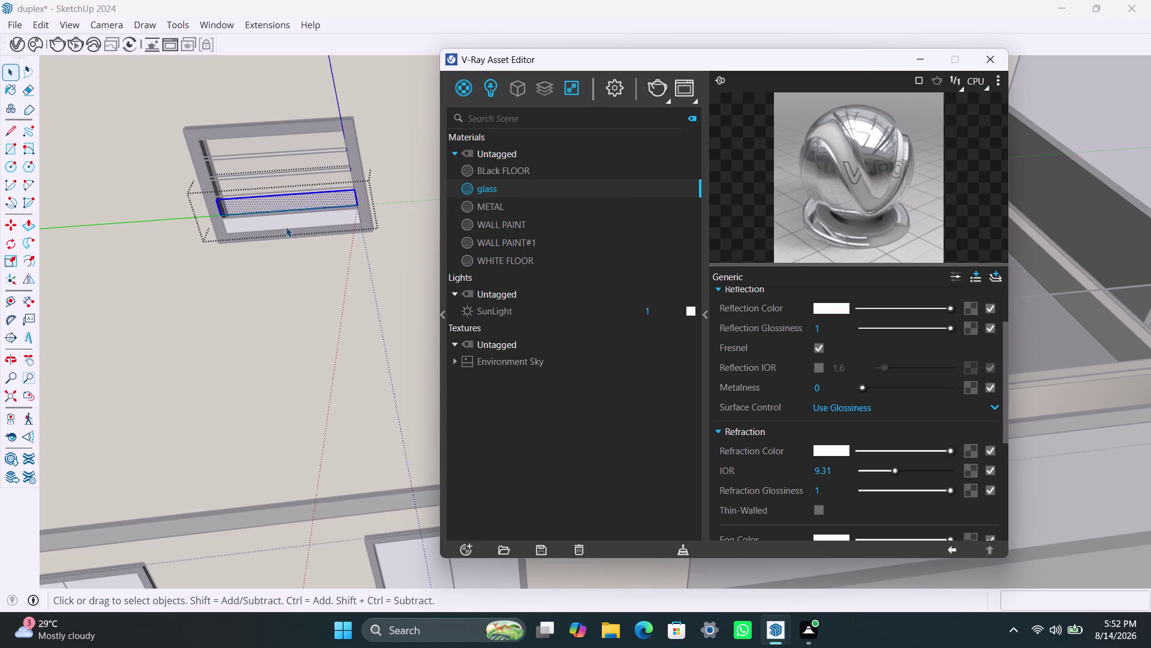
scroll(up, 3)
triple_click(282, 220)
double_click(282, 219)
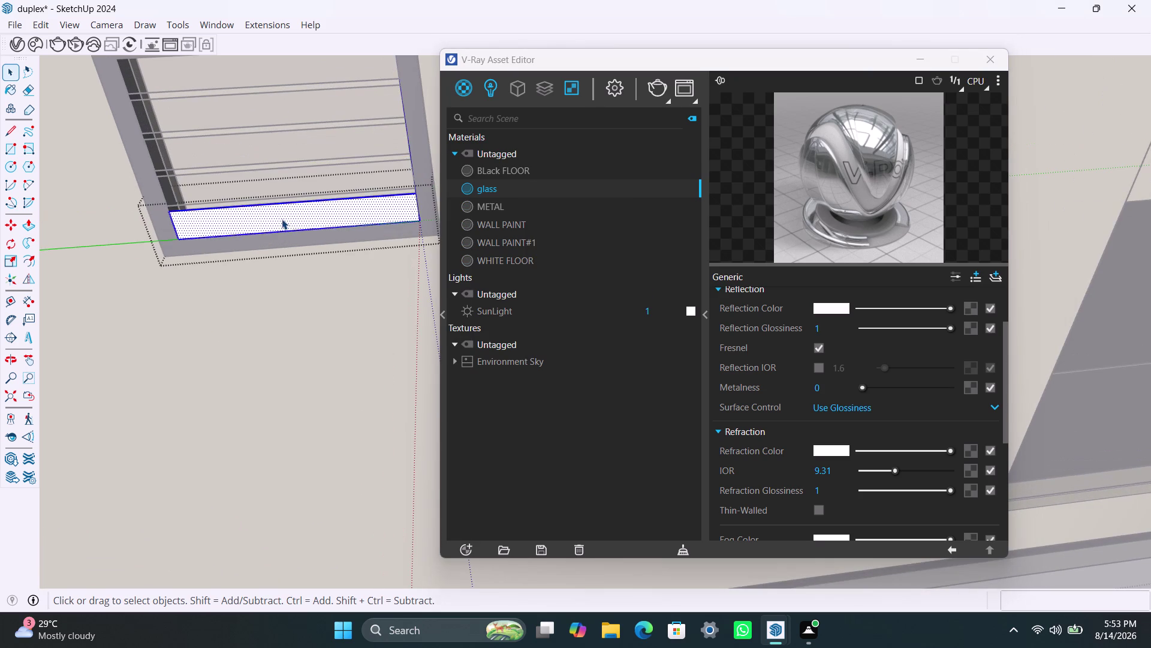
right_click(476, 189)
right_click(500, 193)
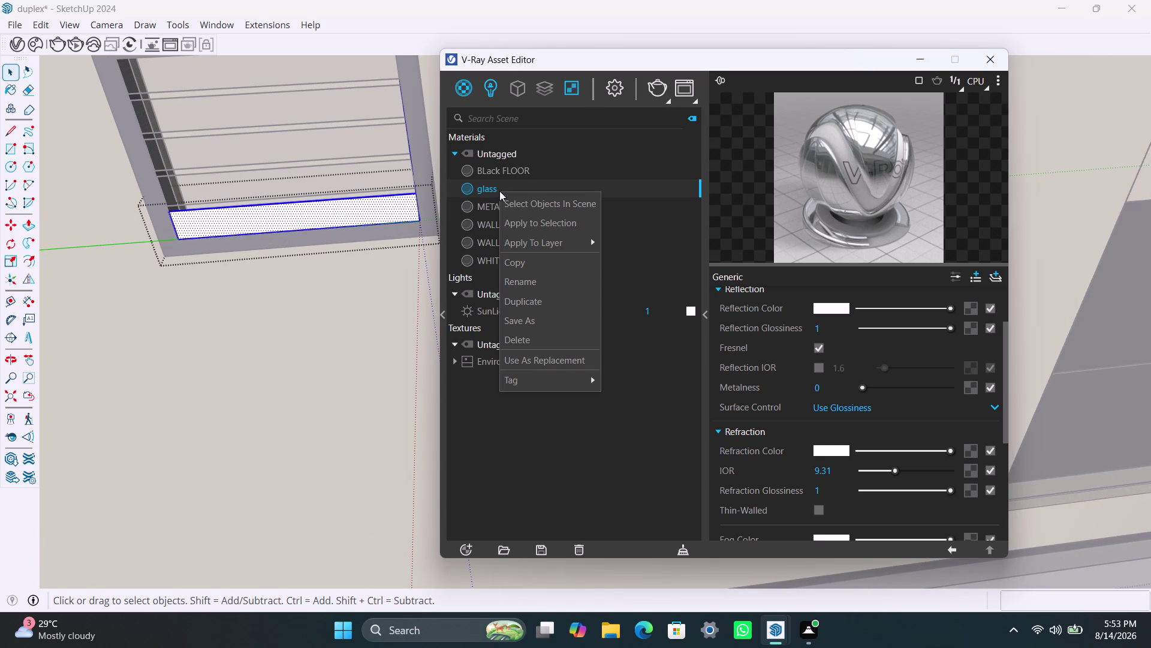
click(531, 222)
scroll(down, 3)
scroll(down, 3)
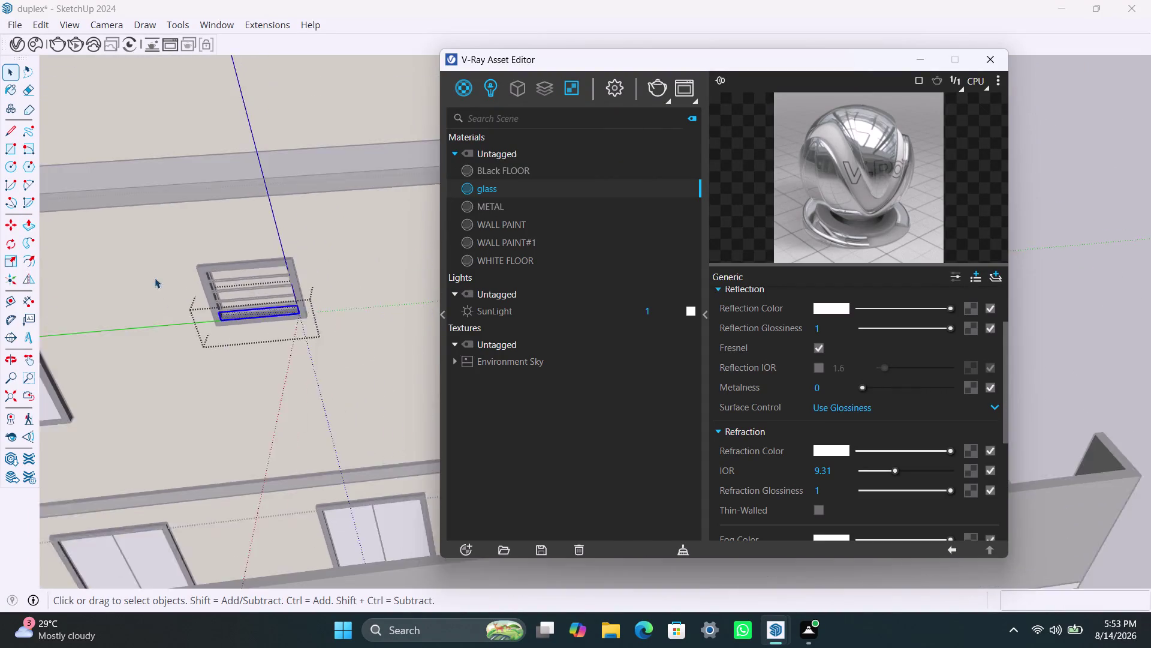
scroll(down, 3)
scroll(down, 3)
scroll(up, 3)
scroll(down, 3)
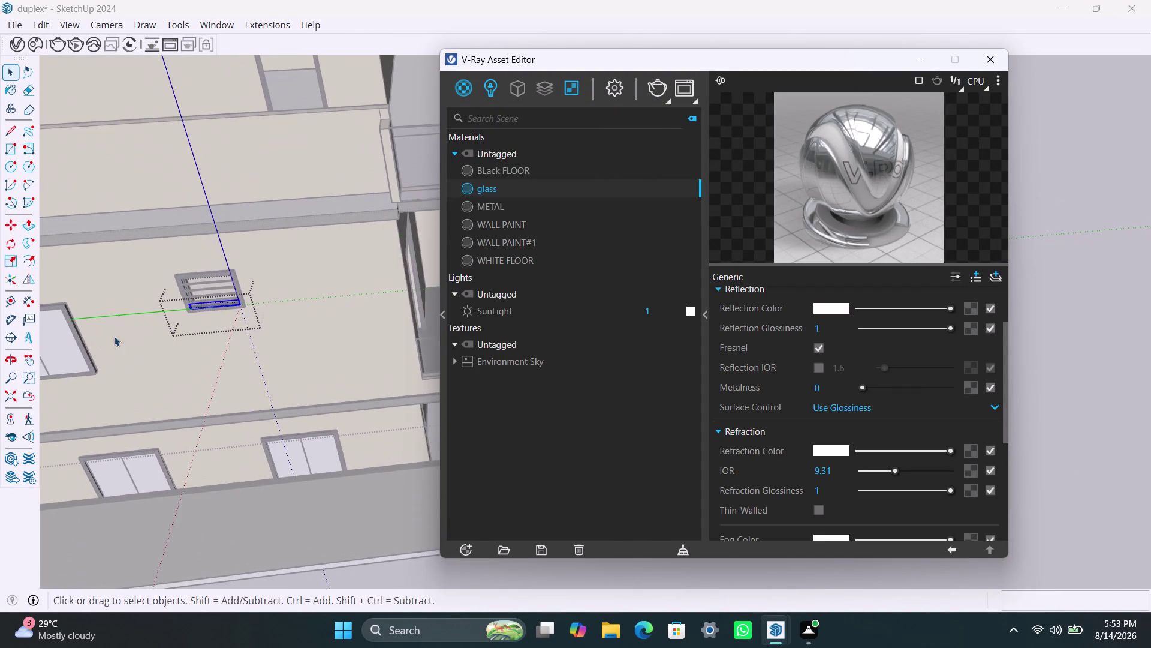
scroll(down, 3)
scroll(down, 3)
Glaze both panes of the upper-floor window with the glass material.
middle_drag(105, 339, 281, 287)
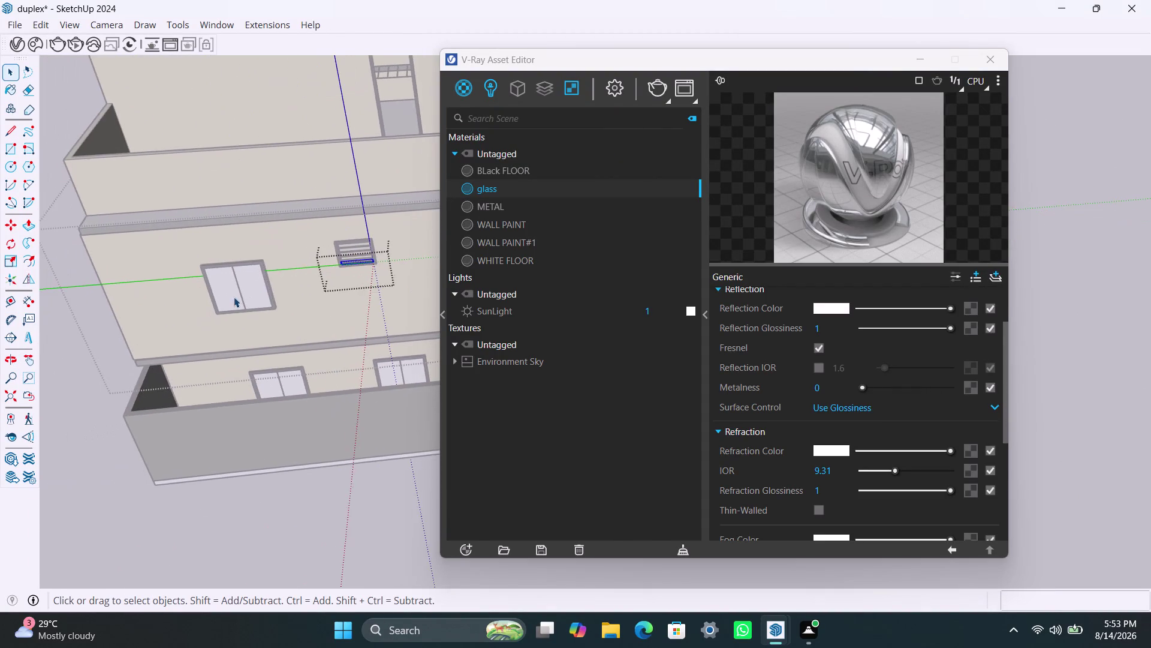
scroll(up, 3)
double_click(203, 293)
double_click(220, 284)
double_click(220, 284)
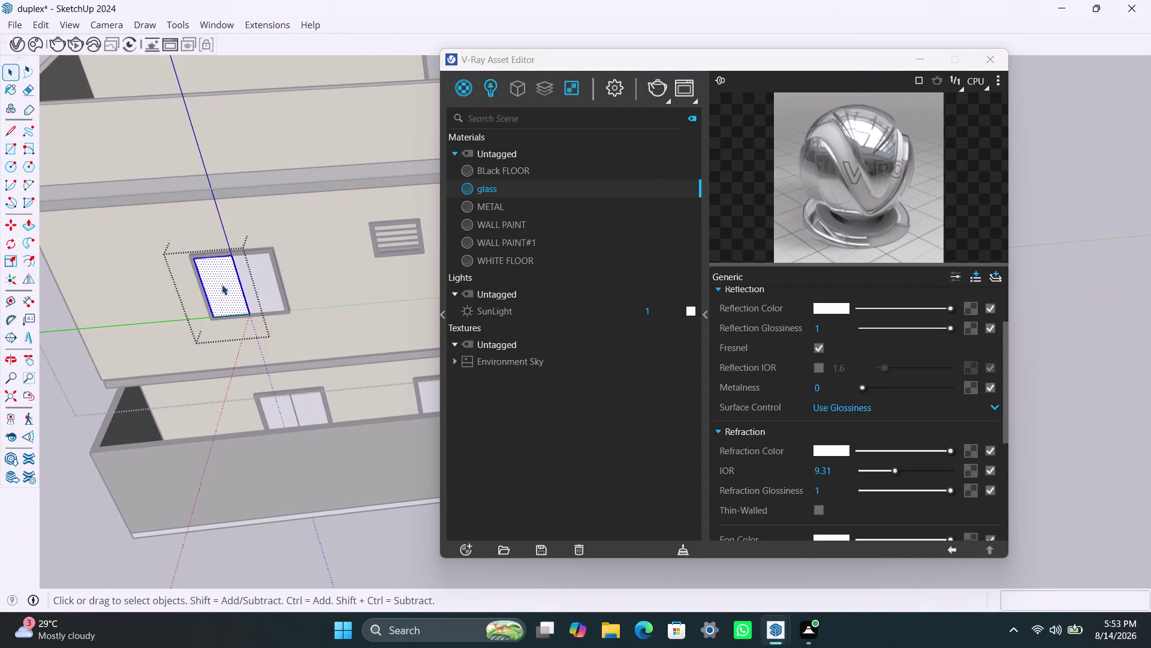
right_click(503, 184)
click(525, 208)
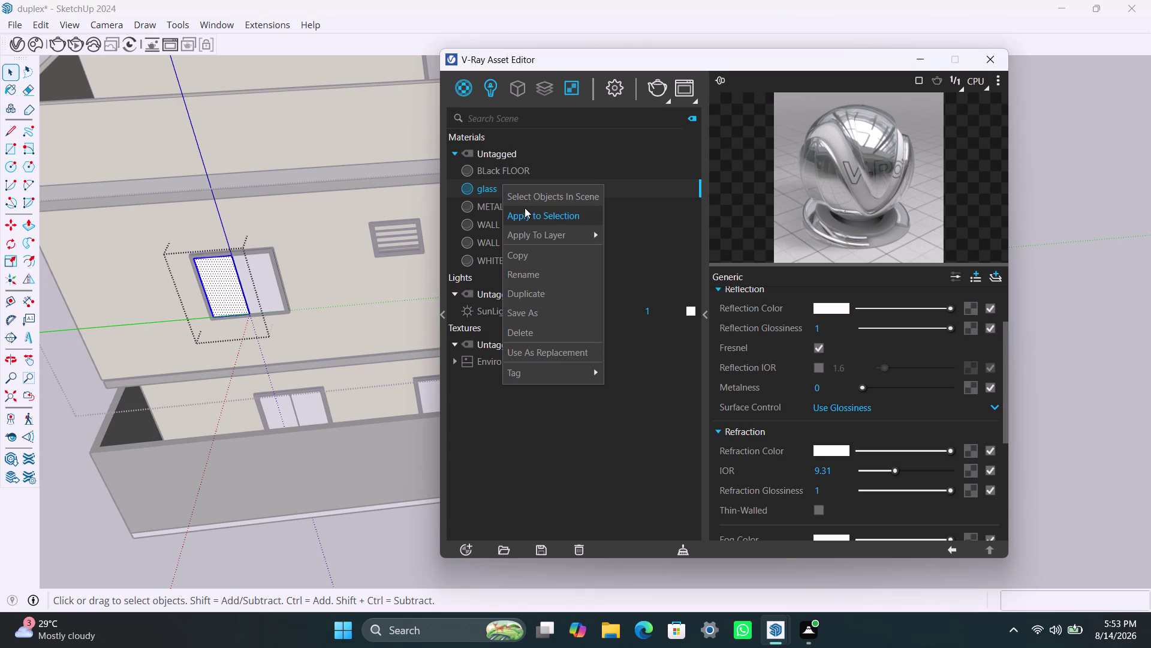
triple_click(267, 279)
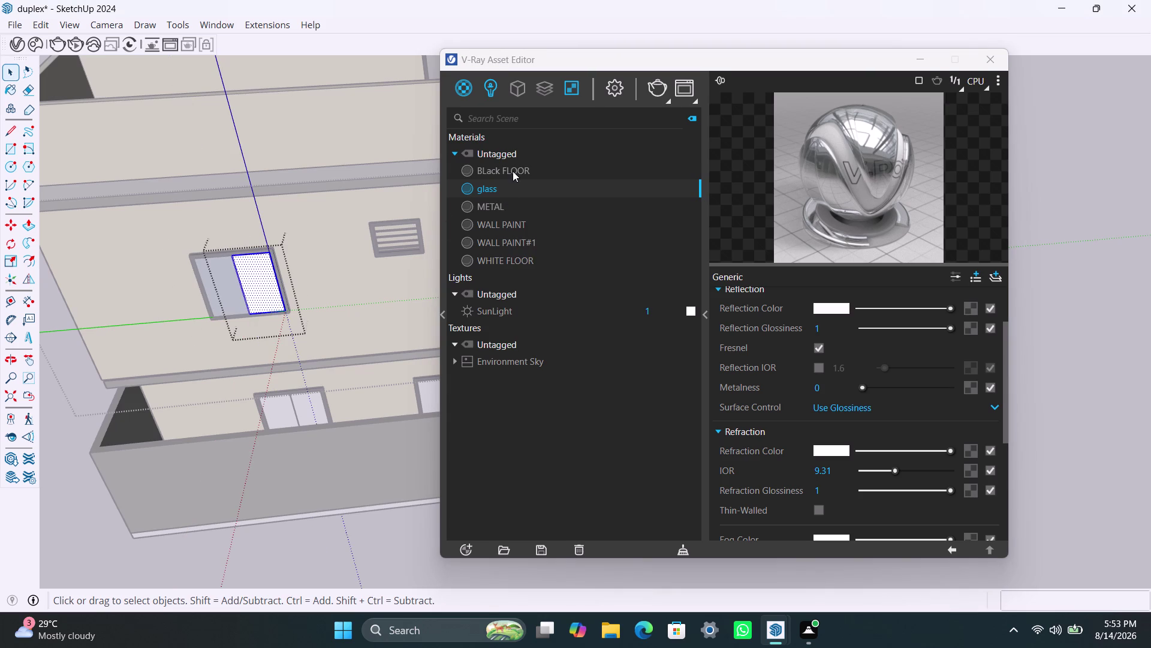
right_click(507, 194)
click(522, 228)
triple_click(230, 283)
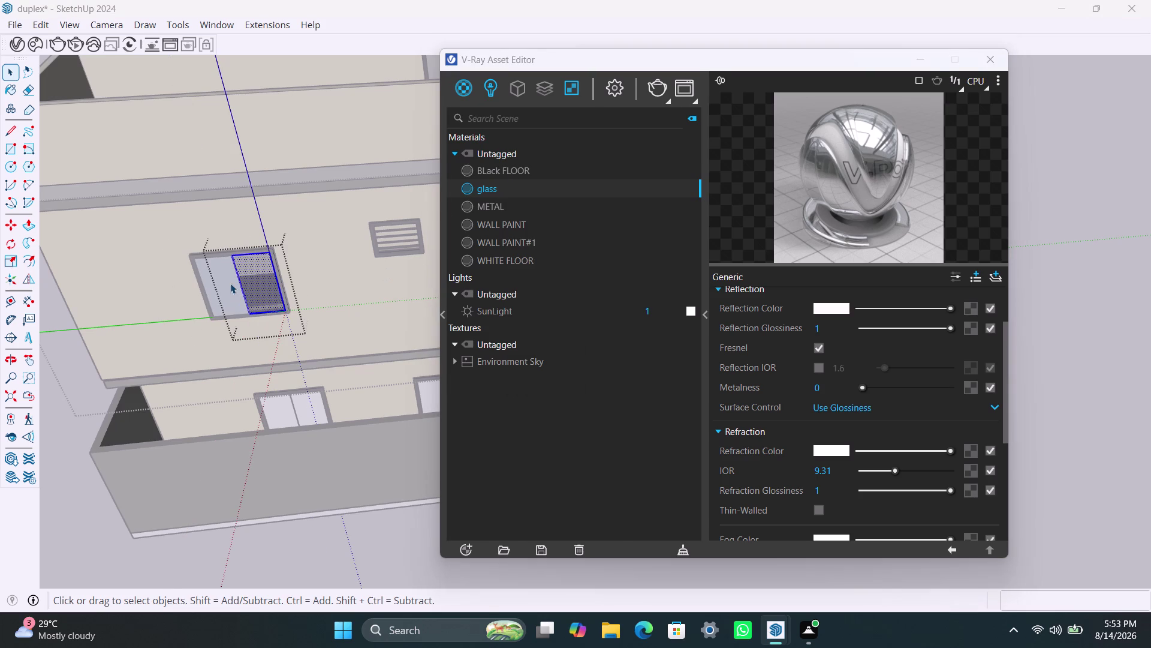
right_click(499, 191)
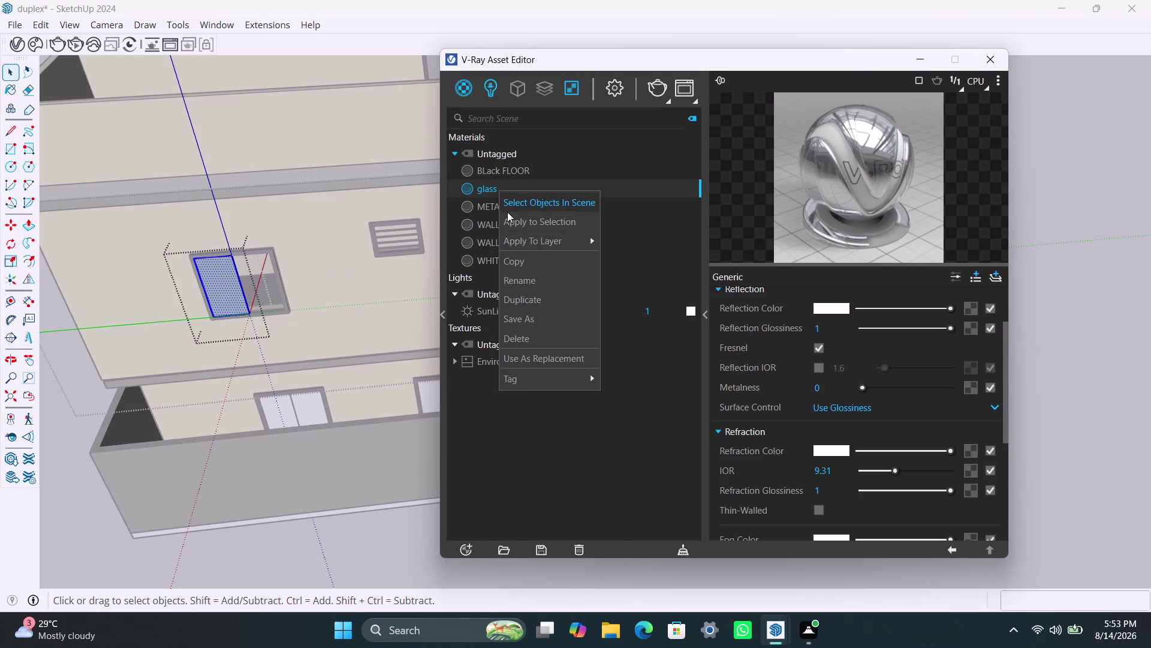
click(507, 212)
Glaze both panes of a ground-floor window with the glass material.
triple_click(284, 413)
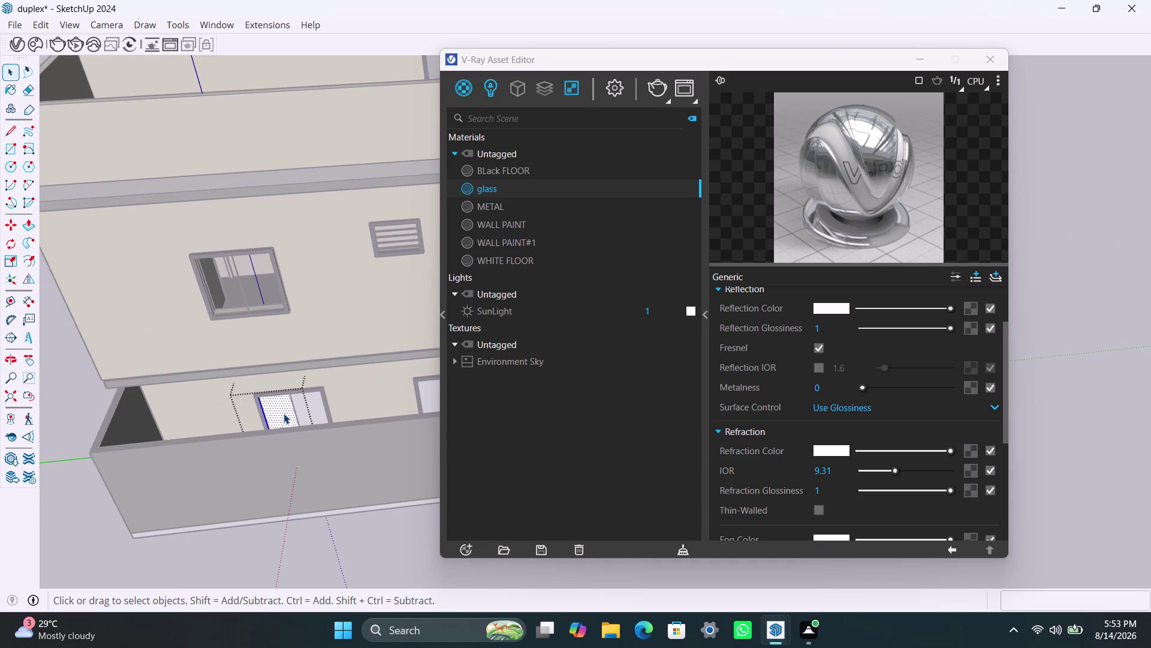
double_click(284, 413)
right_click(495, 192)
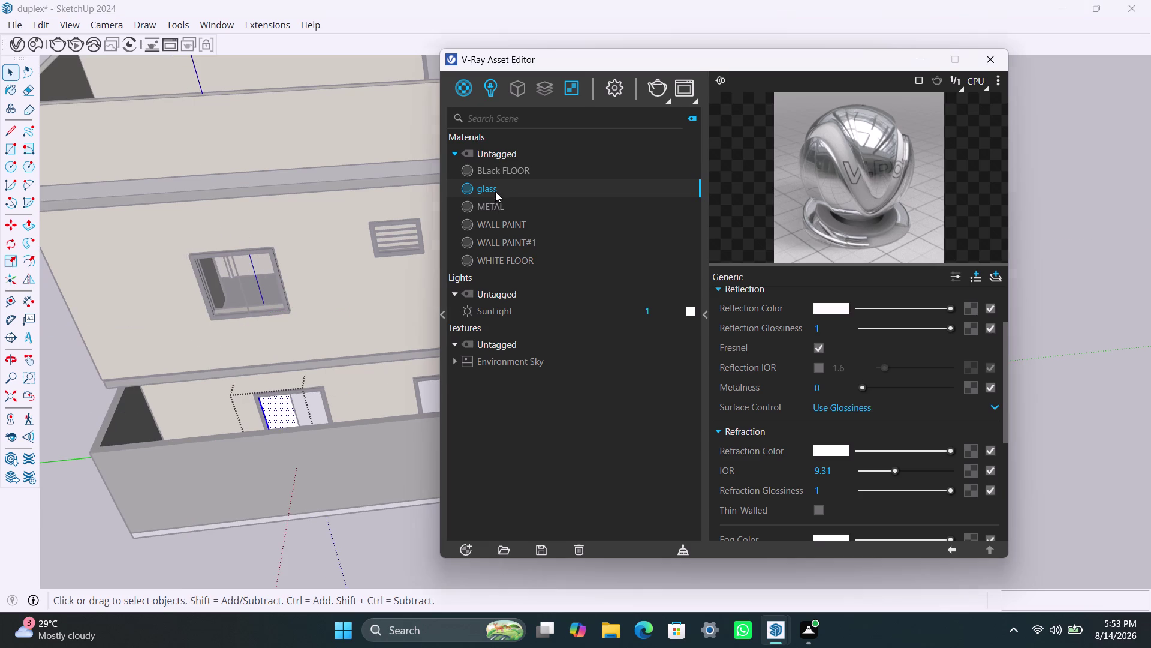
click(516, 228)
triple_click(317, 407)
click(316, 404)
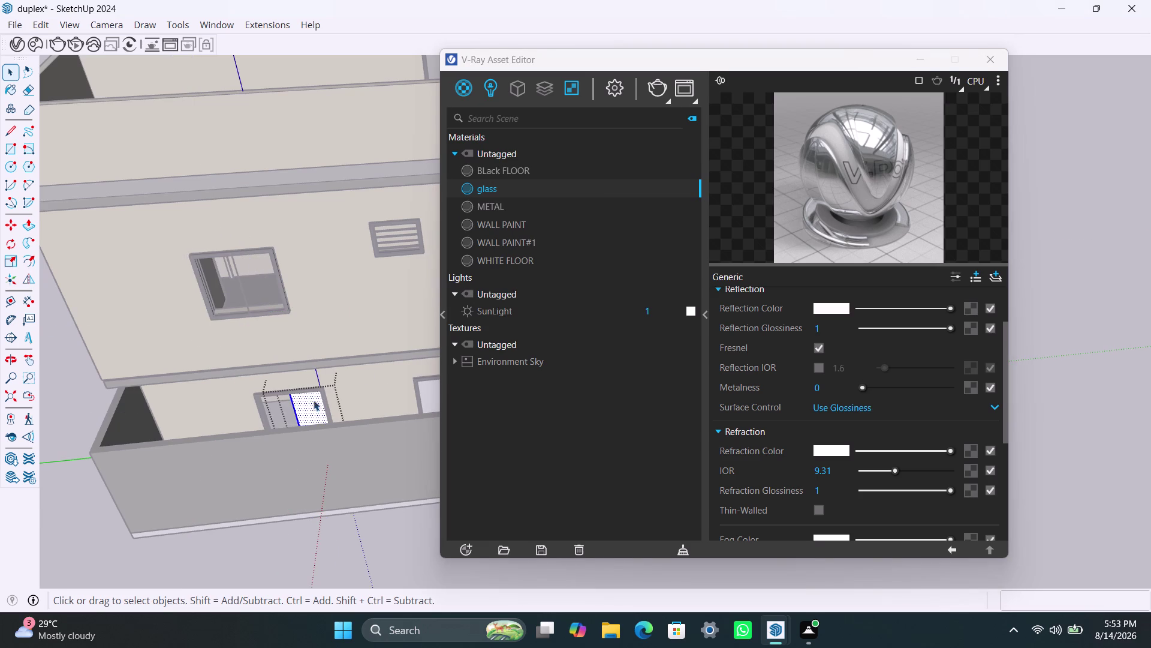
click(492, 194)
right_click(494, 194)
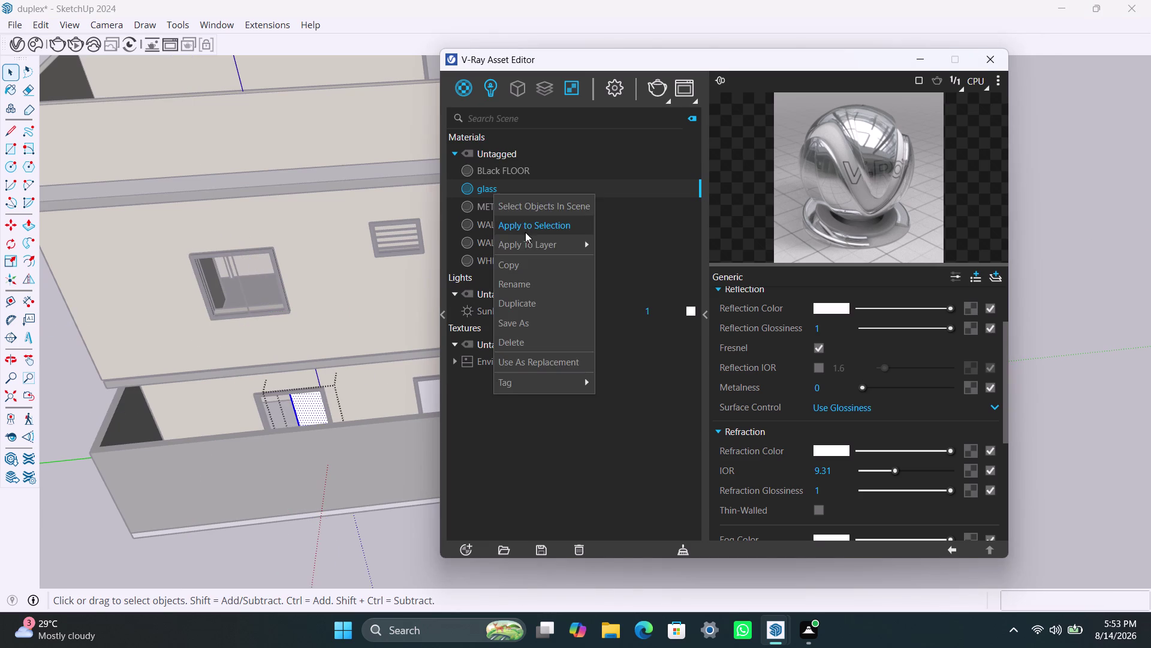
click(525, 232)
Glaze the left and second panes of the next ground-floor window.
scroll(down, 3)
middle_drag(400, 402, 261, 423)
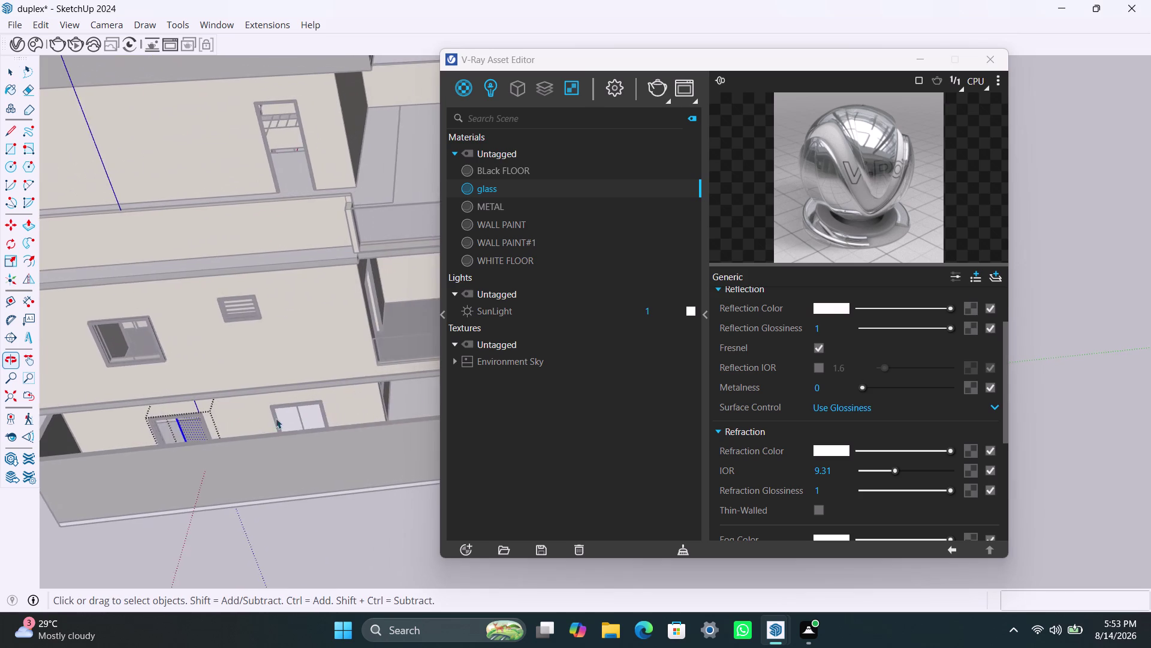
scroll(up, 3)
triple_click(284, 410)
triple_click(284, 411)
double_click(283, 410)
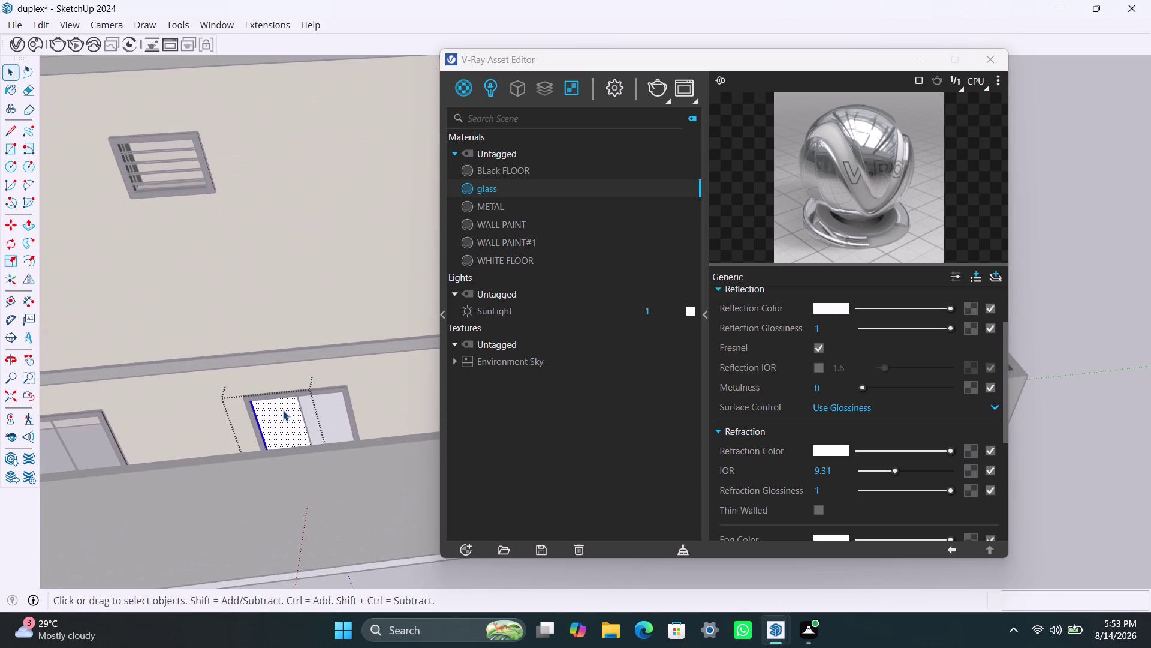
right_click(493, 189)
click(518, 221)
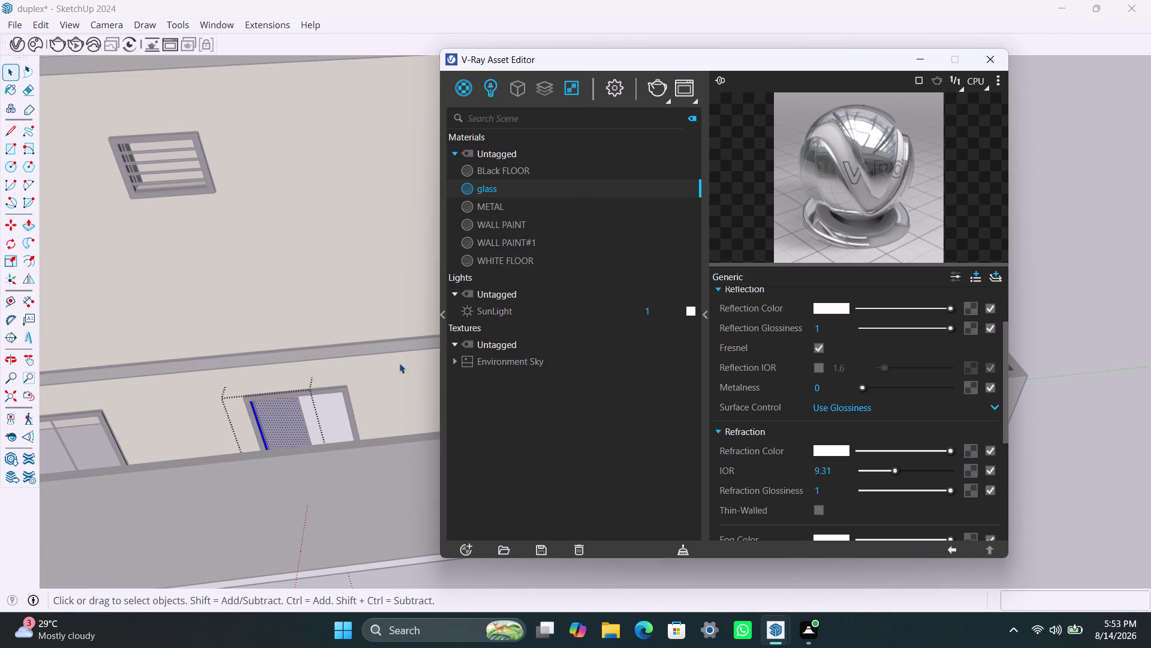
triple_click(340, 408)
double_click(340, 409)
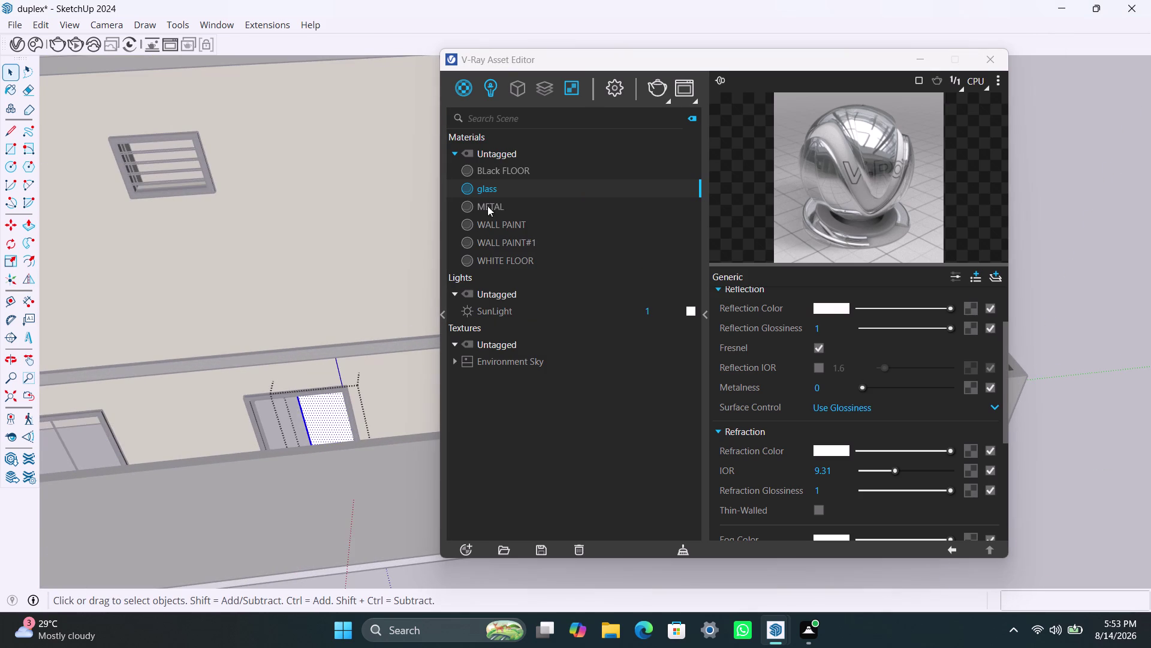
right_click(494, 191)
click(509, 226)
scroll(down, 3)
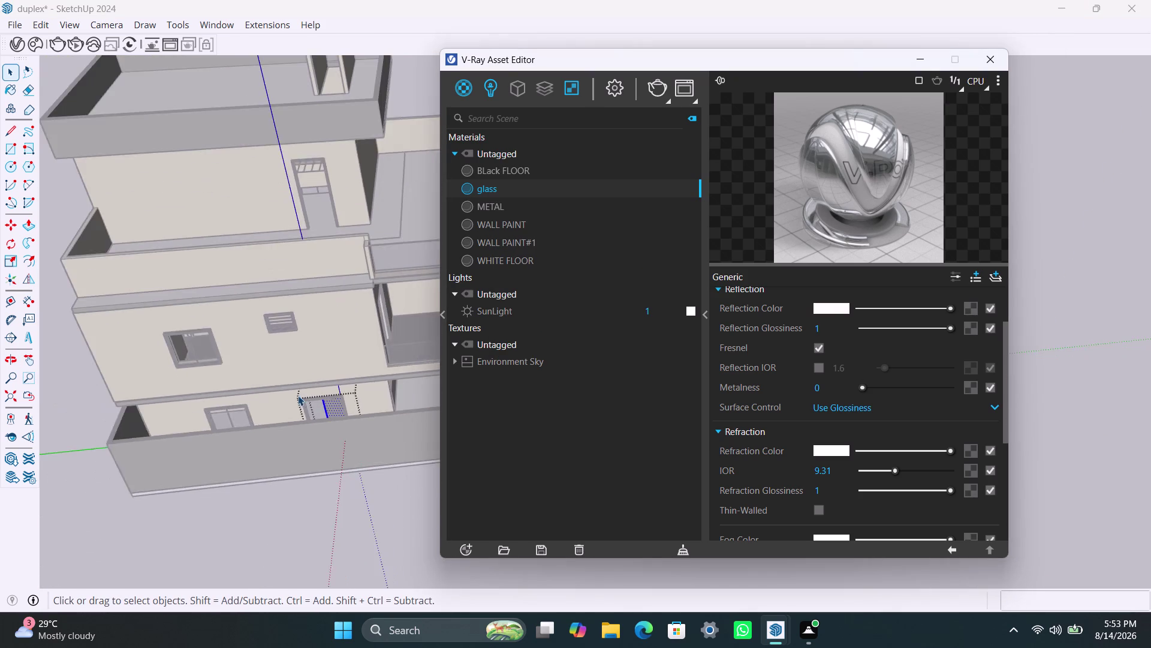
Apply glass to both panes of the small window on the side wall.
scroll(down, 3)
middle_drag(327, 427, 203, 412)
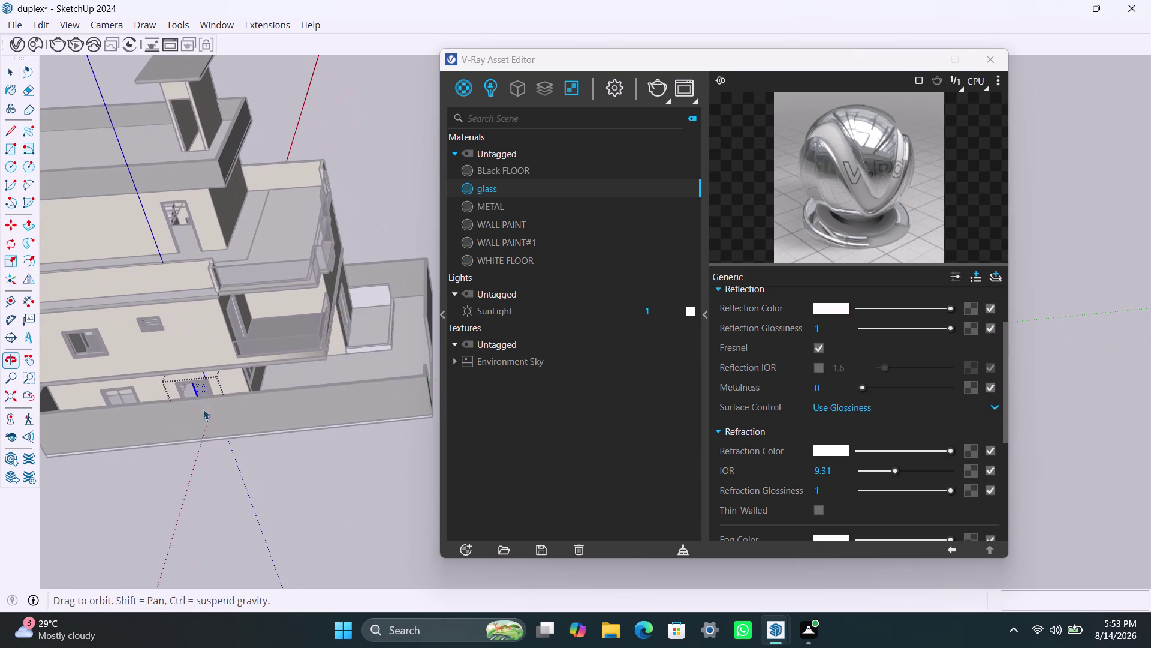
scroll(up, 3)
middle_drag(332, 347, 141, 339)
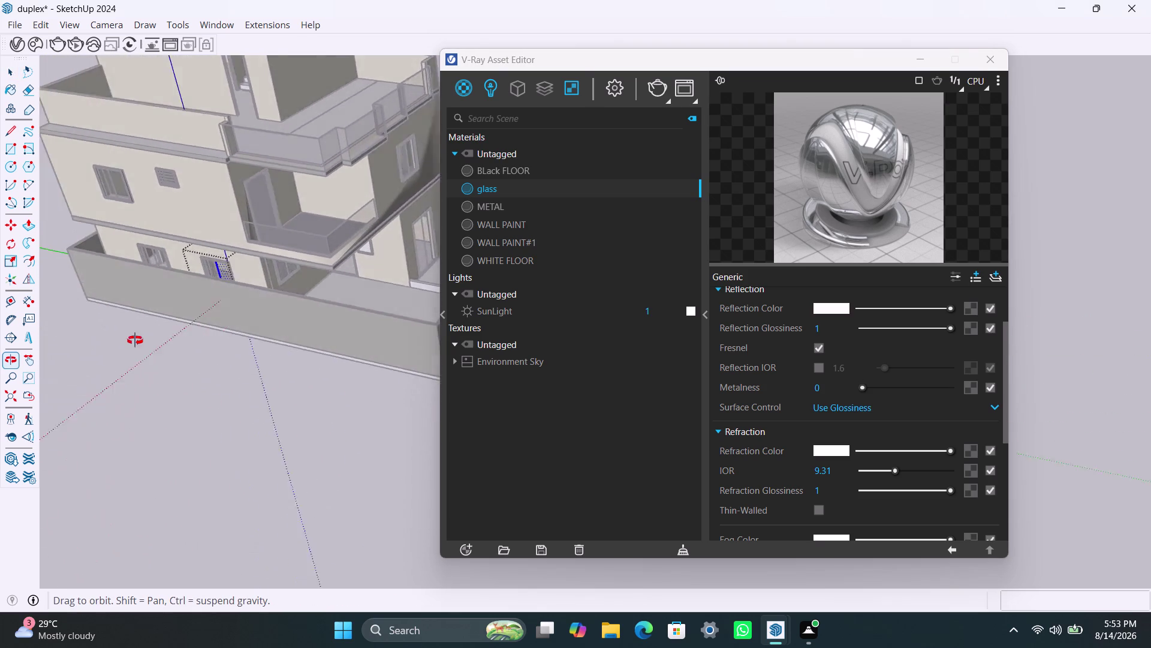
middle_drag(141, 339, 91, 349)
scroll(down, 3)
middle_drag(267, 353, 174, 320)
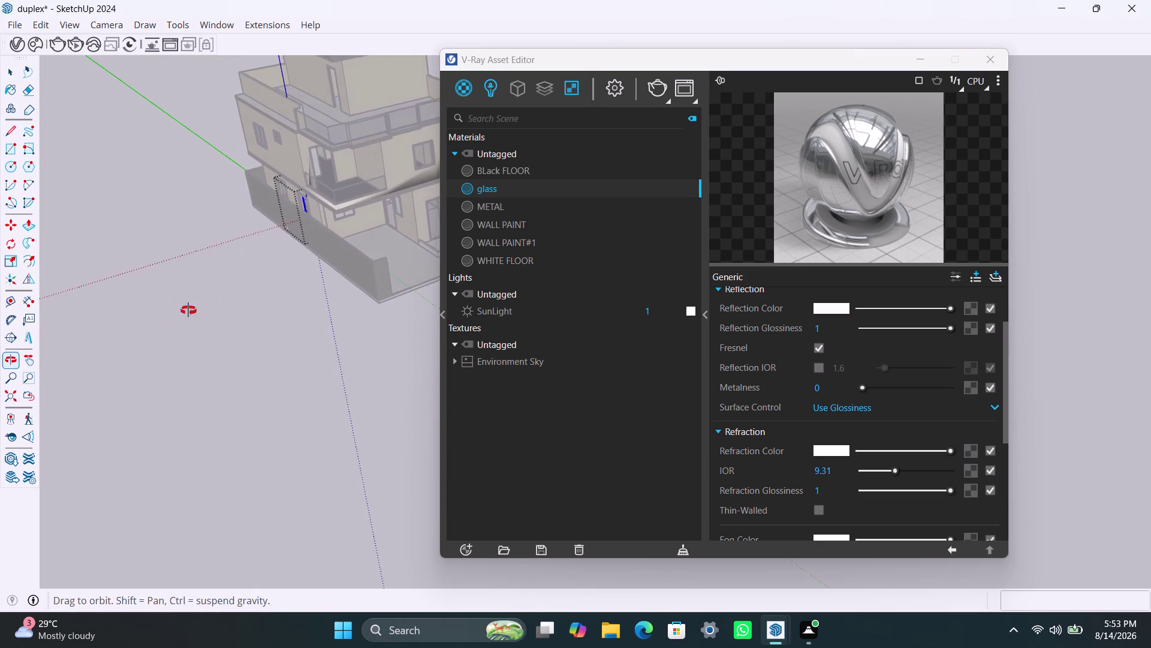
middle_drag(173, 320, 210, 287)
scroll(up, 3)
middle_drag(358, 267, 276, 239)
scroll(up, 3)
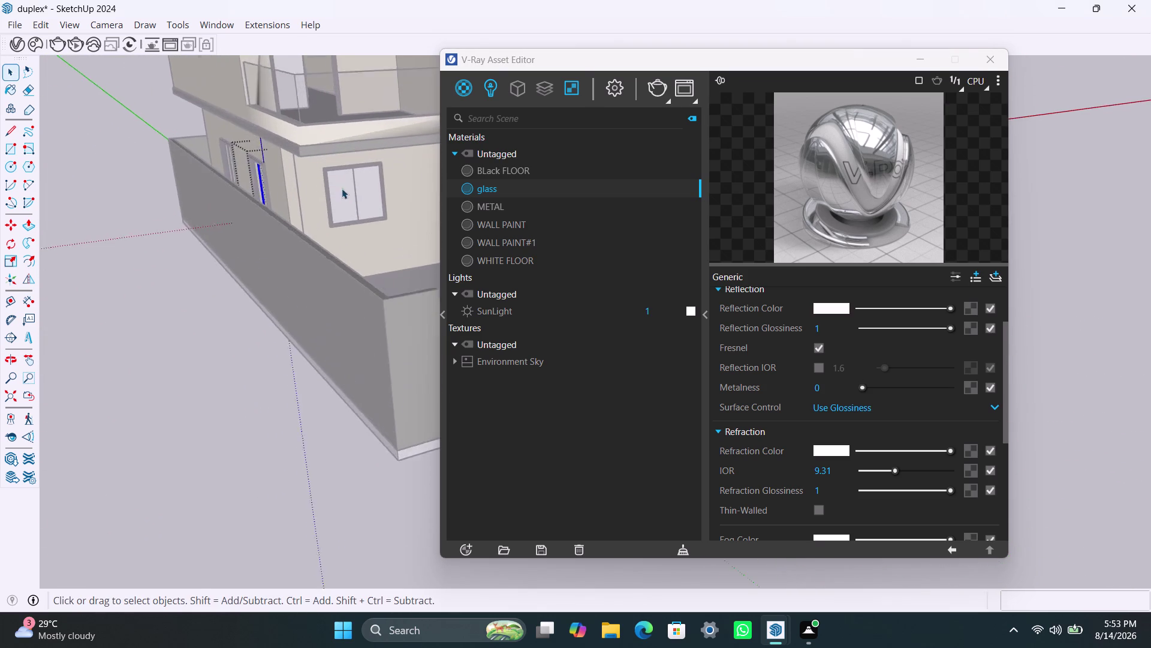
scroll(up, 3)
triple_click(339, 202)
double_click(338, 201)
right_click(339, 202)
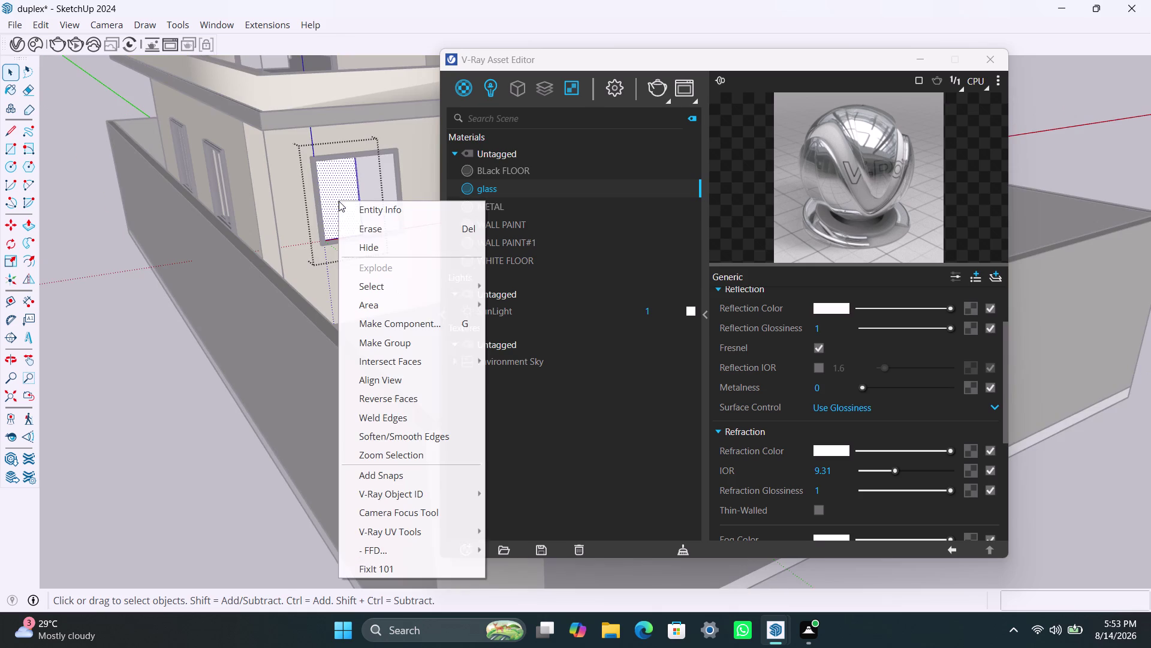
click(523, 187)
right_click(522, 186)
click(536, 214)
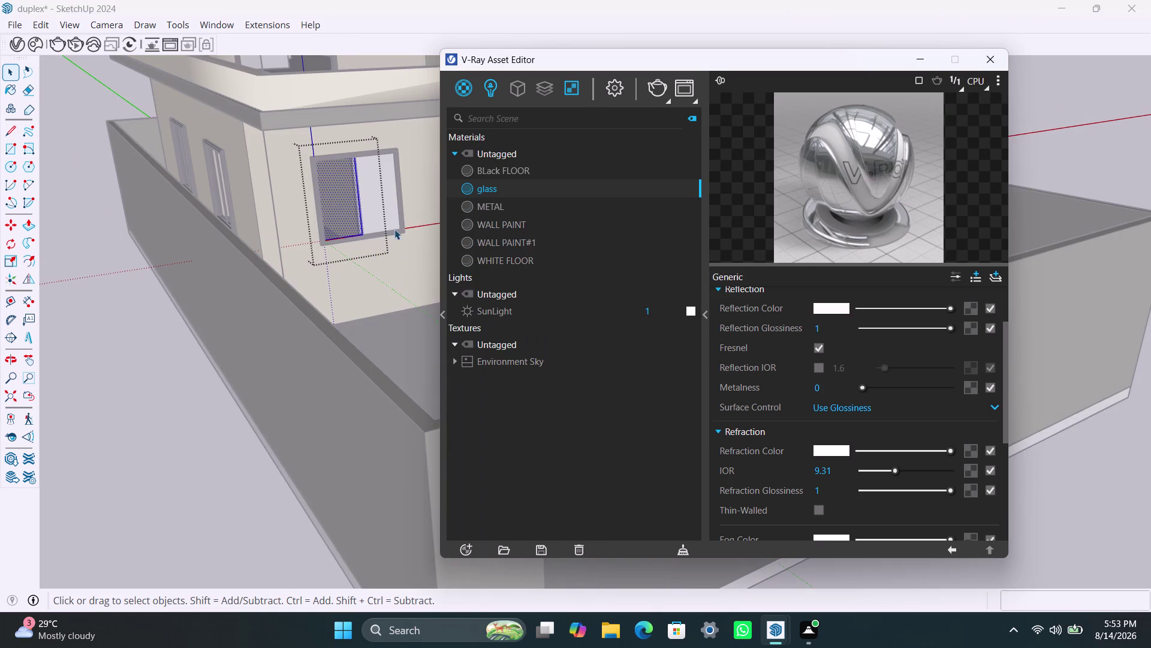
triple_click(377, 203)
click(376, 203)
right_click(504, 193)
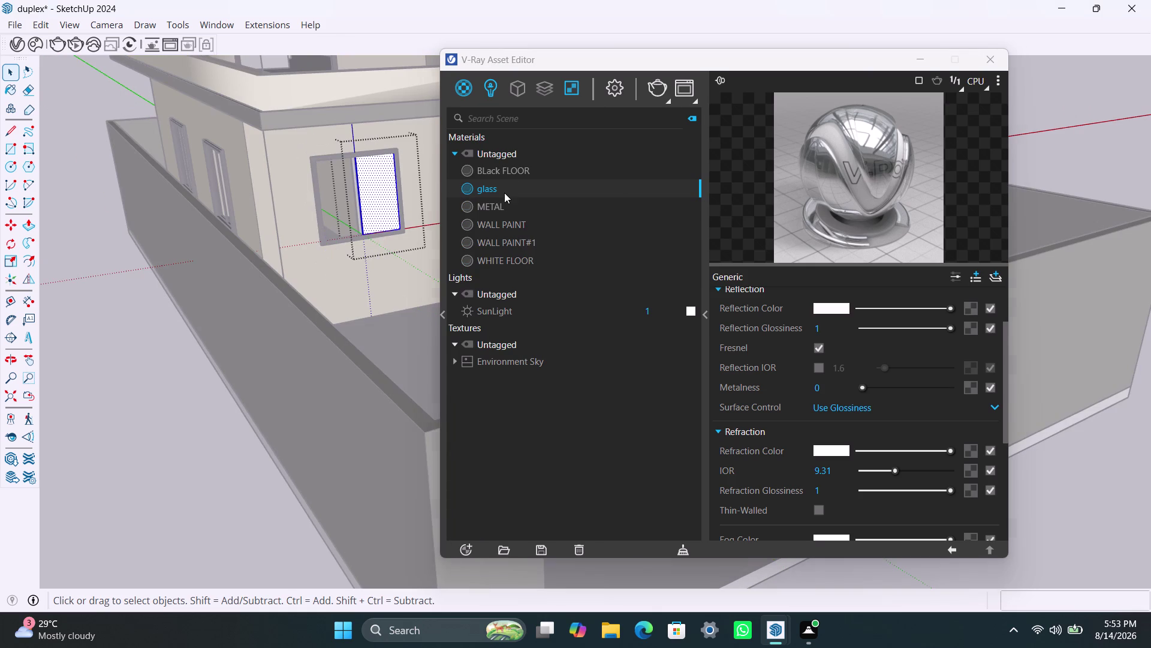
click(536, 220)
Apply glass to a ground-floor front door pane below the balconies.
scroll(down, 3)
middle_drag(252, 322, 320, 329)
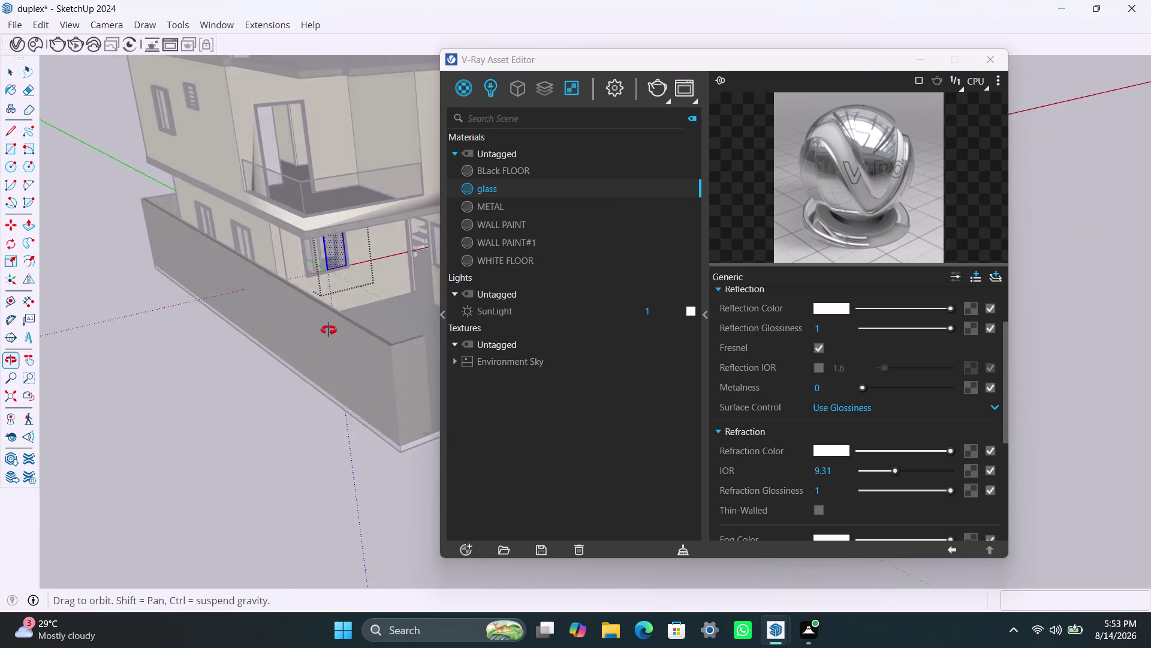
middle_drag(320, 330, 484, 333)
scroll(down, 3)
middle_drag(287, 367, 360, 366)
scroll(down, 3)
middle_drag(282, 307, 139, 364)
scroll(up, 3)
middle_drag(228, 357, 255, 314)
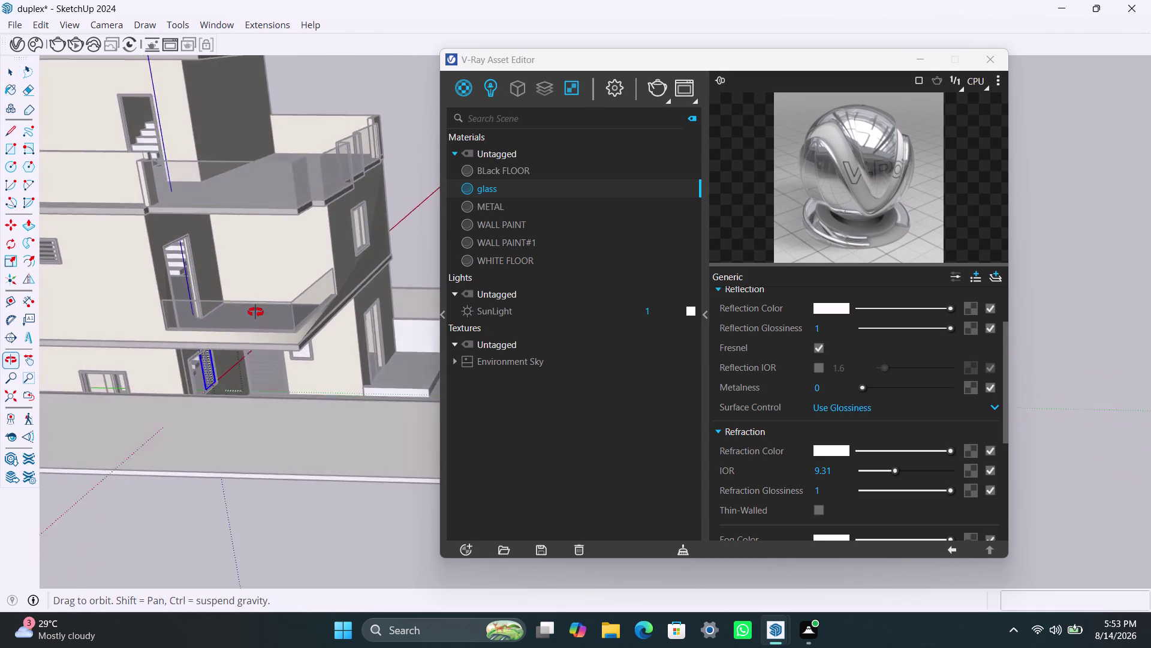
middle_drag(254, 314, 274, 272)
scroll(up, 3)
triple_click(283, 325)
triple_click(285, 327)
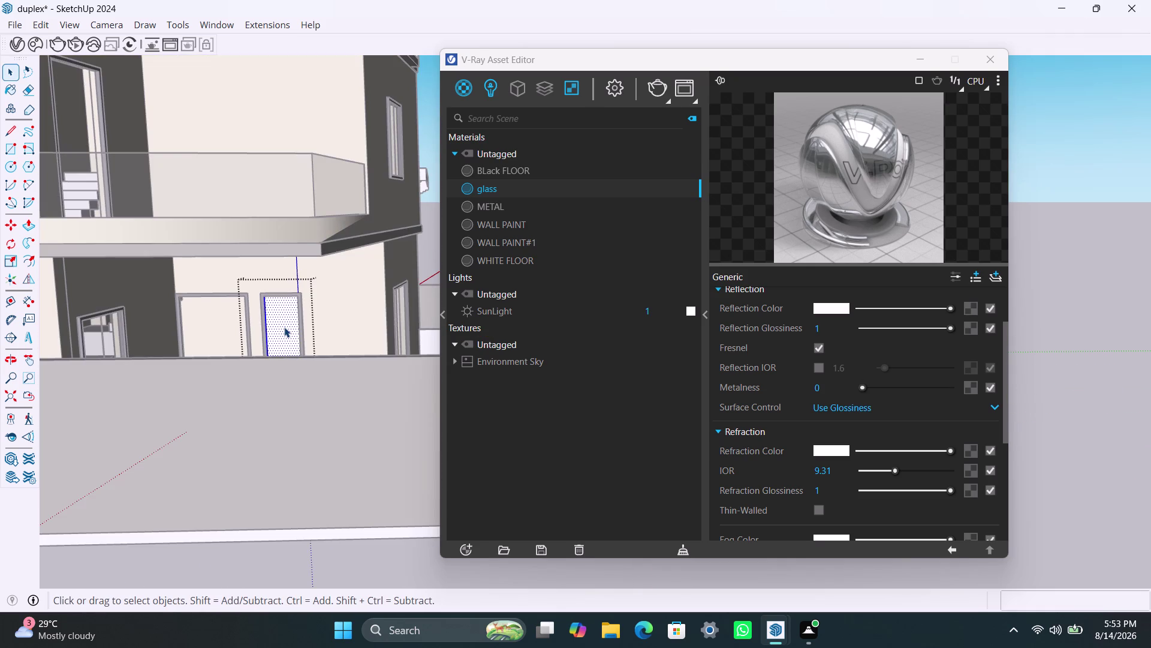
right_click(503, 194)
click(523, 223)
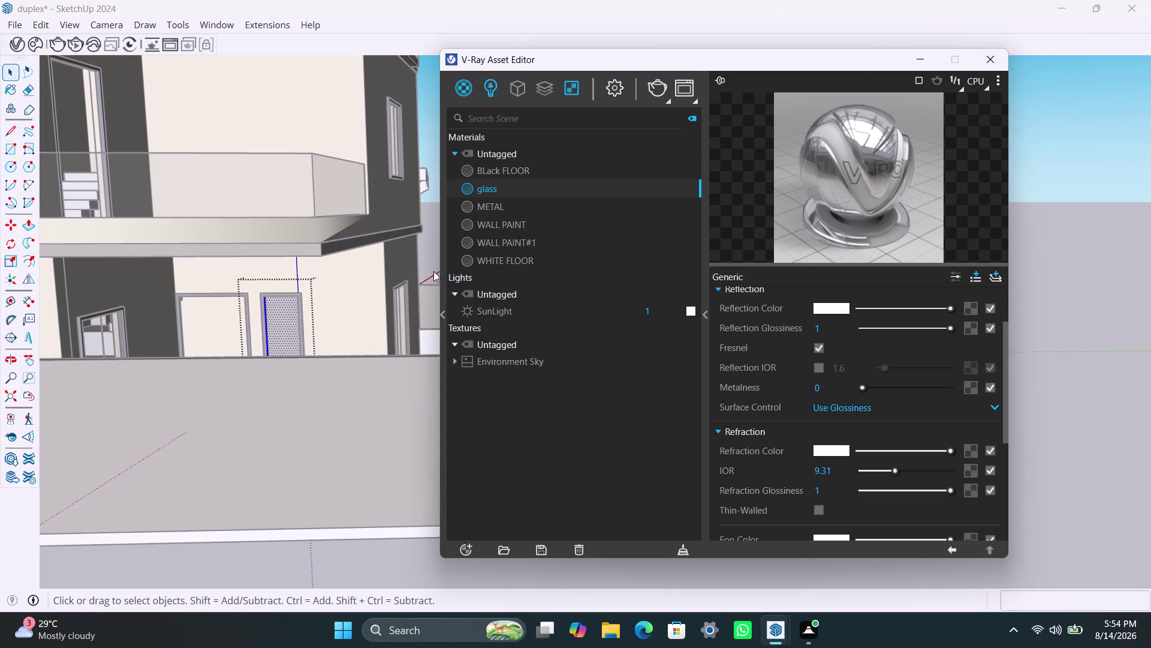
scroll(down, 3)
middle_drag(349, 382, 85, 484)
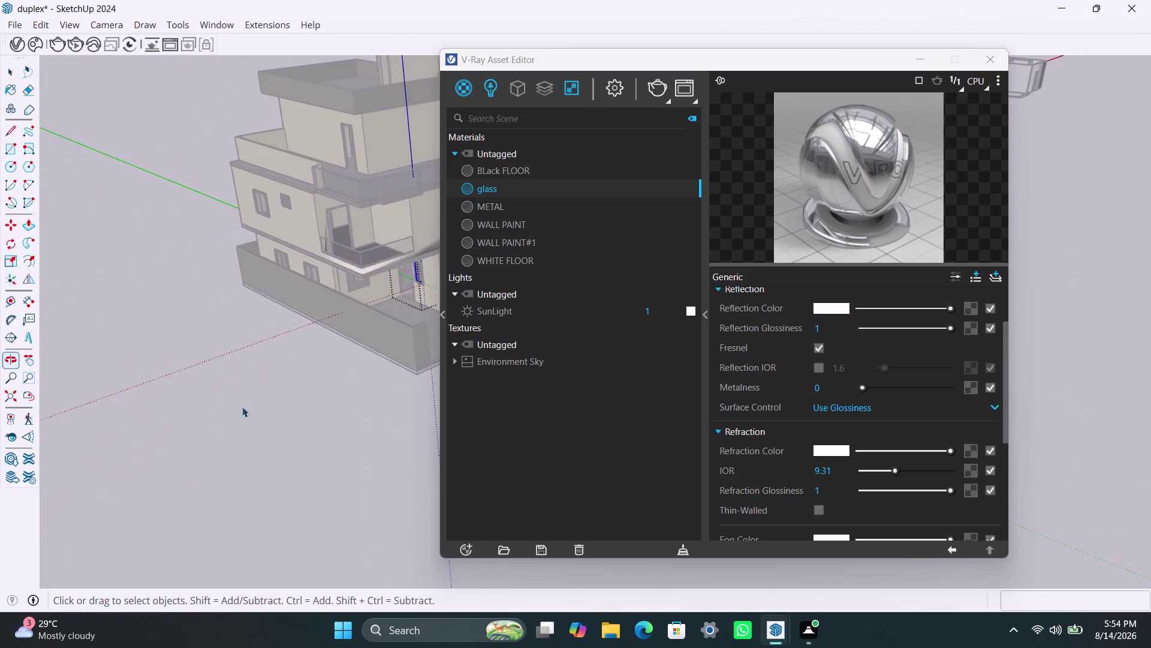
Orbit around the duplex to view its front from a better angle.
scroll(down, 3)
middle_drag(273, 449, 81, 539)
click(327, 285)
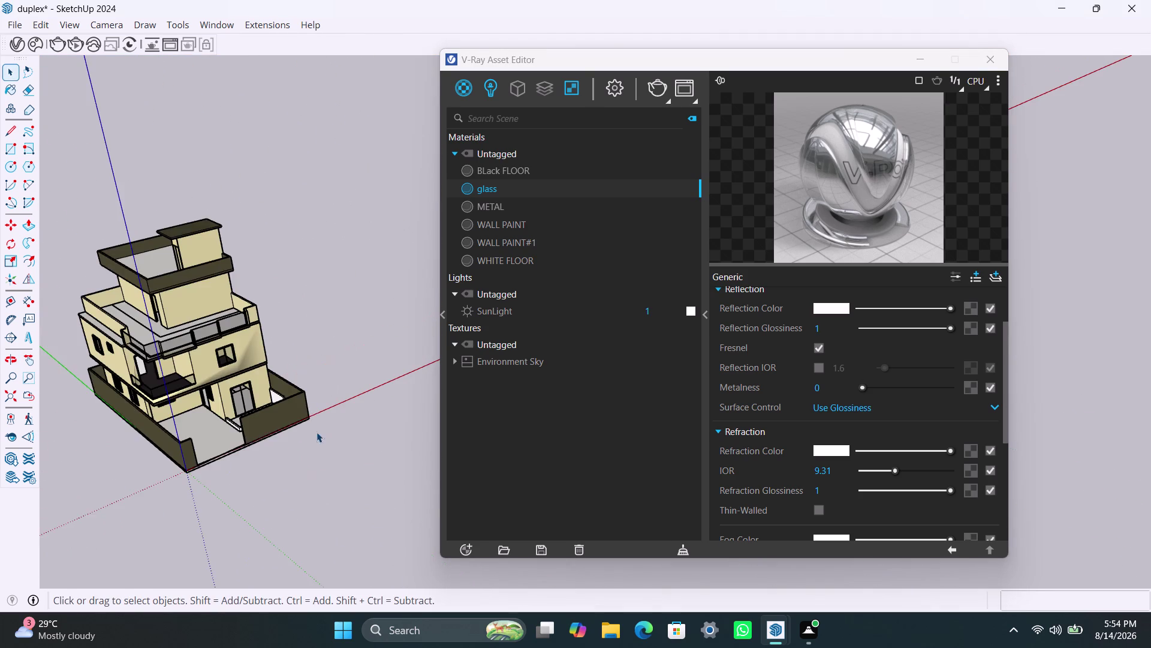
scroll(up, 3)
middle_drag(248, 476, 118, 514)
scroll(down, 3)
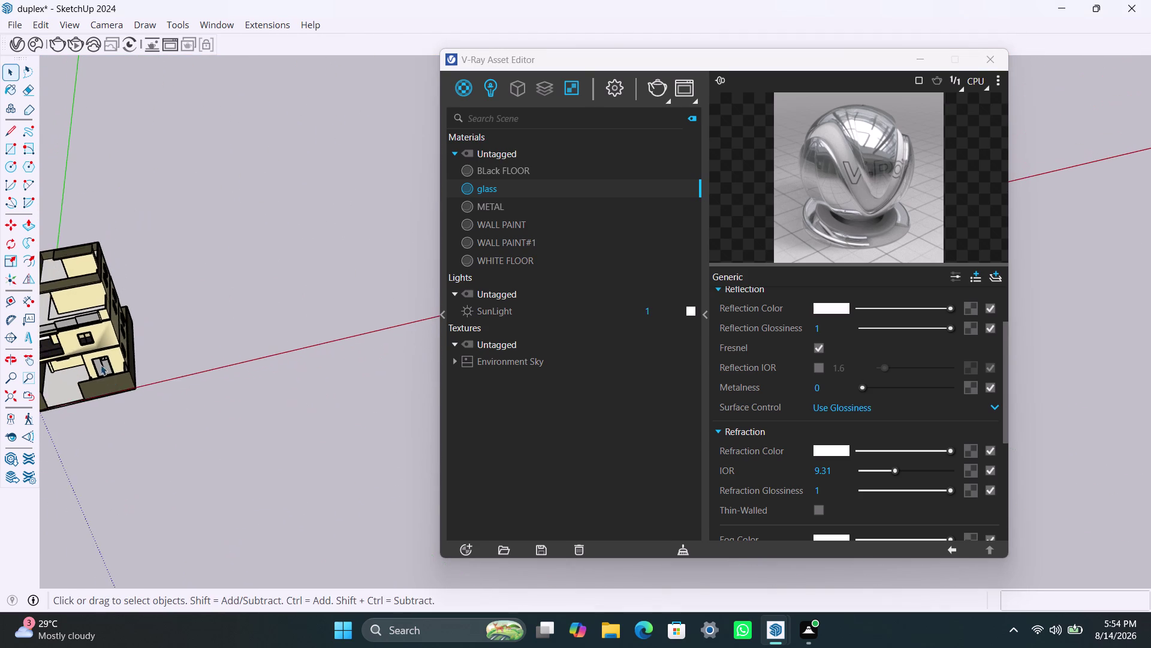
middle_drag(101, 362, 273, 318)
scroll(up, 3)
middle_drag(234, 418, 222, 361)
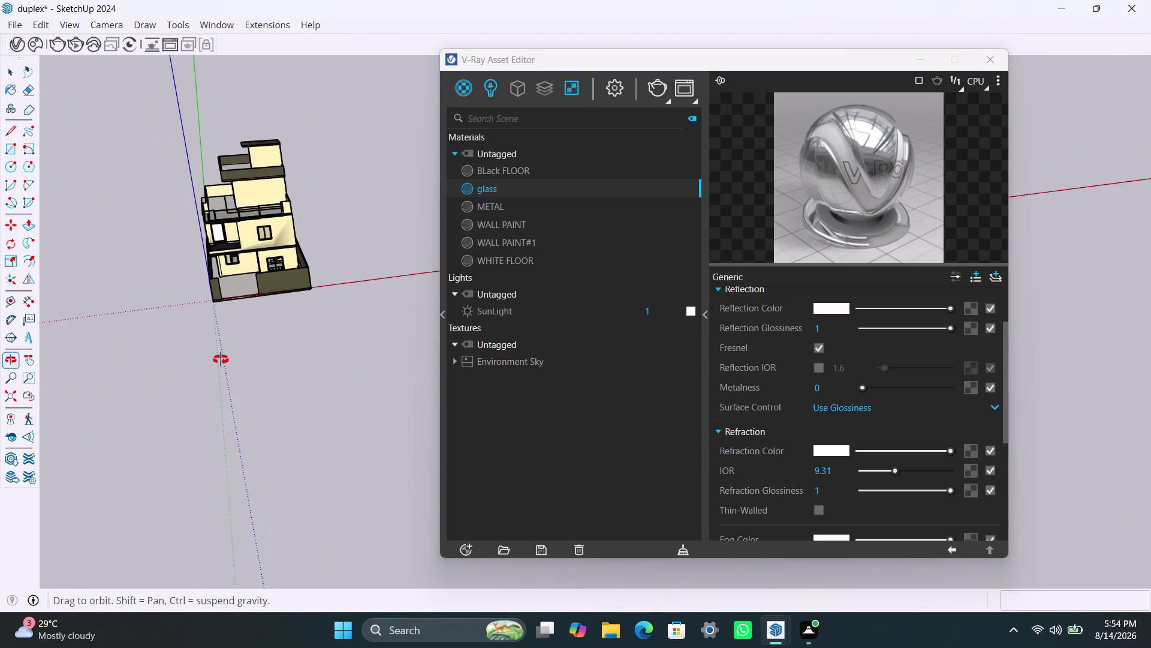
middle_drag(222, 361, 218, 343)
scroll(up, 3)
middle_drag(314, 253, 344, 388)
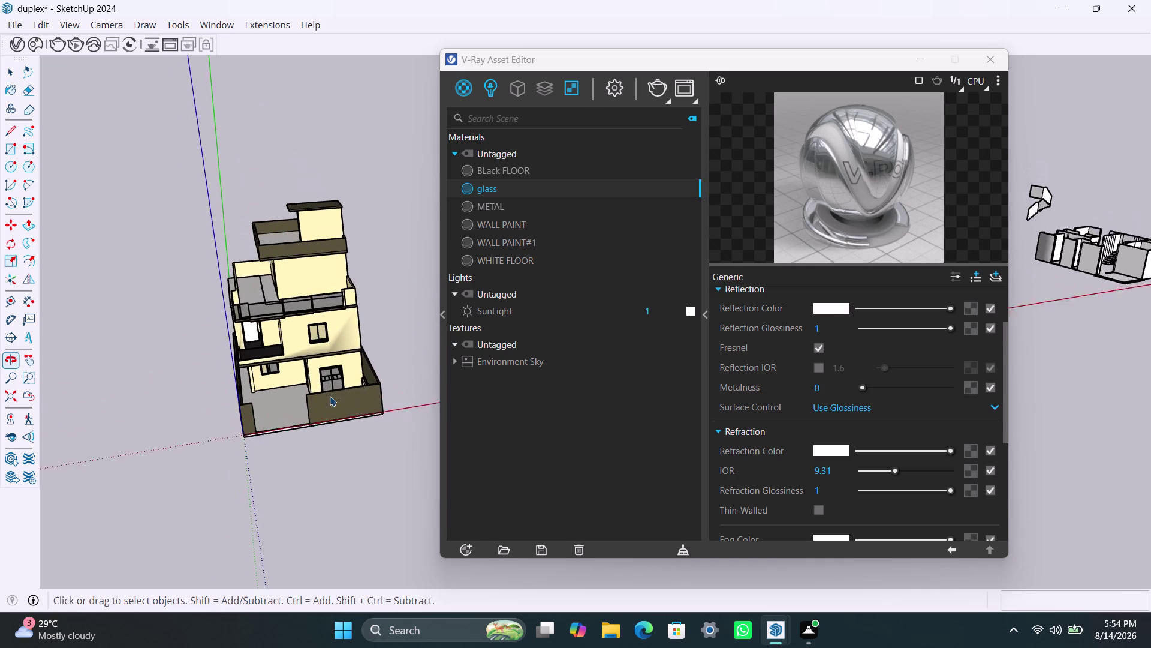
scroll(up, 3)
middle_drag(270, 383, 235, 333)
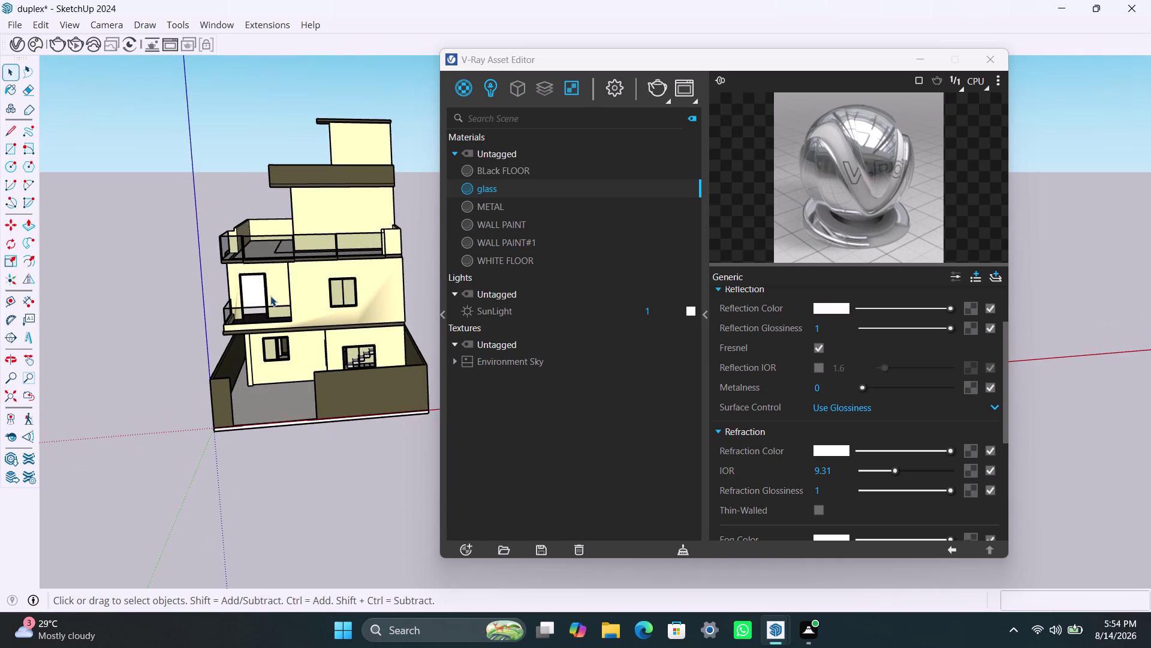
middle_drag(295, 331, 304, 326)
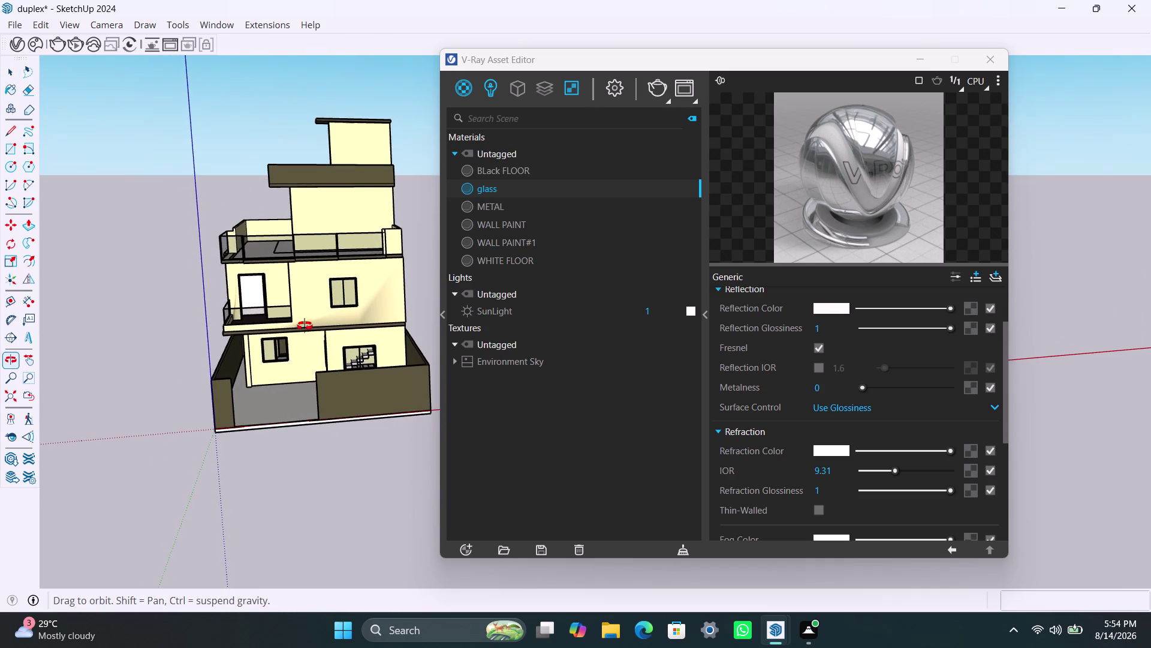
middle_drag(304, 327, 413, 337)
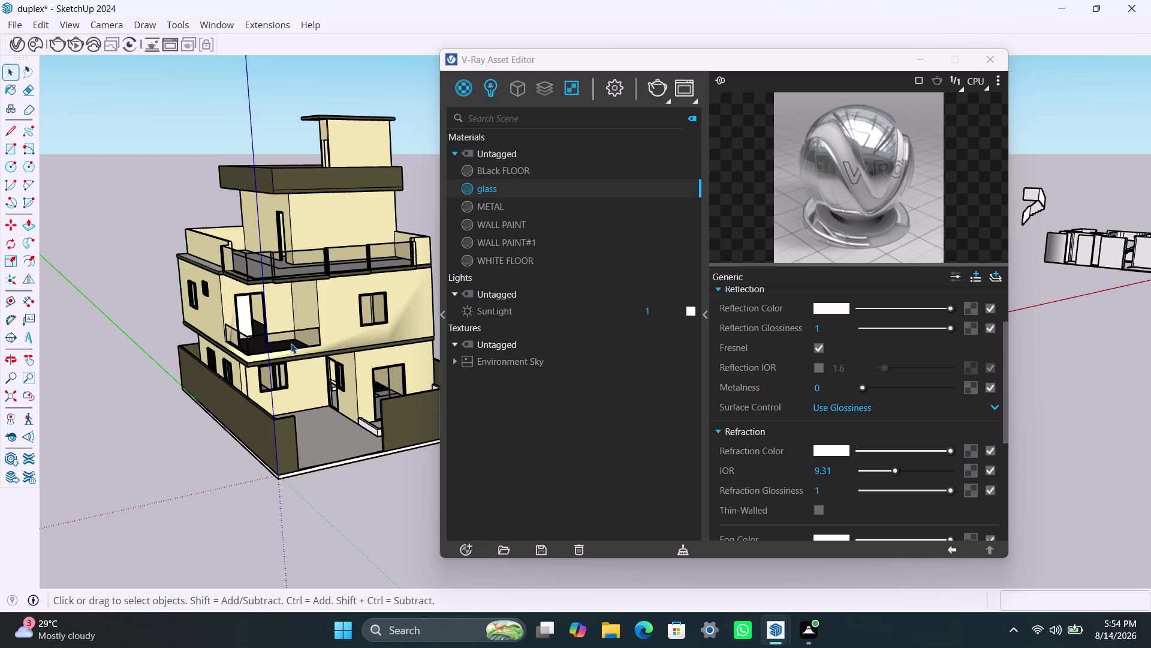
Save the model with Ctrl+S and close the V-Ray Asset Editor.
key(ctrl+s)
click(922, 56)
scroll(down, 3)
middle_drag(805, 433, 558, 519)
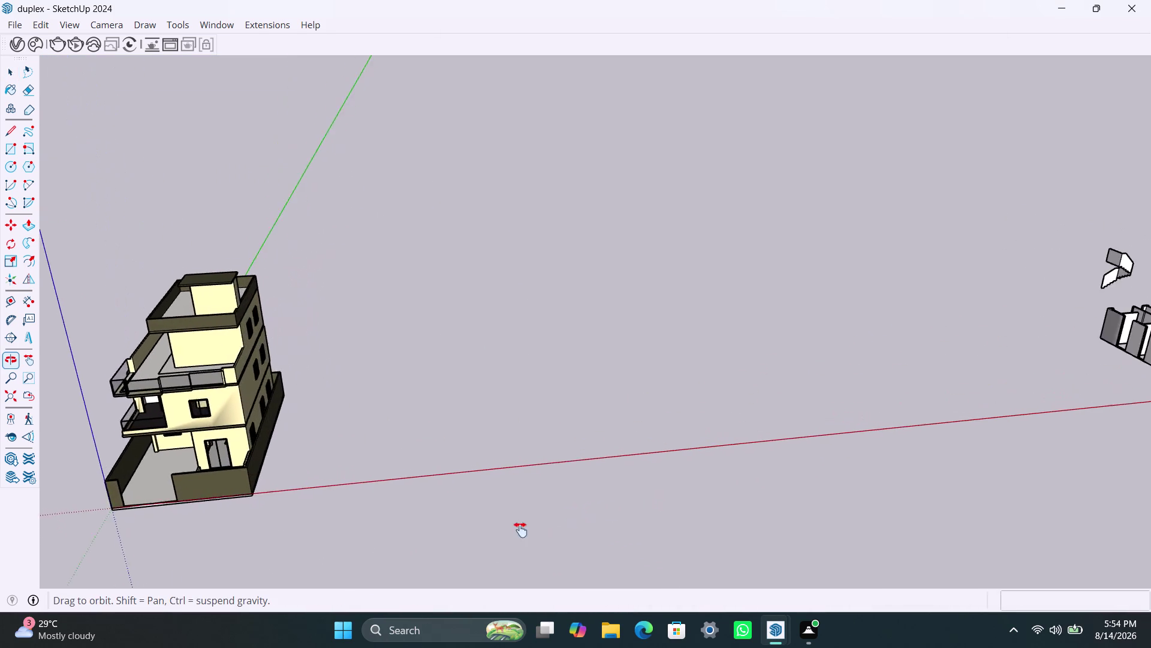
Window-select the stray floor-plan copy beside the duplex and delete it.
middle_drag(557, 519, 71, 601)
drag(581, 221, 928, 464)
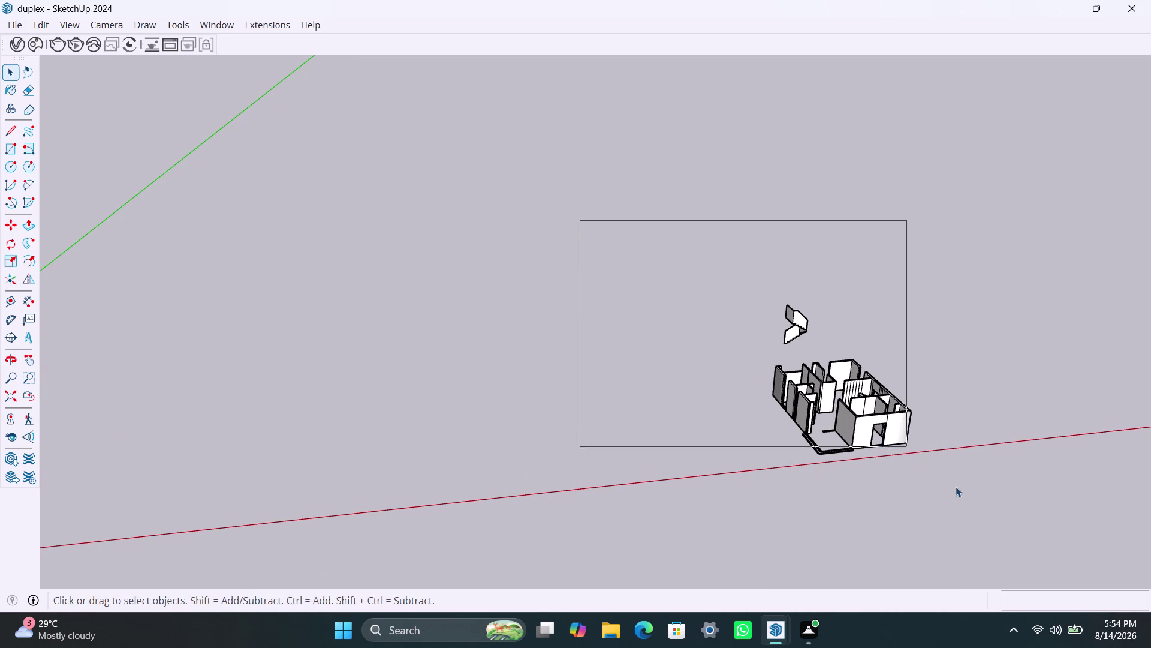
drag(928, 464, 959, 488)
scroll(down, 3)
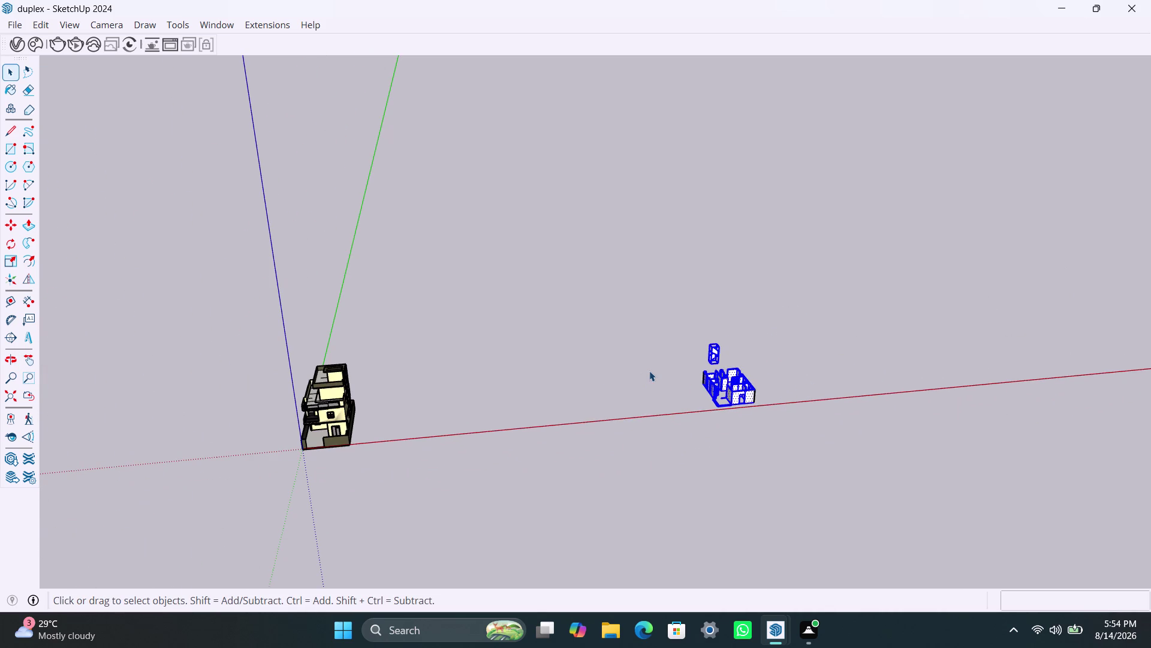
key(Delete)
scroll(down, 3)
scroll(up, 3)
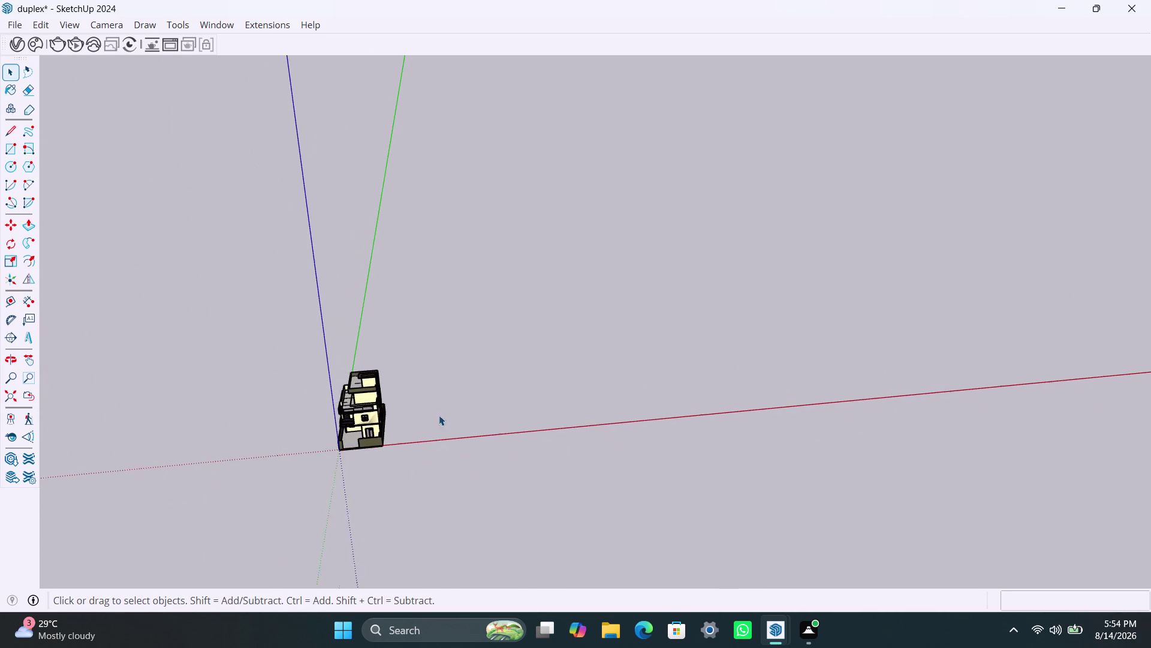
scroll(up, 3)
Save the model and orbit back to the duplex's front facade.
key(ctrl+s)
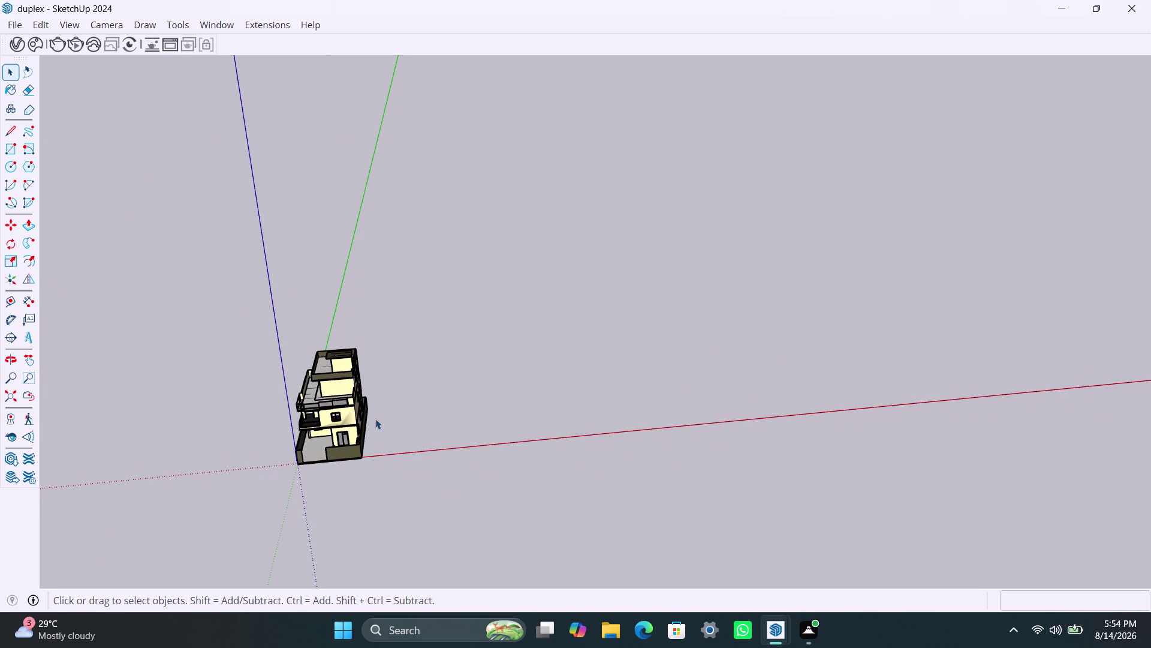
scroll(up, 3)
scroll(up, 3)
middle_drag(326, 402, 440, 353)
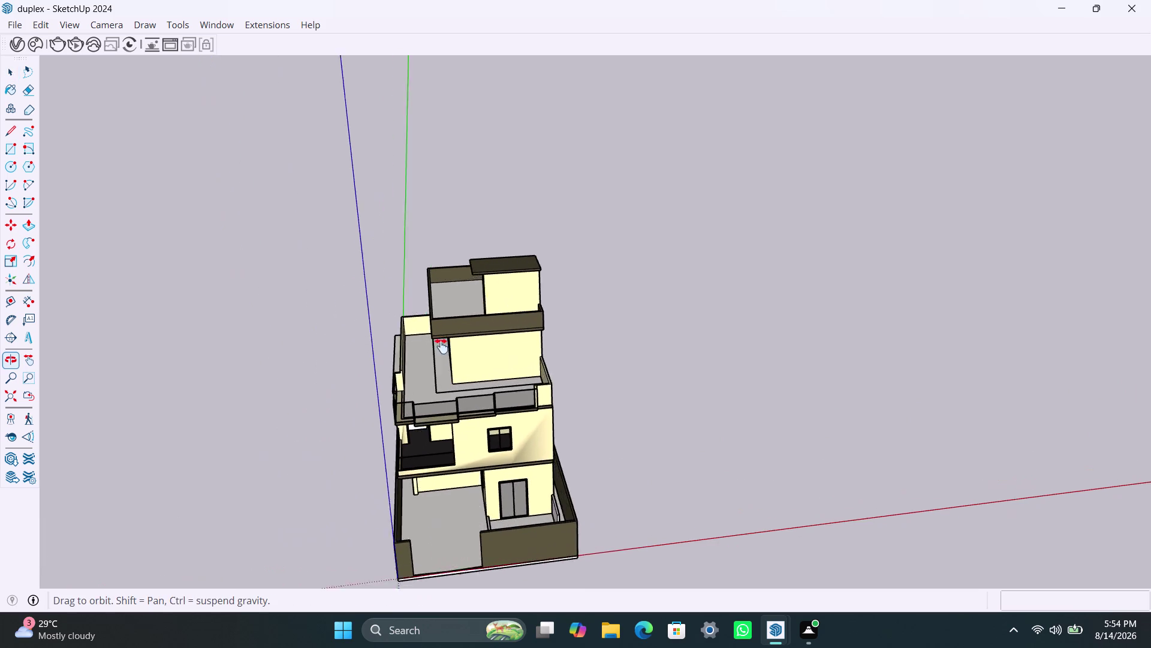
middle_drag(439, 352, 443, 275)
scroll(up, 3)
middle_drag(551, 460, 486, 427)
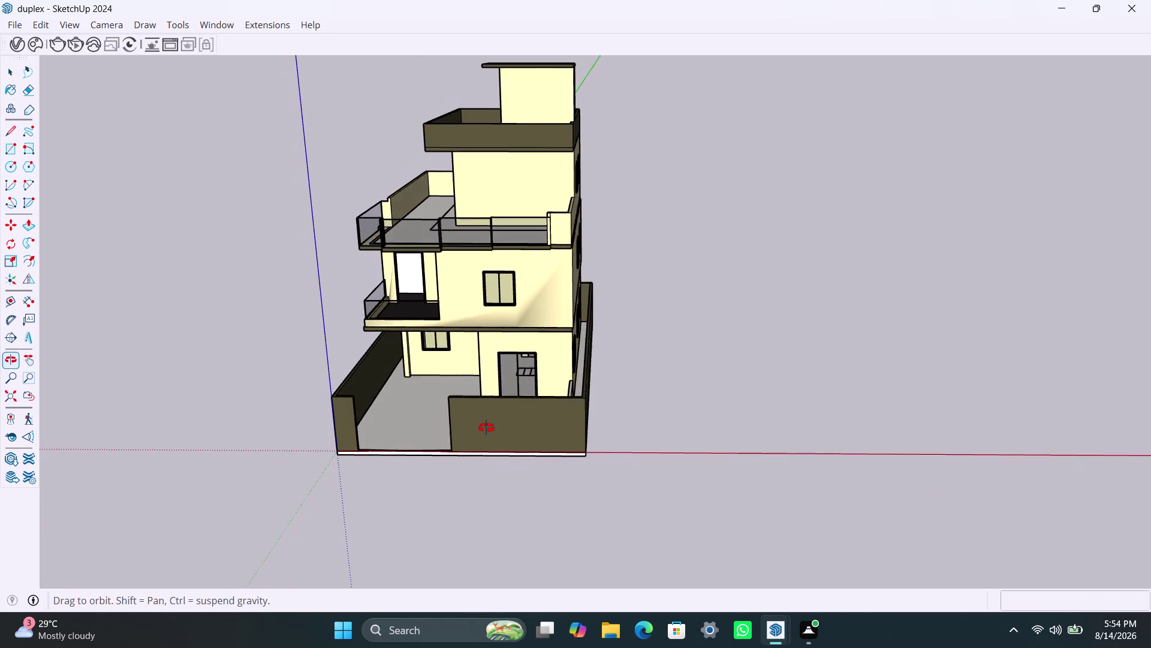
middle_drag(486, 428, 493, 425)
scroll(up, 3)
middle_drag(463, 350, 550, 338)
scroll(down, 3)
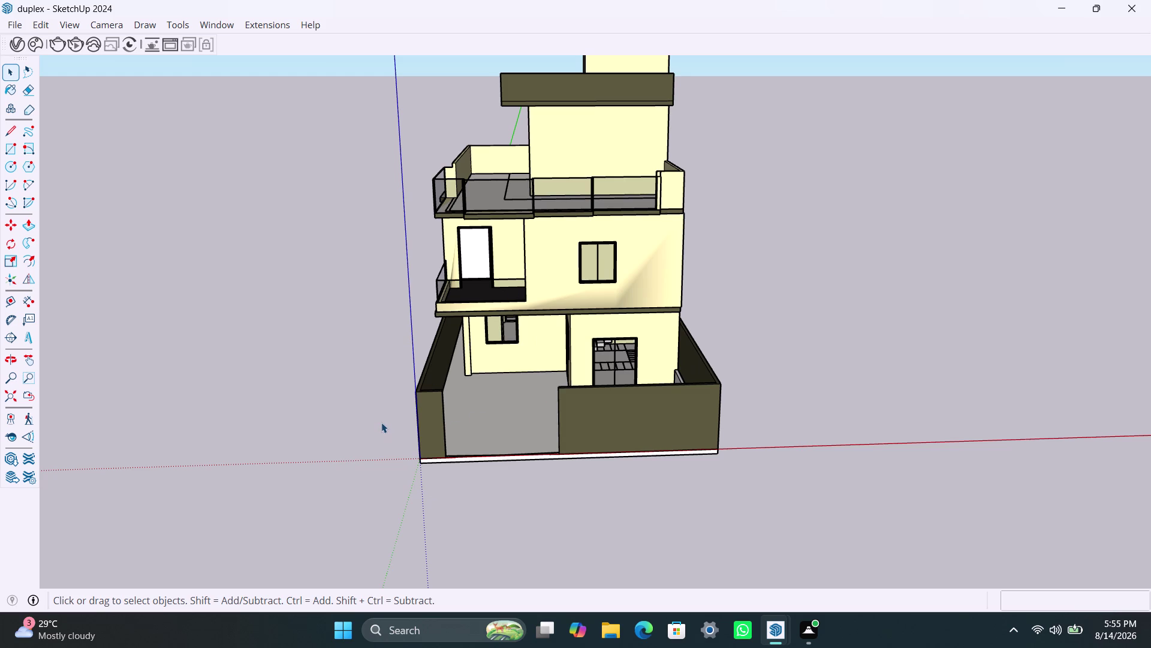
Zoom and orbit down into the ground-floor courtyard.
key(space)
key(space)
key(space)
key(space)
key(space)
key(backslash)
scroll(down, 3)
scroll(up, 3)
scroll(up, 3)
scroll(down, 3)
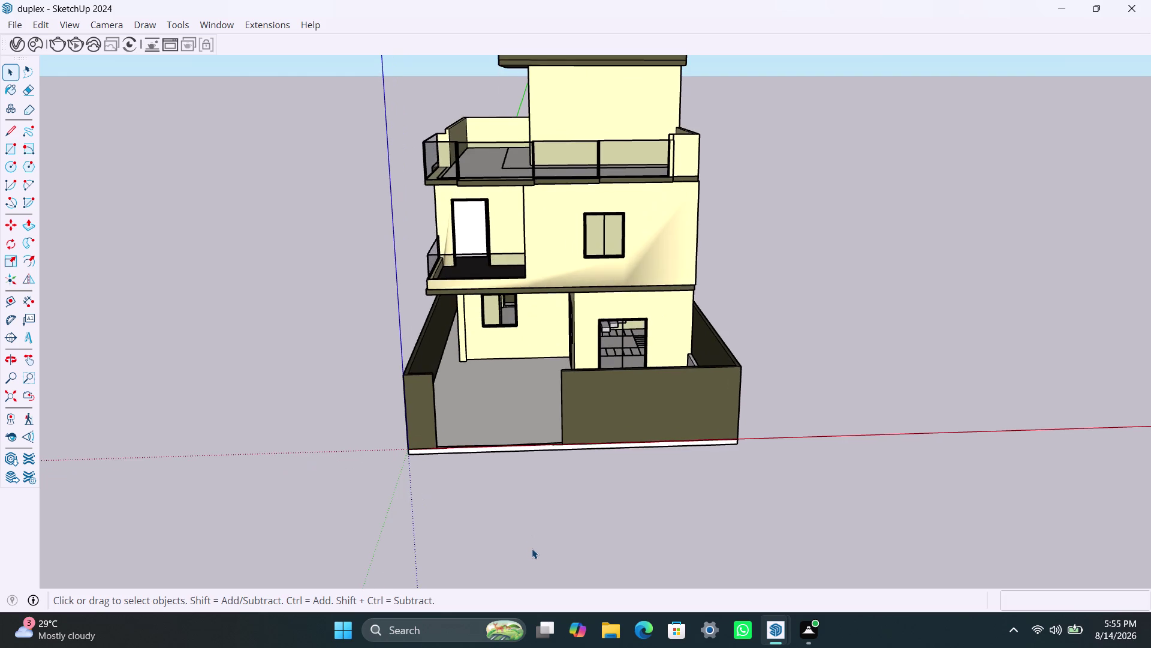
scroll(down, 3)
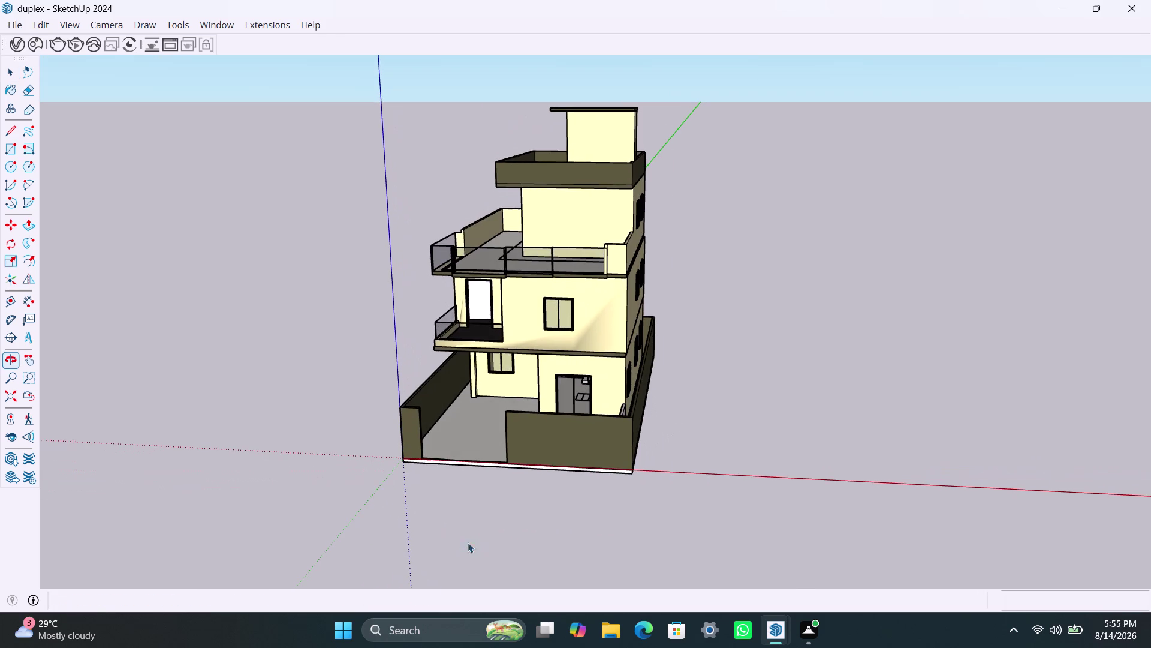
scroll(up, 3)
scroll(down, 3)
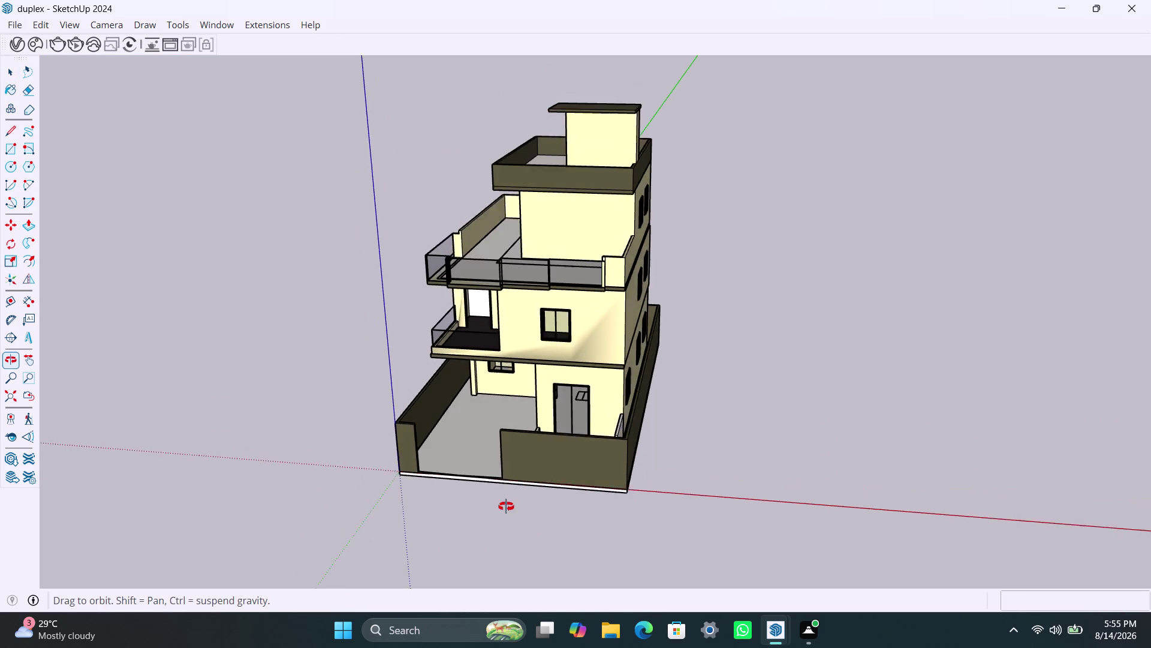
scroll(up, 3)
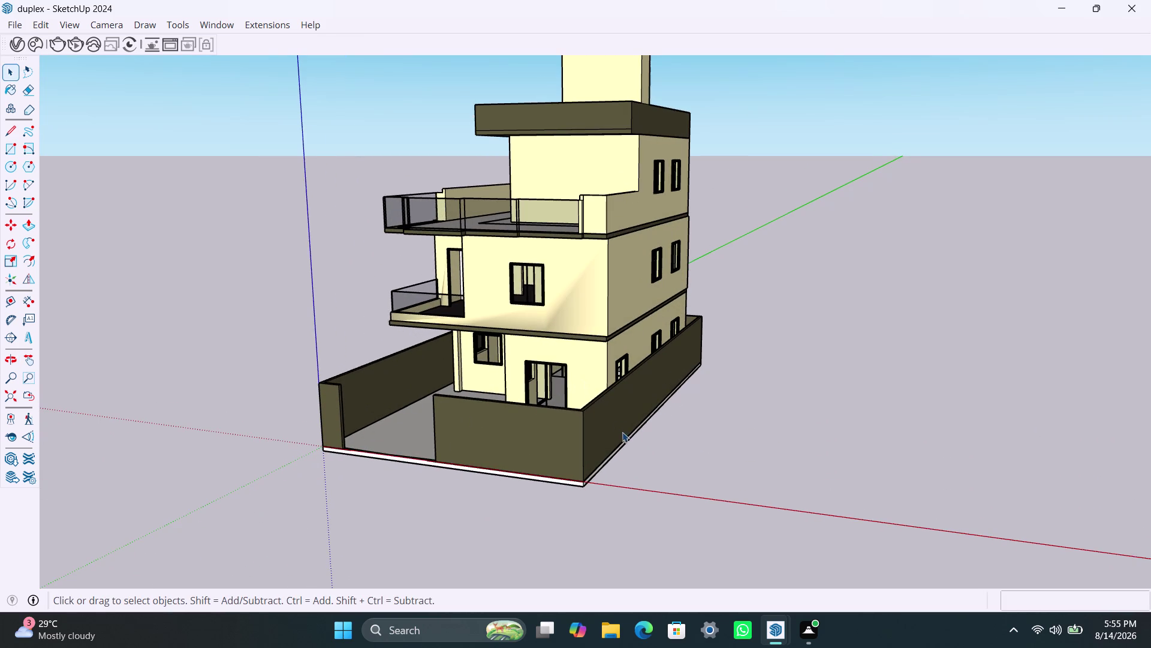
scroll(up, 3)
scroll(down, 3)
scroll(down, 3)
scroll(up, 3)
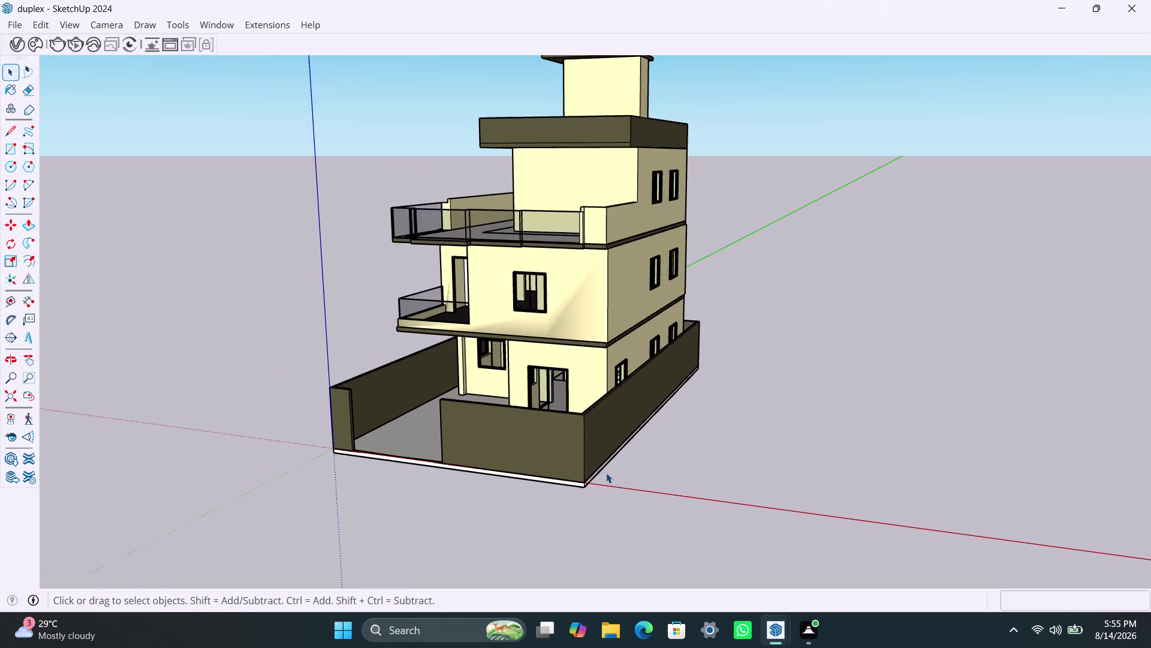
scroll(up, 3)
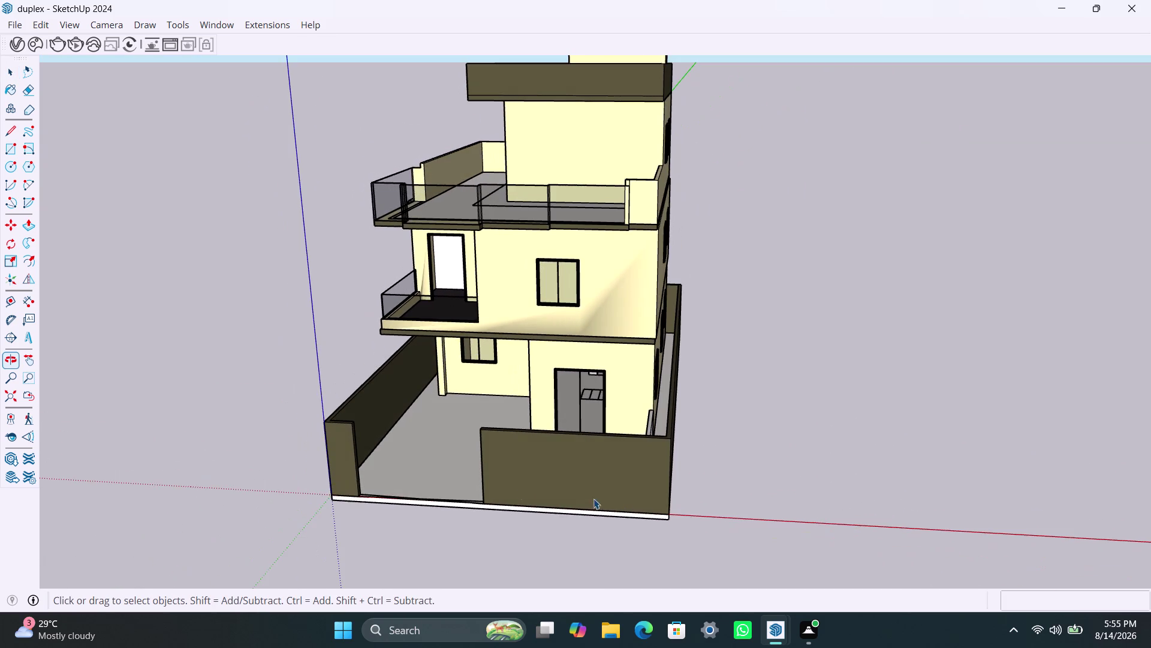
scroll(up, 3)
middle_drag(518, 497, 727, 500)
scroll(up, 3)
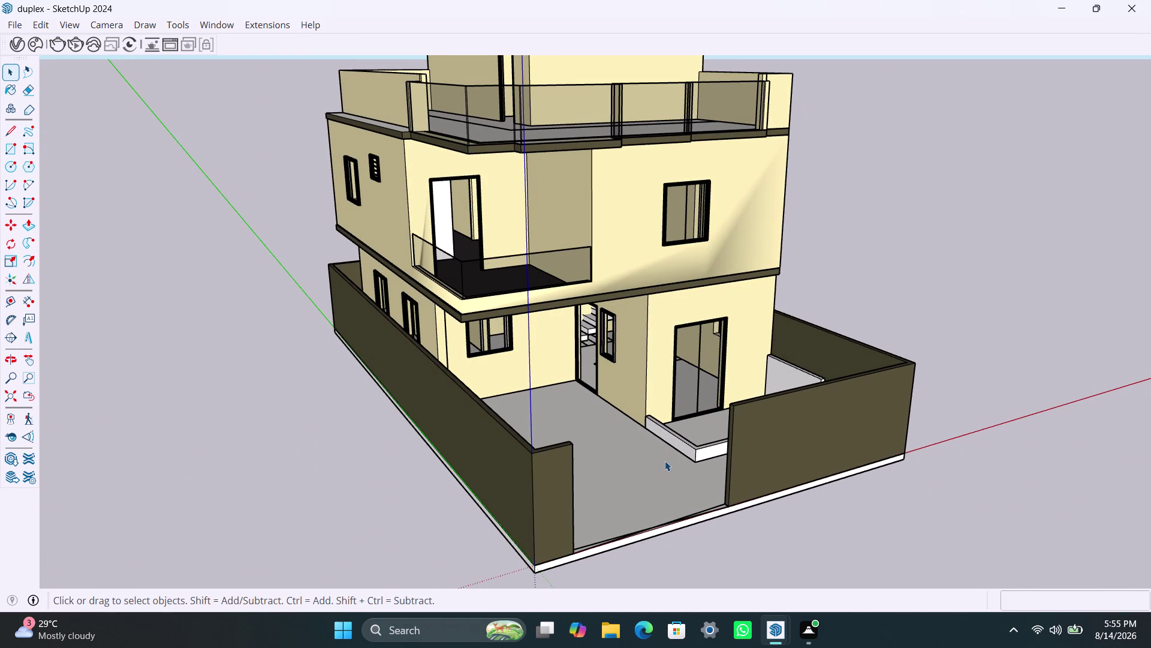
scroll(up, 3)
middle_drag(686, 483, 686, 484)
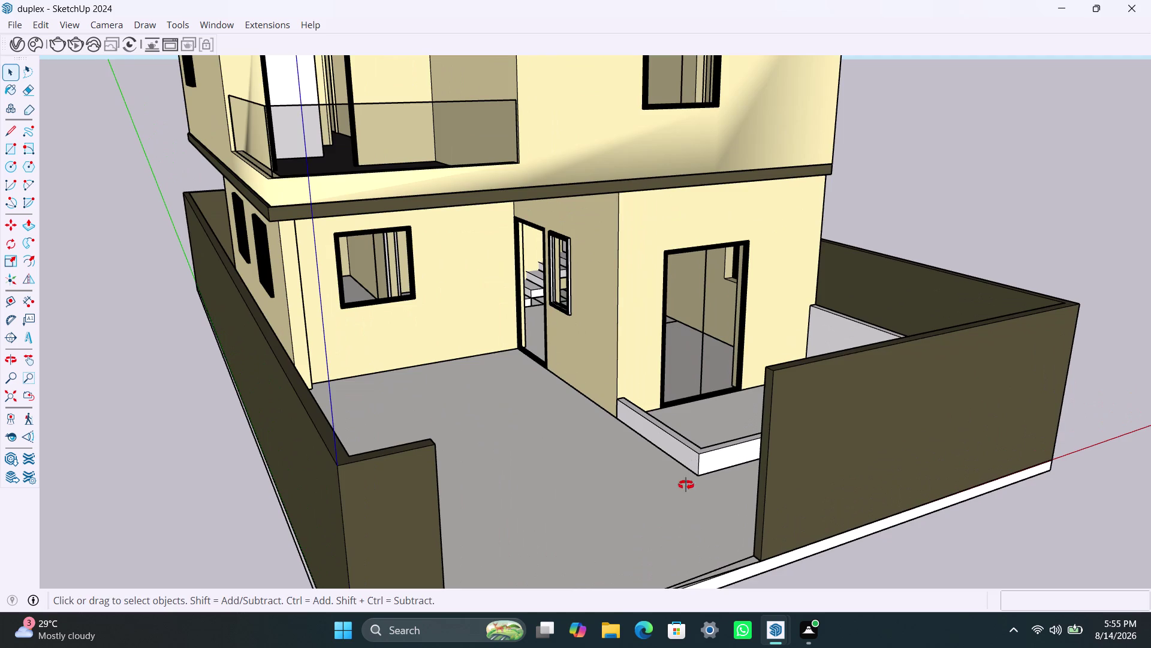
middle_drag(686, 484, 752, 534)
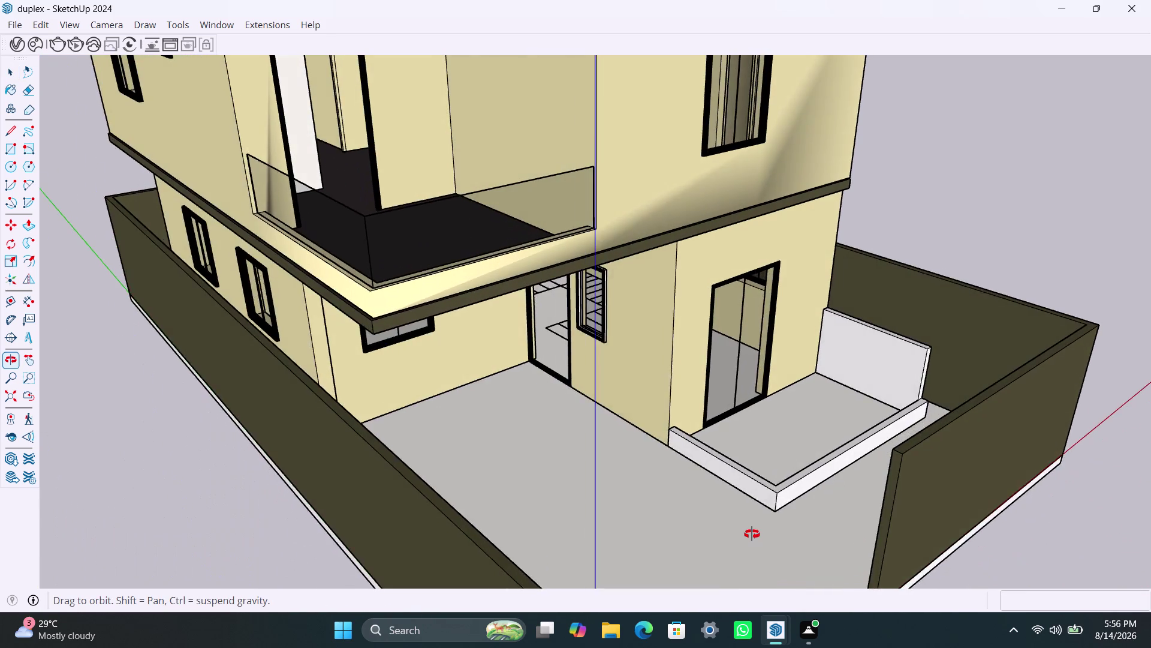
middle_drag(752, 533, 775, 534)
scroll(up, 3)
middle_drag(712, 490, 710, 515)
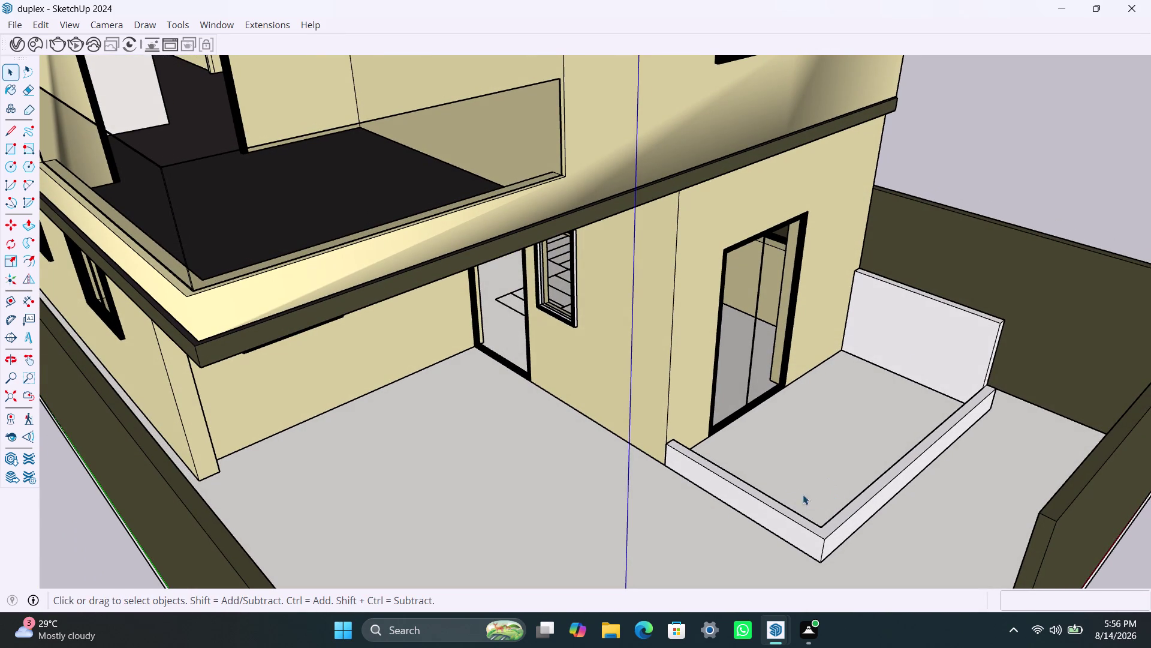
Select the low white parapet wall beside the glass door.
click(790, 451)
scroll(down, 3)
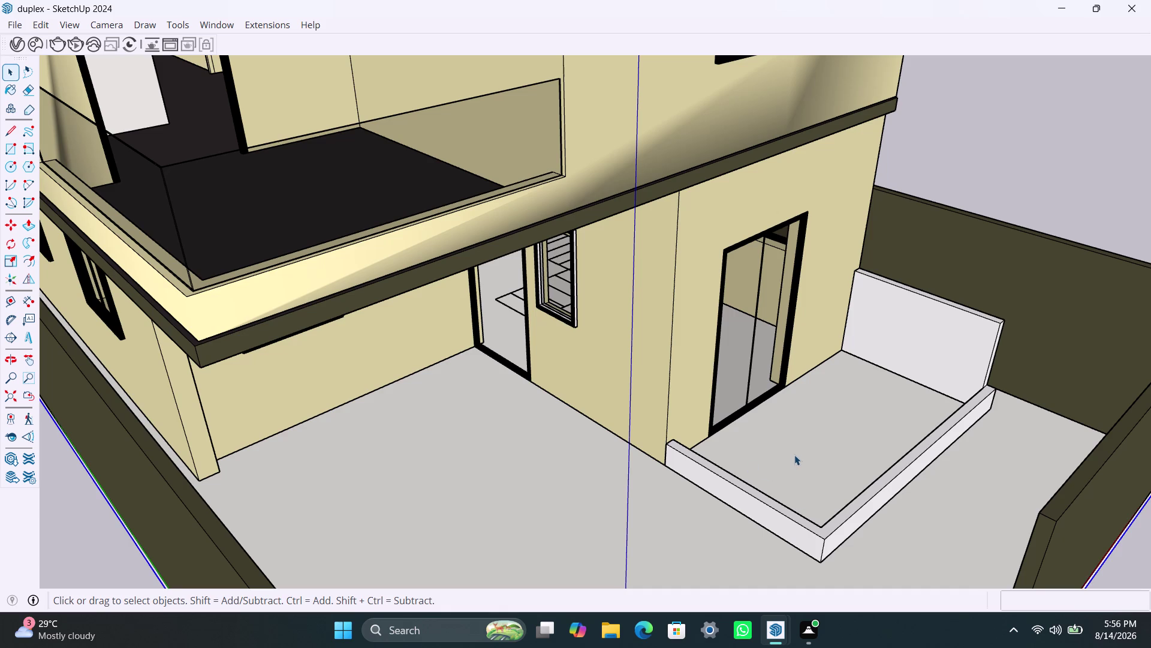
scroll(down, 3)
middle_drag(788, 464, 441, 532)
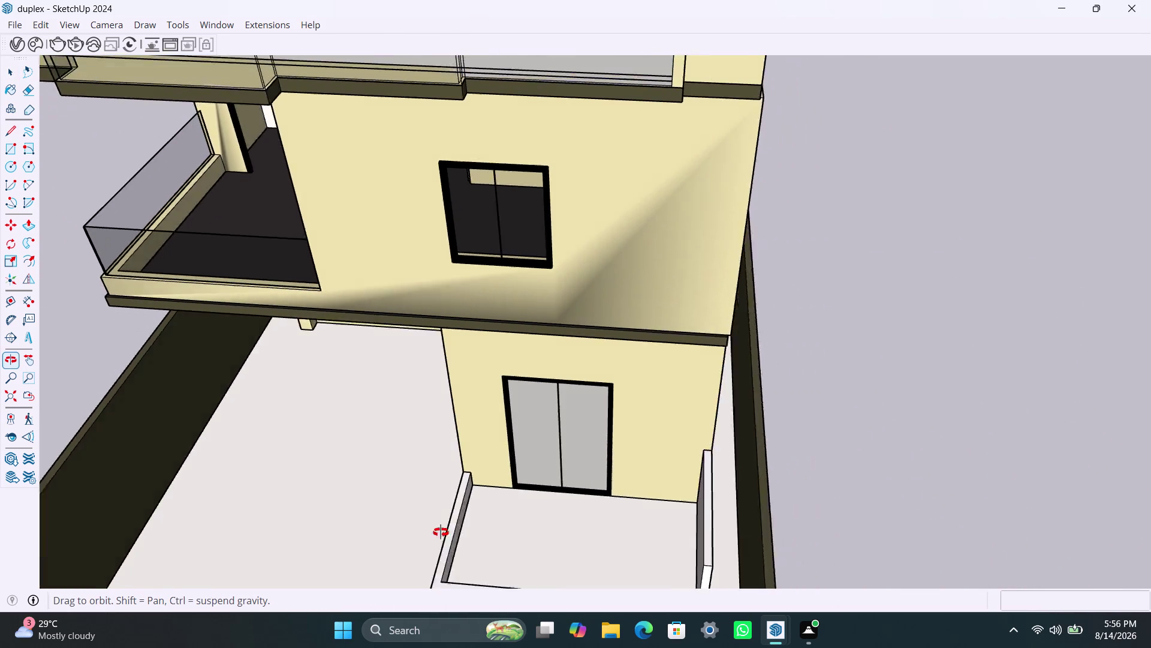
middle_drag(441, 532, 404, 531)
scroll(up, 3)
scroll(up, 3)
click(369, 500)
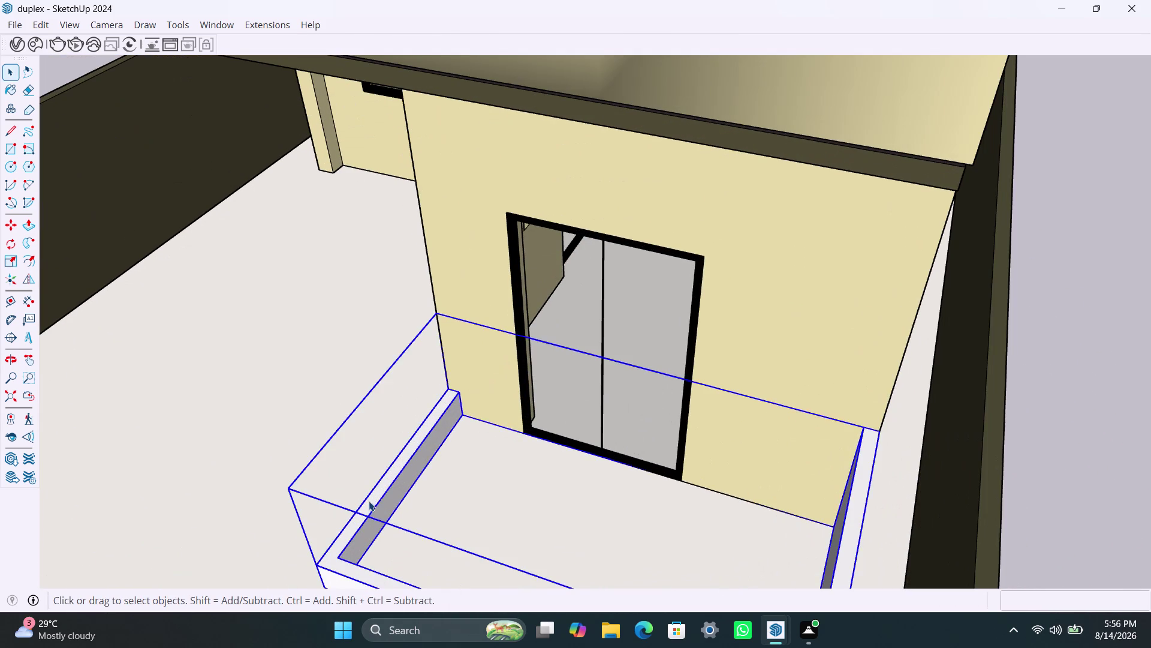
triple_click(374, 498)
double_click(378, 495)
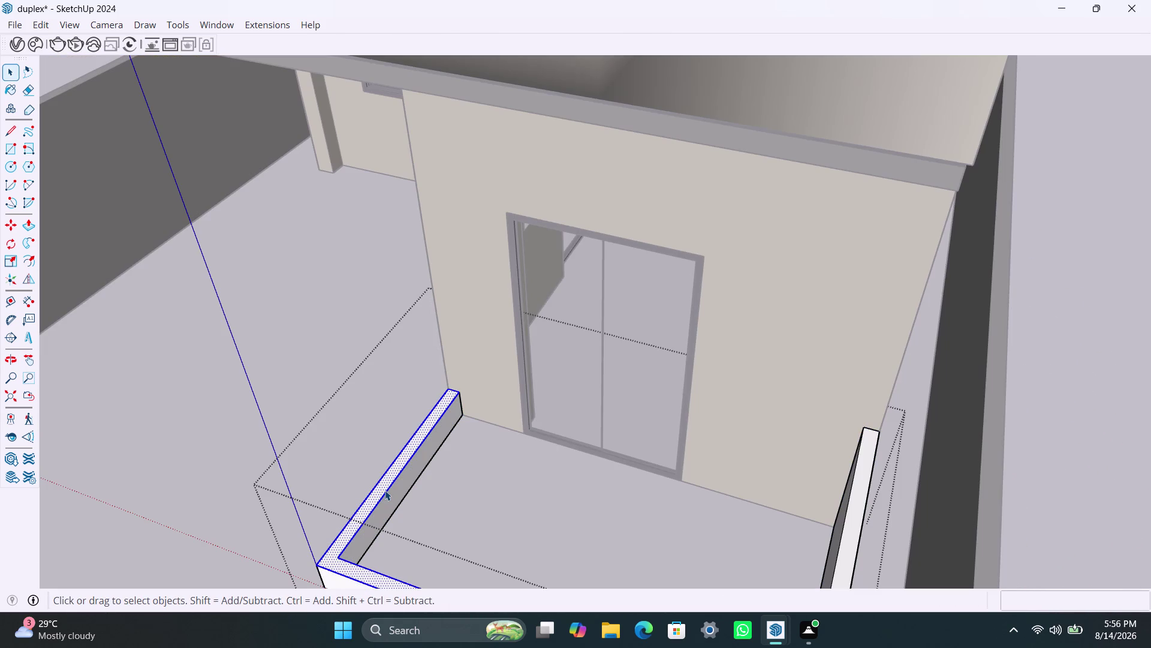
click(385, 490)
click(391, 473)
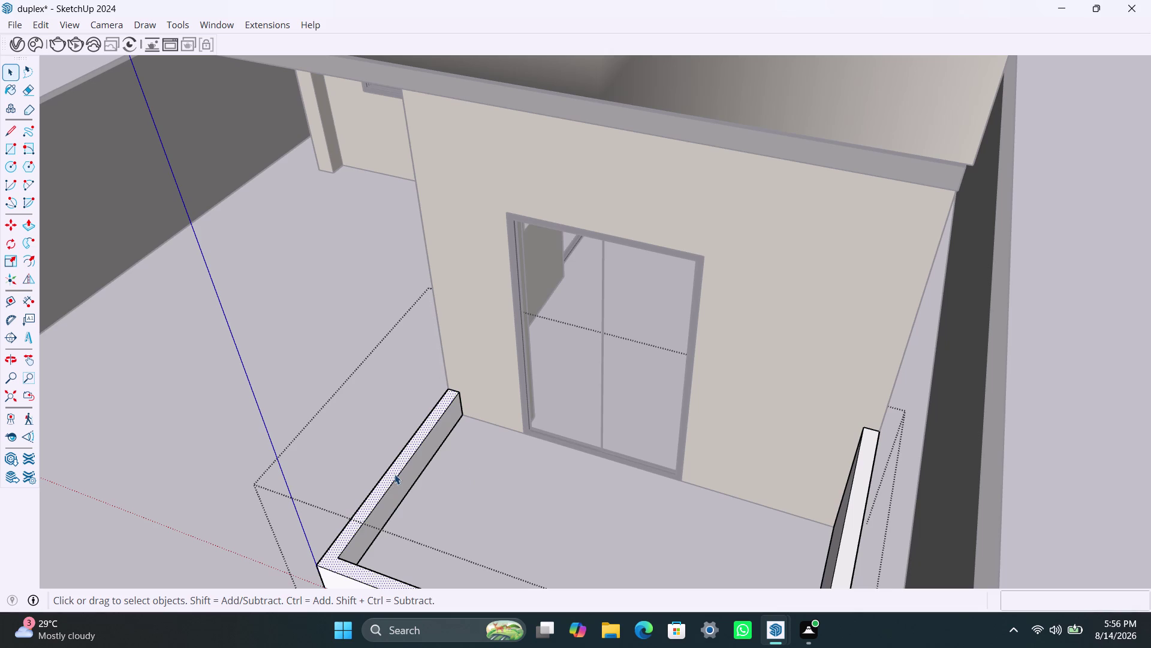
click(445, 474)
click(314, 453)
click(250, 406)
scroll(down, 3)
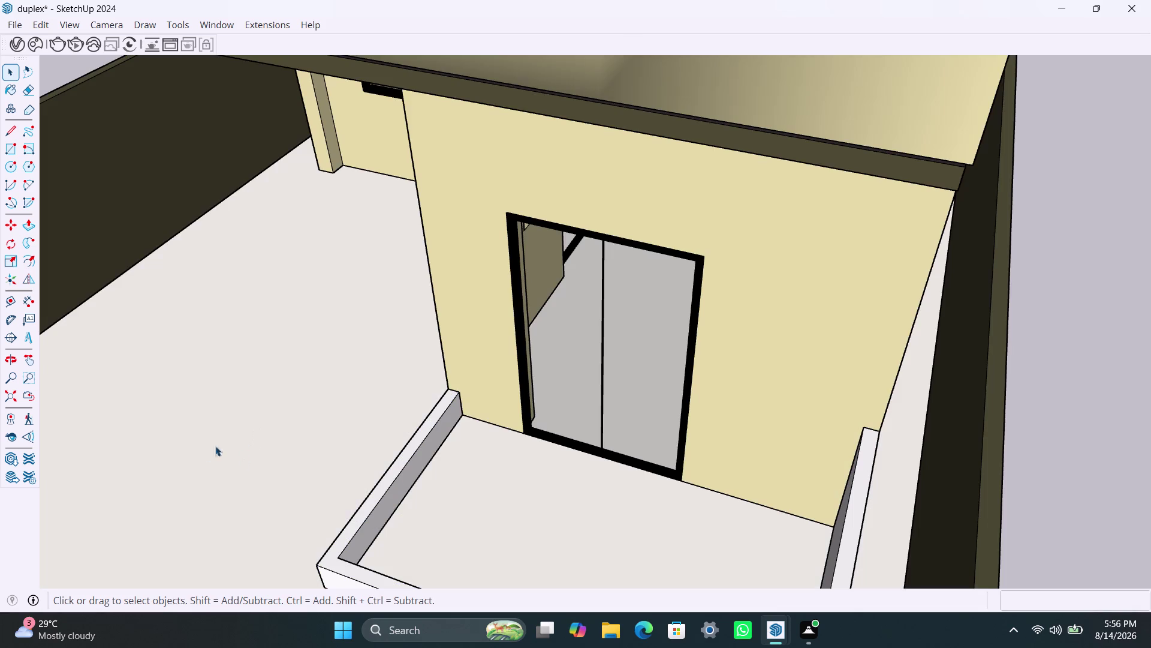
scroll(down, 3)
scroll(down, 3)
middle_drag(217, 484, 474, 459)
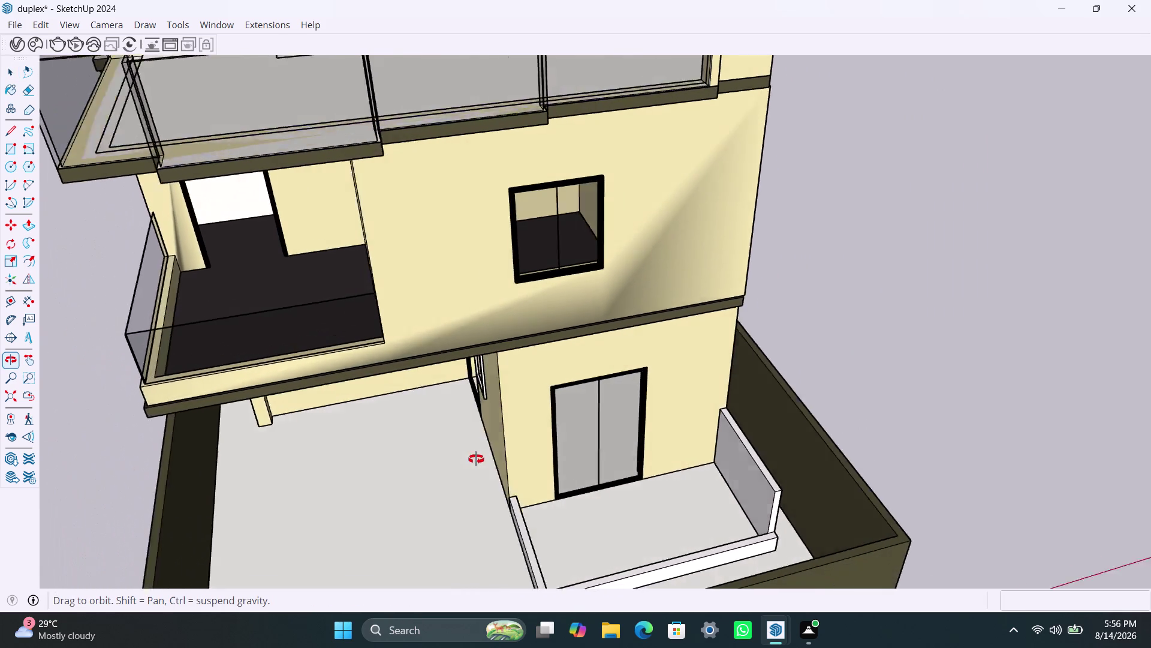
middle_drag(474, 459, 569, 478)
scroll(up, 3)
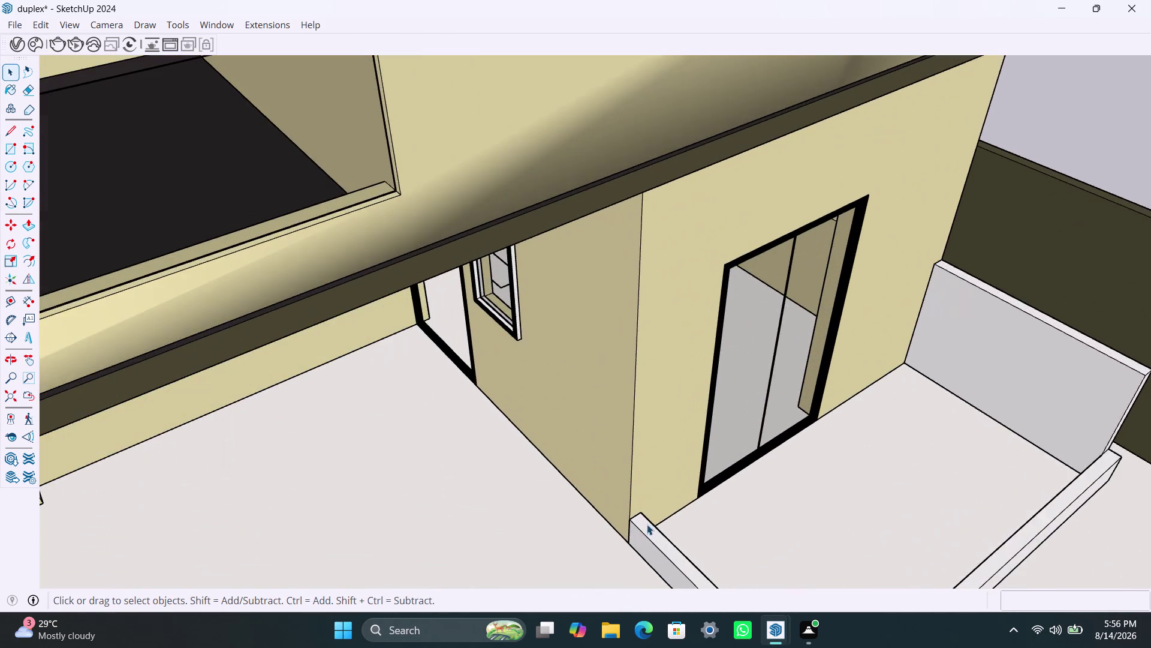
scroll(up, 3)
scroll(down, 3)
middle_drag(637, 529, 611, 481)
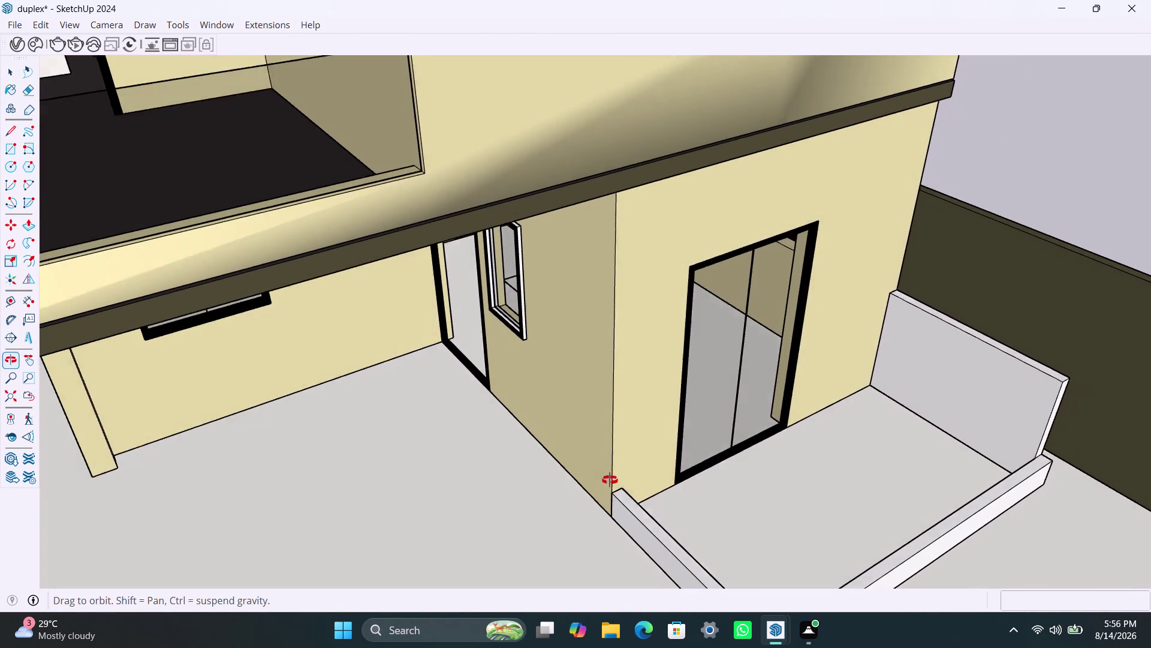
middle_drag(611, 481, 622, 477)
scroll(down, 3)
middle_drag(622, 478, 597, 437)
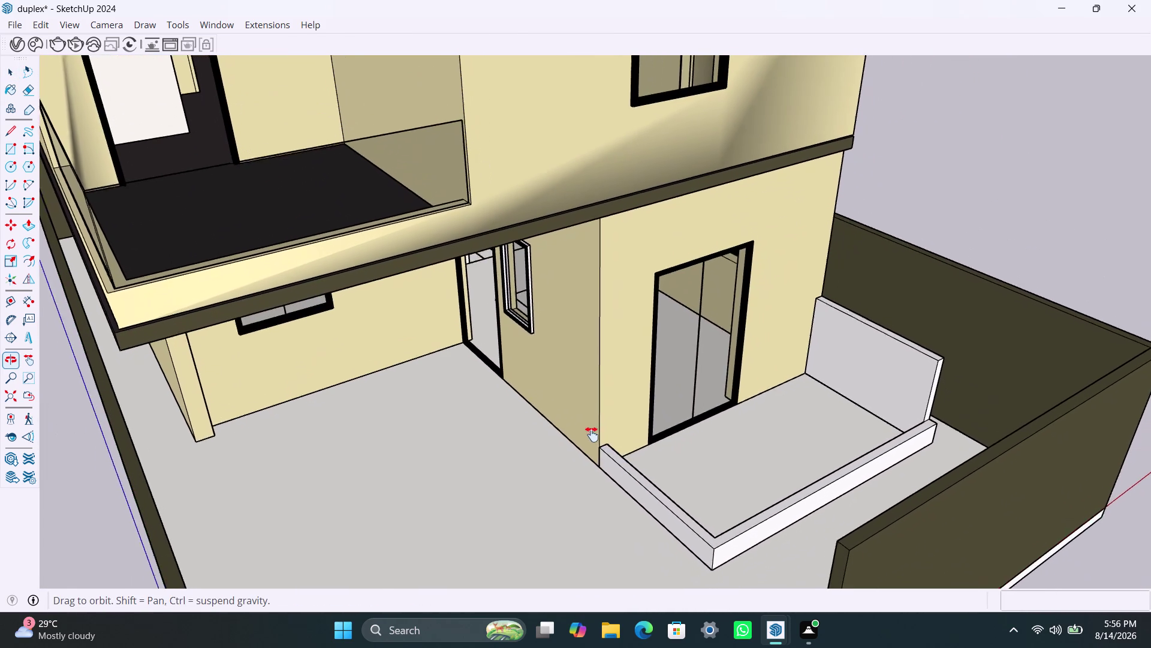
middle_drag(596, 438, 588, 431)
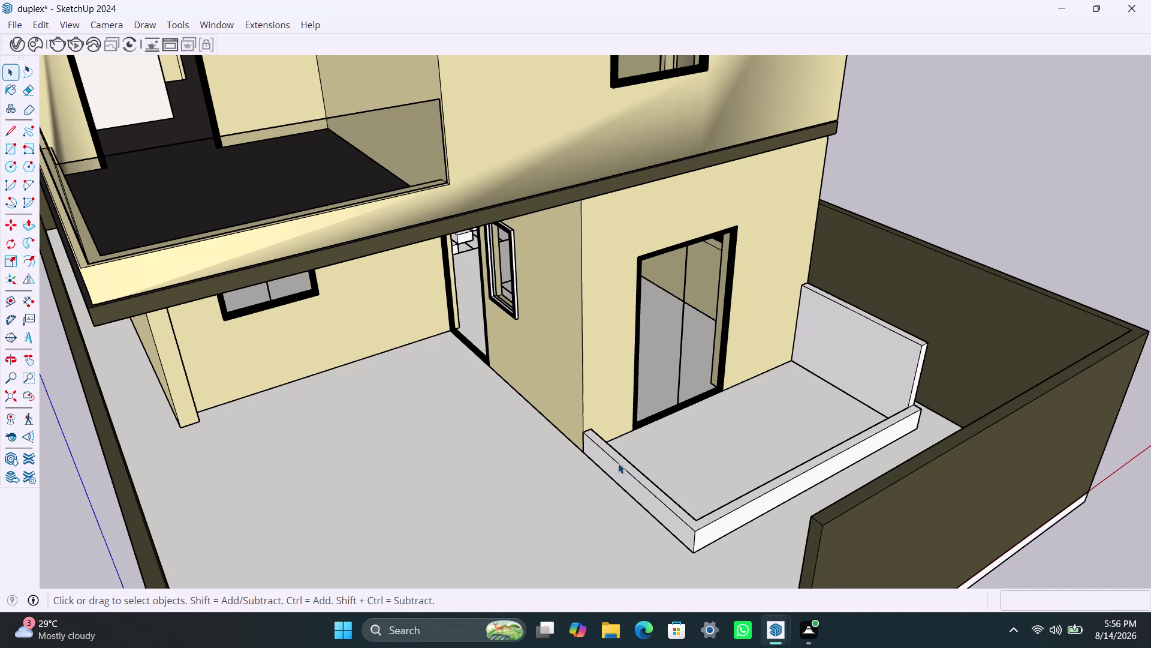
scroll(down, 3)
scroll(down, 3)
middle_drag(595, 453, 523, 406)
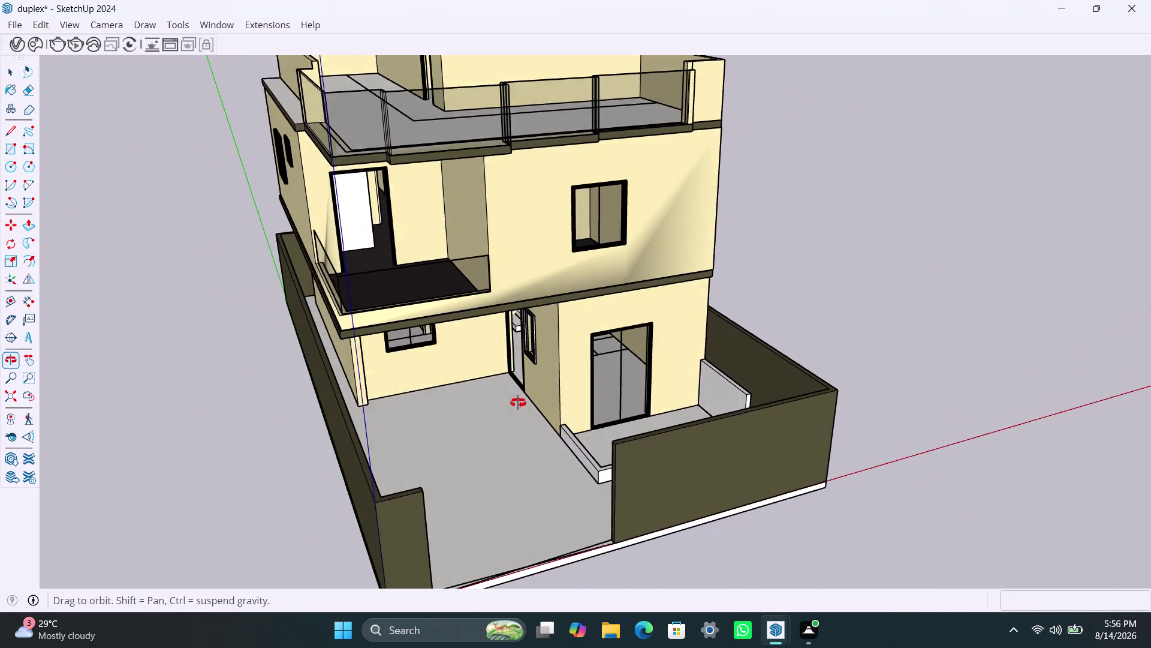
middle_drag(523, 406, 413, 388)
scroll(down, 3)
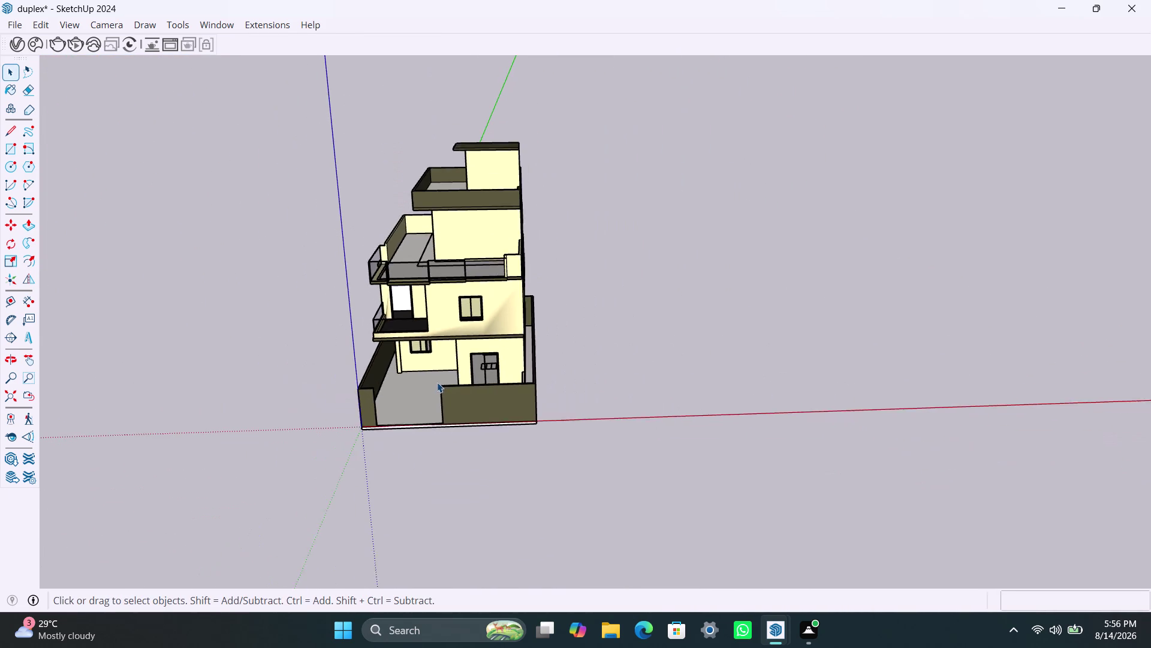
scroll(up, 3)
middle_drag(404, 390, 619, 456)
scroll(up, 3)
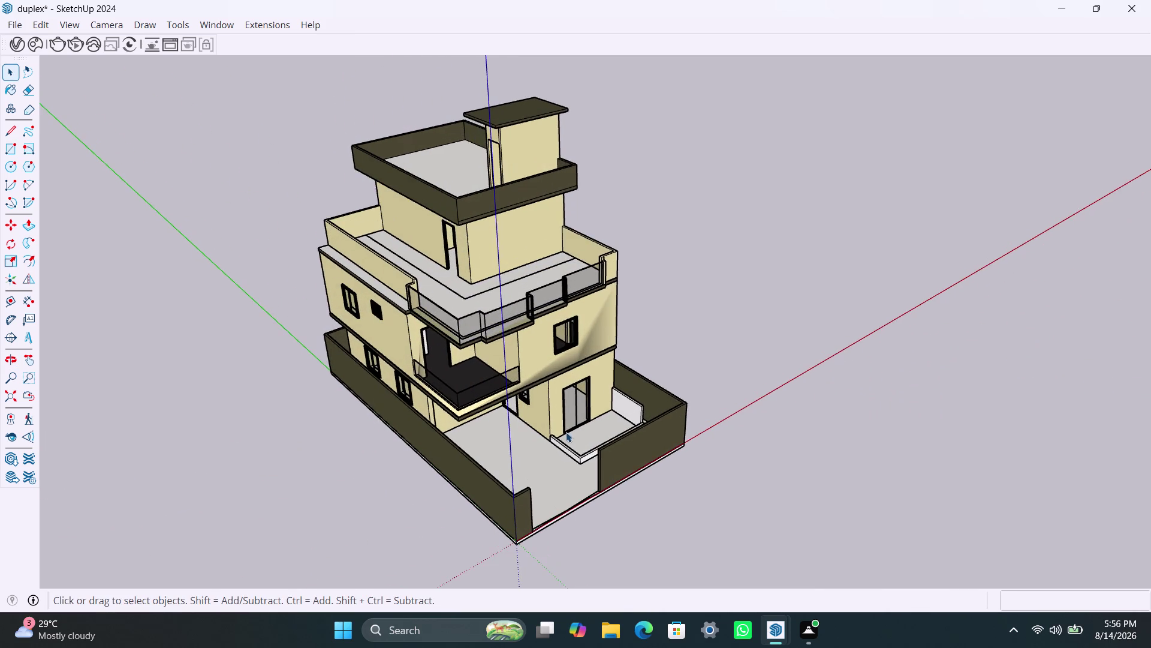
scroll(up, 3)
scroll(up, 3)
middle_drag(535, 482, 704, 502)
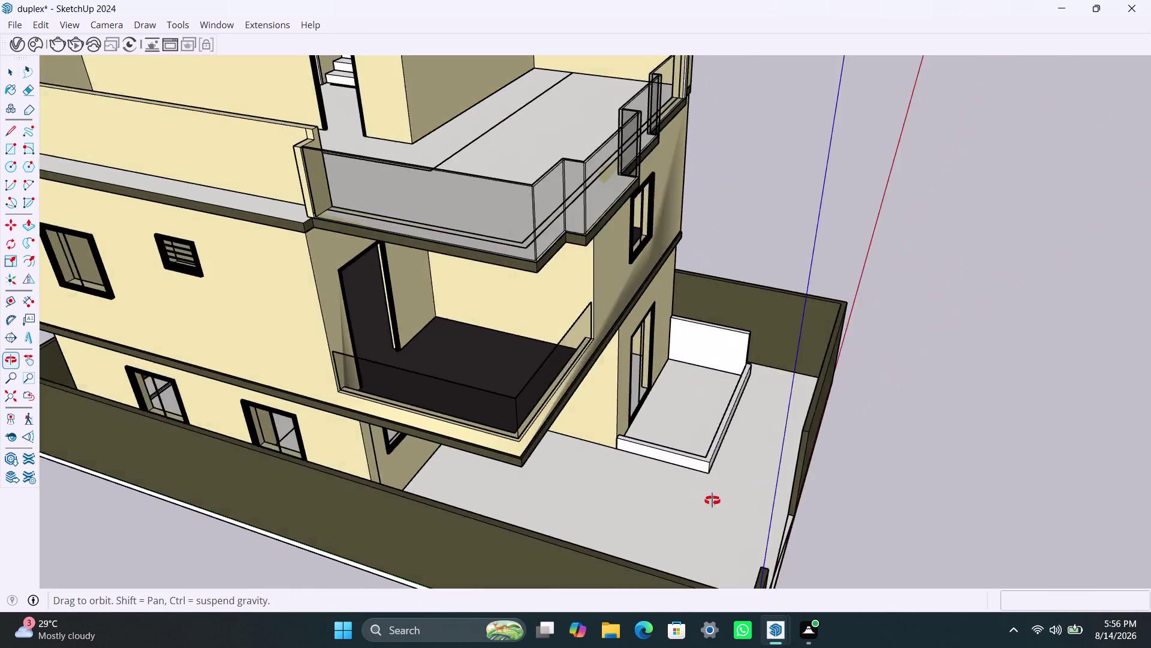
middle_drag(703, 502, 745, 490)
scroll(up, 3)
middle_drag(676, 440, 676, 468)
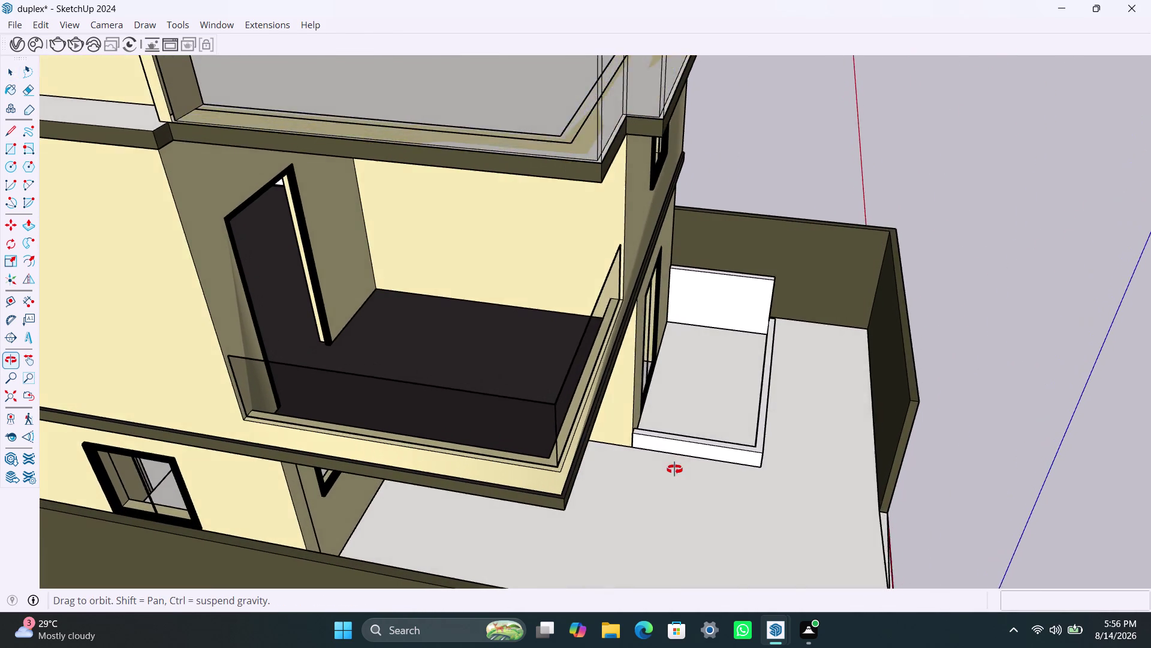
middle_drag(676, 467, 667, 475)
scroll(up, 3)
scroll(up, 3)
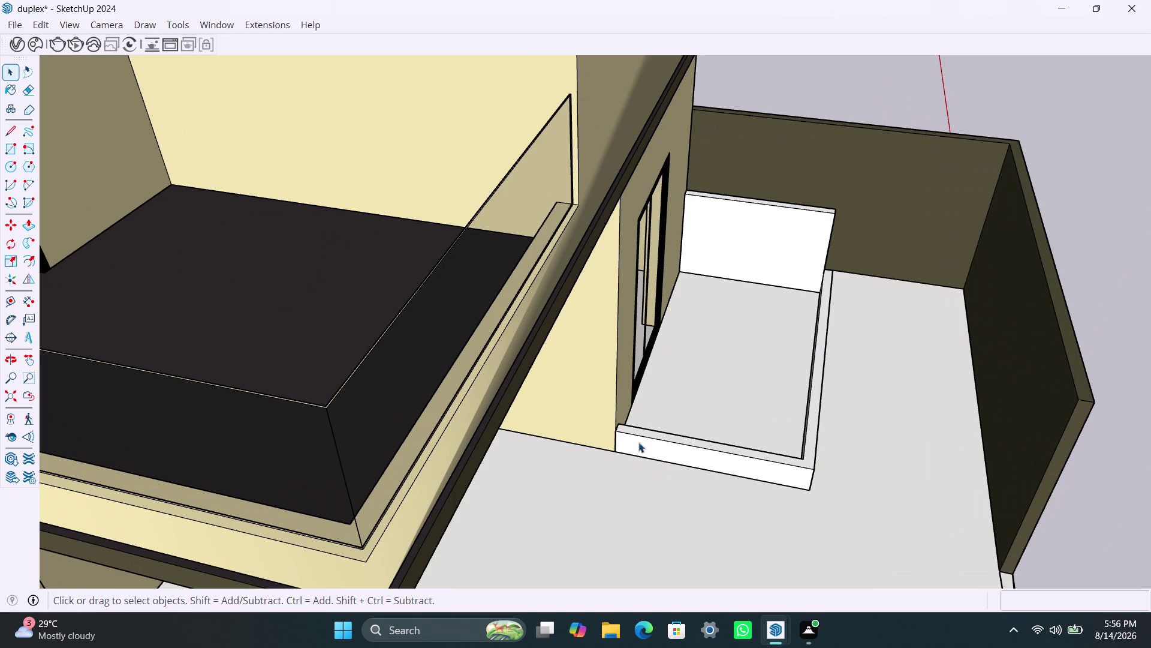
scroll(up, 3)
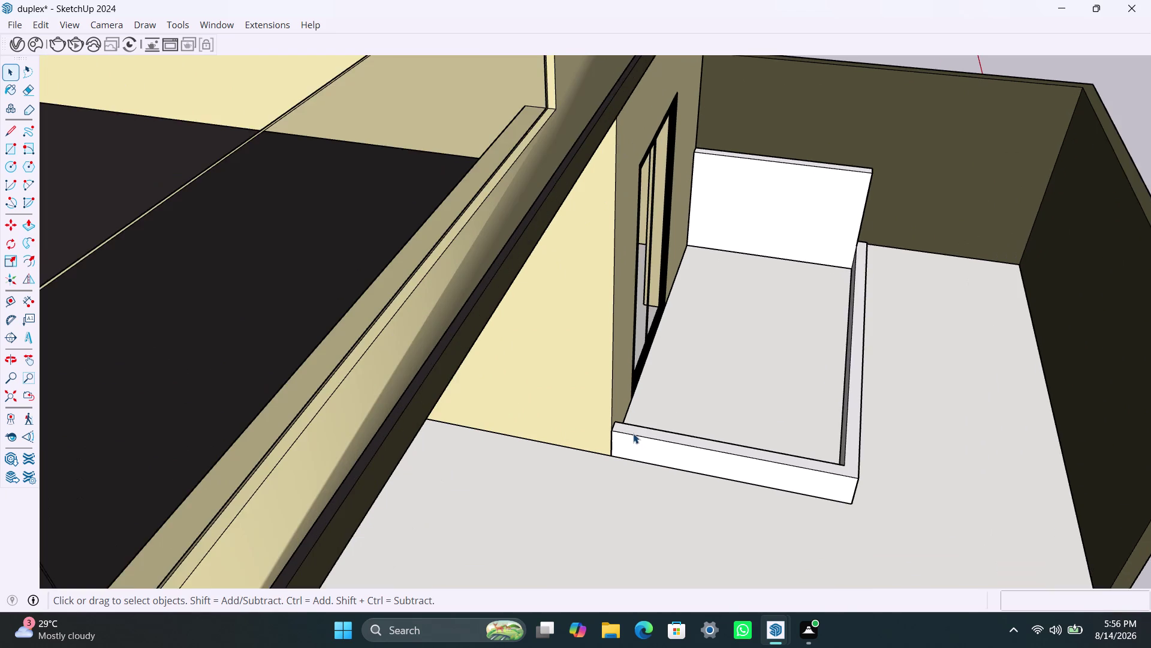
scroll(up, 3)
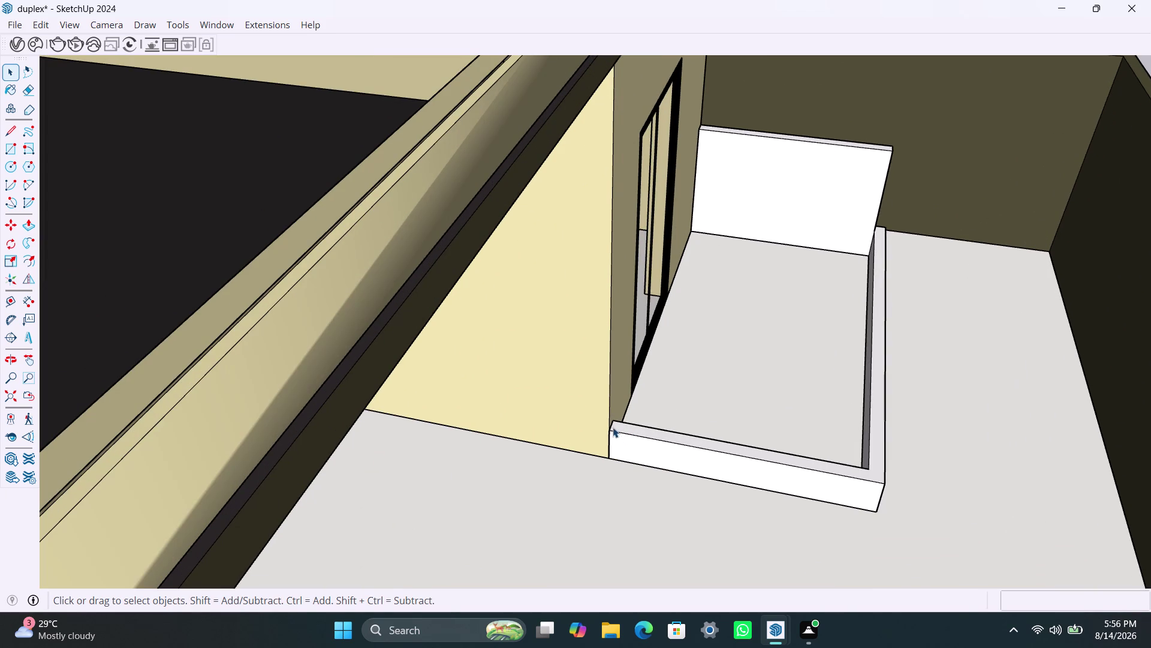
key(r)
key(space)
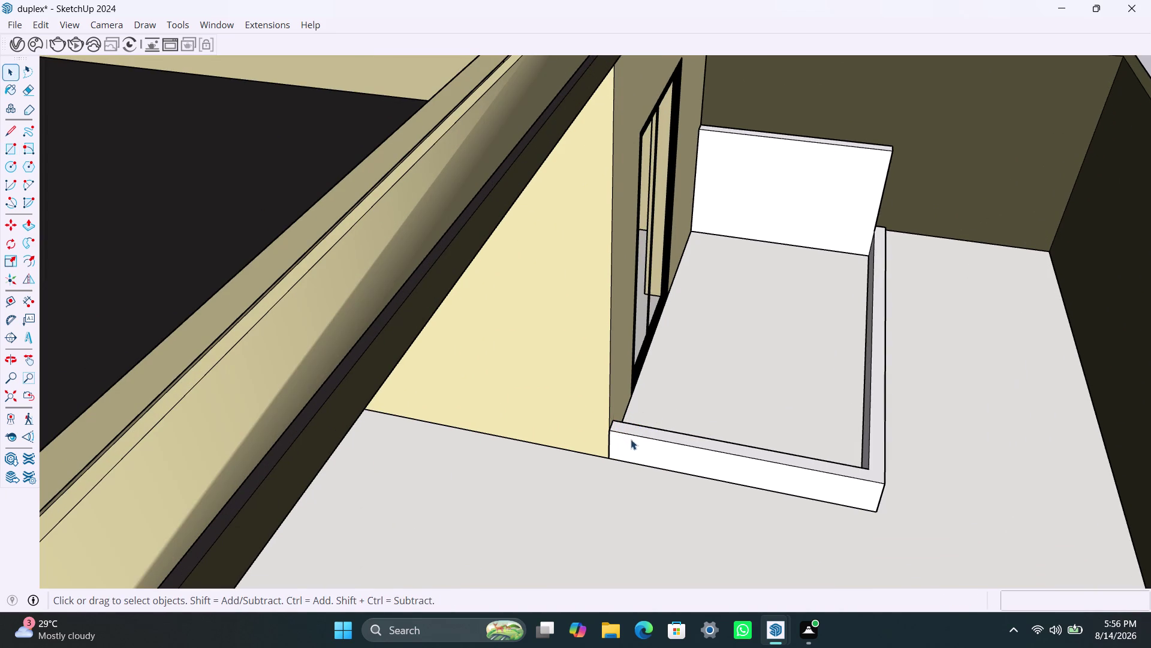
Open the parapet group for editing and pick its top face.
triple_click(635, 430)
click(635, 429)
double_click(633, 429)
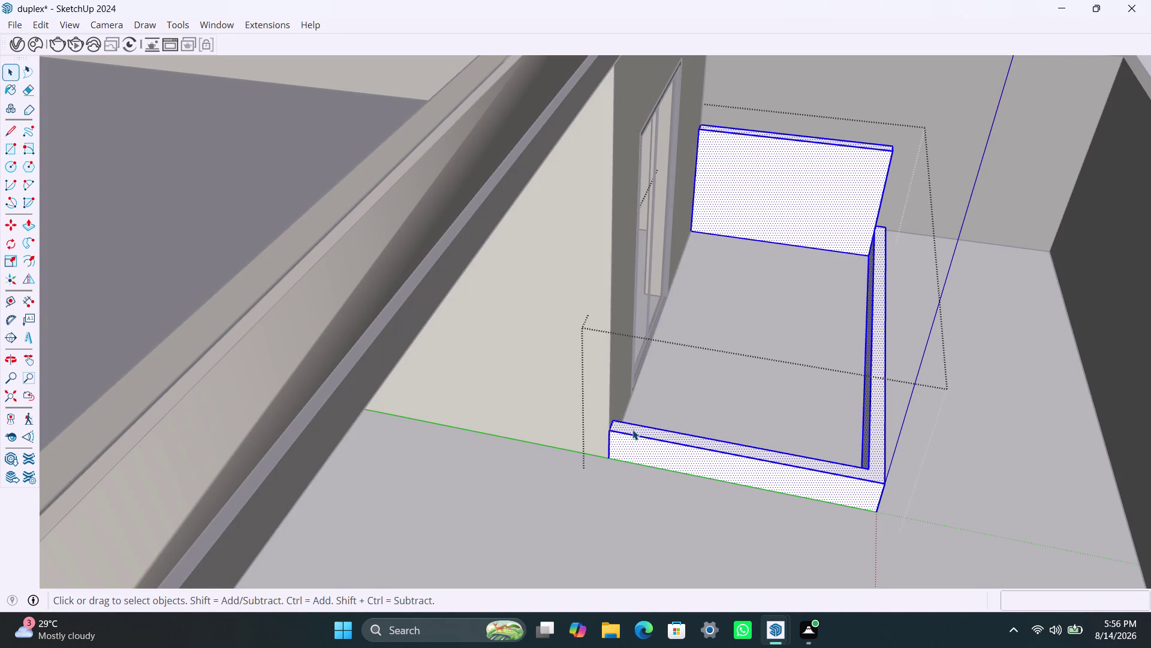
scroll(up, 3)
click(629, 427)
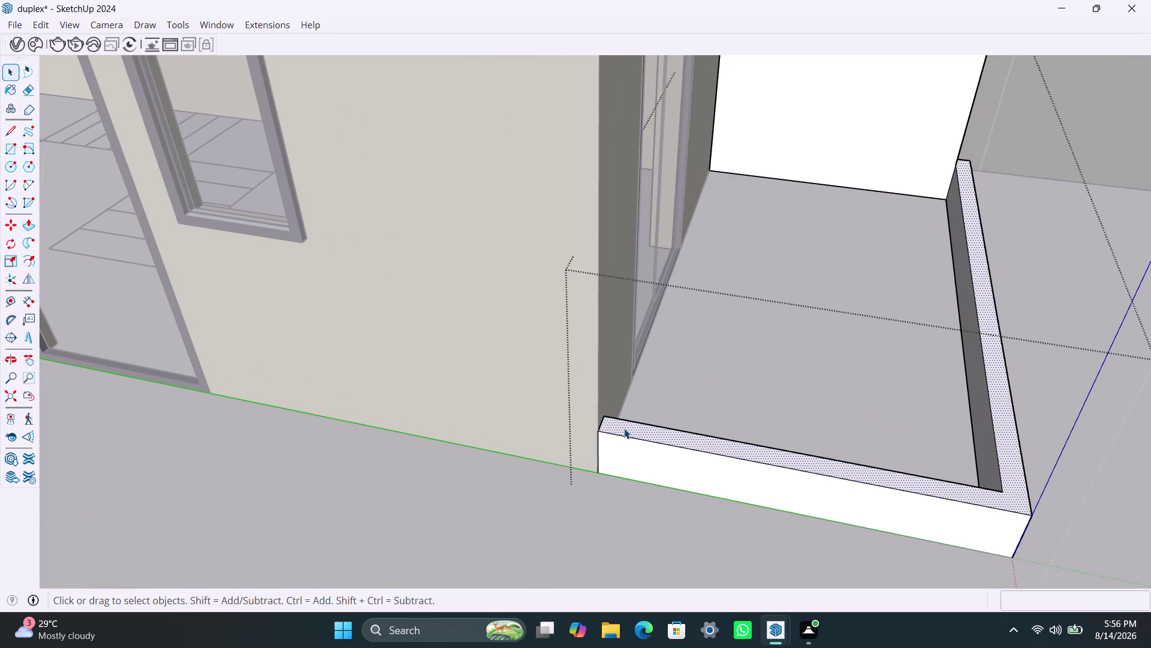
Draw a small square at the parapet's inner corner and make it a group.
key(r)
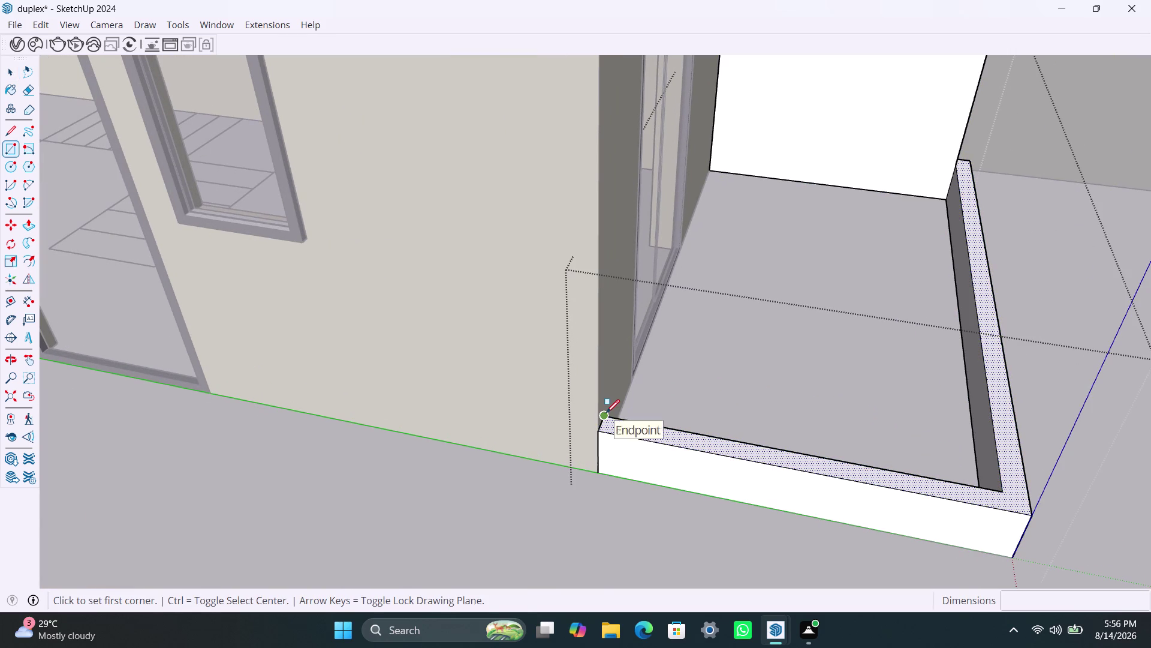
click(606, 413)
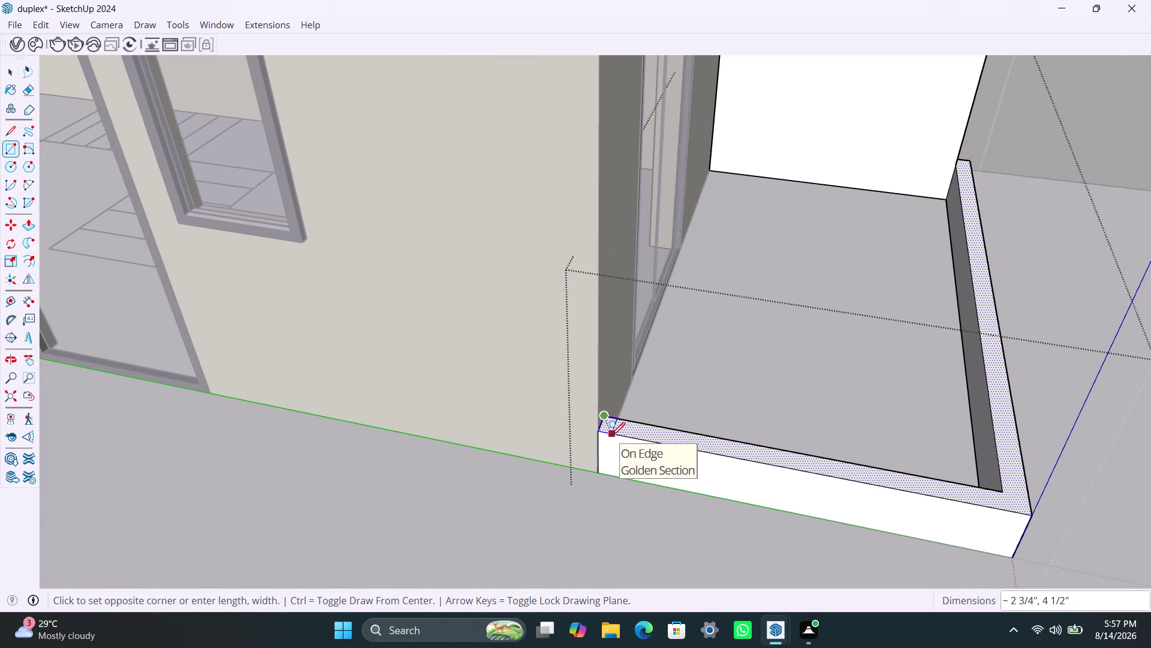
click(612, 435)
key(space)
double_click(607, 425)
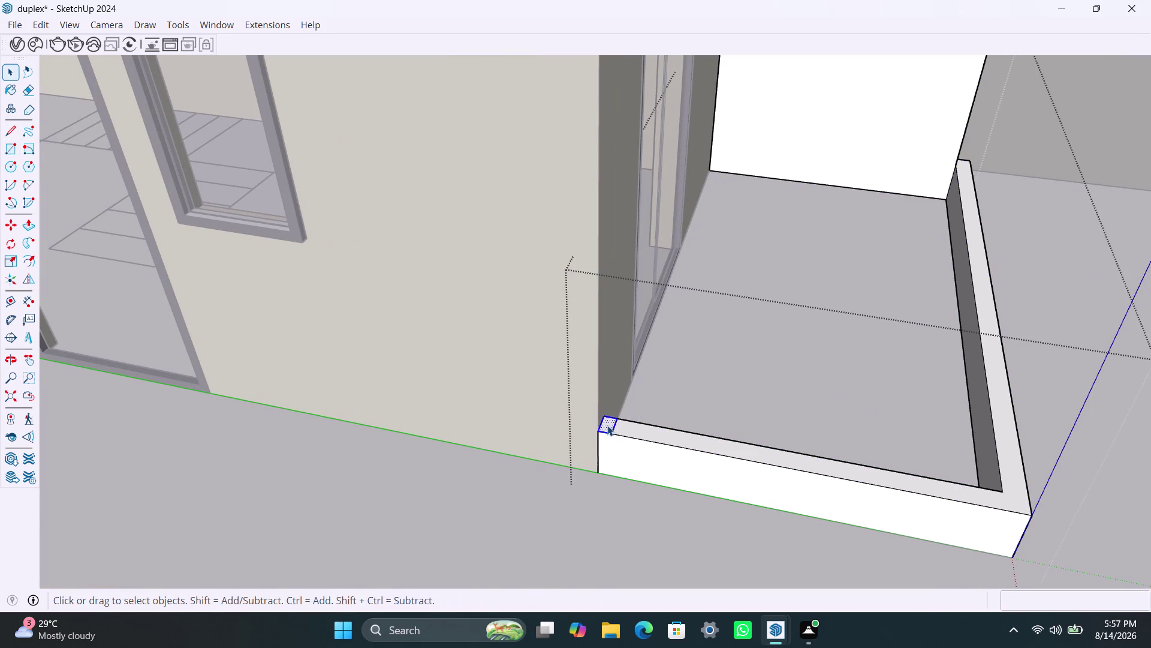
right_click(607, 425)
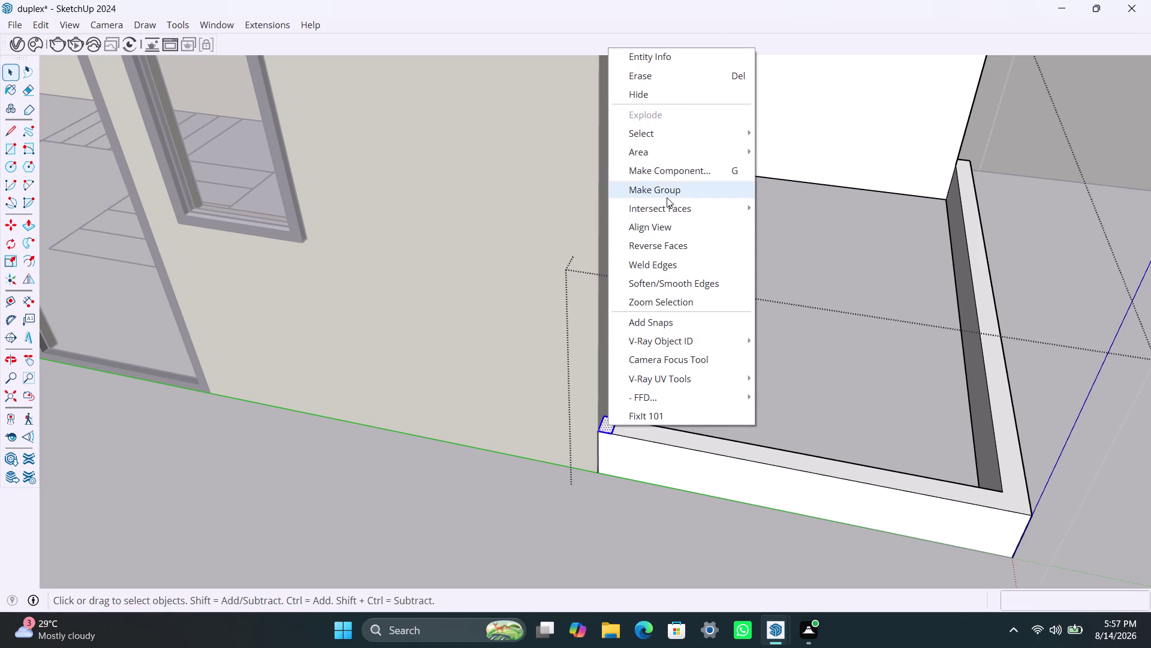
click(666, 197)
triple_click(610, 428)
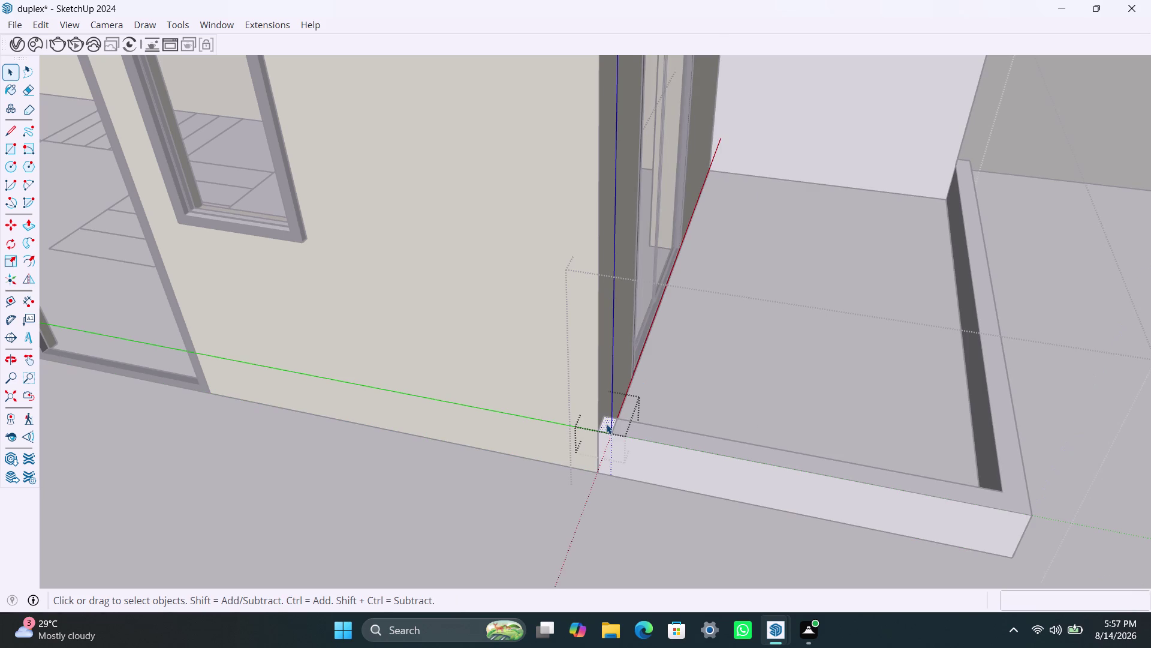
Push/pull the grouped square up 2'6" to form a slender post.
key(p)
click(607, 423)
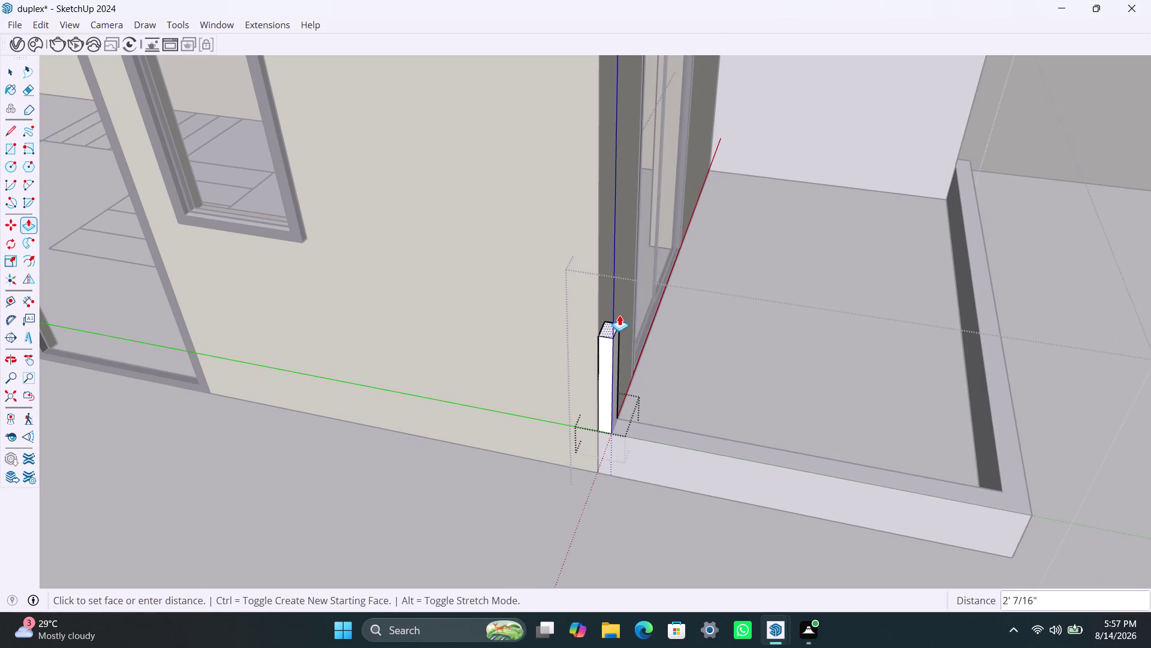
text(2')
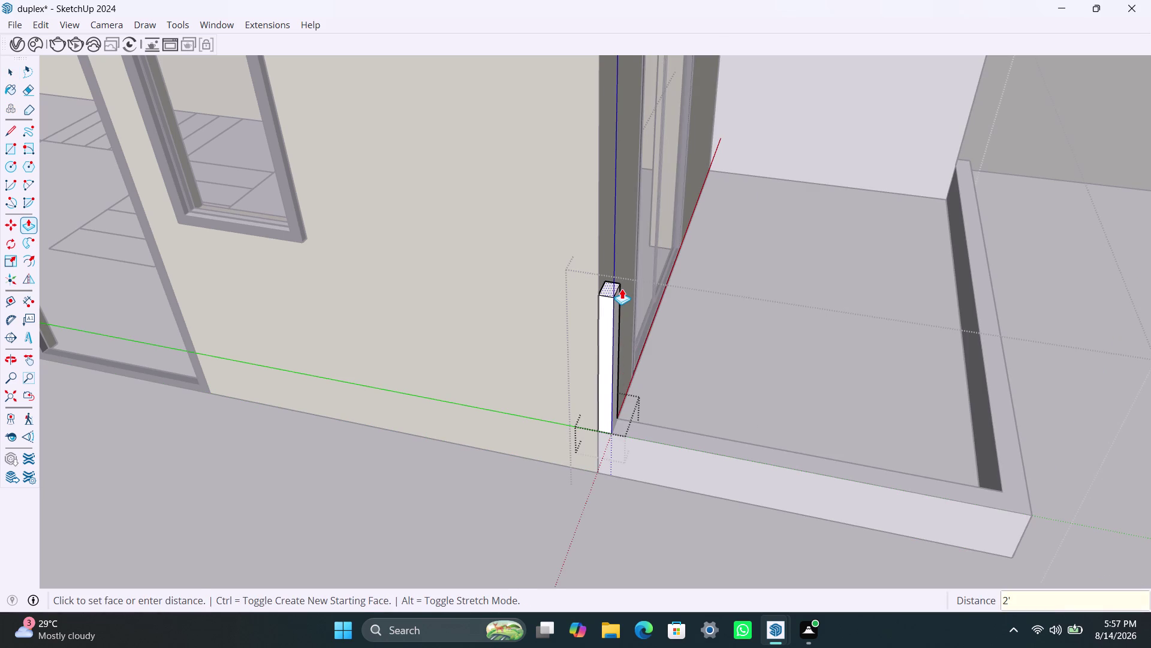
text(6")
key(Return)
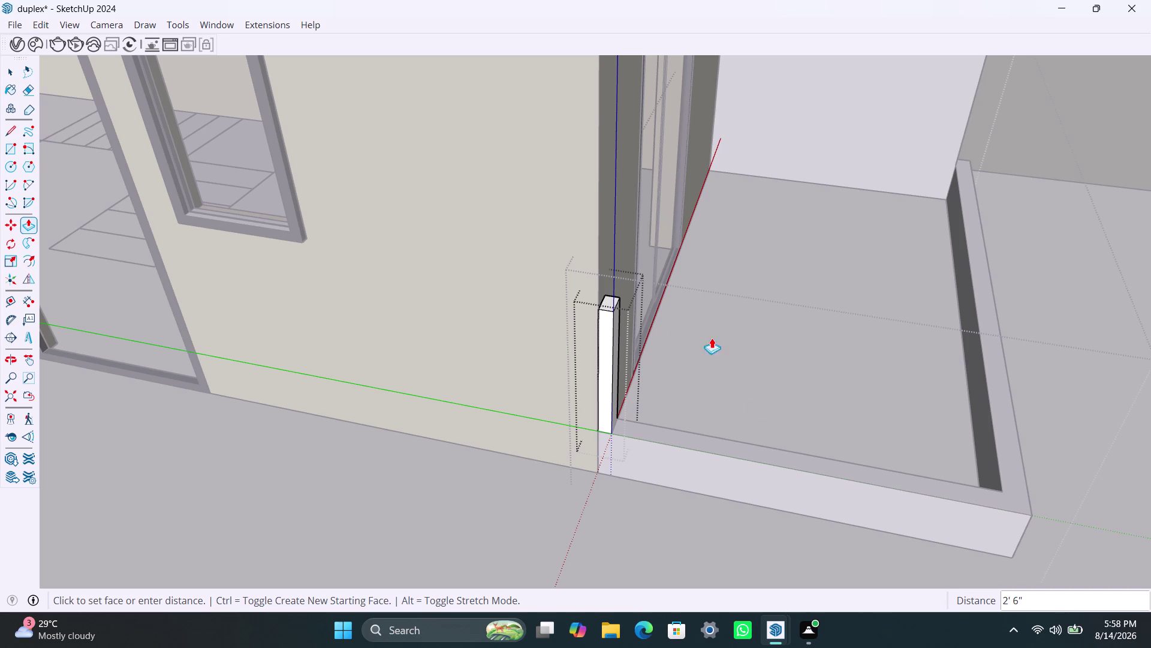
click(718, 385)
click(548, 459)
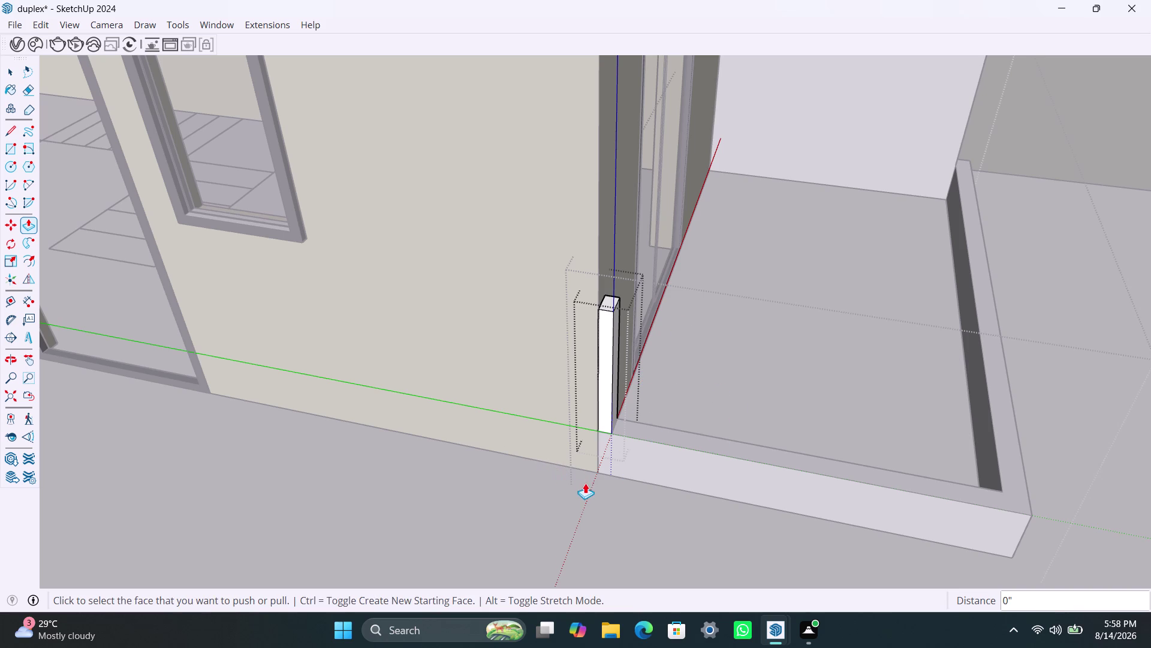
Copy the new post toward the parapet's far corner.
key(space)
click(584, 484)
scroll(up, 3)
click(606, 416)
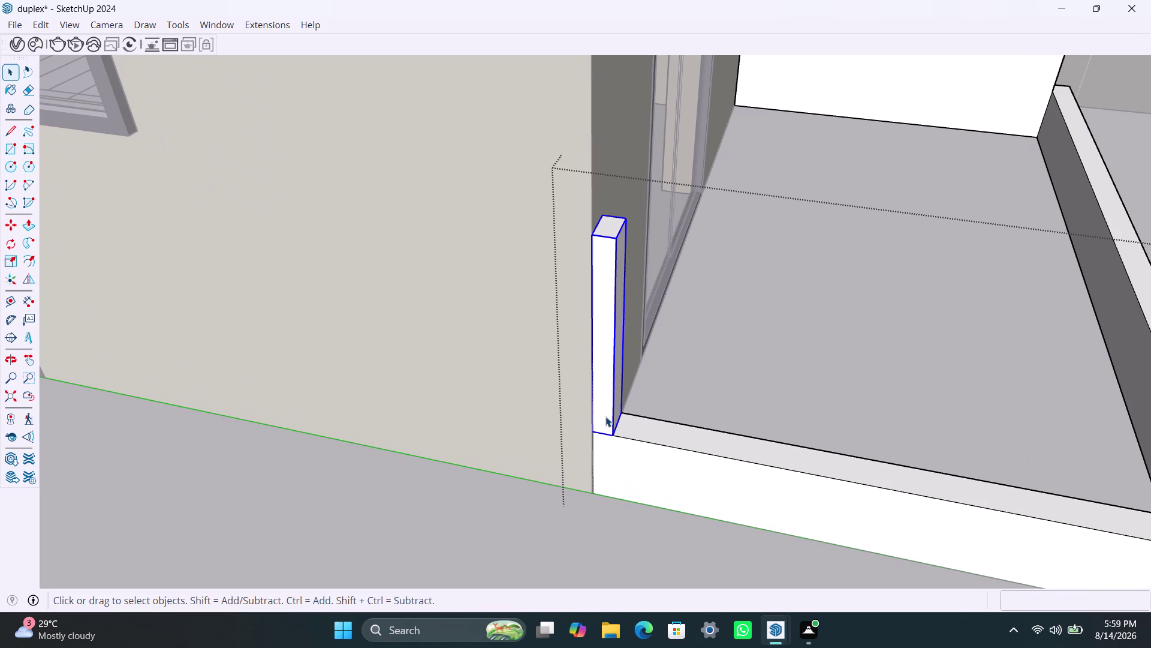
key(m)
click(594, 428)
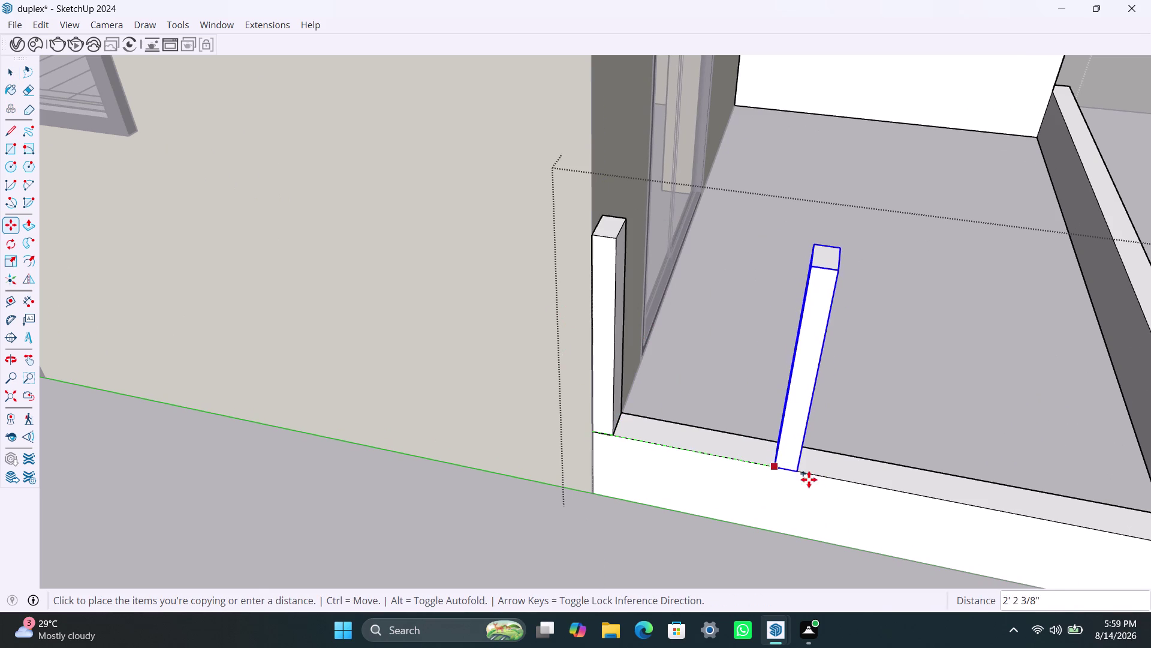
scroll(down, 3)
scroll(down, 3)
middle_drag(846, 478, 649, 478)
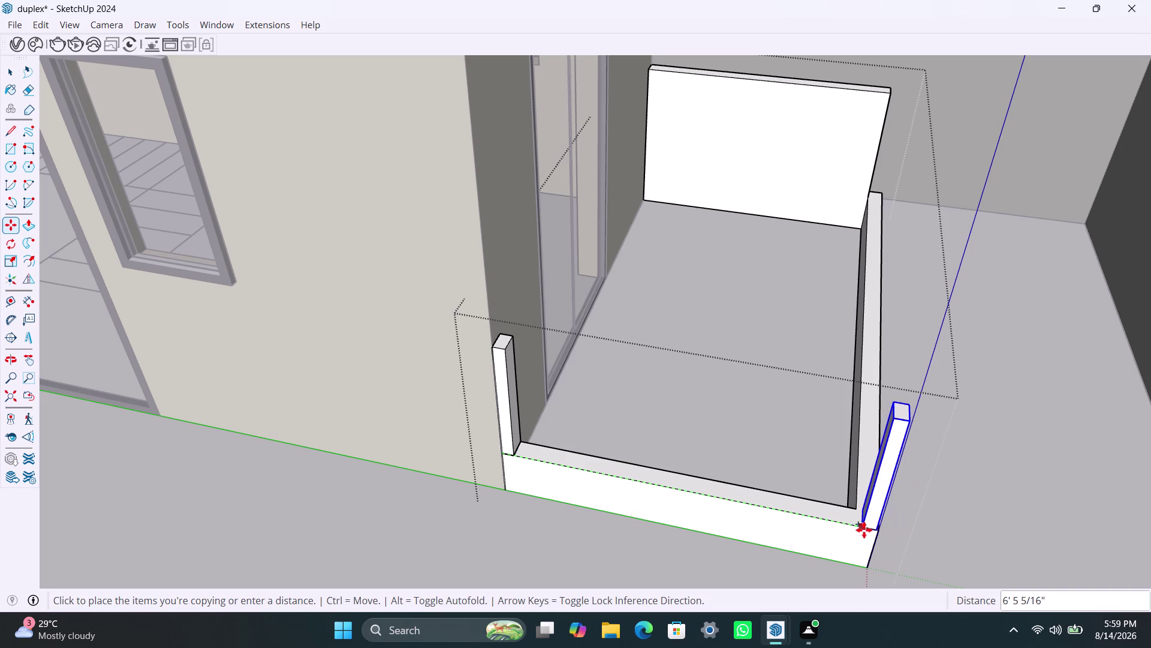
click(864, 529)
Nudge the copy into the corner and array it with 20 divisions.
scroll(up, 3)
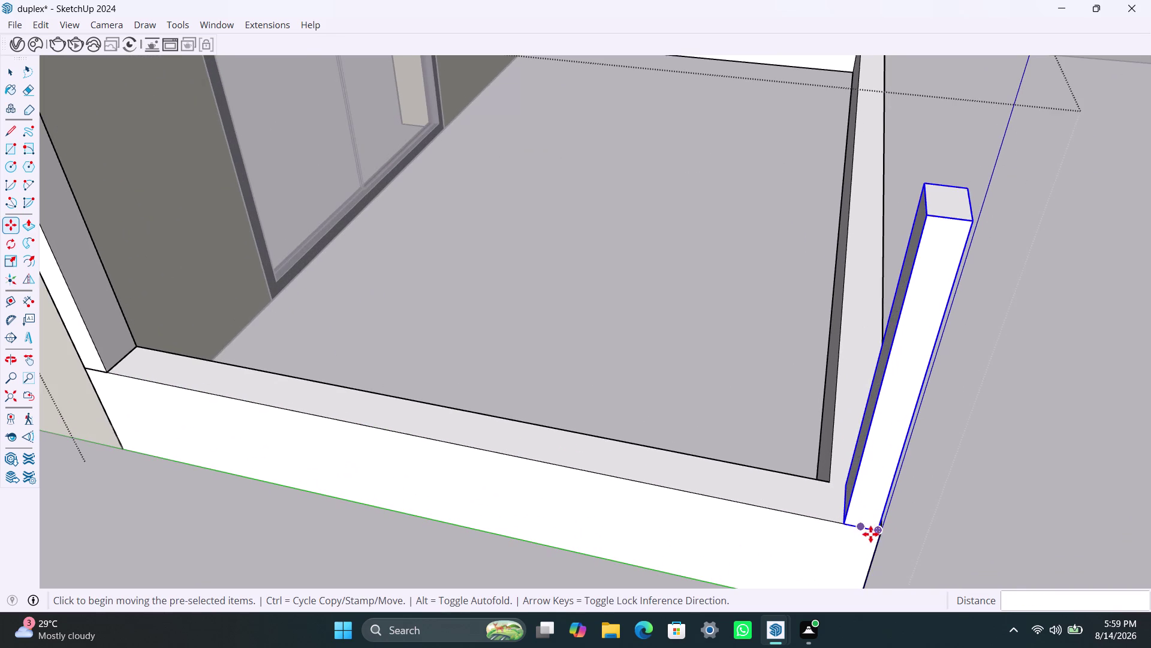
scroll(up, 3)
click(876, 529)
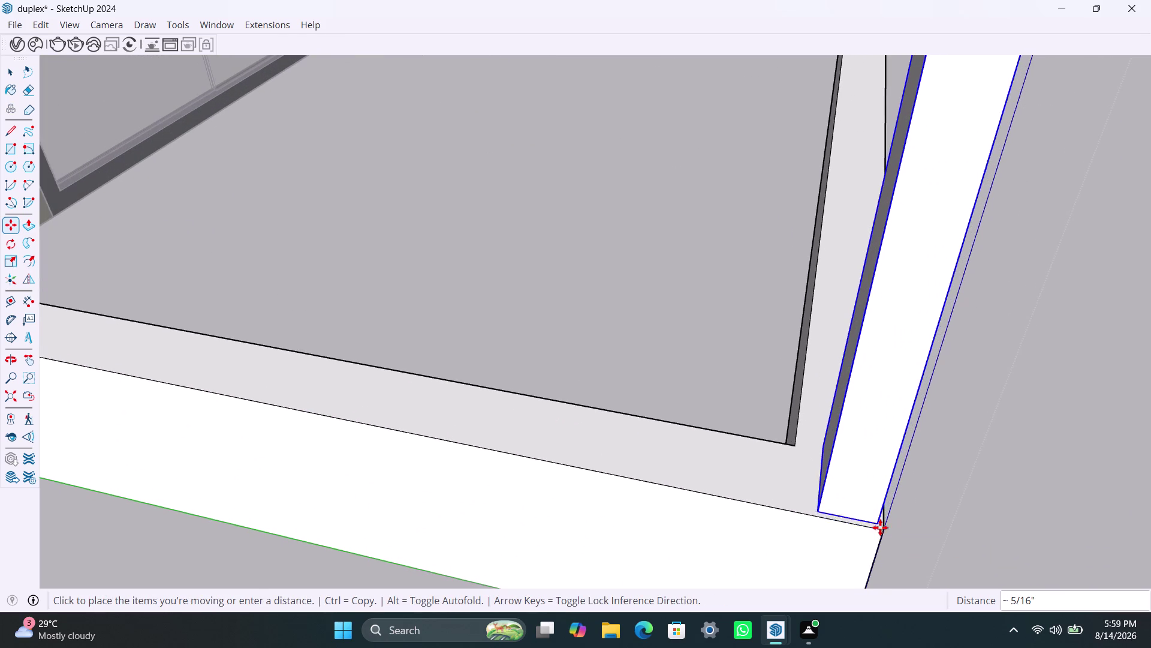
click(881, 527)
key(slash)
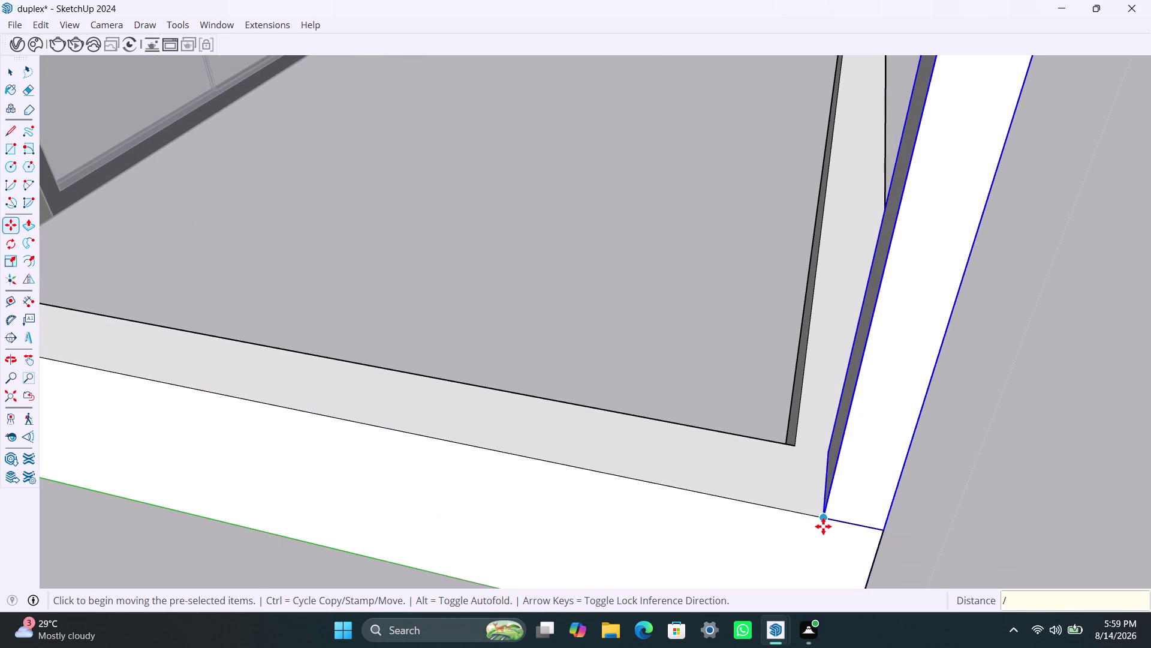
text(20)
key(Return)
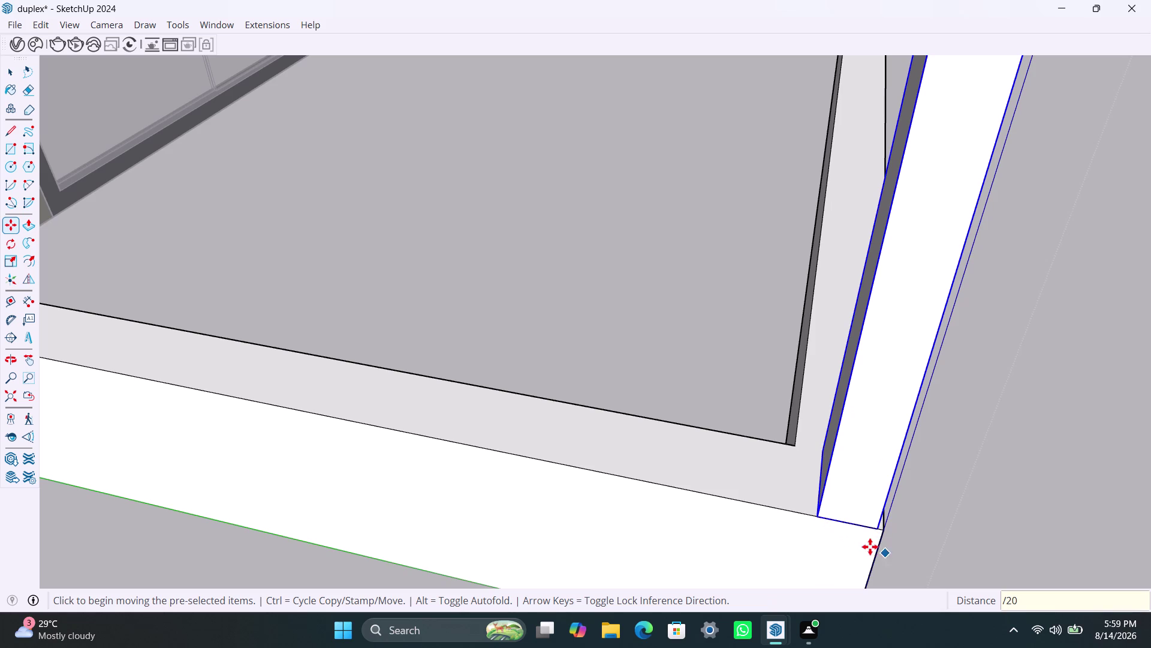
Undo the unwanted slat array and a misplaced copy of the left end slat.
scroll(down, 3)
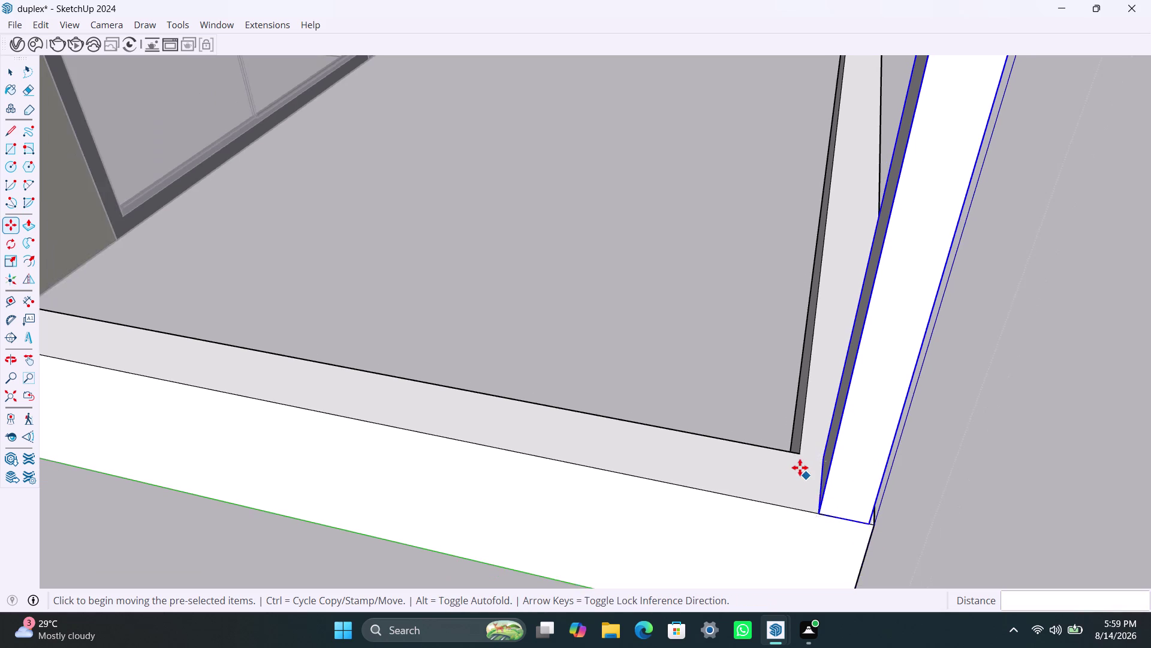
scroll(down, 3)
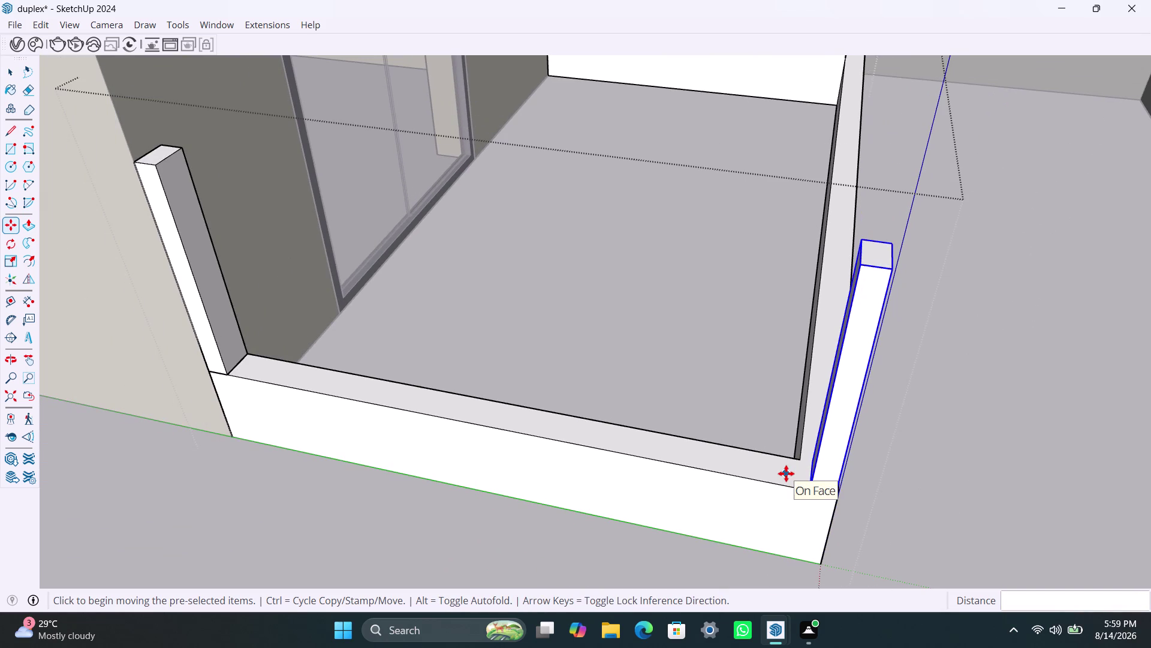
key(ctrl+z)
key(ctrl+z)
key(space)
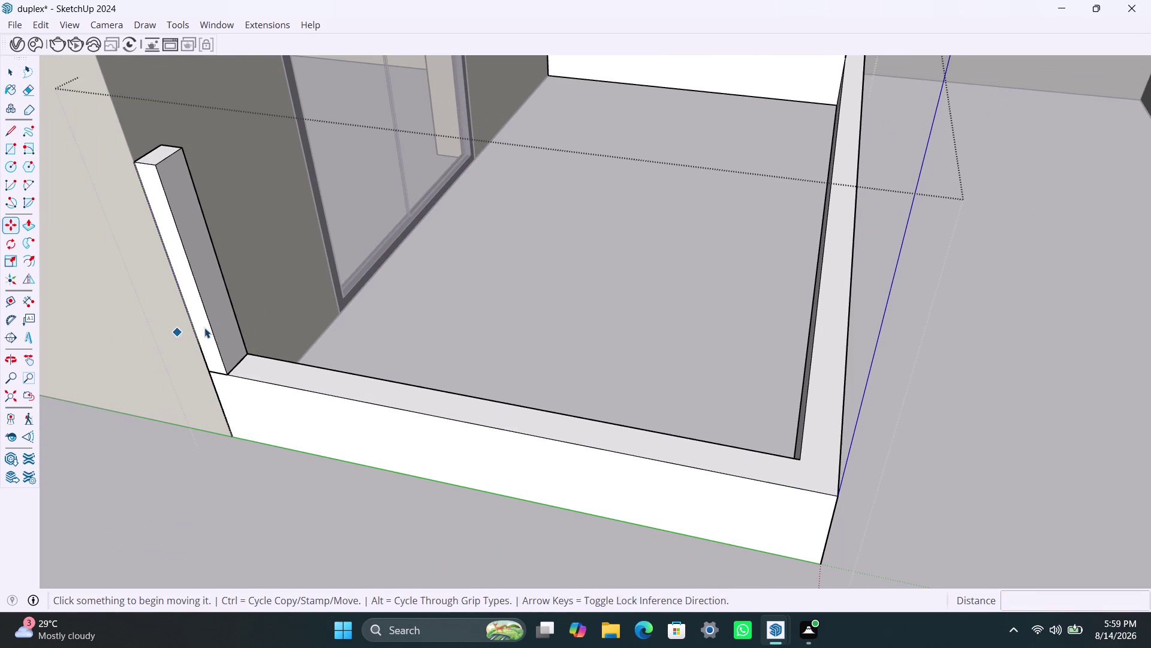
click(205, 325)
key(m)
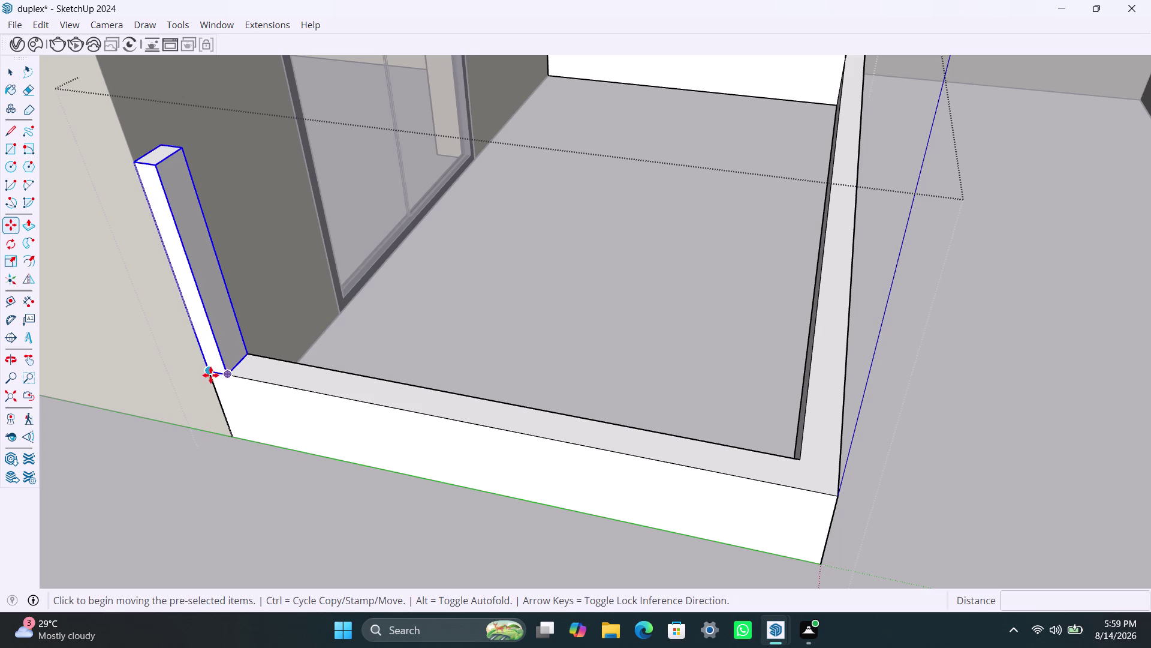
click(210, 375)
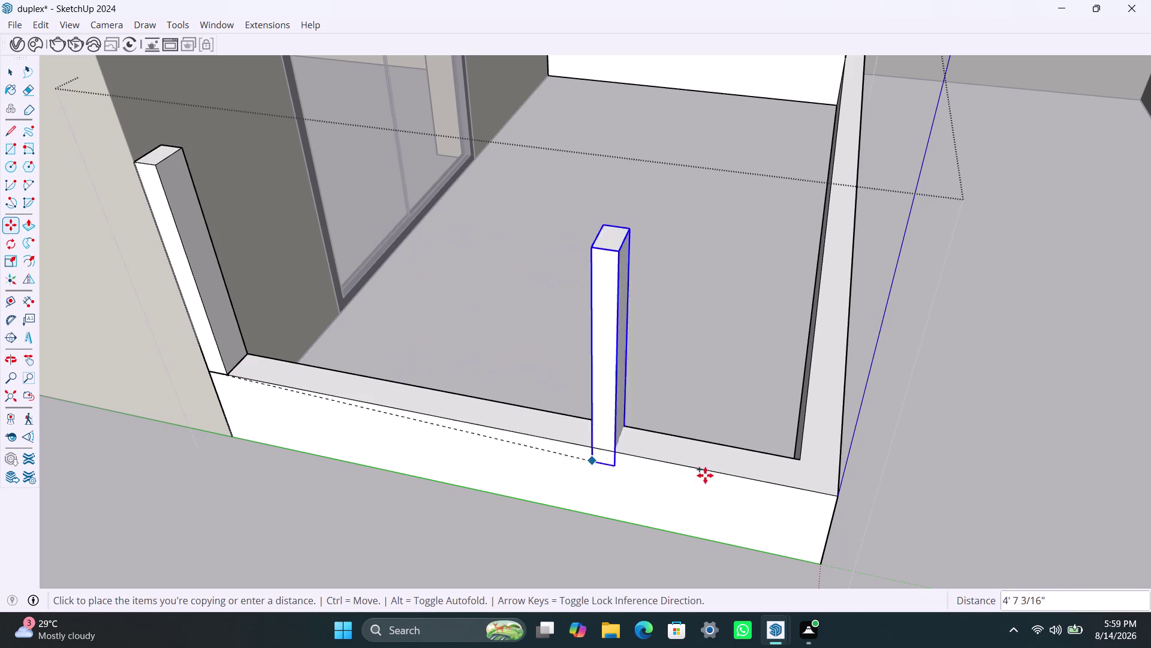
click(812, 484)
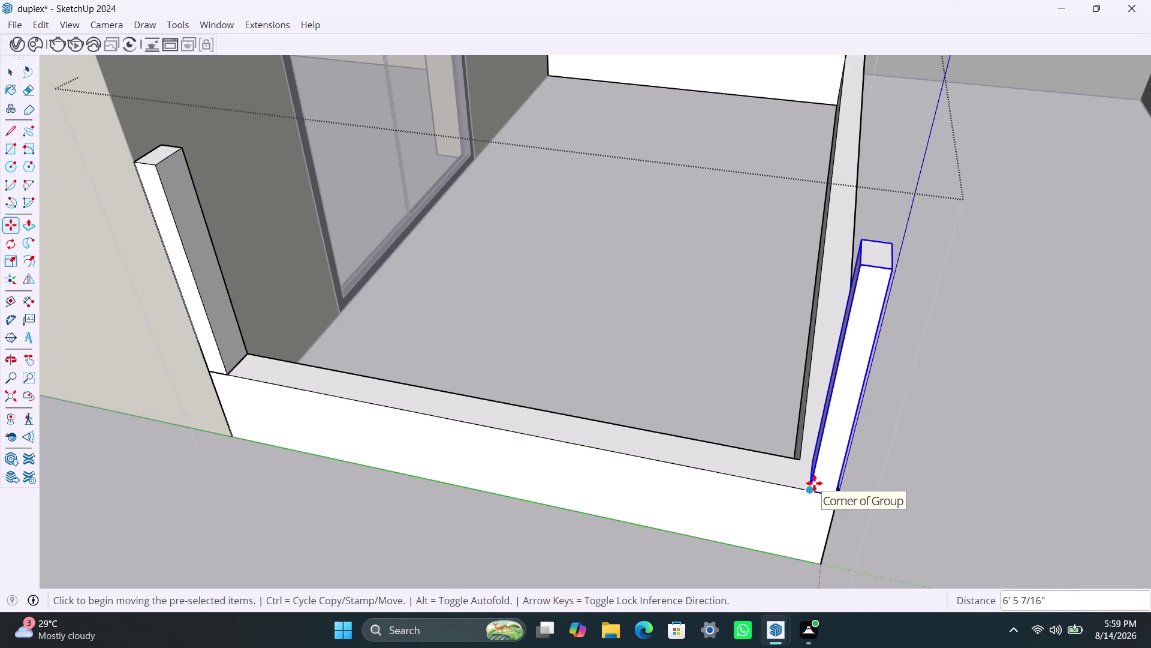
key(ctrl+z)
key(space)
Copy the left end slat to the parapet's right end.
click(222, 351)
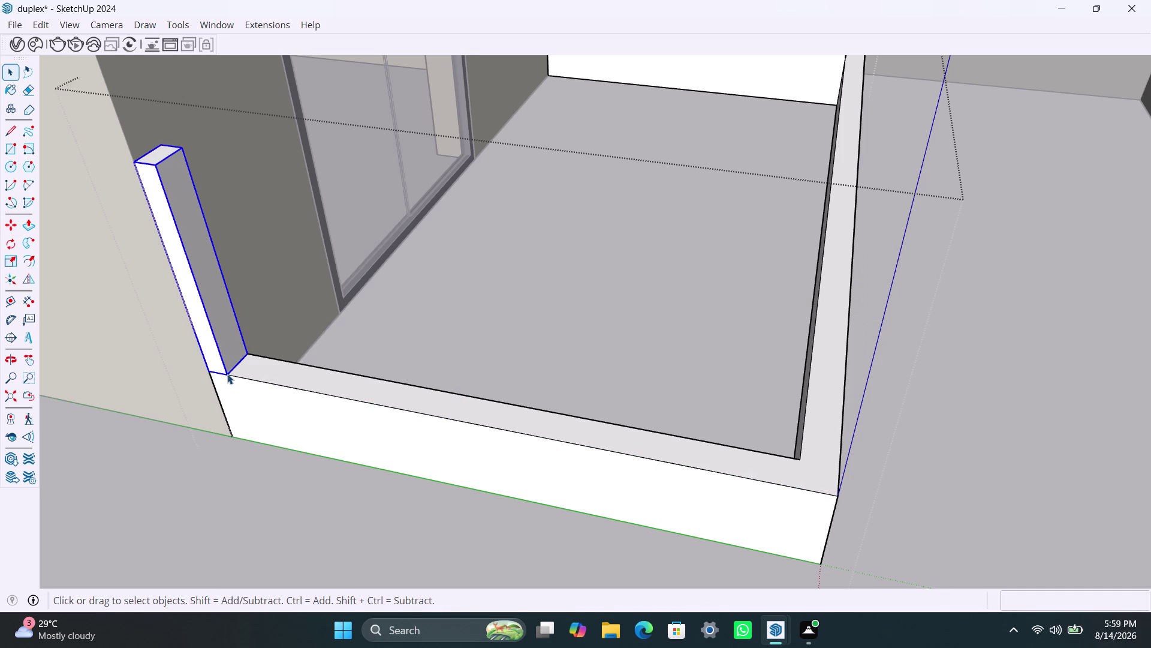
key(m)
click(227, 376)
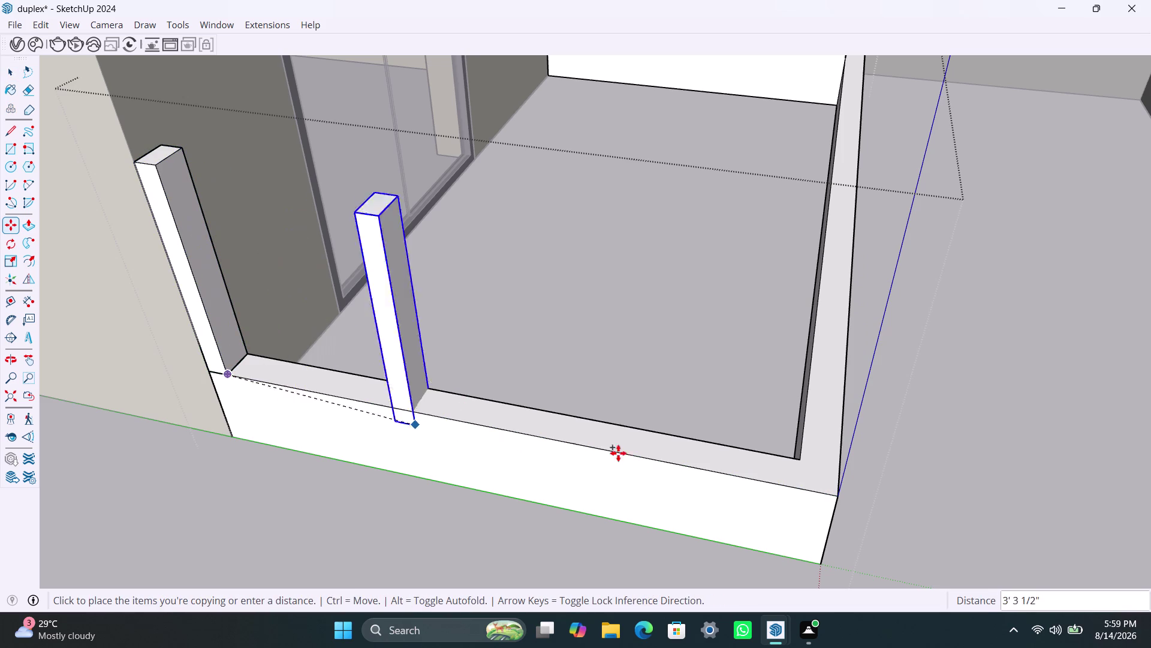
click(837, 494)
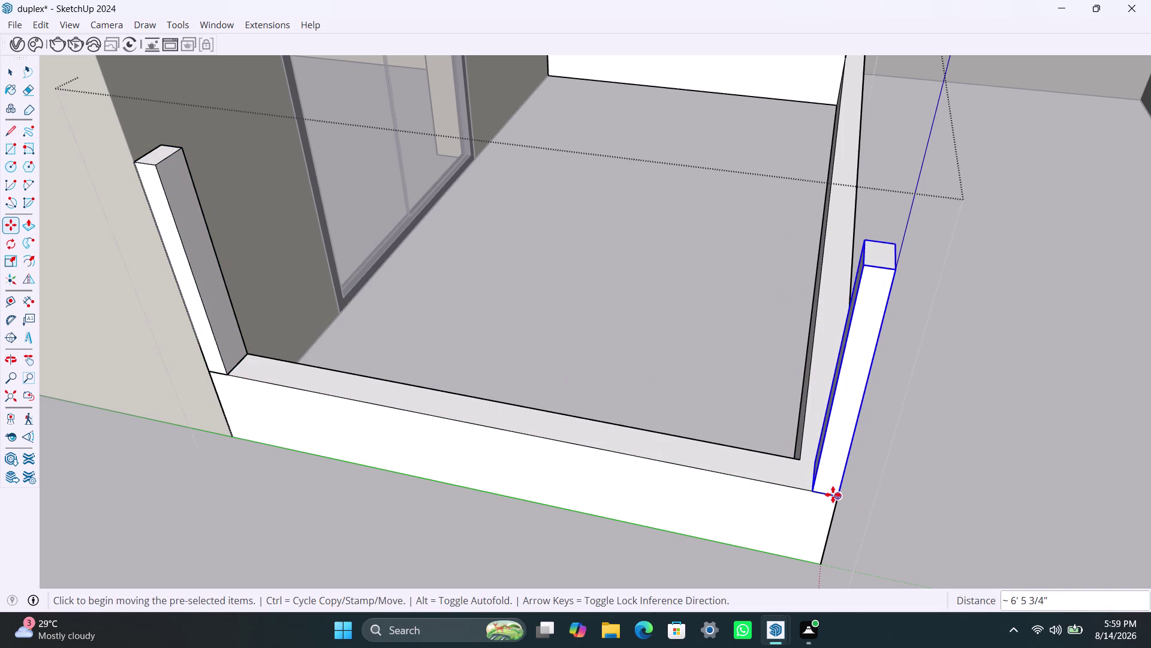
Array slats between the two end slats, trying 10 and 15 before settling on 18.
text(/1)
key(0)
key(Return)
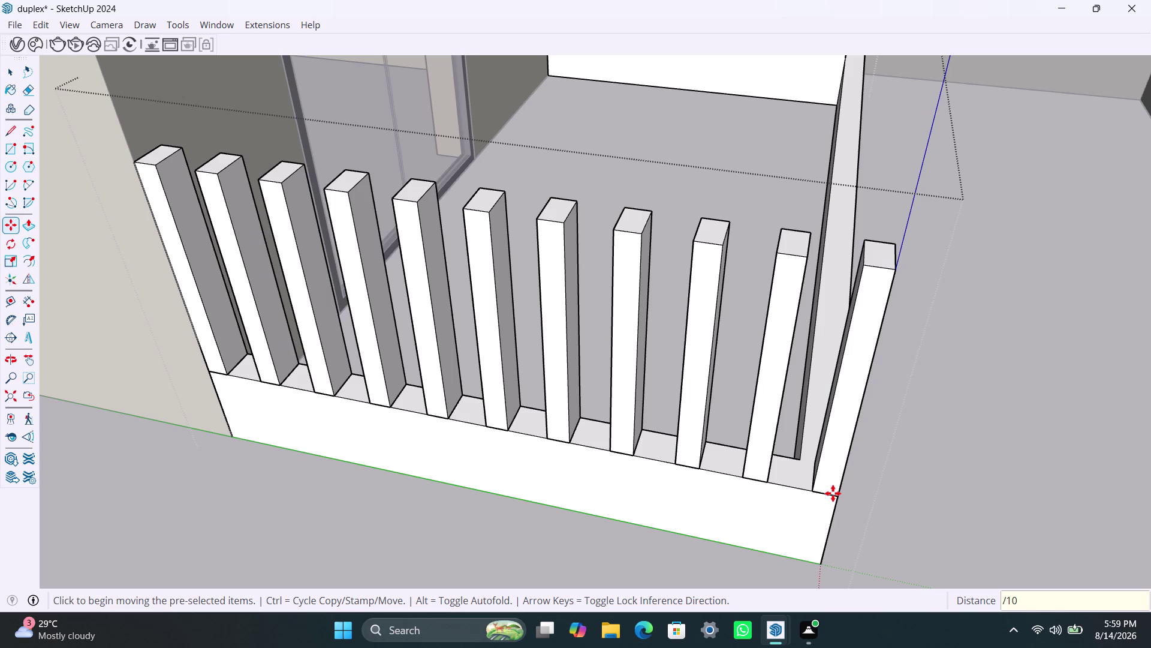
text(/1)
key(5)
key(Return)
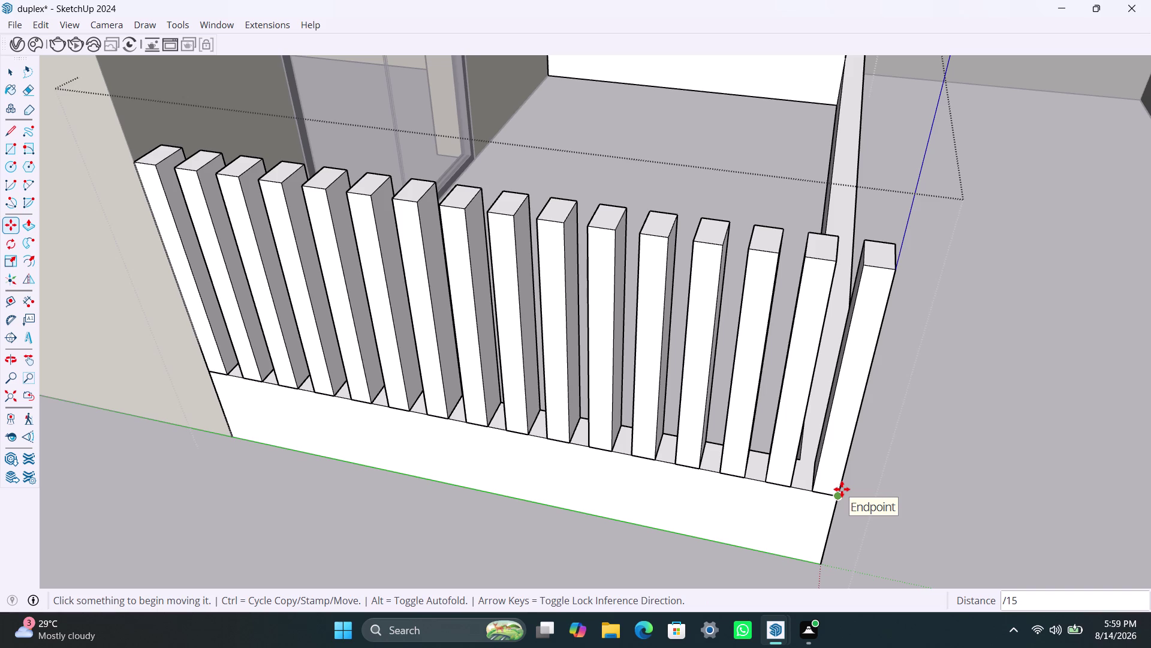
text(/18)
key(Return)
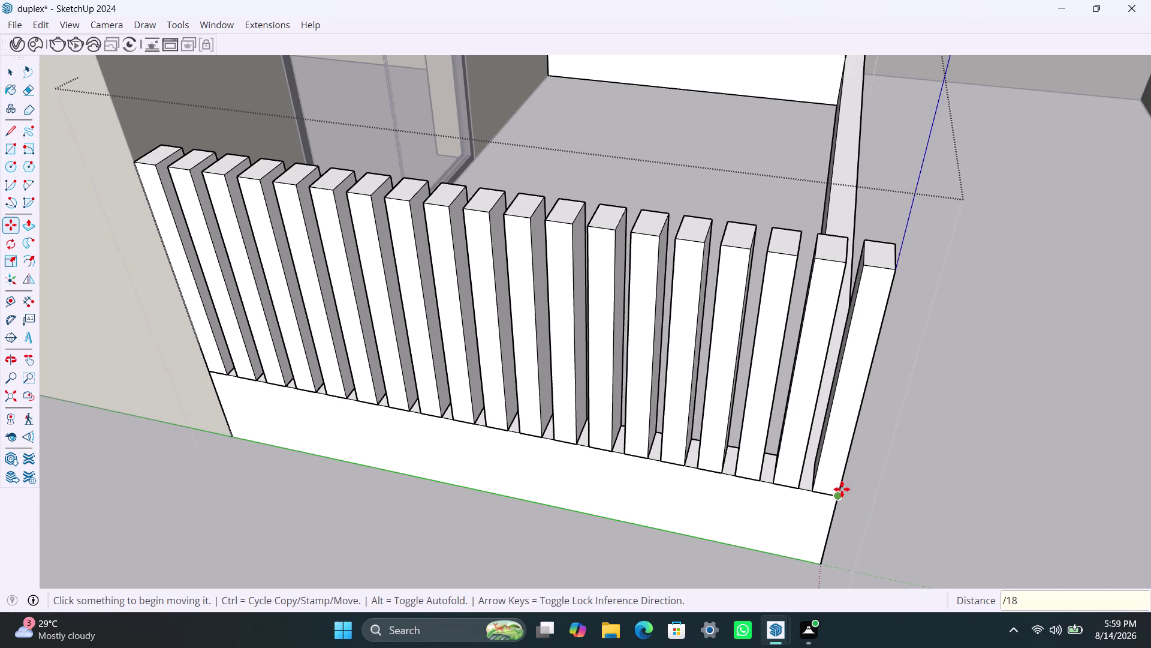
scroll(down, 3)
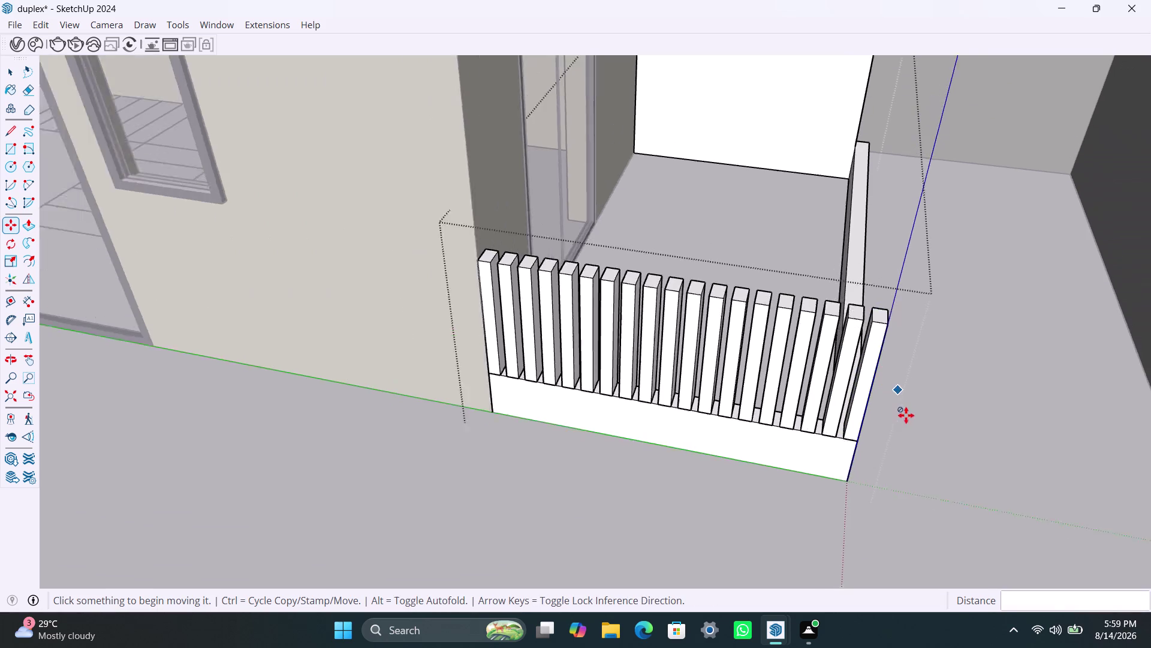
middle_drag(900, 490, 503, 483)
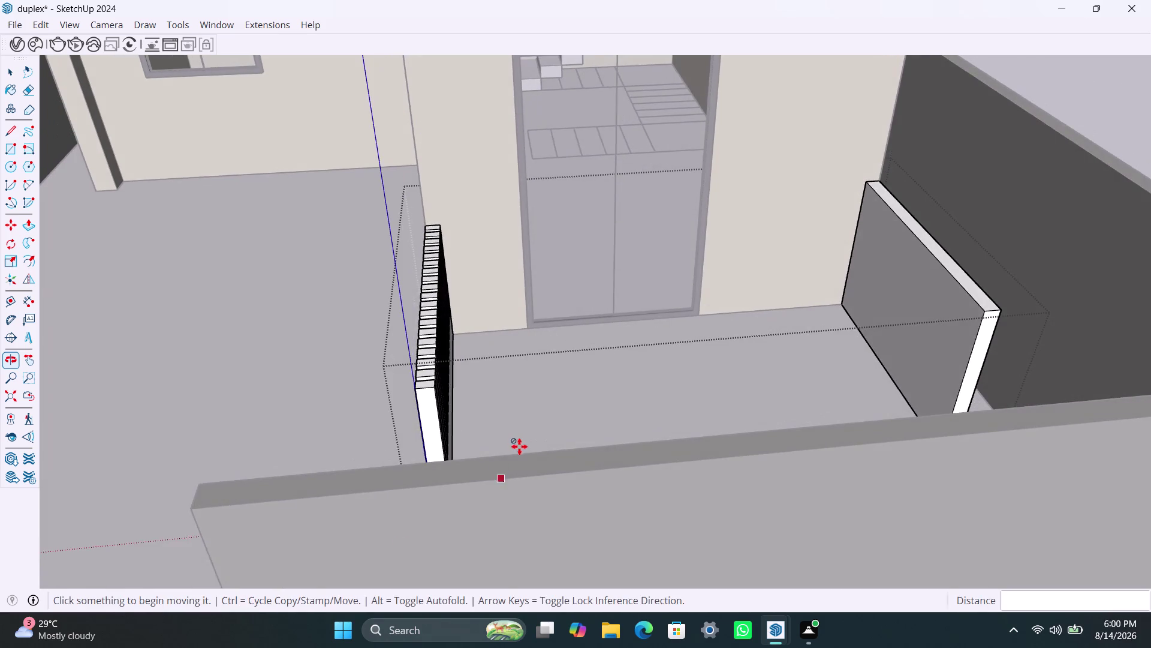
Copy the side parapet's end slat to its far end.
scroll(down, 3)
middle_drag(561, 429, 546, 477)
key(space)
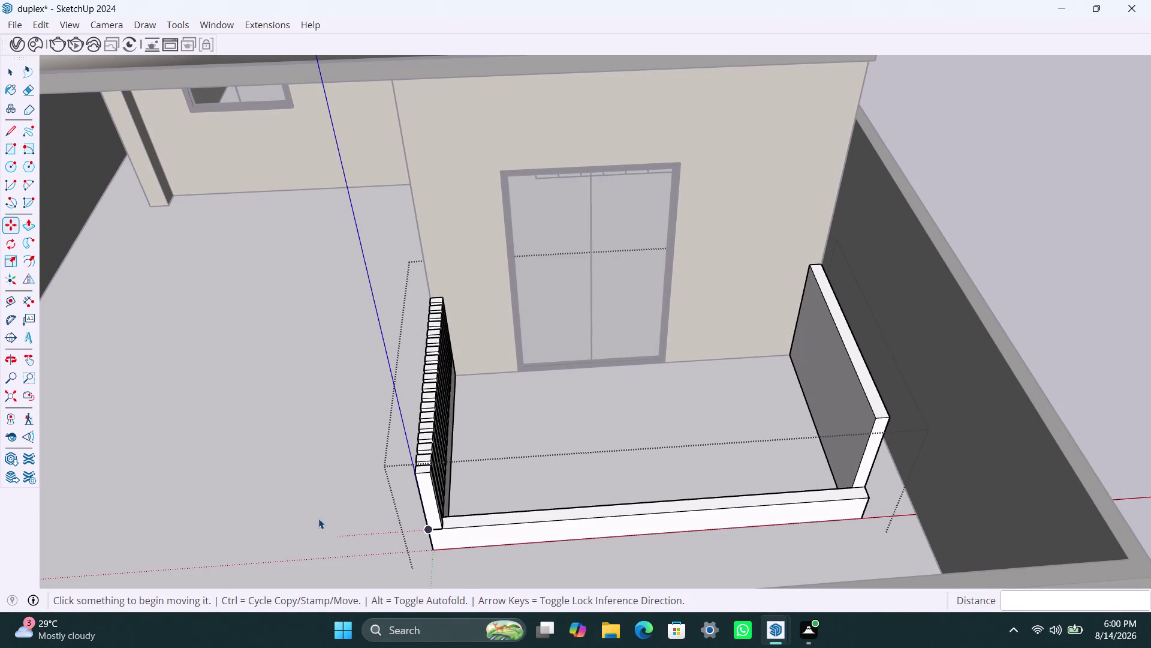
click(318, 518)
scroll(up, 3)
scroll(up, 3)
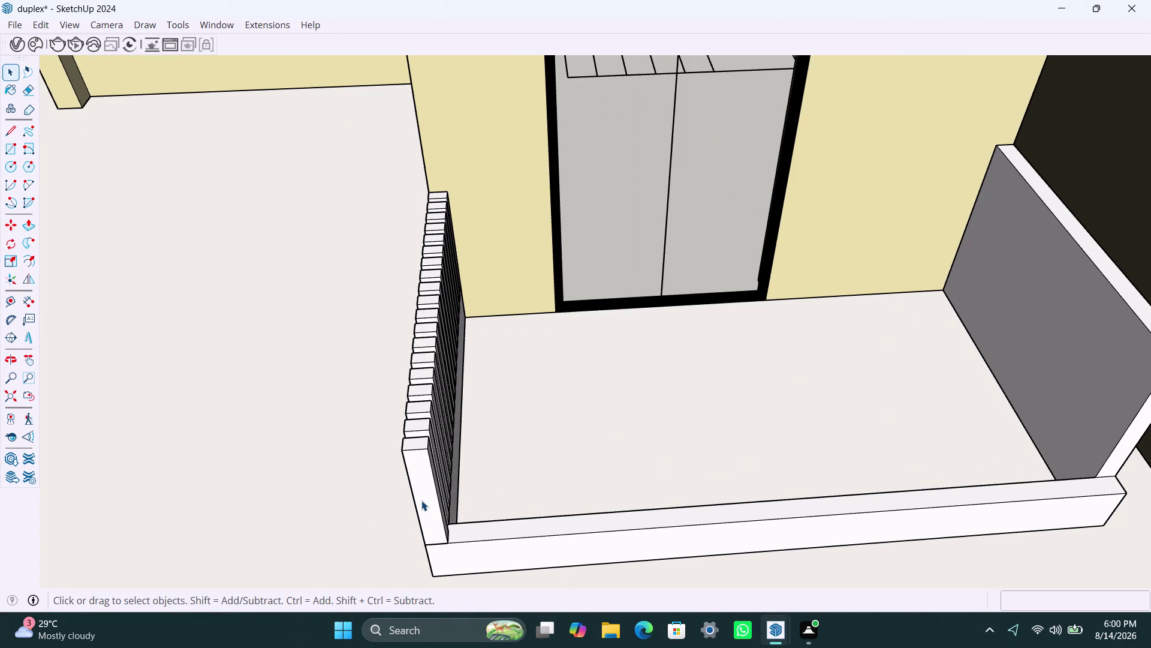
click(424, 503)
triple_click(433, 515)
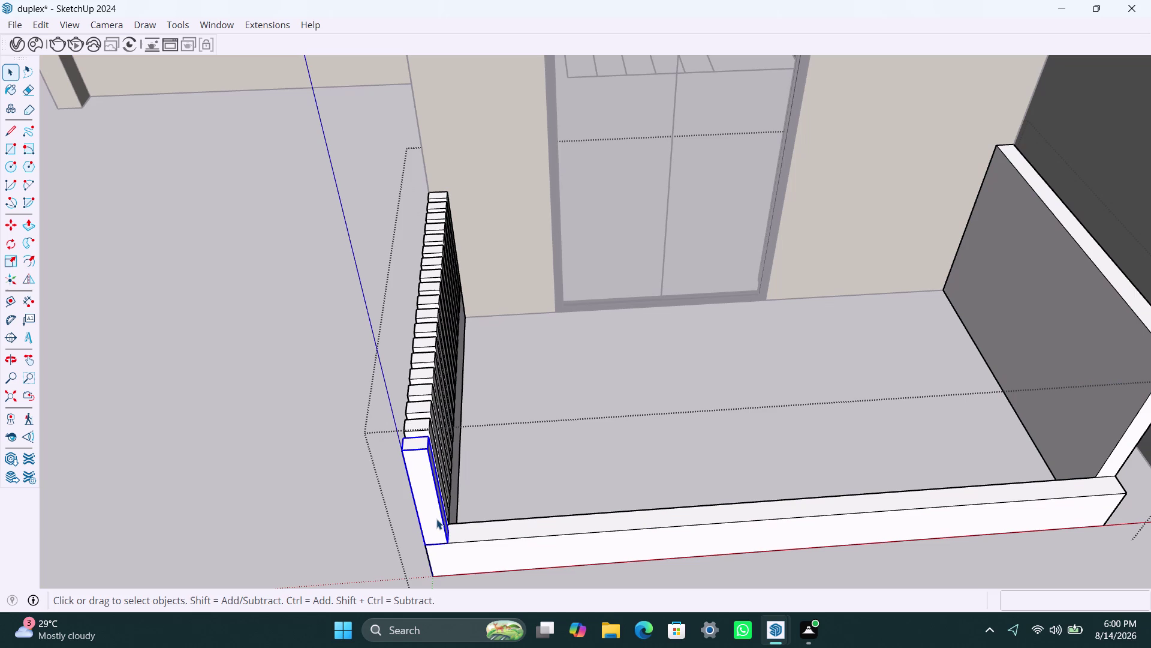
key(m)
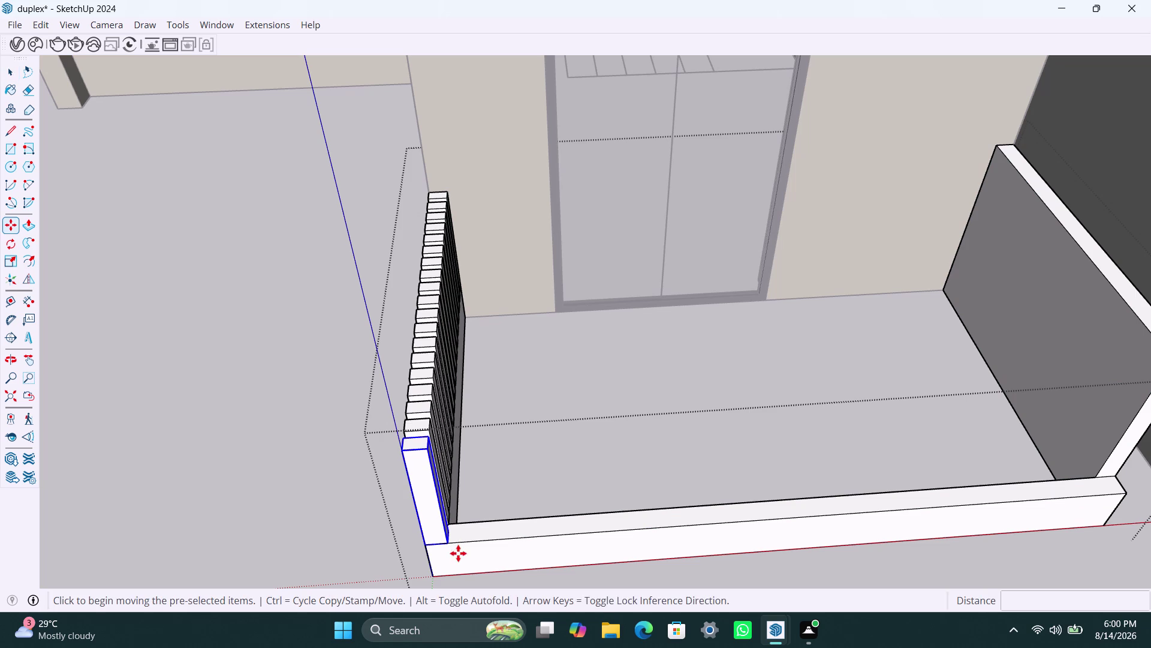
click(449, 544)
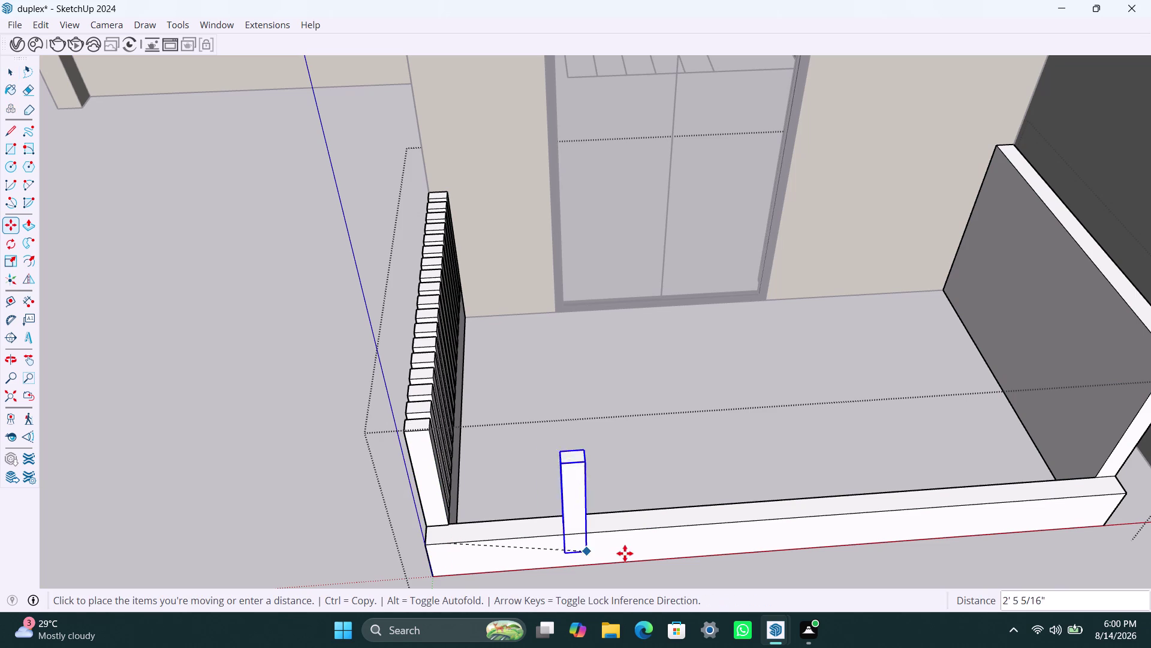
scroll(down, 3)
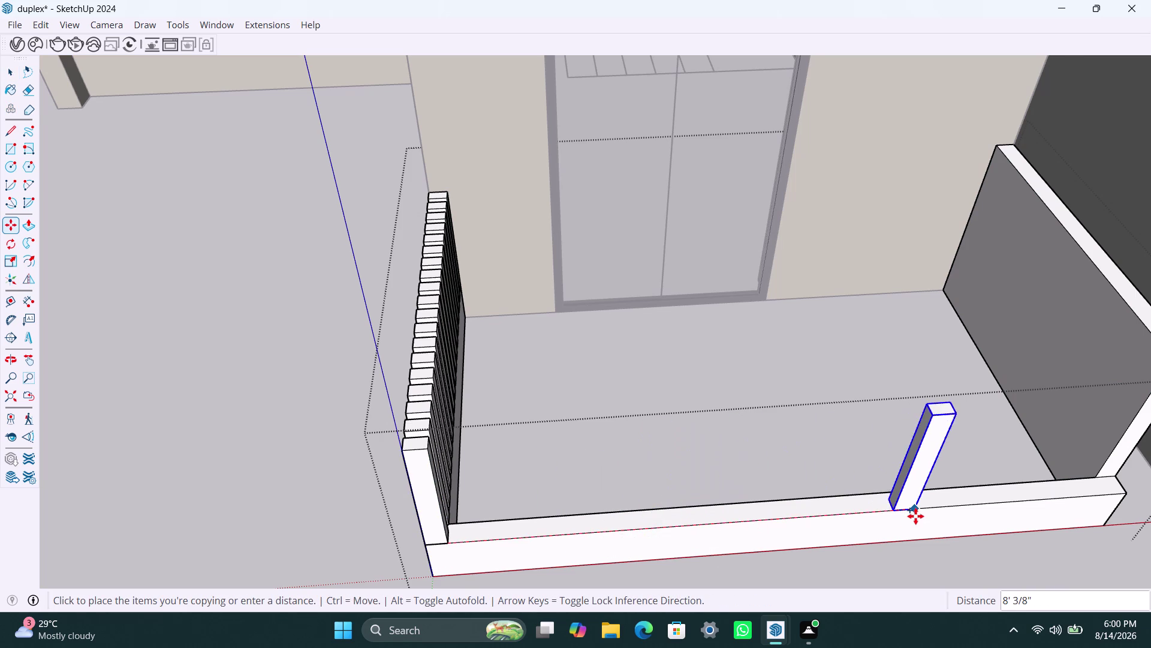
scroll(down, 3)
middle_drag(915, 516, 710, 504)
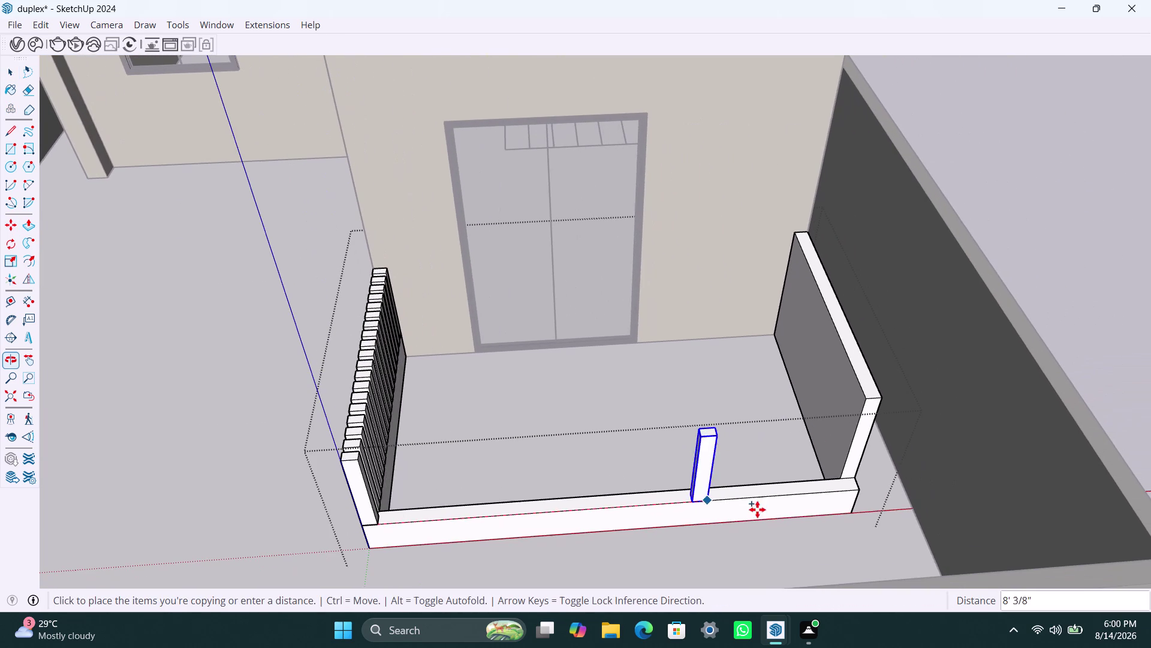
click(858, 491)
Array slats along the side parapet, trying 10 and 20 before settling on 22.
text(/1)
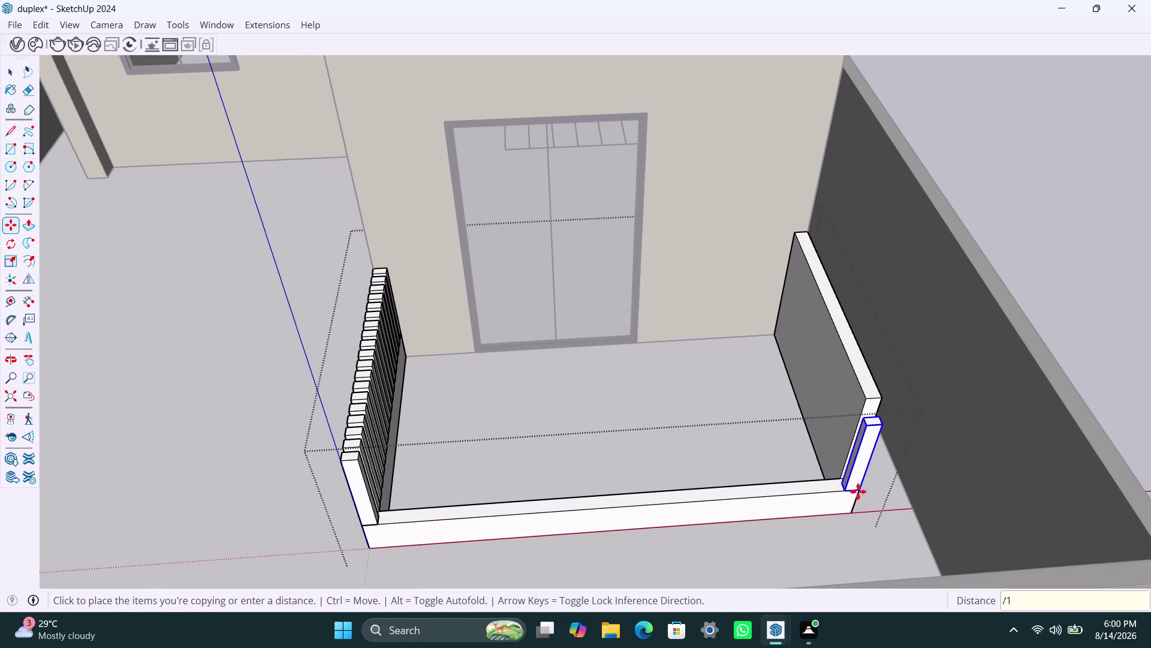
text(0)
key(Return)
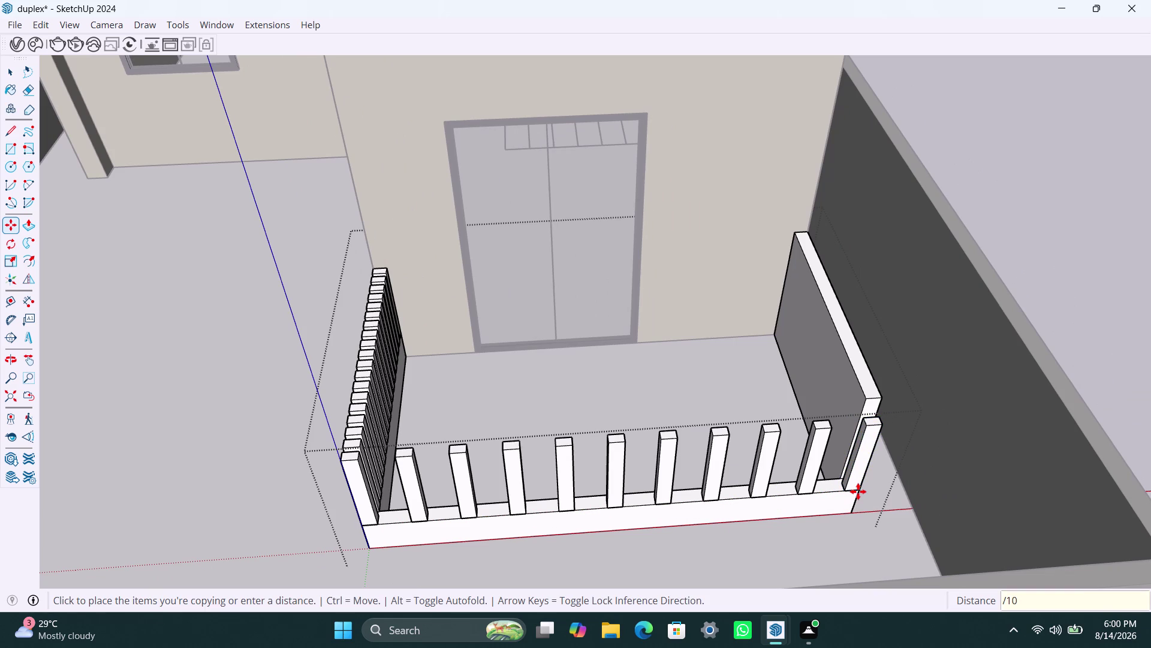
text(/20)
key(Return)
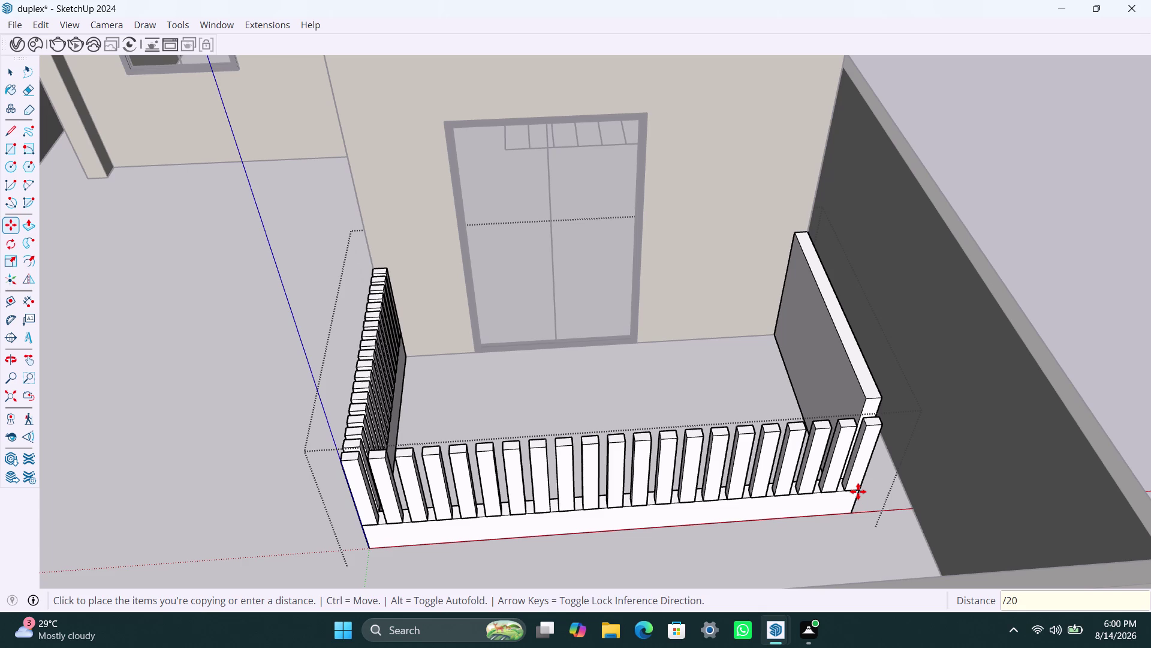
key(slash)
text(22)
key(Return)
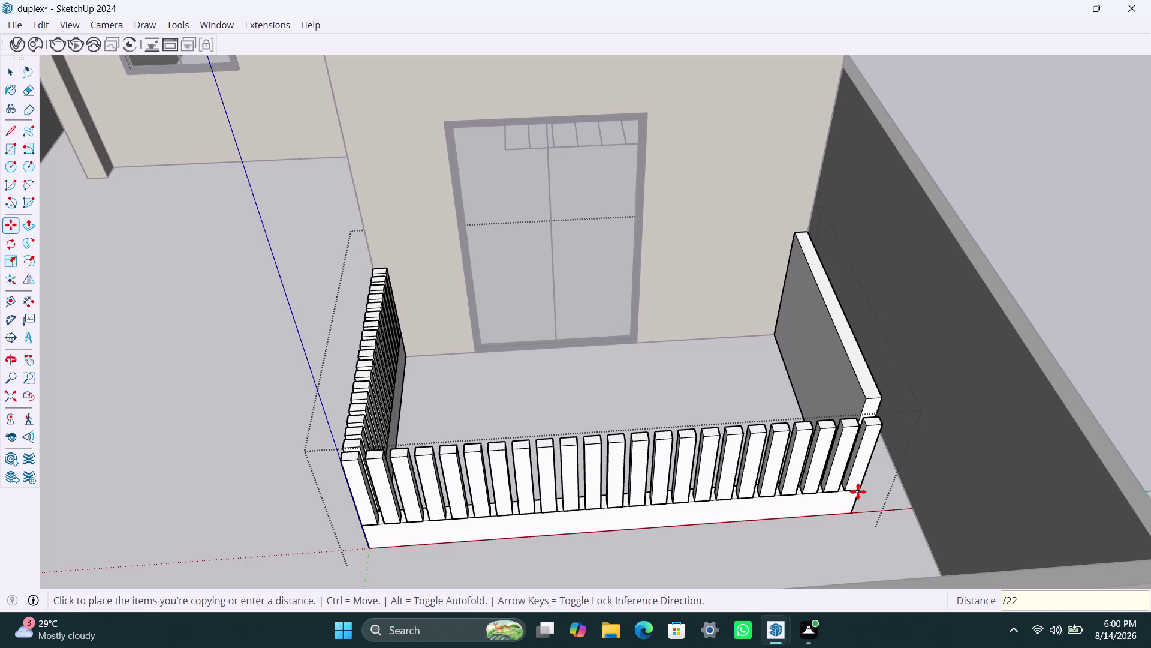
middle_drag(407, 496, 656, 414)
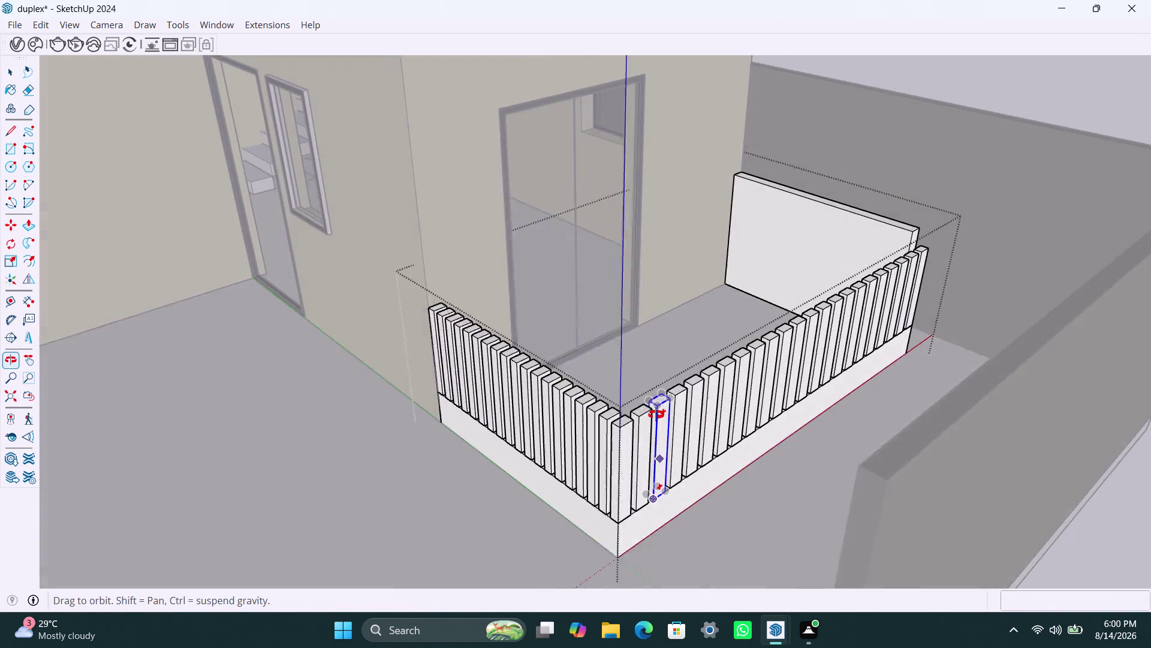
Array the copied slat into 24 evenly spaced copies along the parapet.
middle_drag(656, 414, 827, 389)
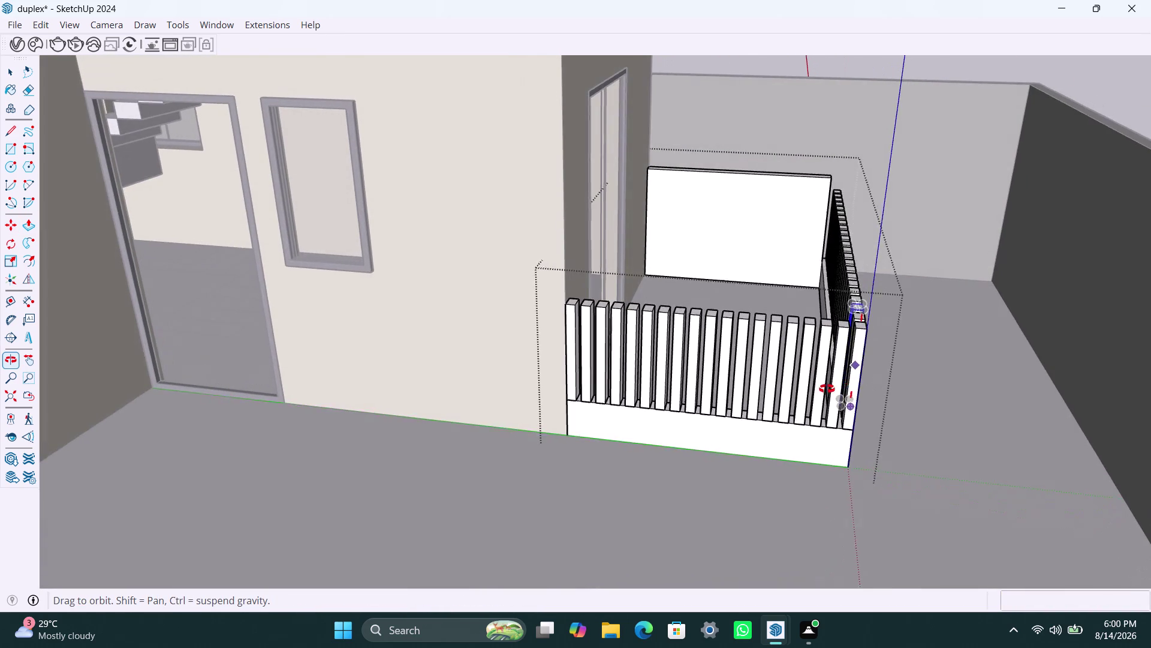
middle_drag(827, 388, 433, 454)
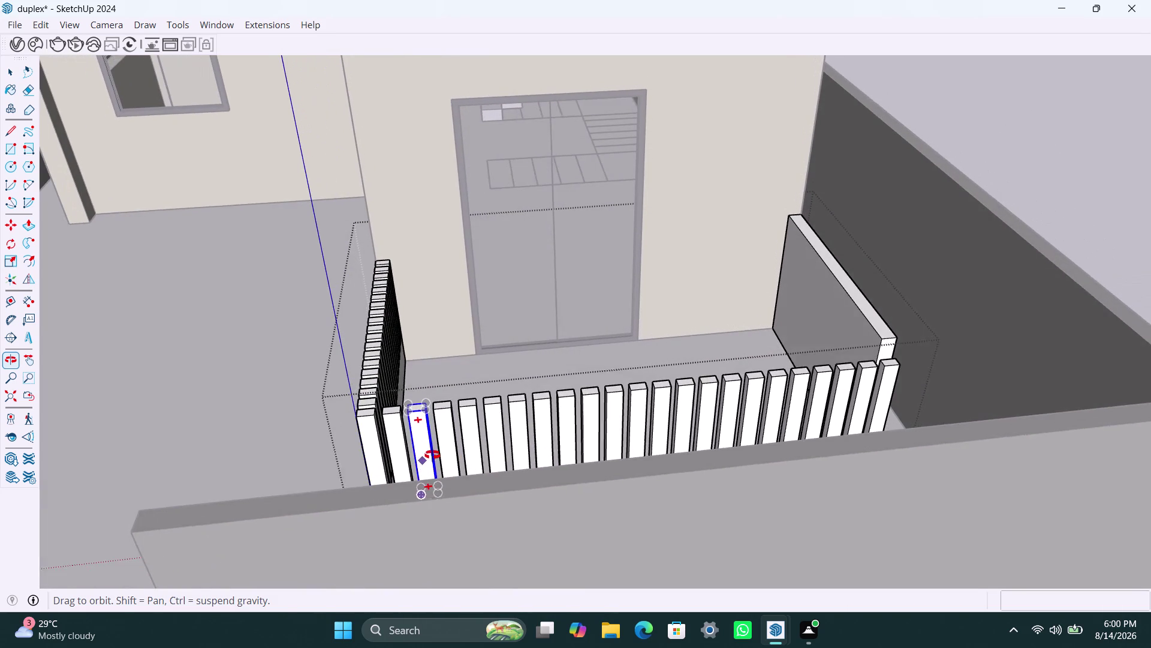
middle_drag(433, 454, 433, 454)
text(/2)
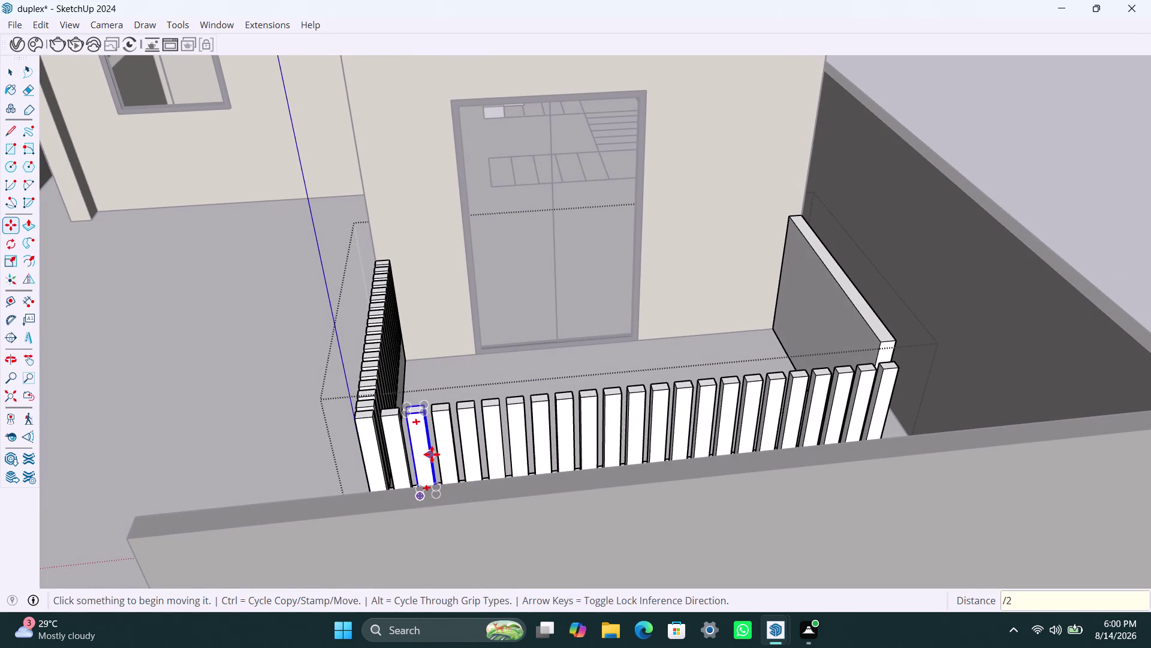
text(4)
key(Return)
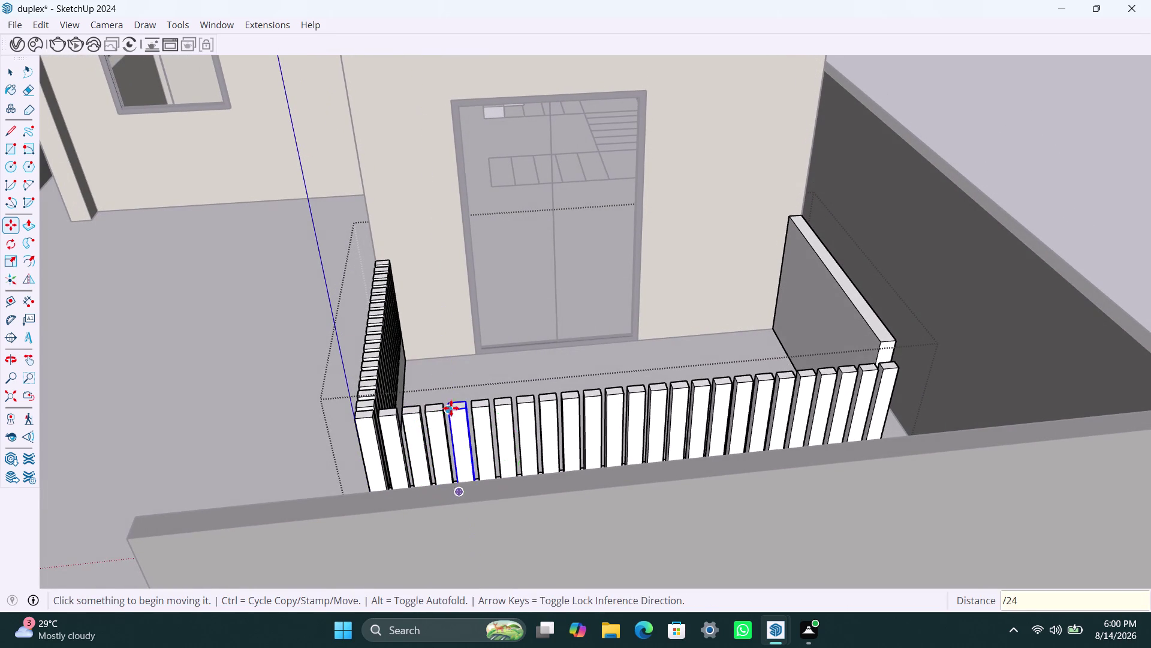
key(space)
Orbit around to view the new railing from outside and select the railing group.
click(249, 406)
scroll(down, 3)
scroll(down, 3)
middle_drag(227, 413, 242, 417)
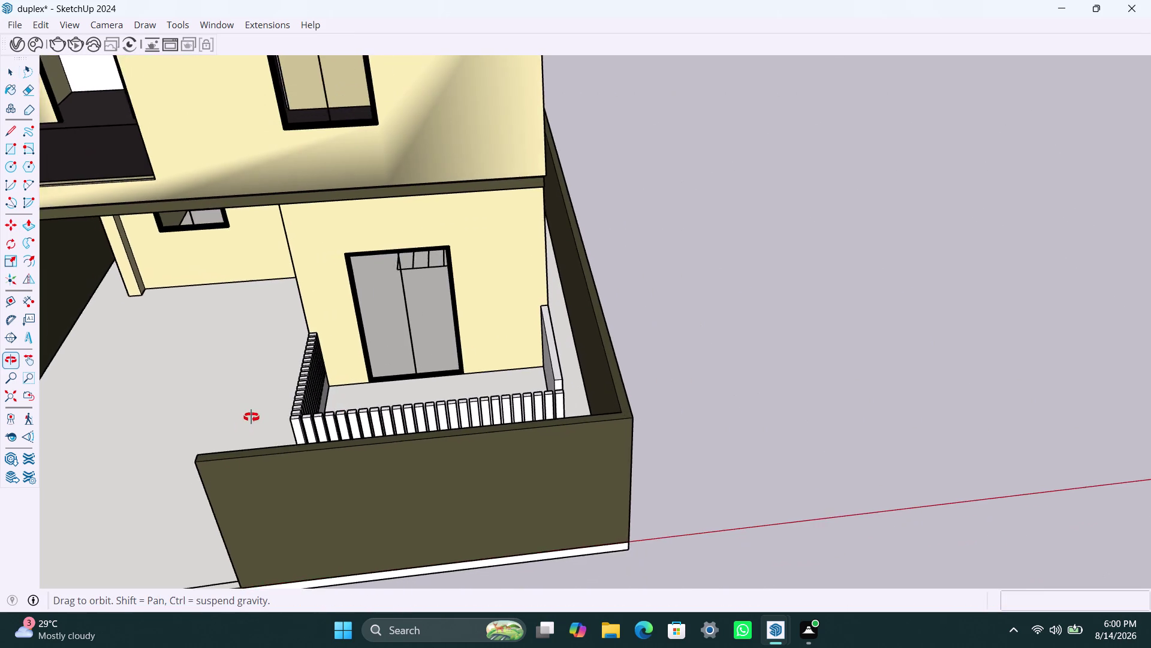
middle_drag(242, 416, 633, 413)
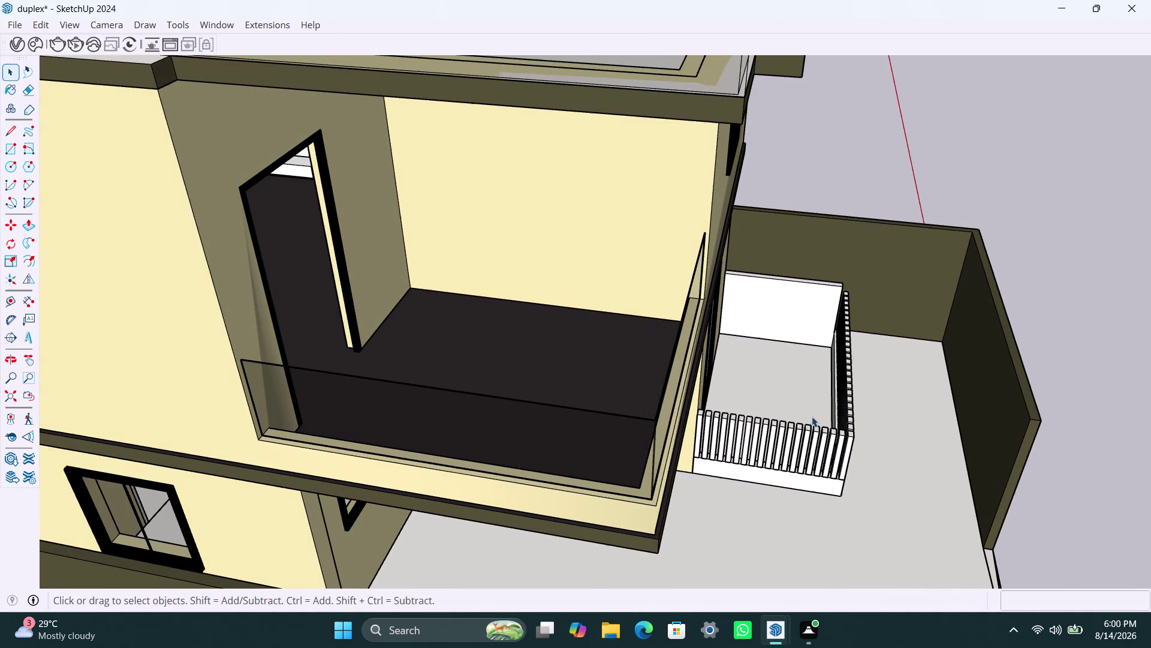
scroll(up, 3)
scroll(down, 3)
scroll(down, 3)
middle_drag(810, 488, 751, 461)
scroll(up, 3)
click(677, 417)
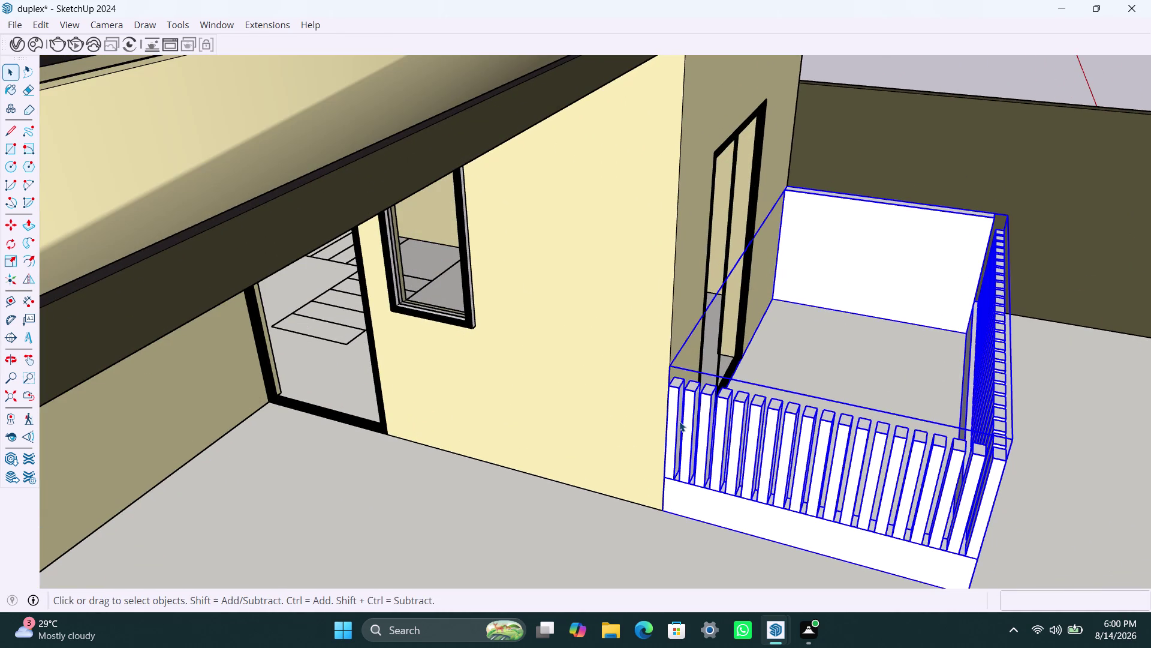
scroll(down, 3)
scroll(down, 3)
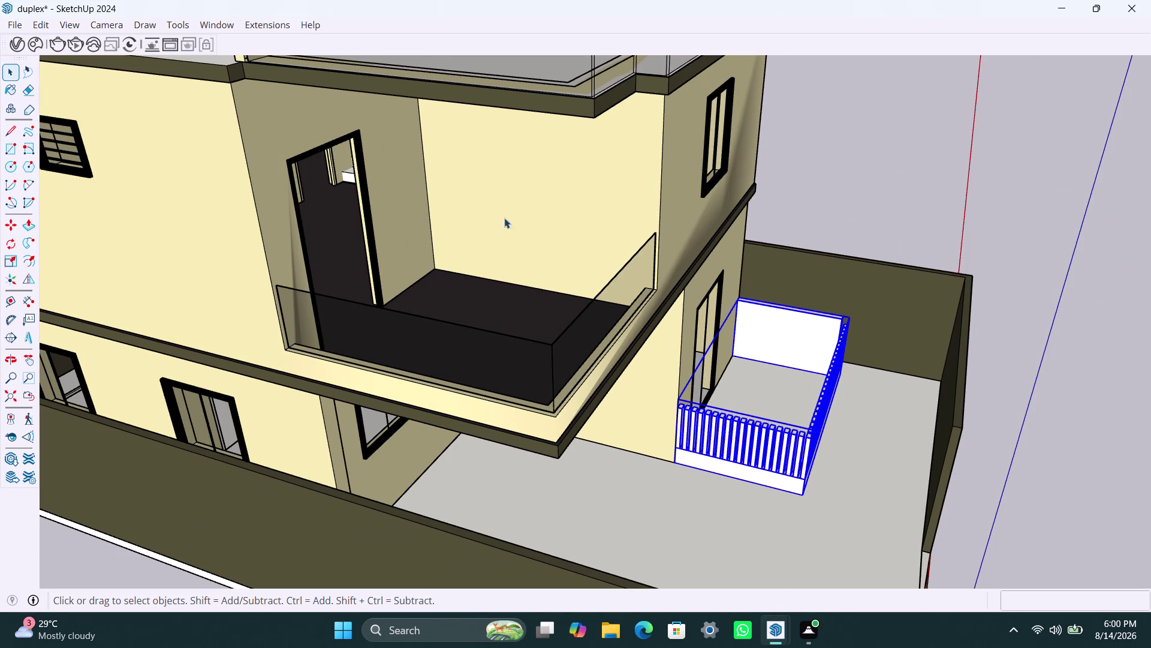
click(20, 40)
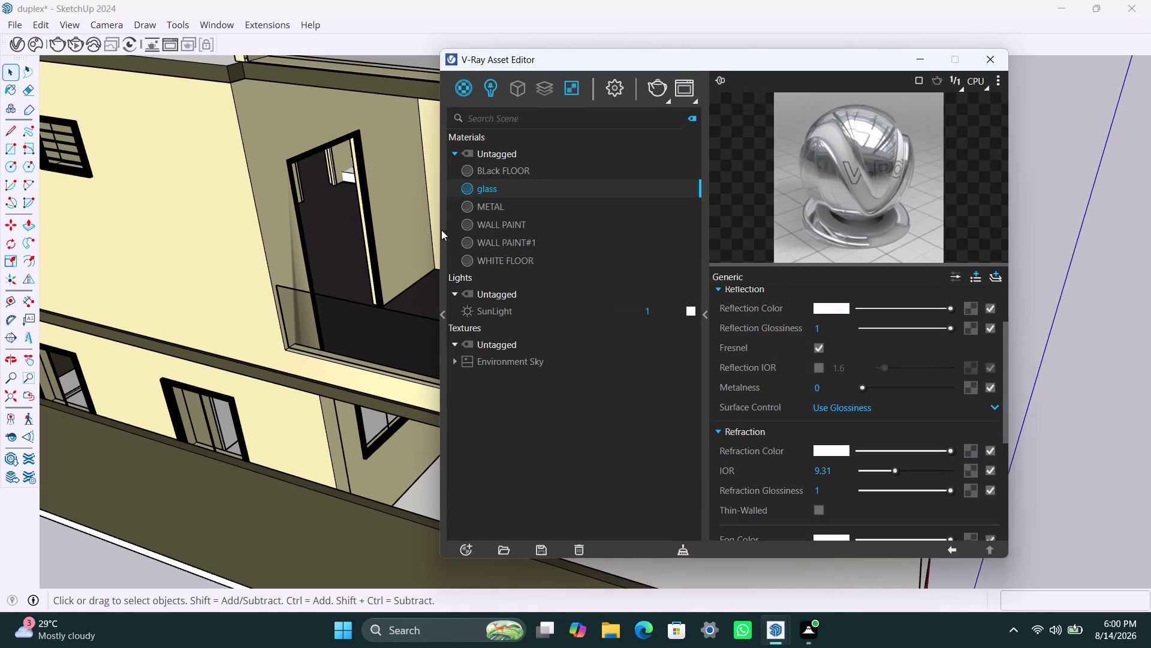
Preview METAL and WALL PAINT, then duplicate the WHITE FLOOR V-Ray material.
click(500, 205)
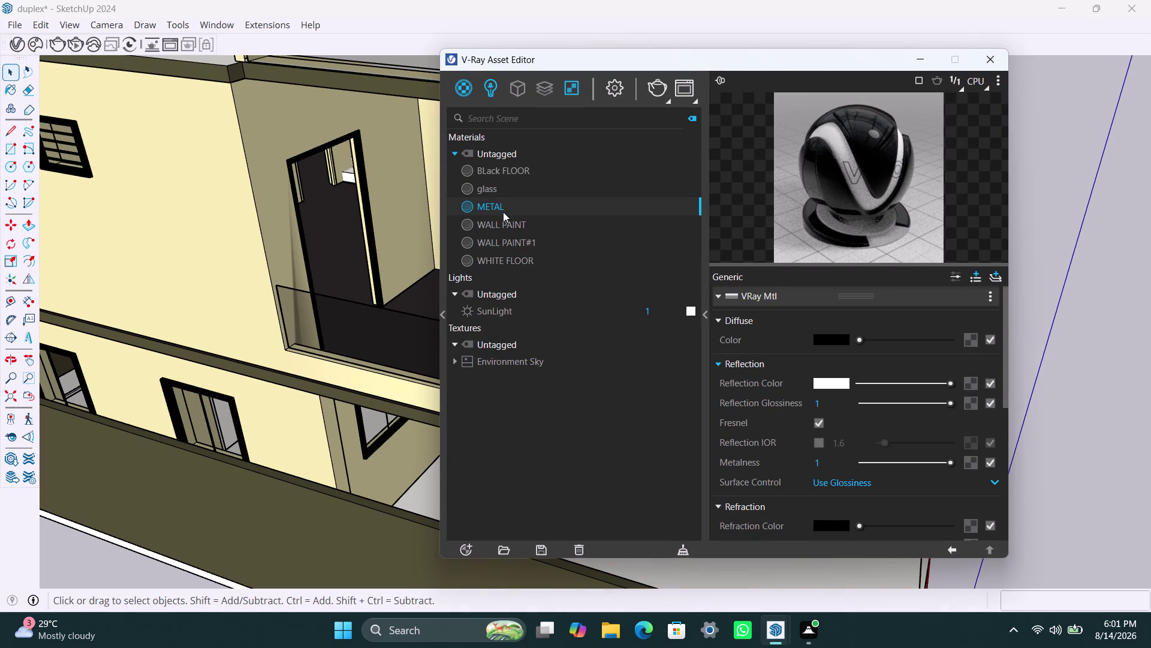
click(506, 224)
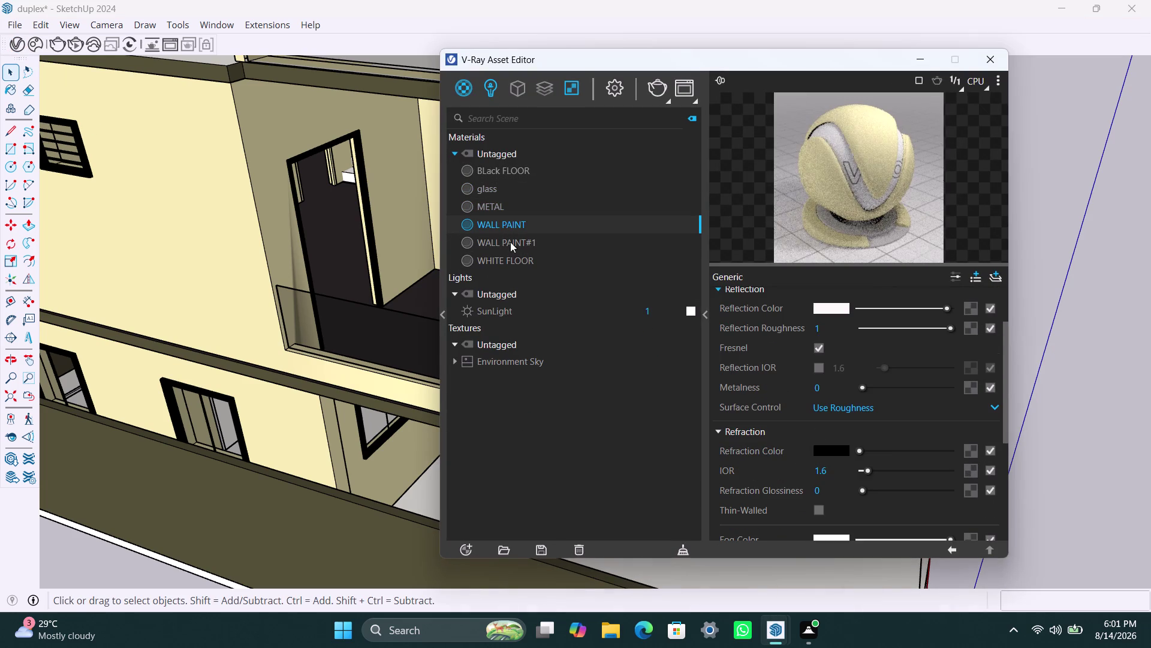
click(511, 243)
click(510, 262)
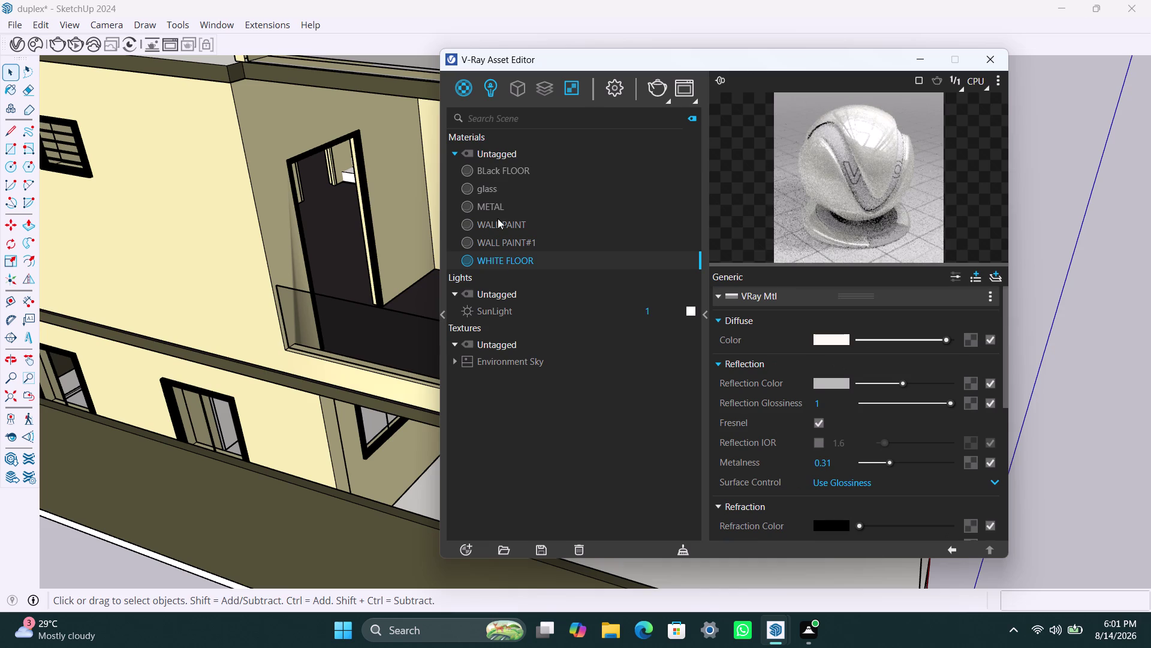
right_click(511, 260)
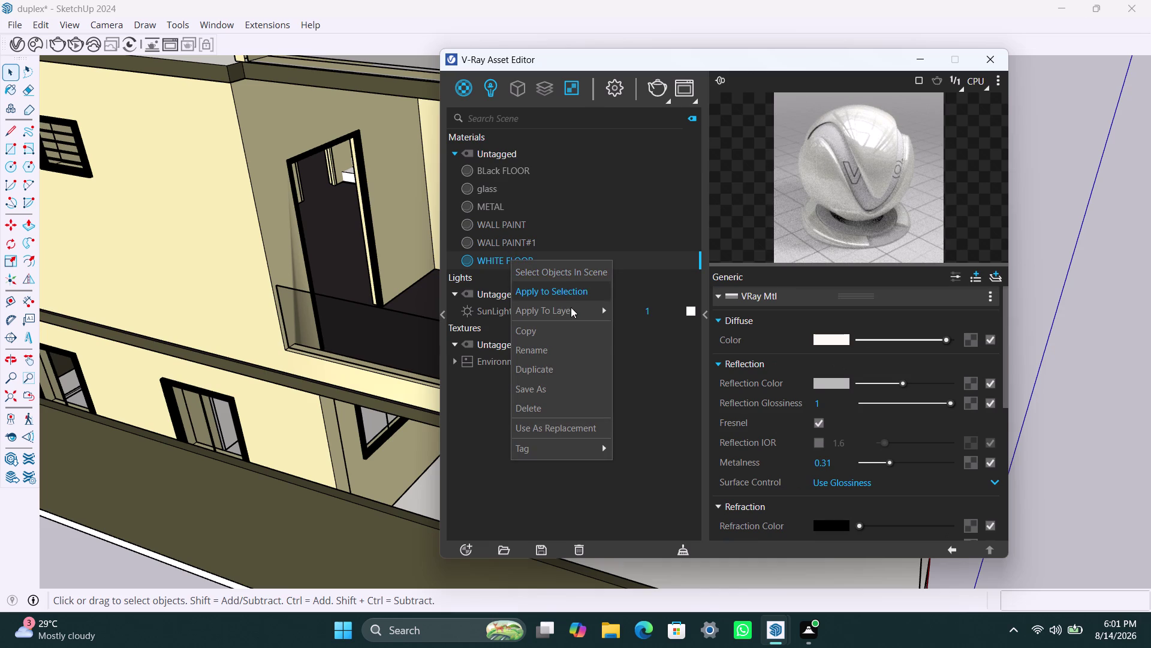
click(552, 371)
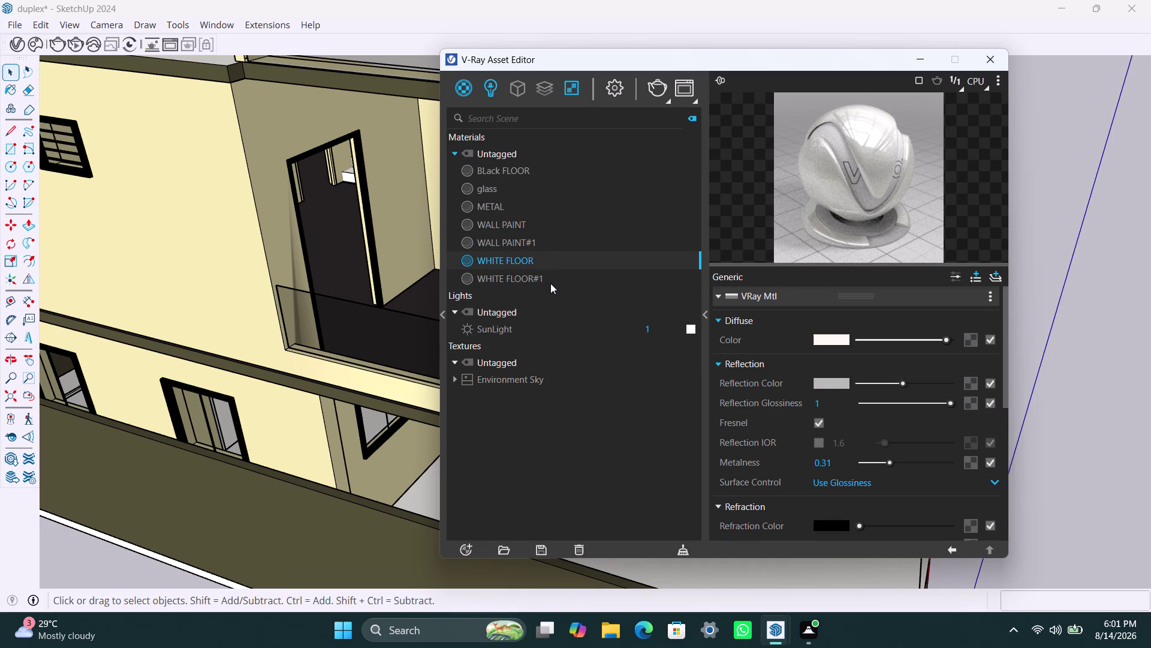
Rename the duplicated WHITE FLOOR#1 material to 'wood'.
click(550, 283)
right_click(551, 281)
double_click(551, 281)
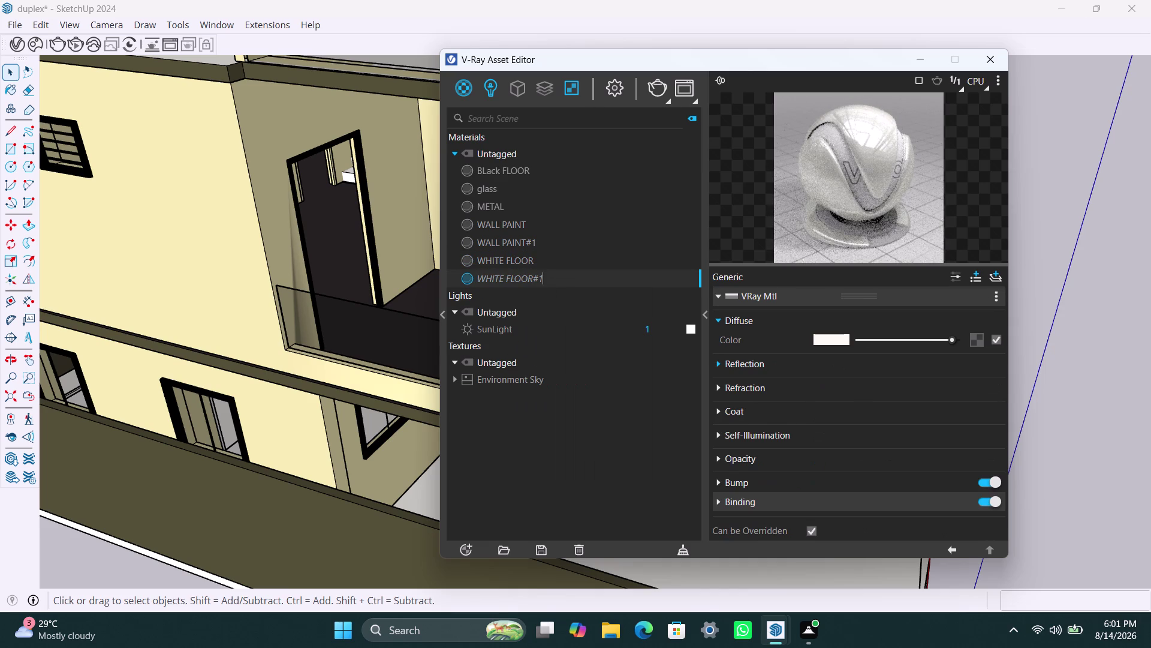
drag(552, 279, 479, 274)
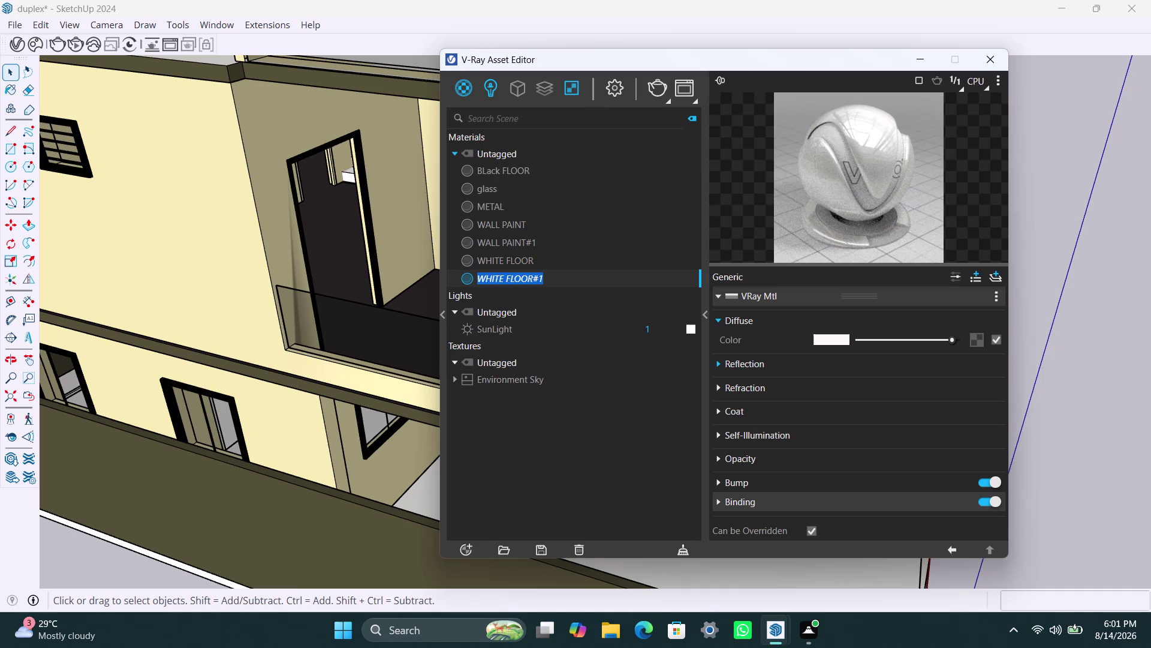
text(w)
text(ood)
key(space)
key(Return)
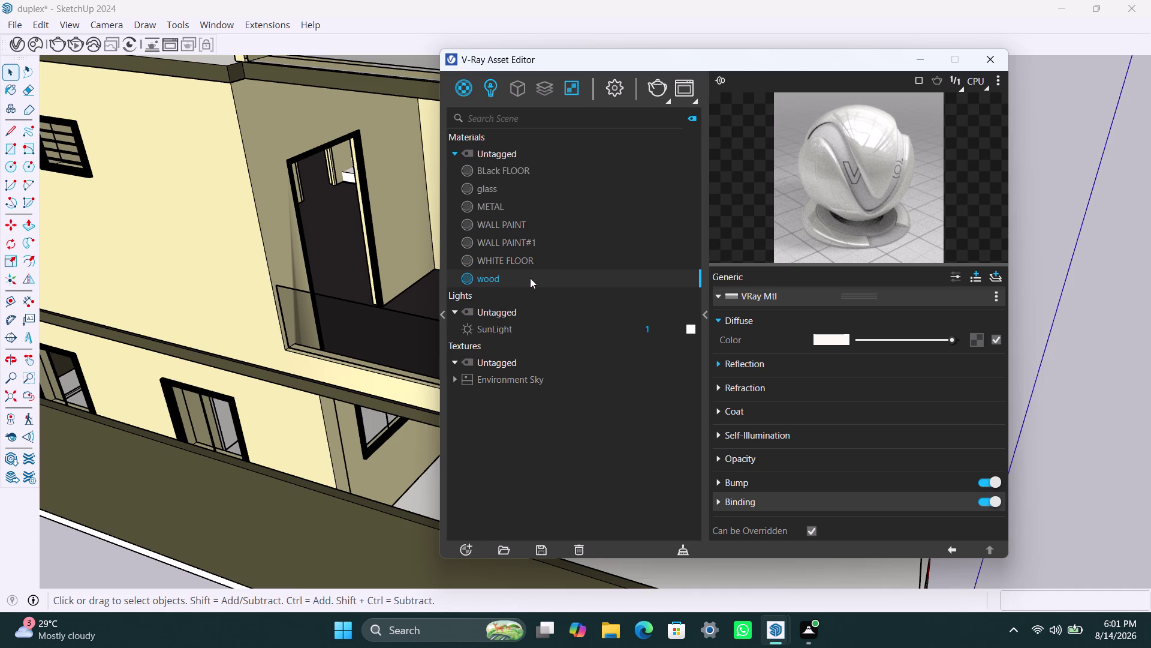
click(823, 339)
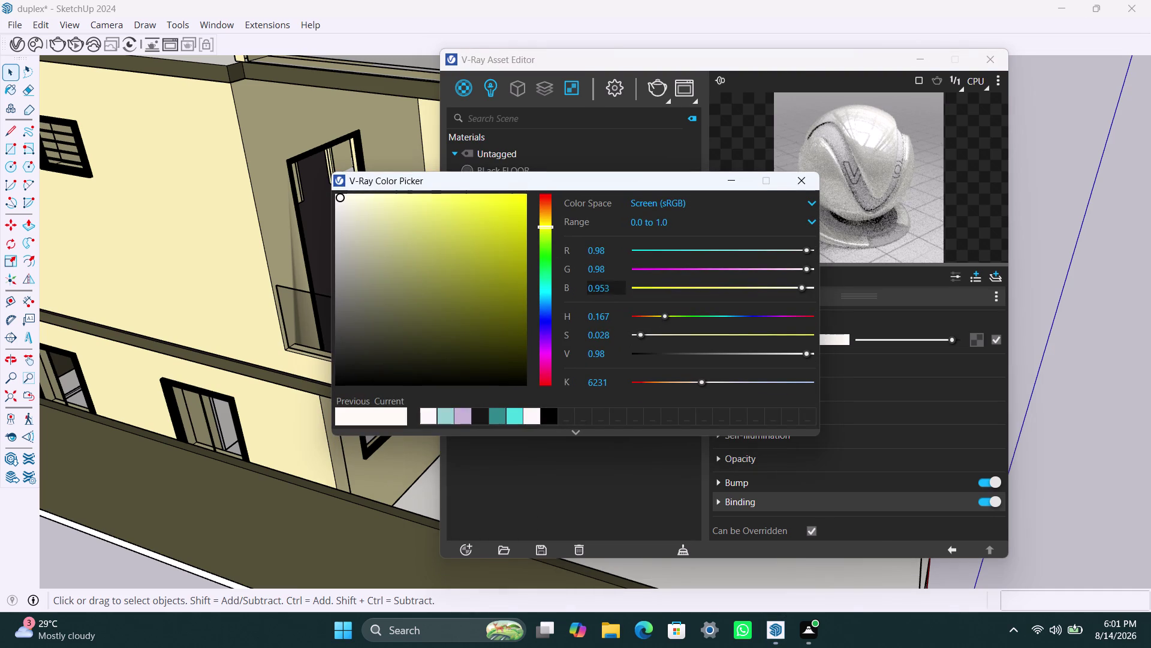
Pick a red-orange hue and refine a warm brown diffuse shade for wood, then close both editors.
click(544, 203)
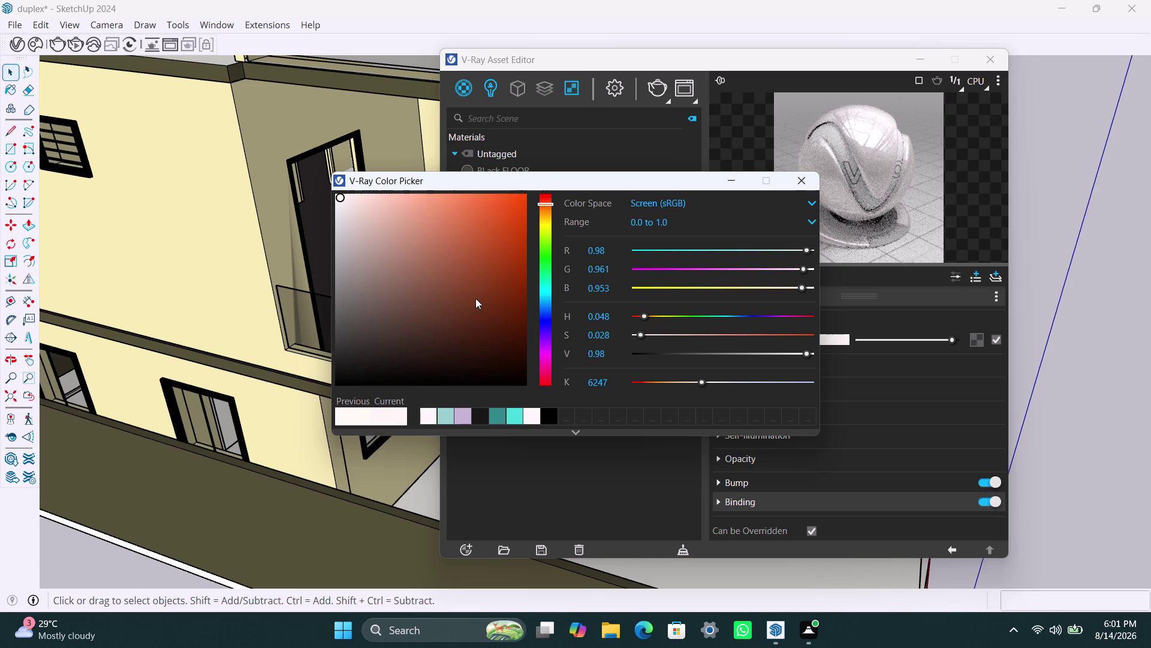
click(475, 300)
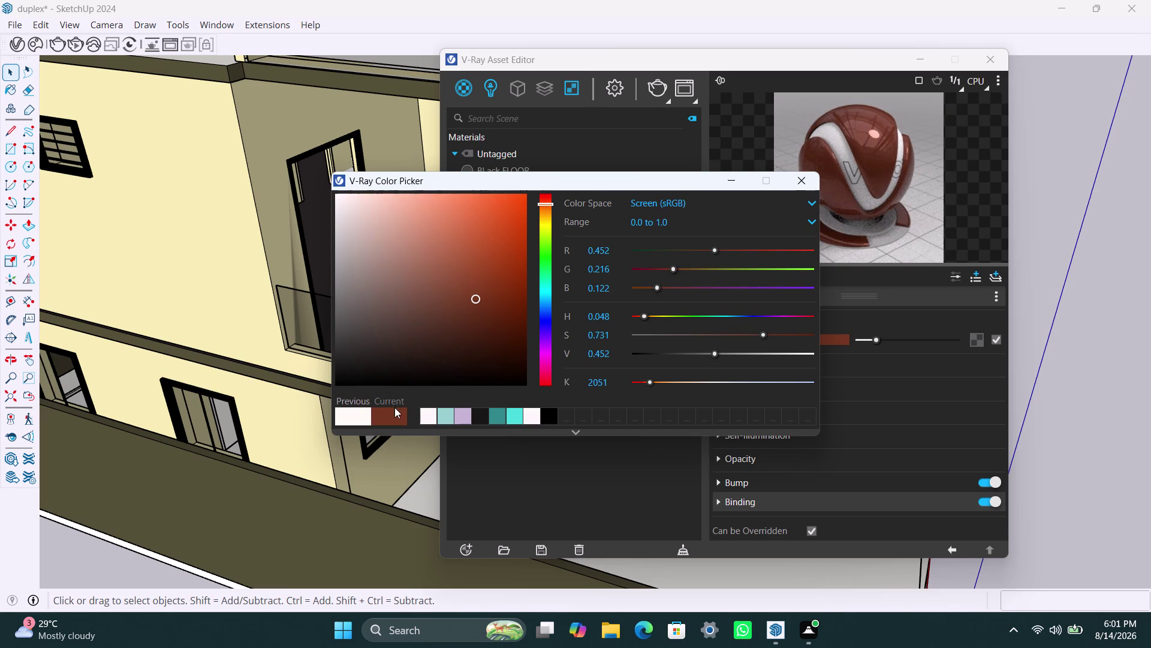
drag(471, 298, 480, 263)
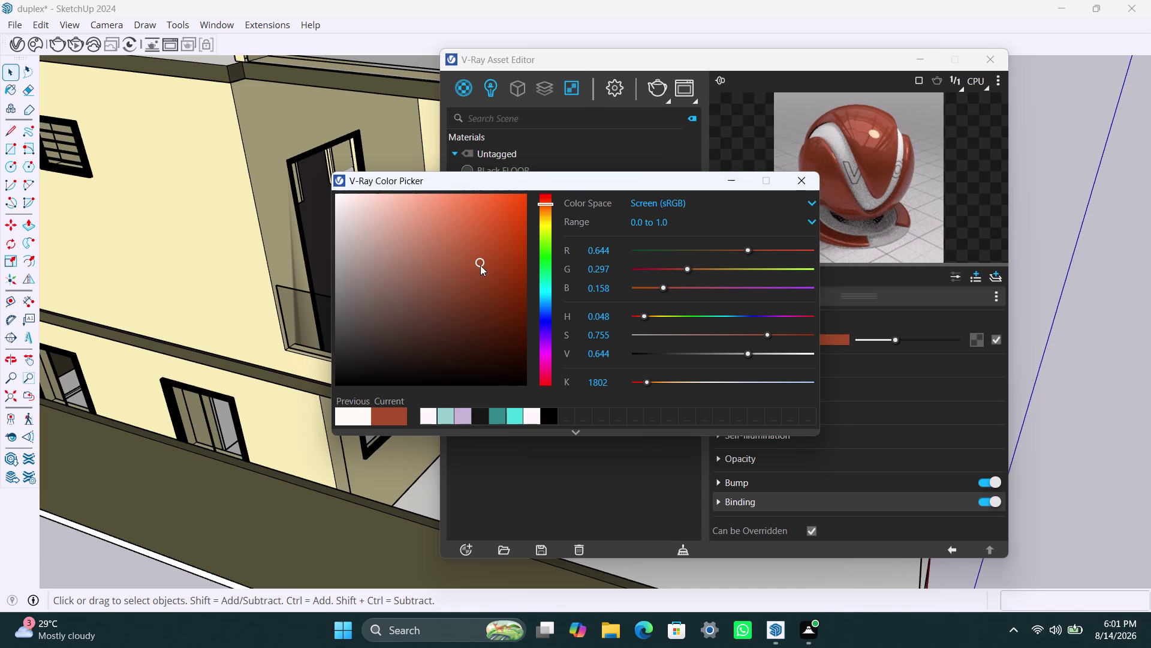
drag(481, 265, 484, 252)
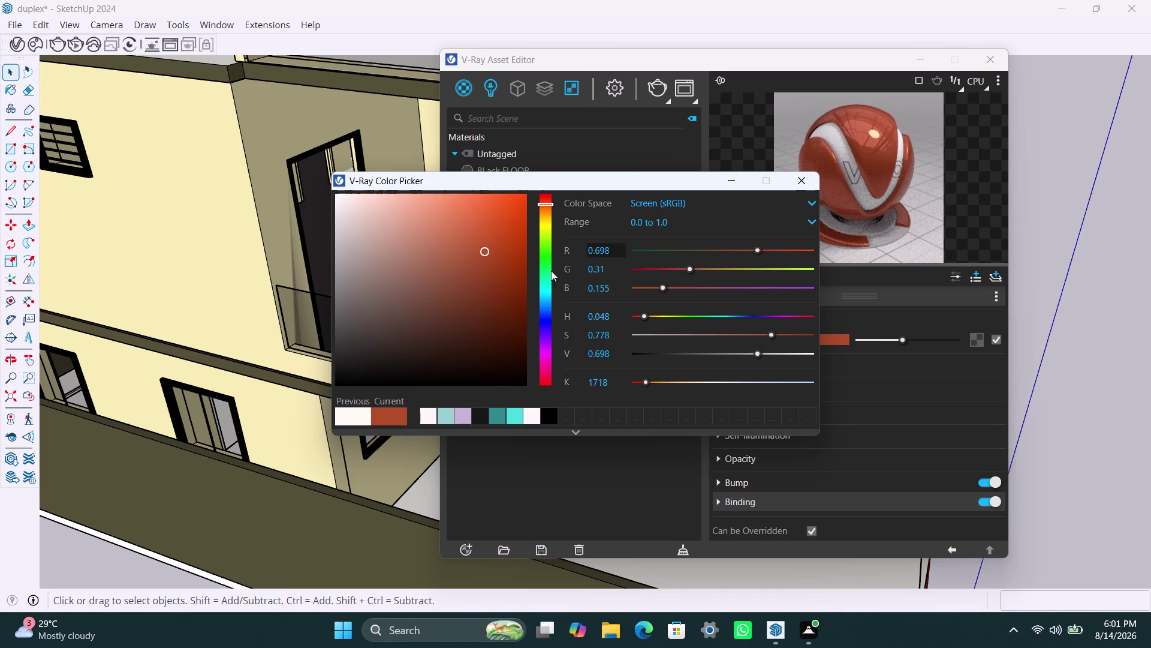
click(460, 297)
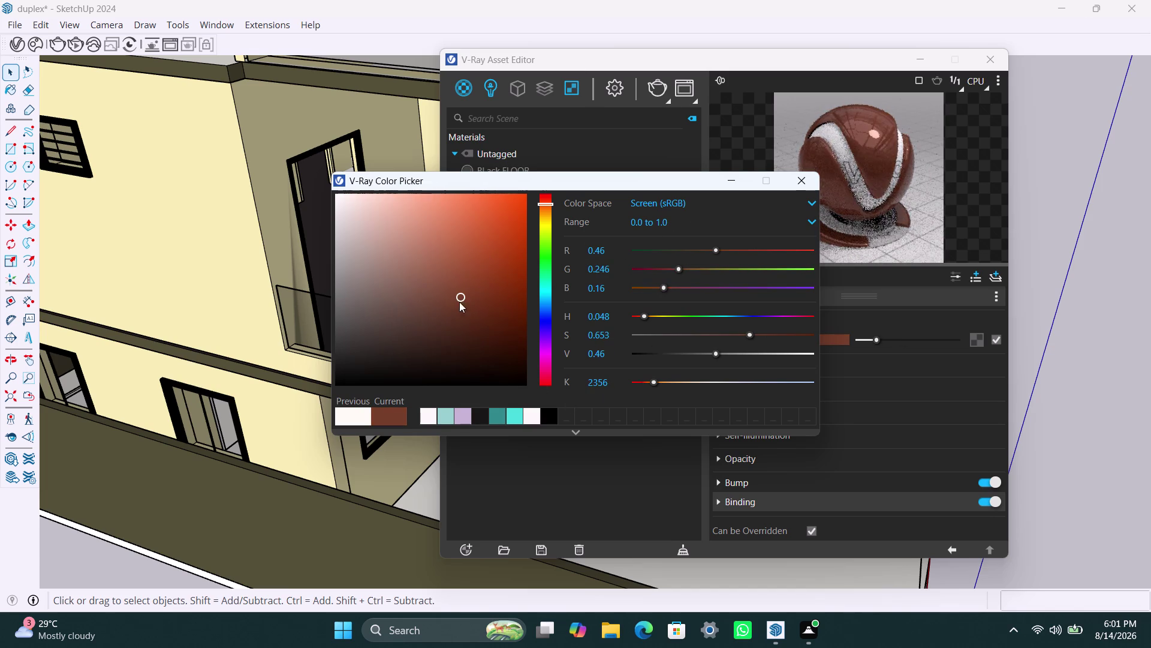
click(480, 230)
click(485, 246)
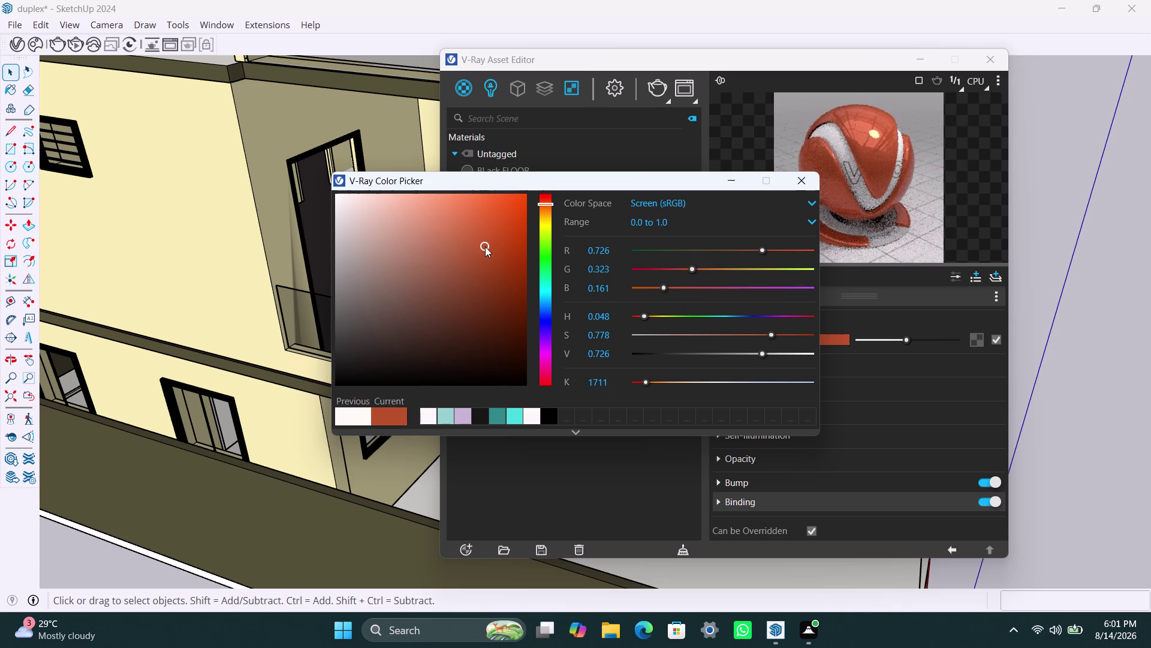
click(478, 256)
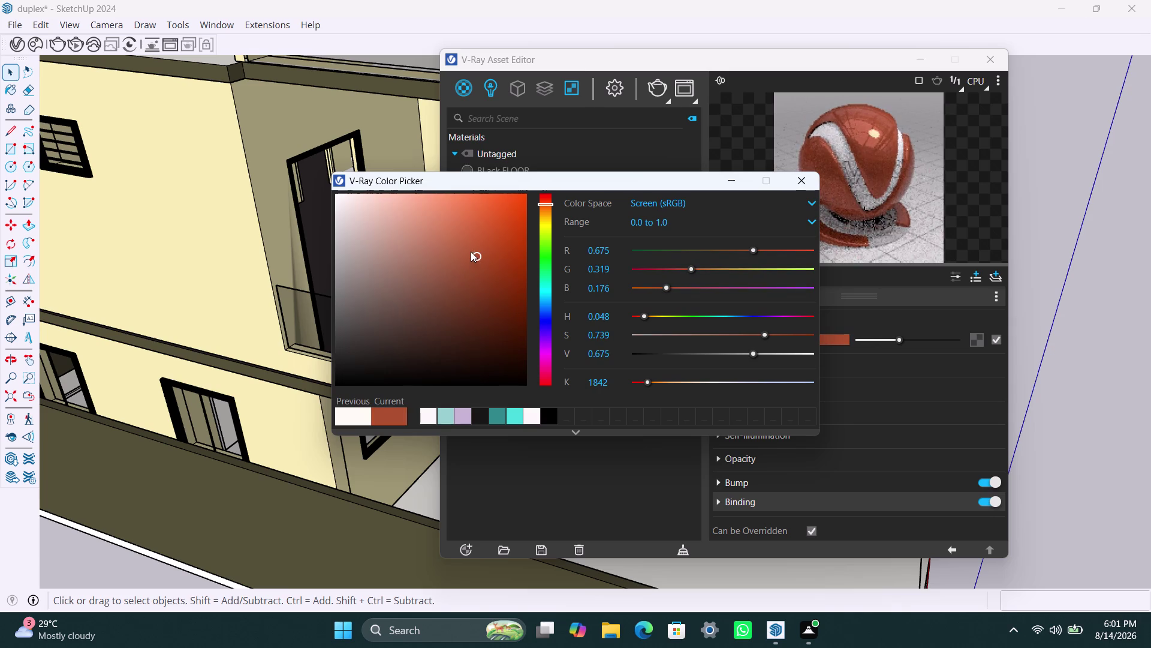
click(470, 250)
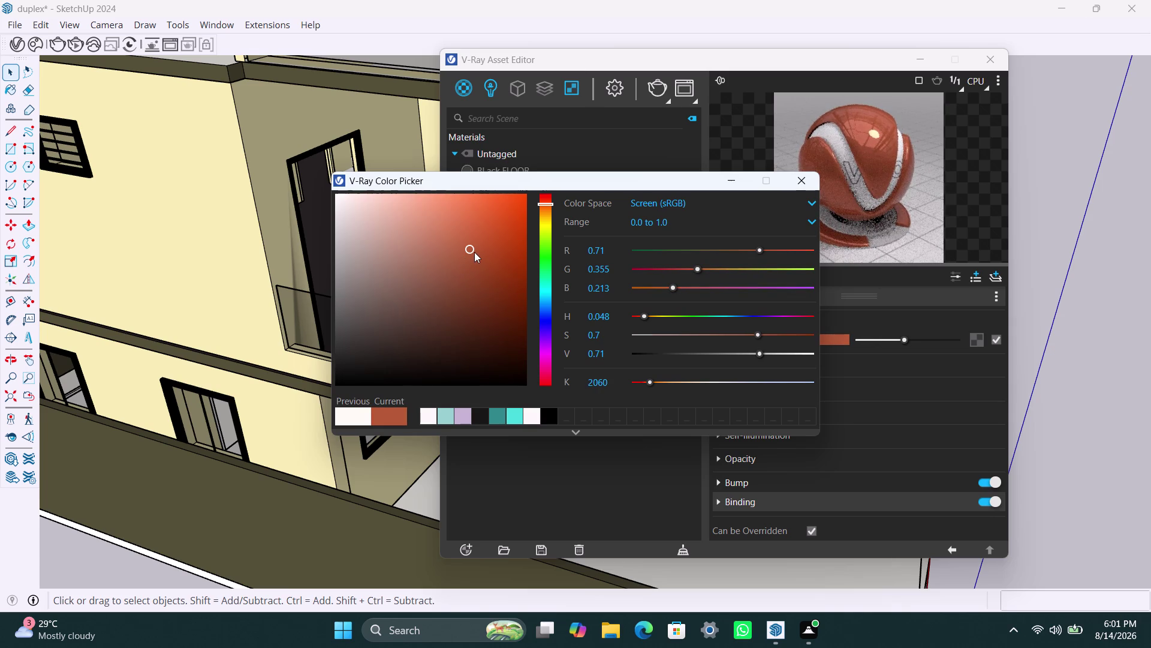
click(731, 177)
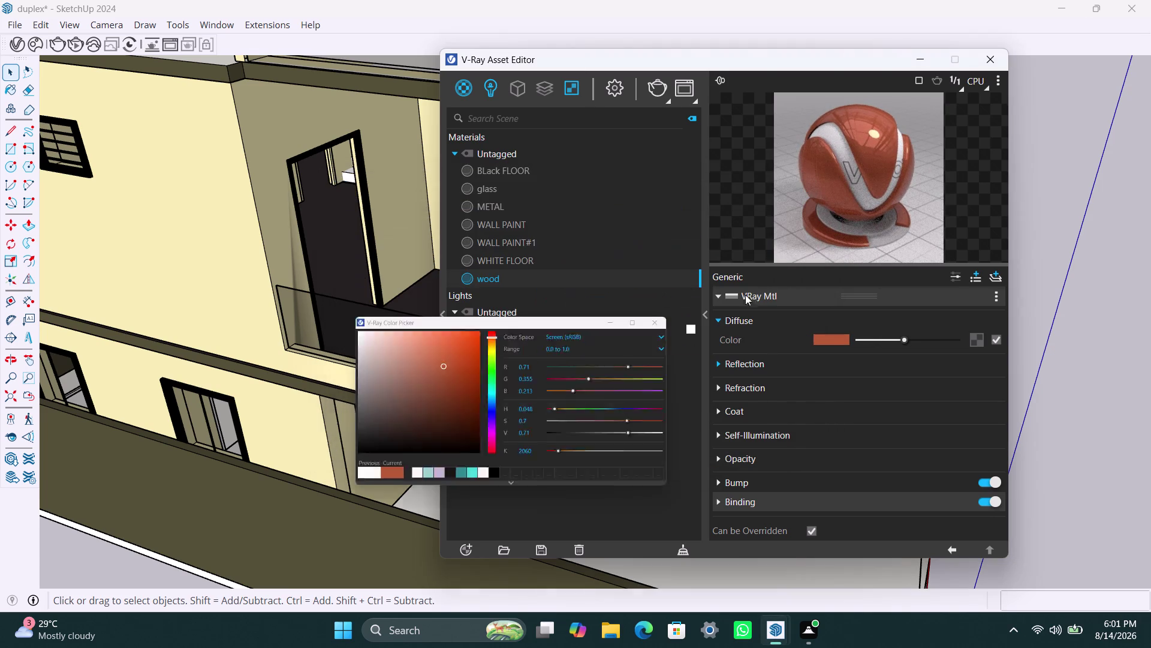
click(926, 62)
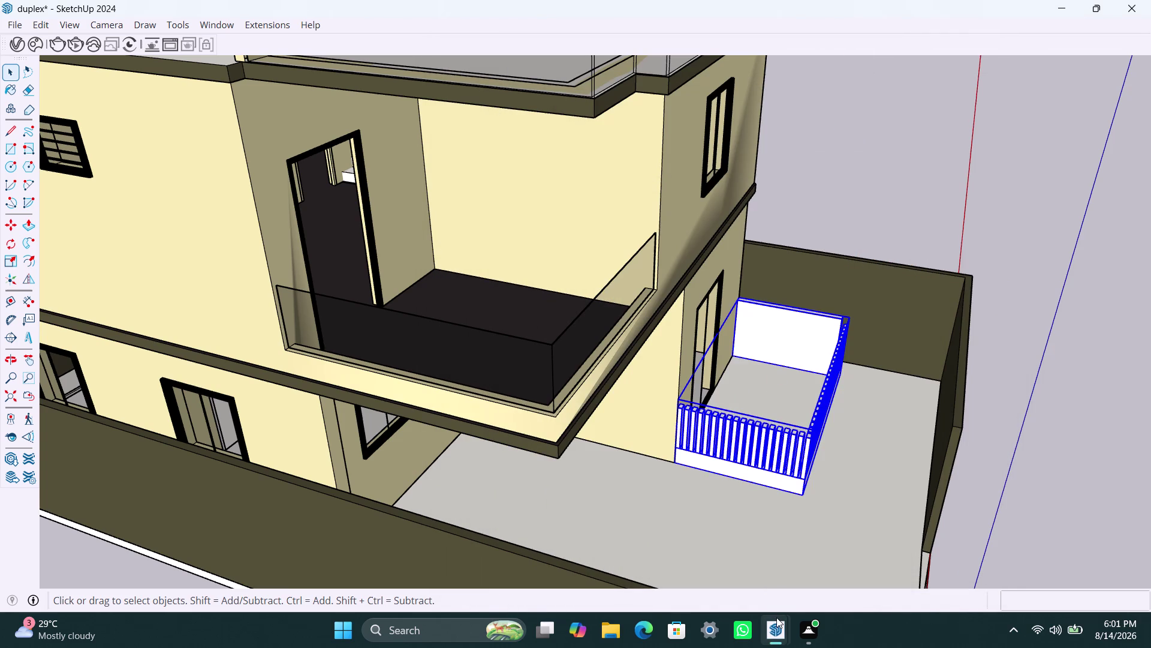
Apply the wood material to the selected railing and hide the material editor.
click(834, 551)
right_click(576, 283)
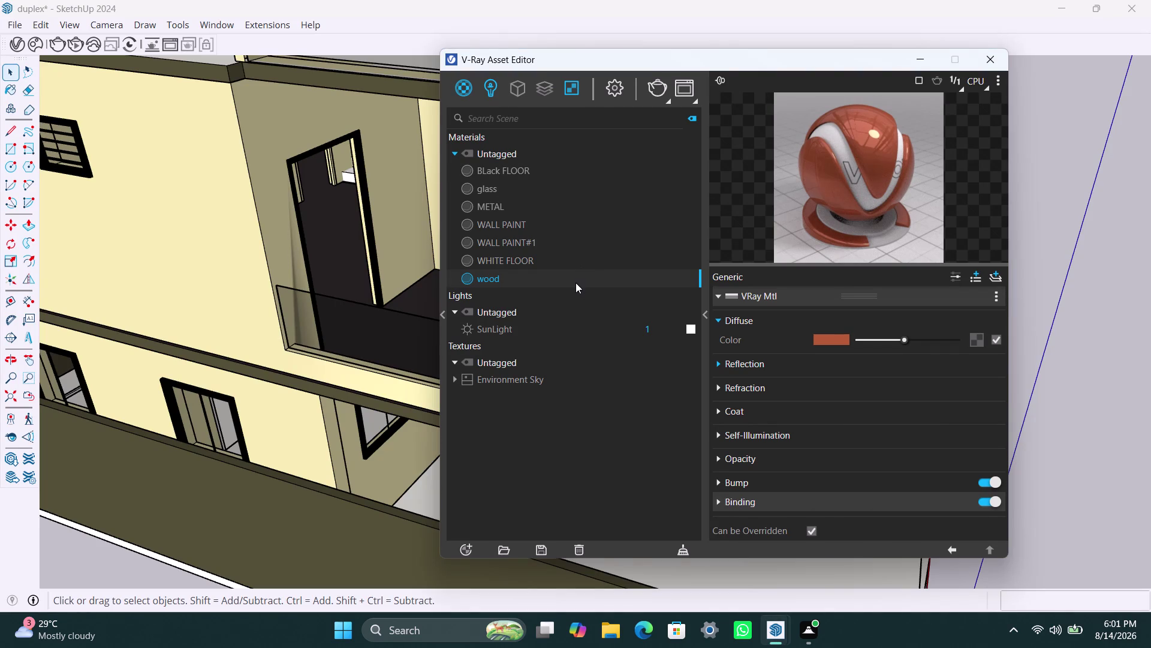
click(605, 308)
click(1018, 129)
click(921, 62)
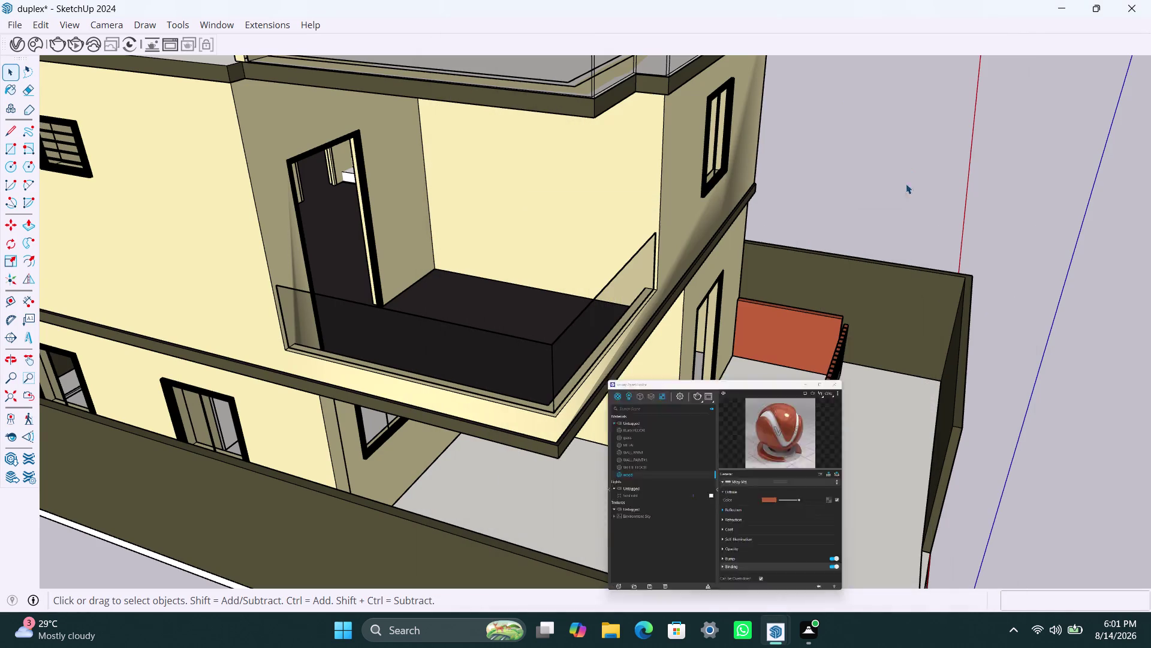
scroll(up, 3)
Enter the railing group to edit its faces, then undo twice back to selection.
key(space)
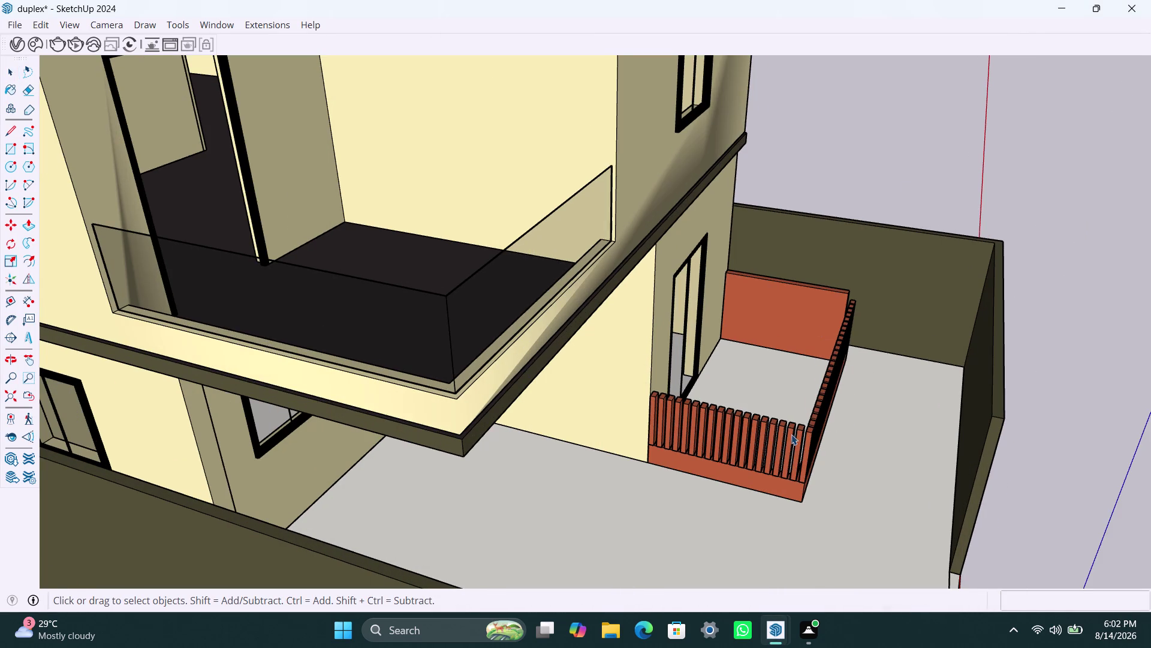
scroll(up, 3)
click(762, 478)
double_click(762, 478)
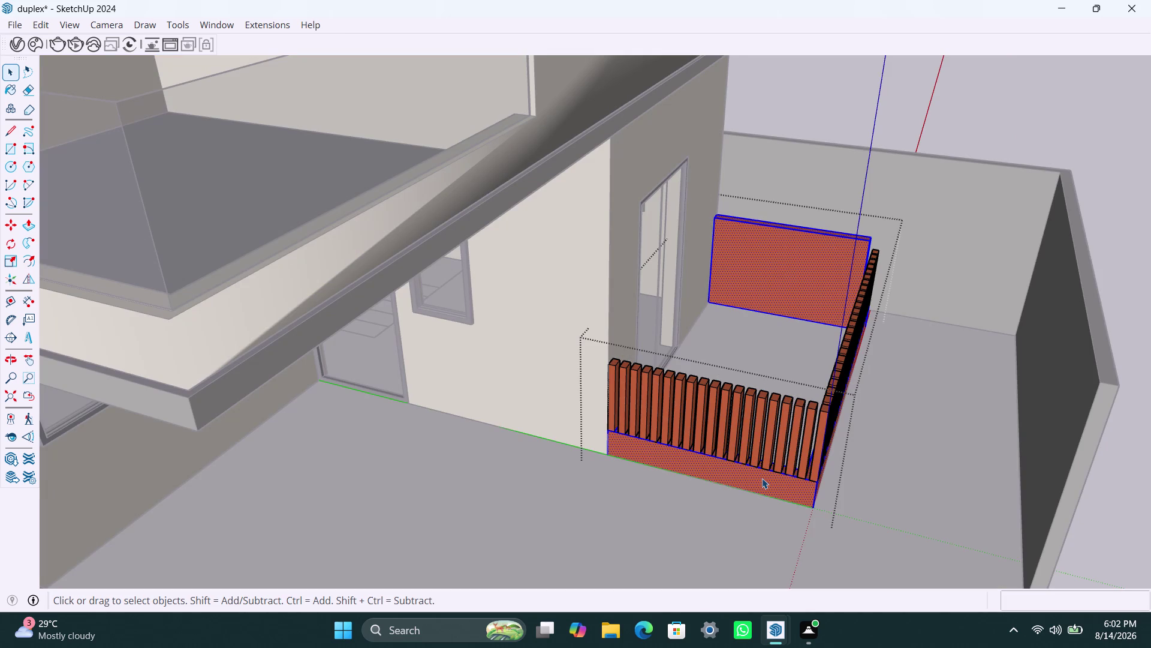
right_click(762, 478)
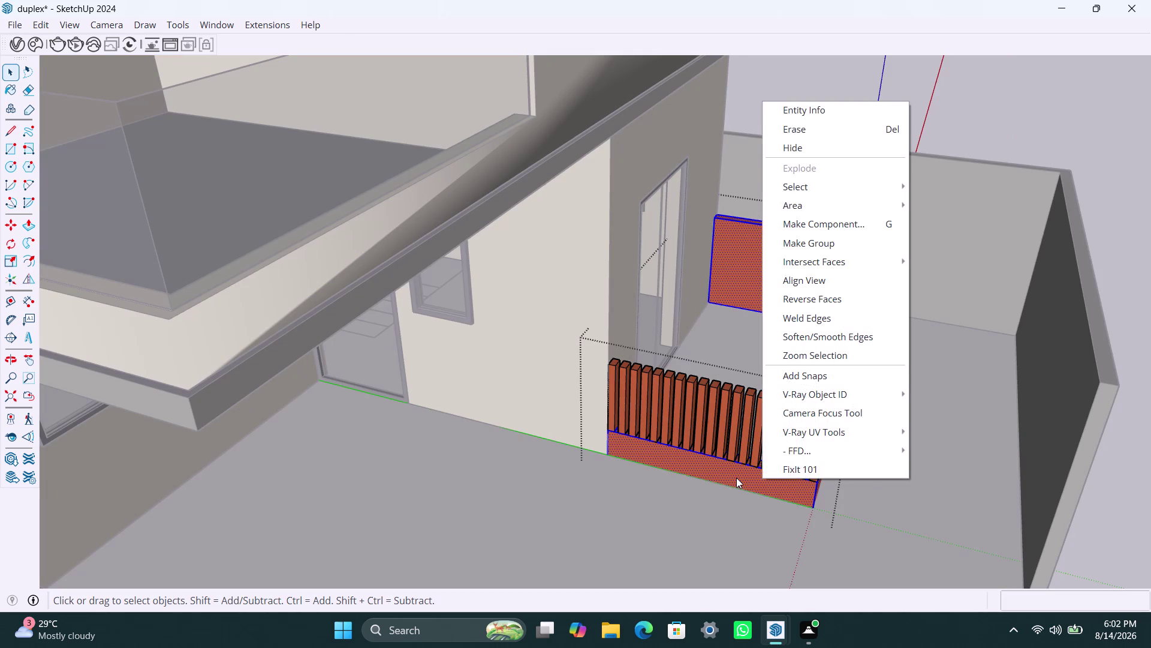
click(736, 477)
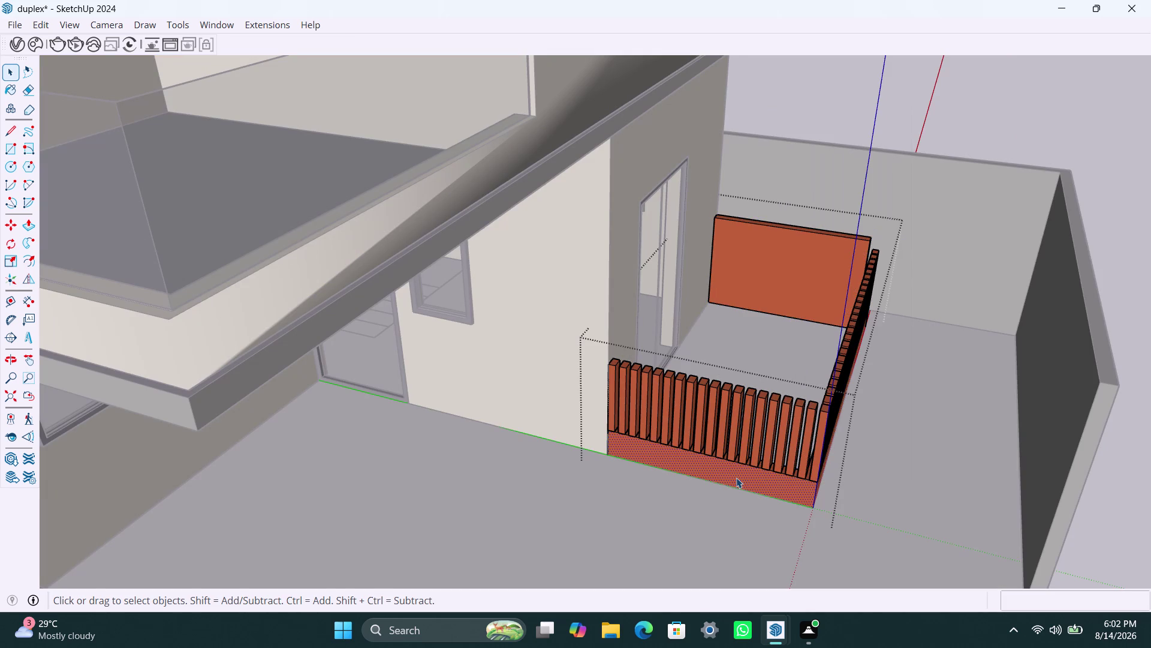
key(ctrl+z)
key(ctrl+z)
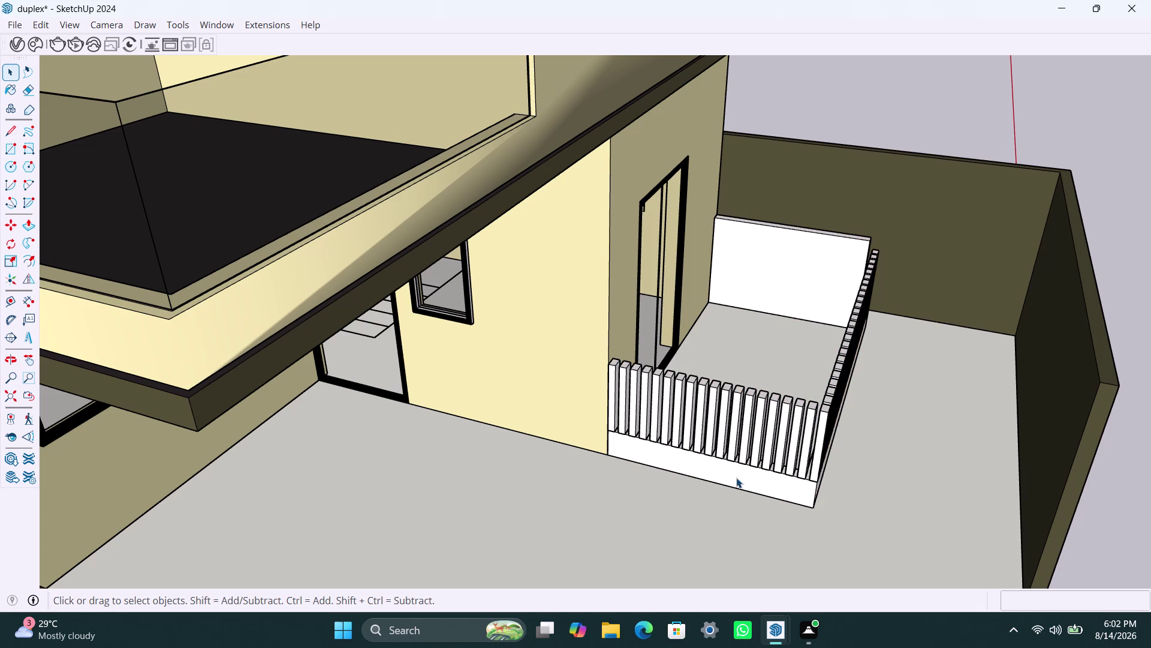
Open the railing group and select every slat along the front run.
double_click(643, 374)
double_click(641, 373)
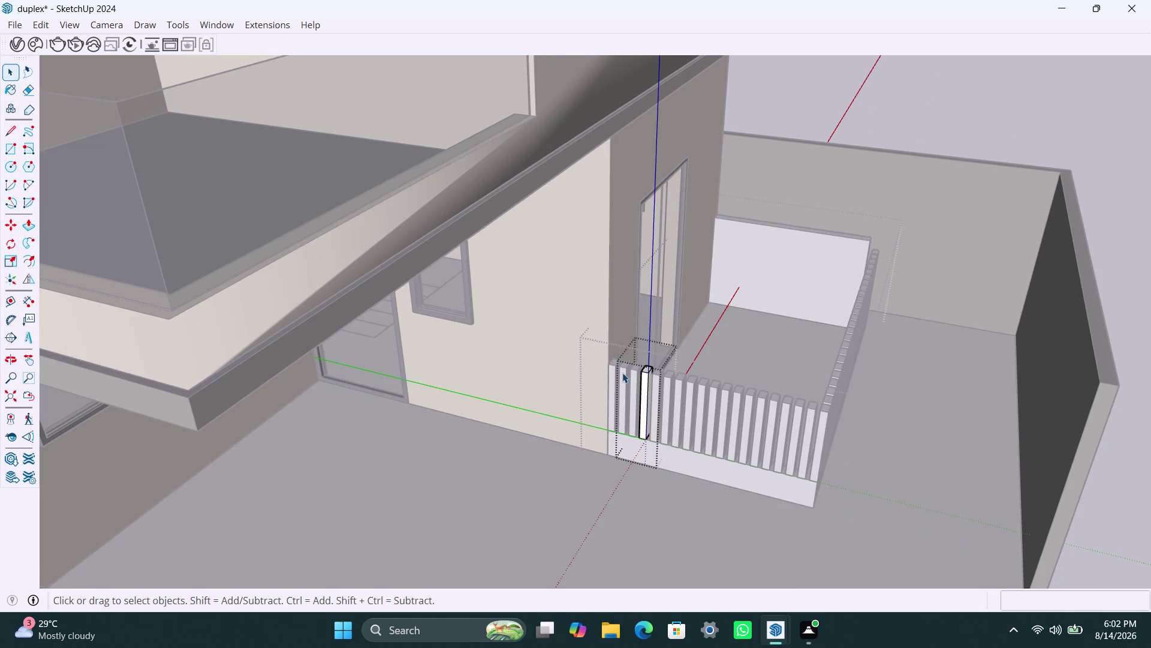
click(623, 372)
click(618, 372)
scroll(down, 3)
click(627, 380)
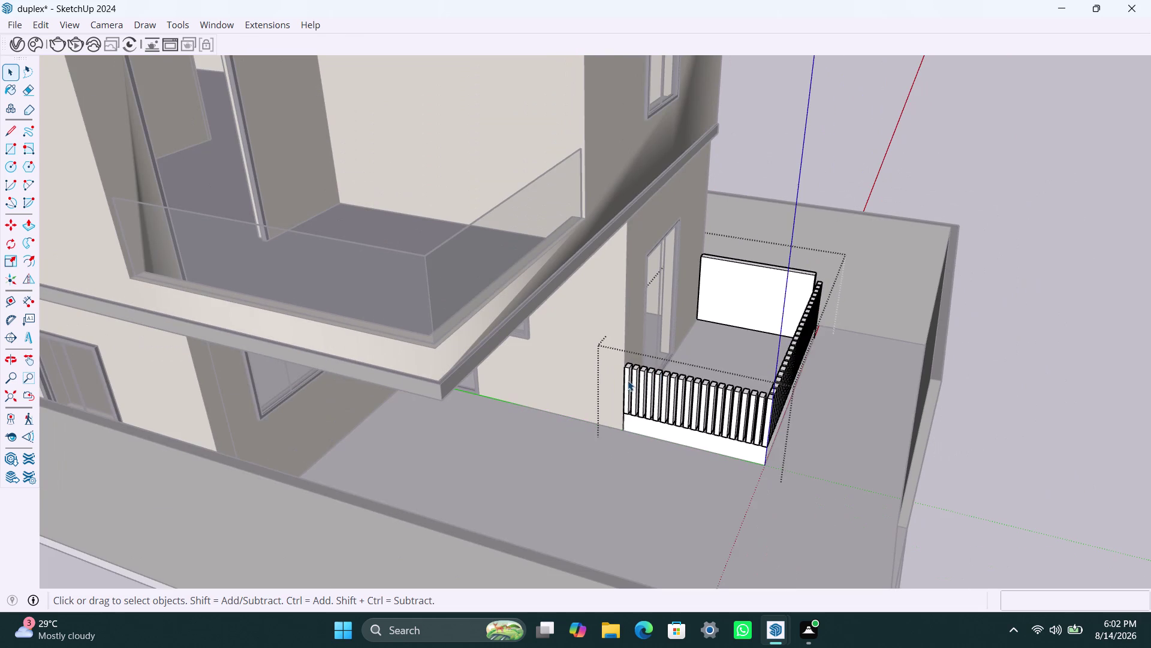
scroll(up, 3)
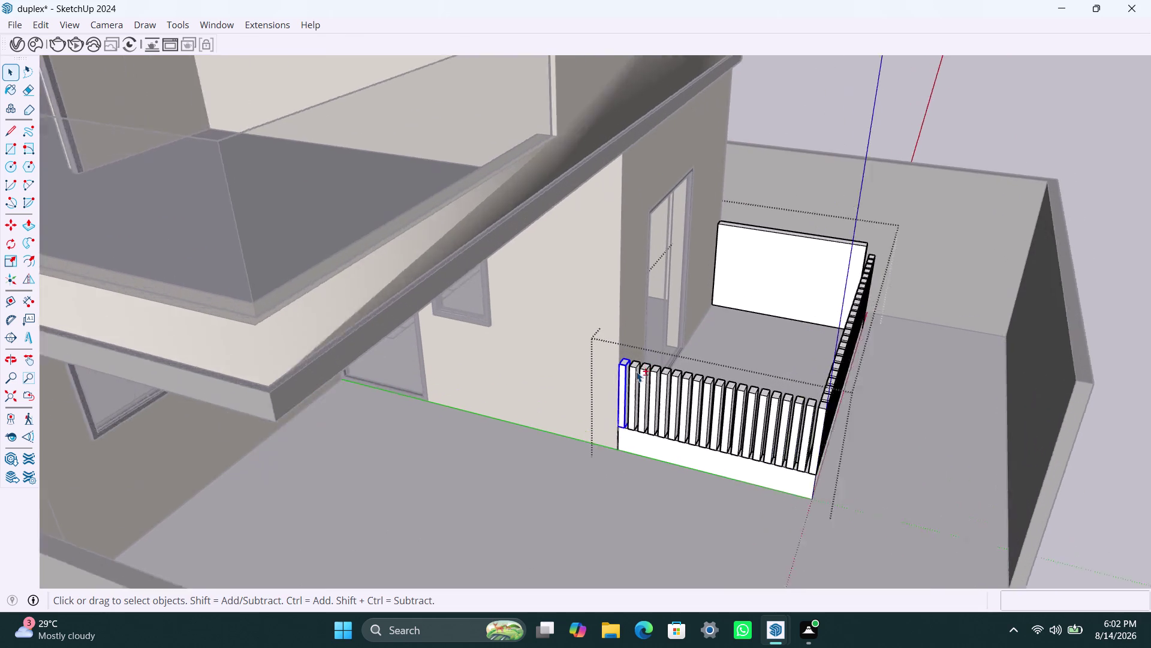
scroll(up, 3)
click(636, 371)
click(649, 383)
click(670, 383)
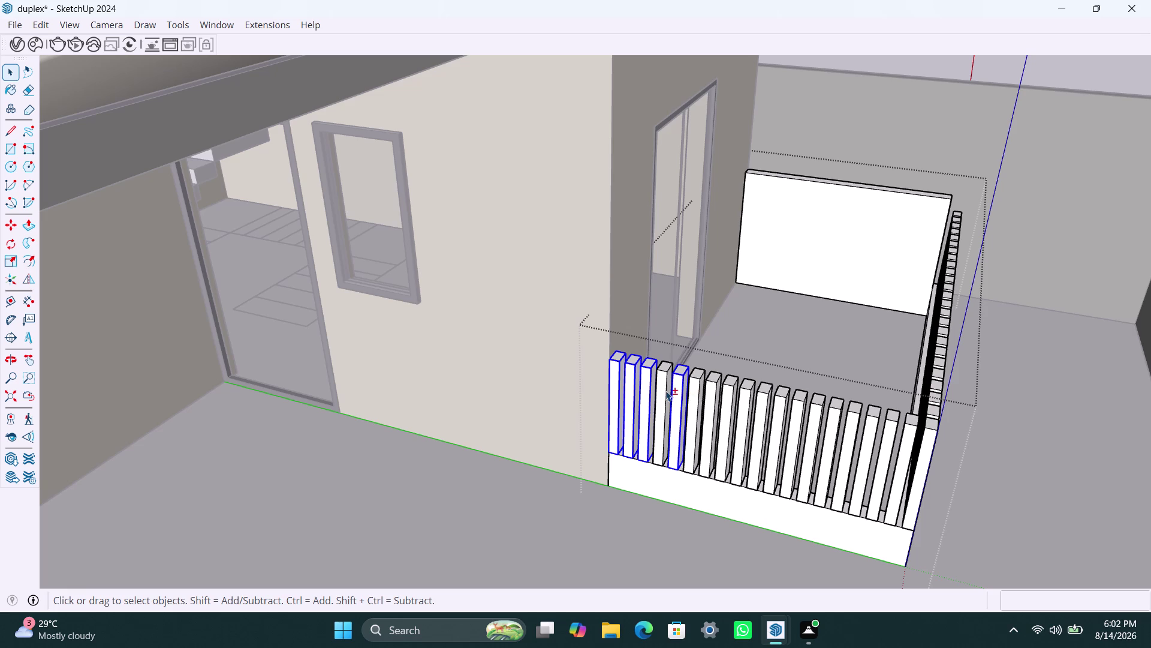
click(662, 386)
click(699, 390)
click(714, 399)
click(730, 401)
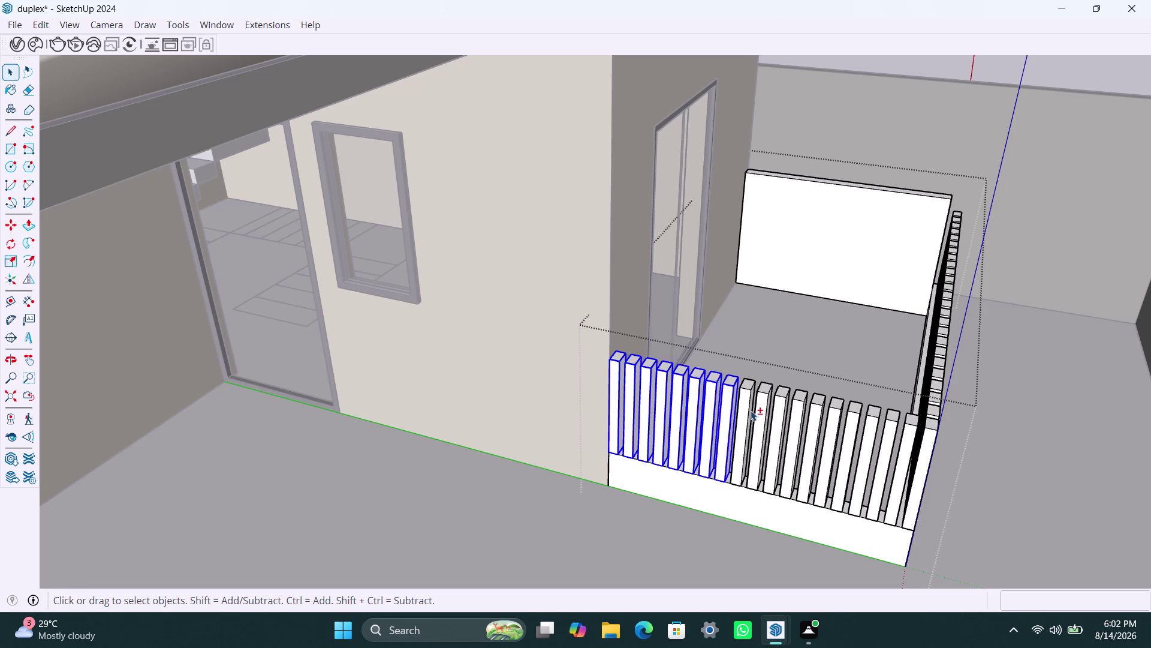
click(753, 409)
click(748, 406)
click(777, 402)
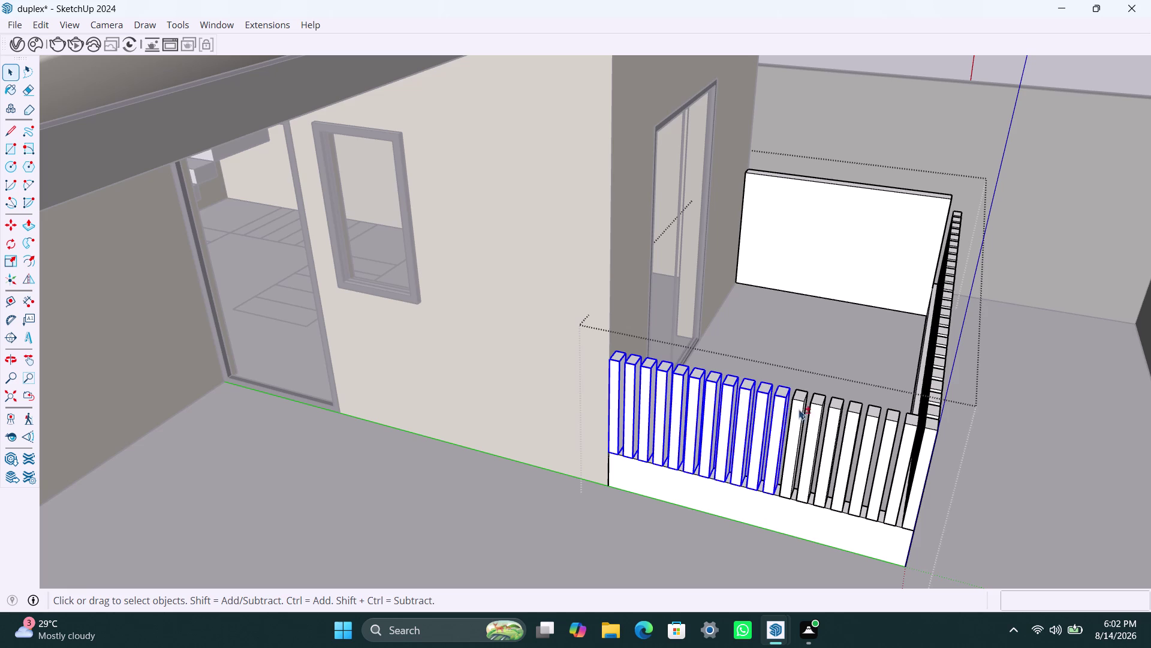
click(795, 404)
click(818, 404)
click(835, 398)
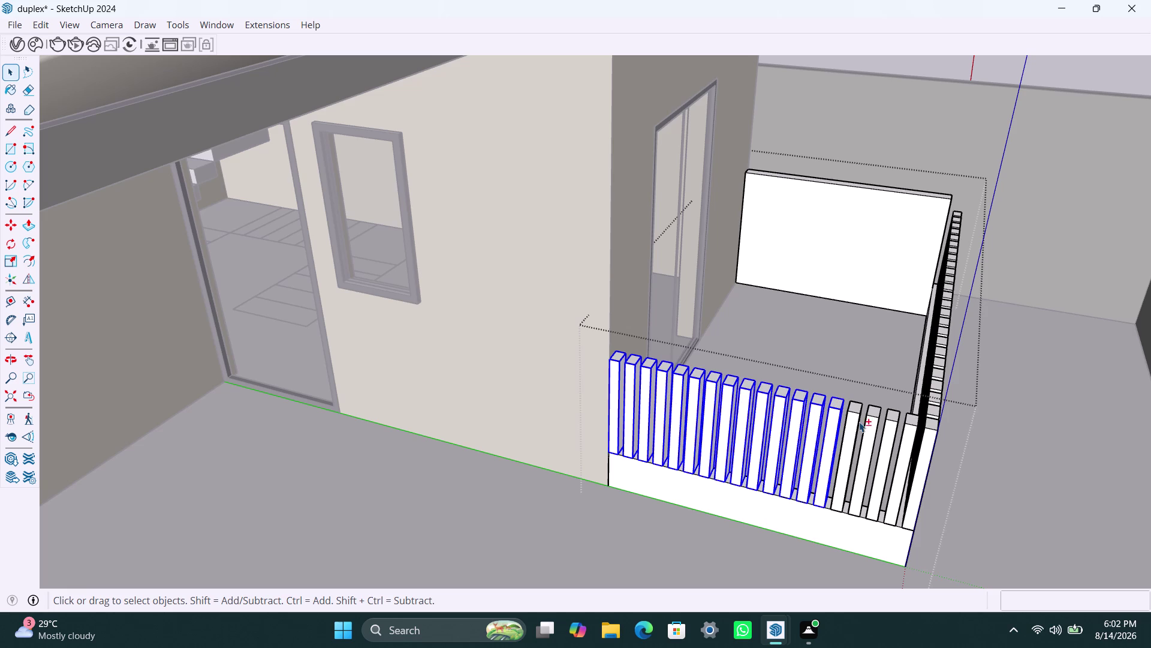
click(858, 407)
click(874, 413)
click(891, 416)
click(908, 424)
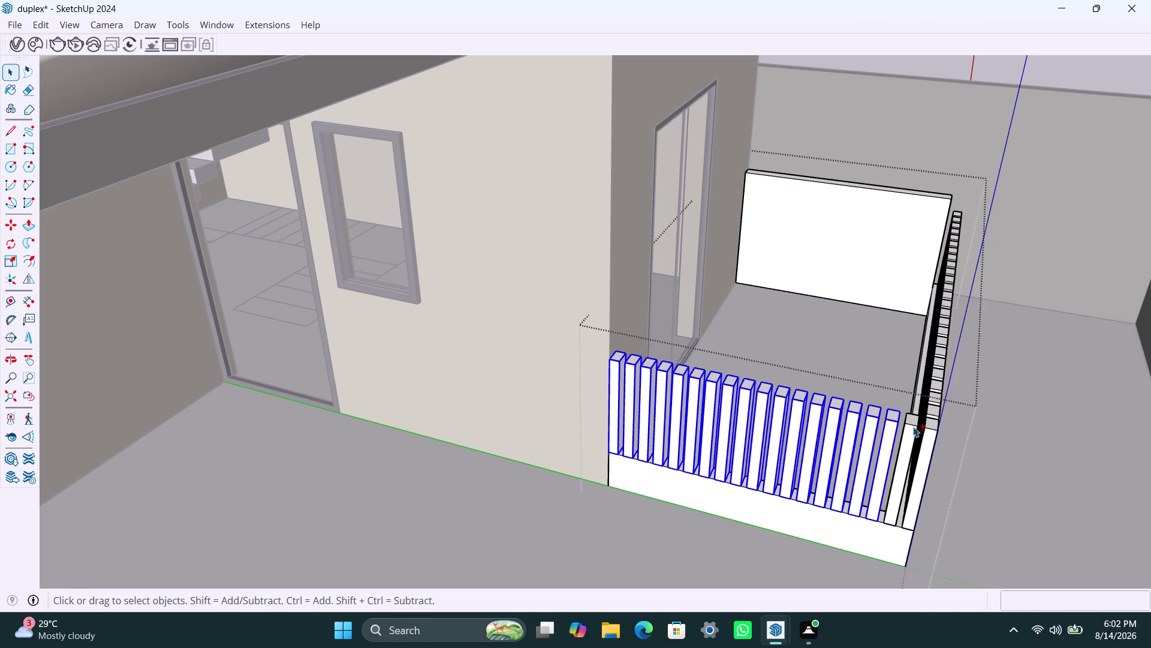
click(933, 427)
Add the side run of slats to the selection.
scroll(down, 3)
middle_drag(953, 475, 758, 487)
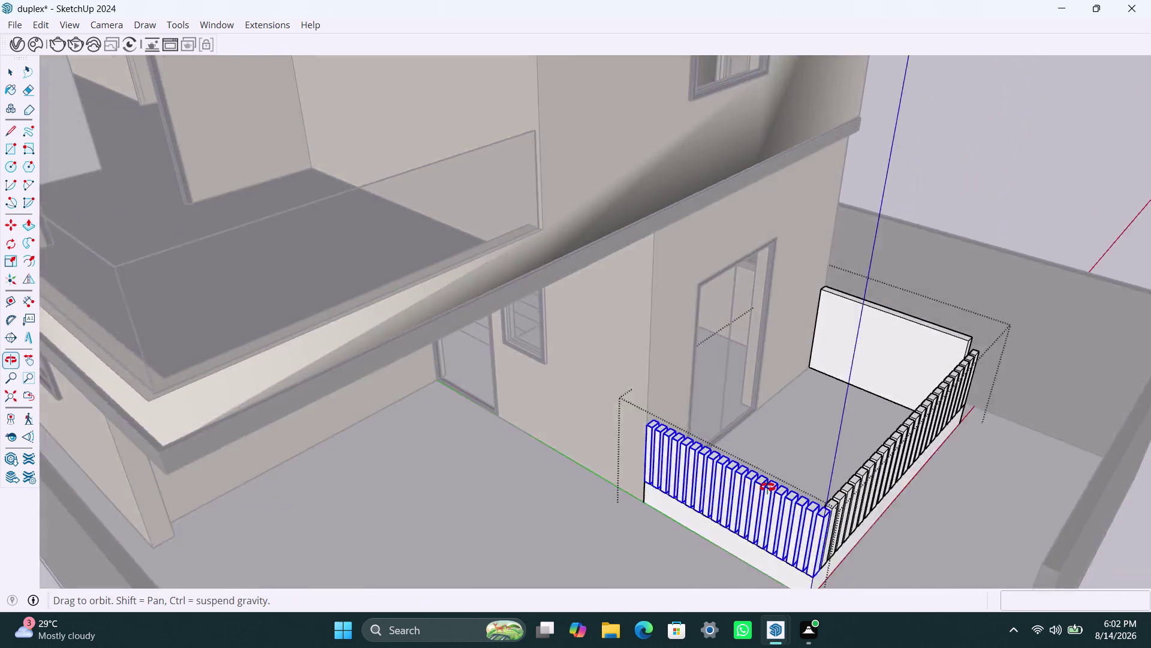
middle_drag(758, 486, 659, 461)
scroll(up, 3)
scroll(up, 3)
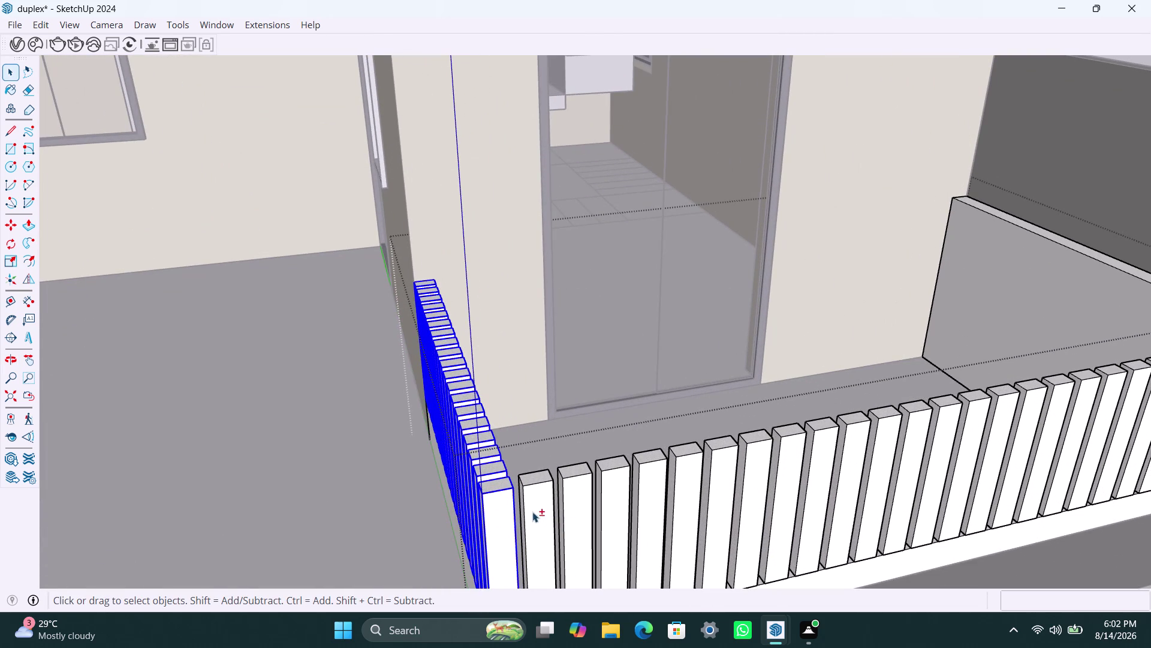
click(531, 510)
click(583, 502)
click(616, 501)
click(656, 494)
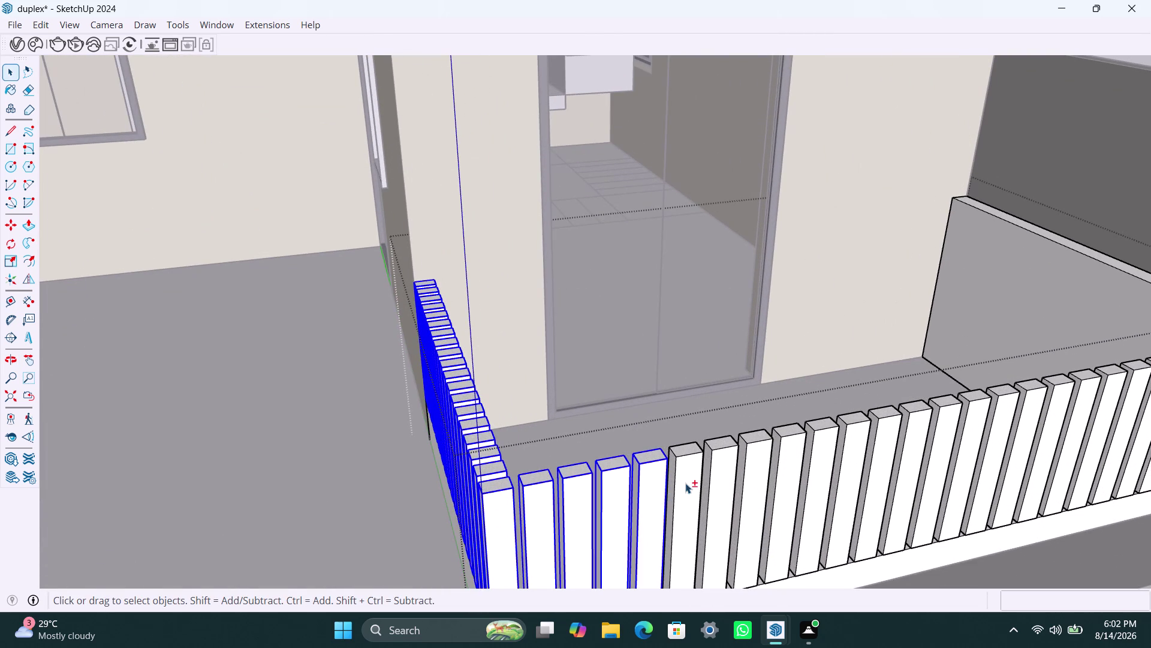
click(686, 483)
click(718, 473)
click(757, 466)
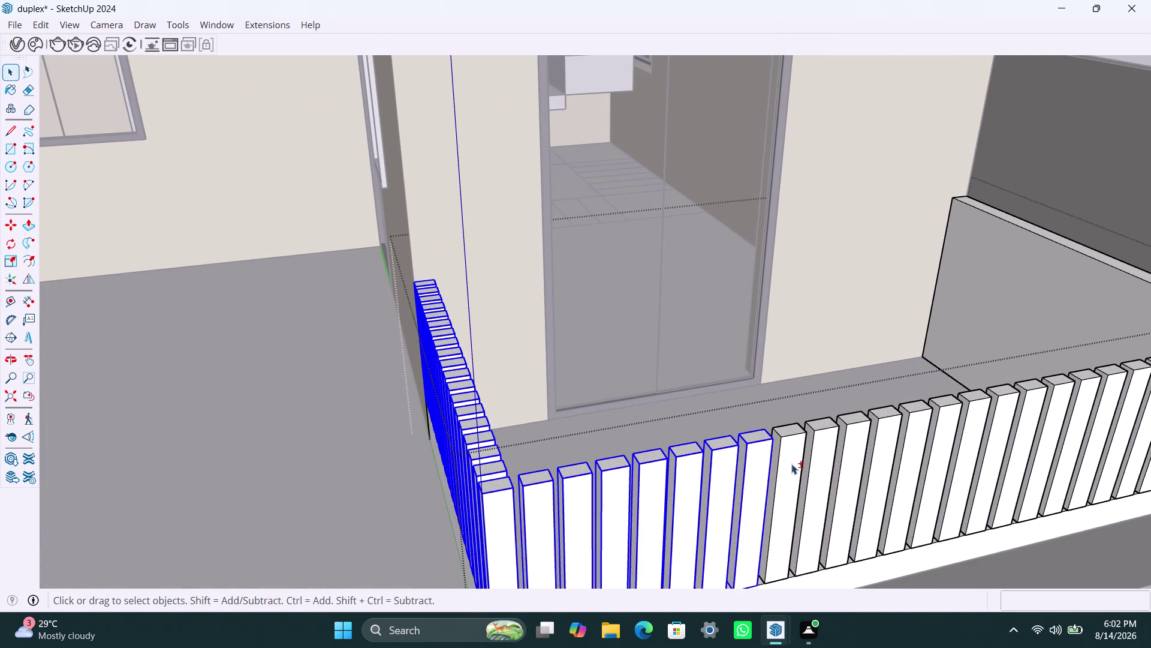
click(791, 463)
click(830, 444)
click(865, 433)
click(897, 433)
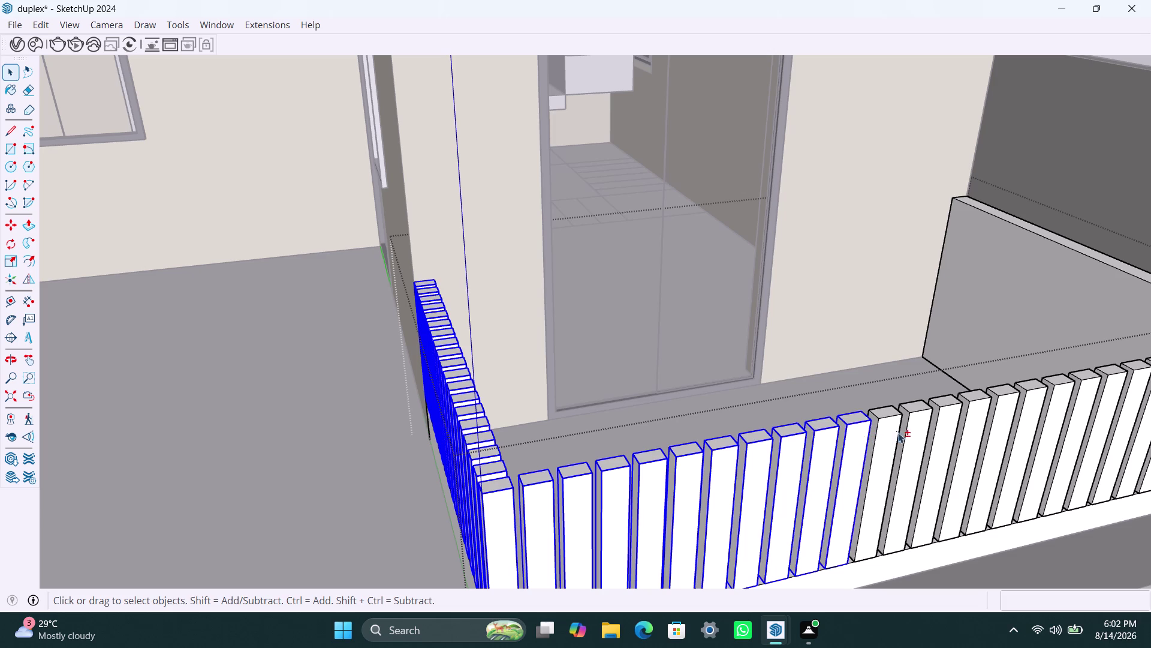
click(920, 432)
click(943, 428)
click(972, 426)
Add the remaining slats at the railing's far end to the selection.
scroll(down, 3)
middle_drag(970, 462, 848, 458)
scroll(up, 3)
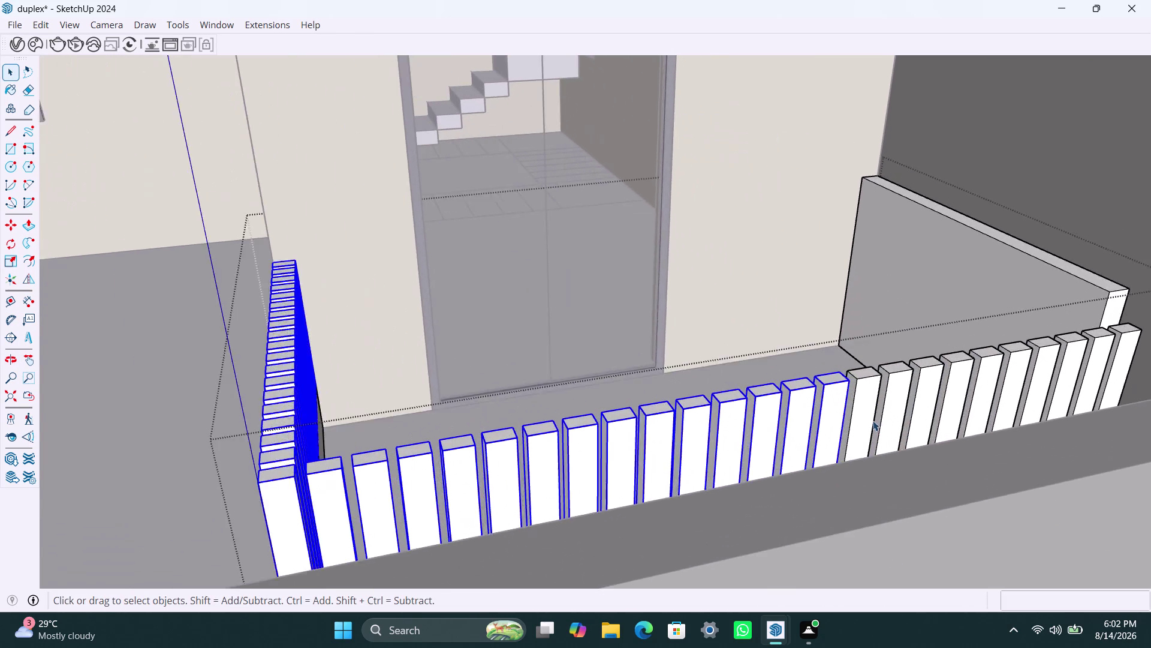
click(861, 386)
click(907, 376)
click(951, 374)
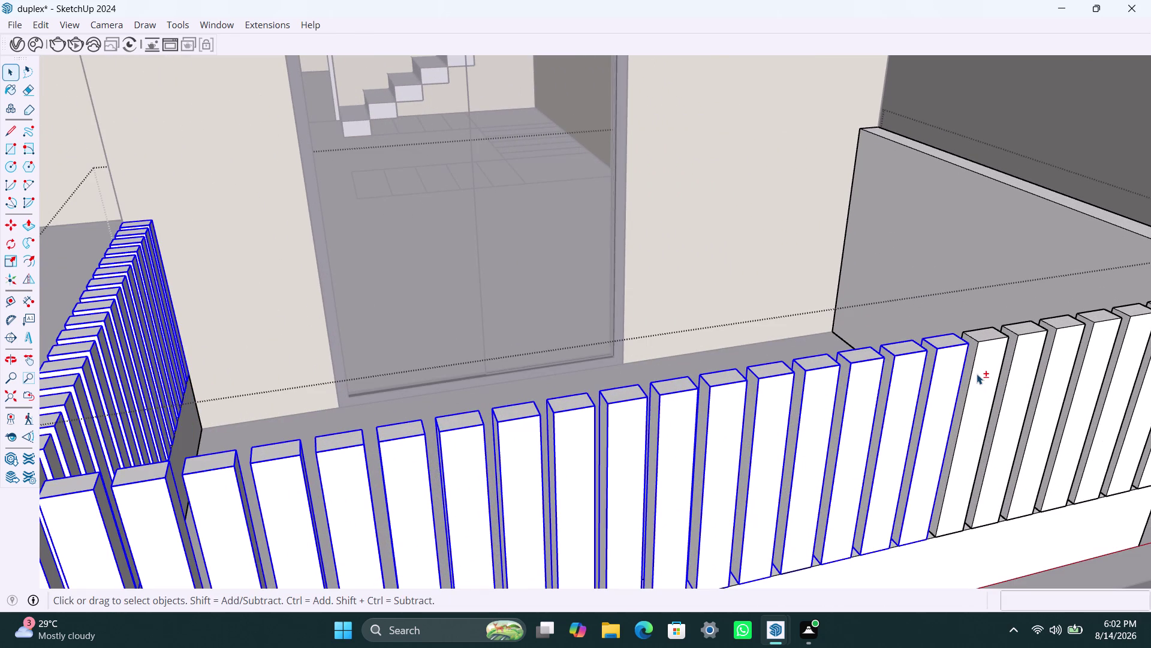
click(978, 373)
click(1023, 364)
scroll(down, 3)
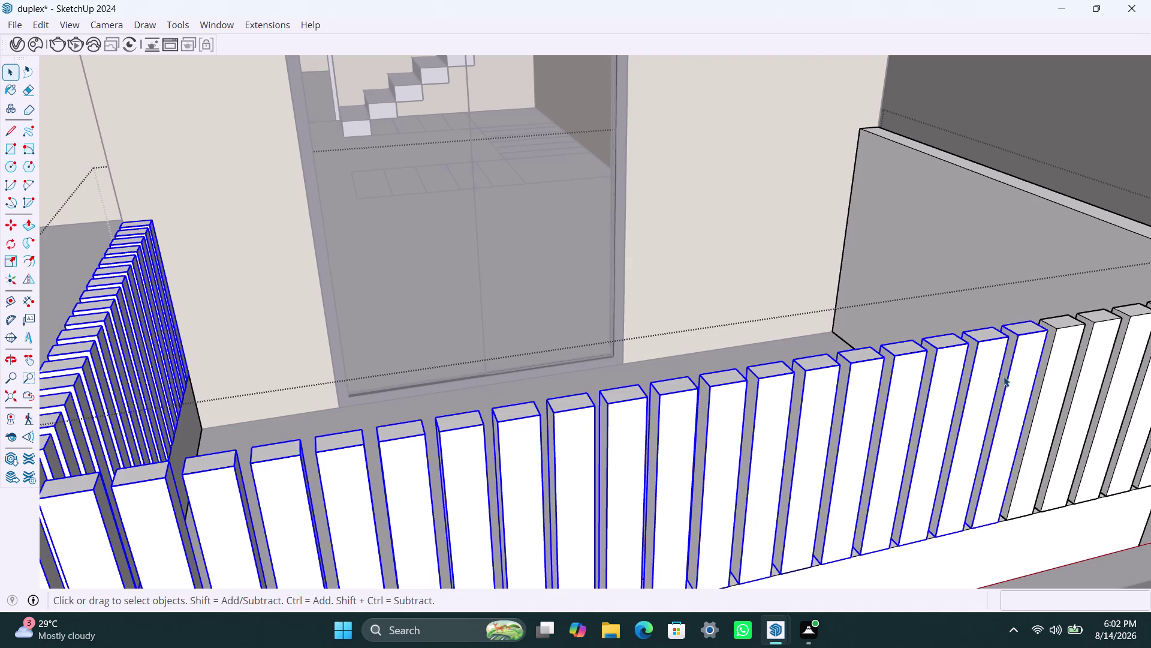
scroll(down, 3)
middle_drag(893, 386, 650, 413)
scroll(up, 3)
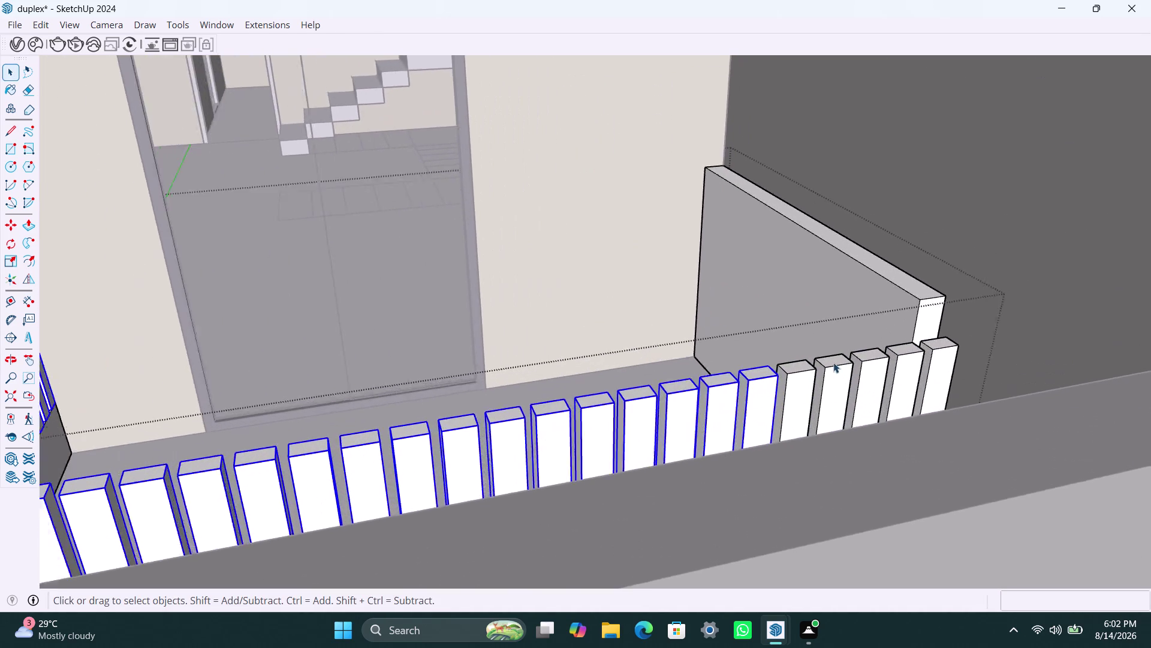
click(782, 402)
click(841, 390)
click(892, 386)
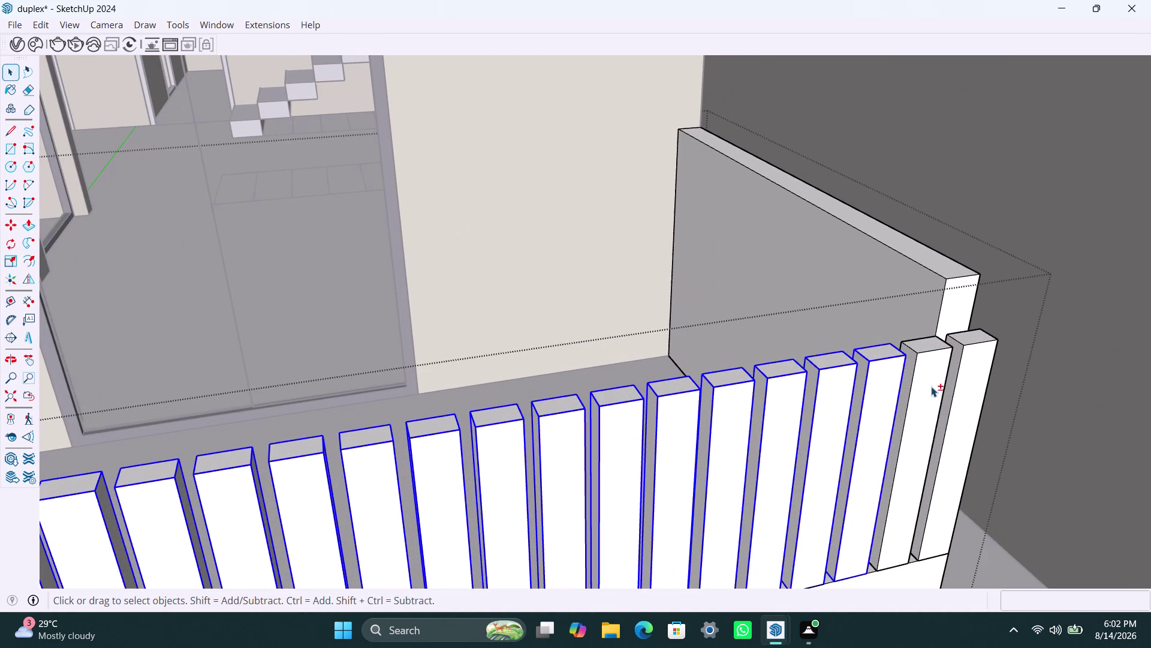
click(932, 385)
click(979, 367)
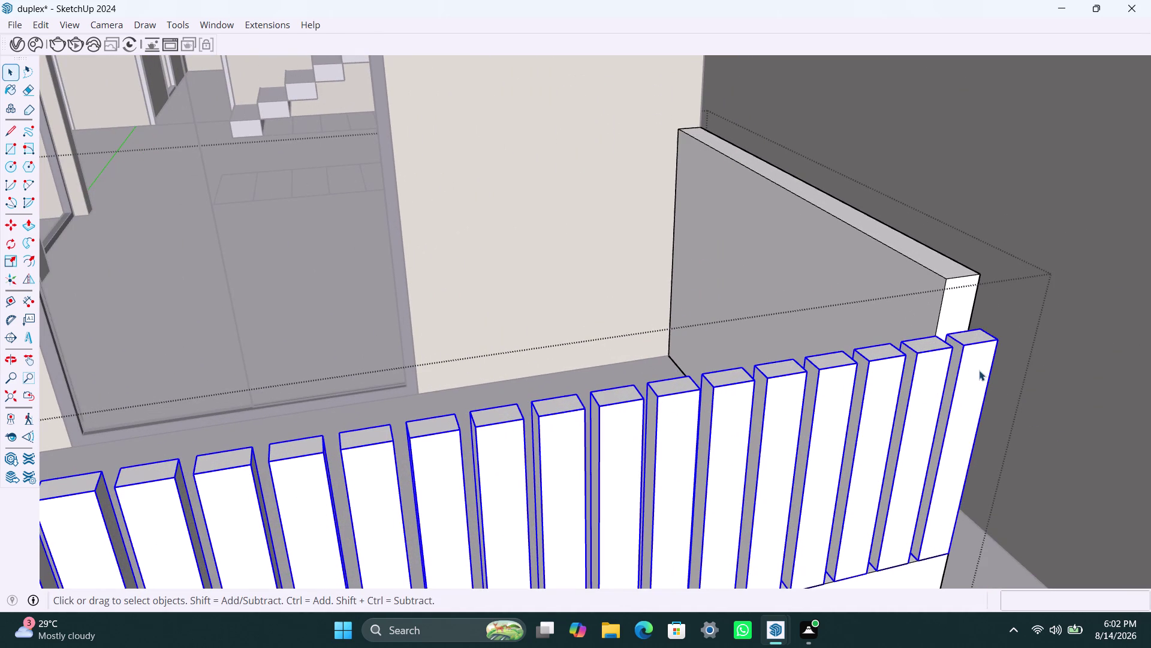
click(781, 622)
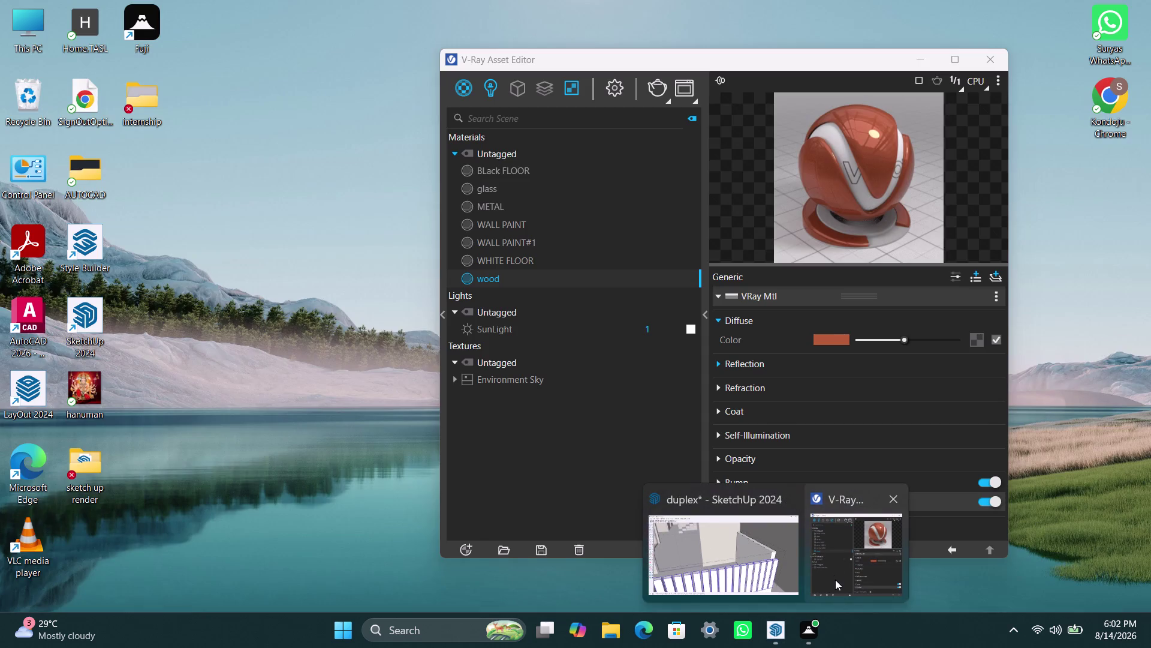
Apply the wood material to the selected slats from the V-Ray Asset Editor.
click(836, 580)
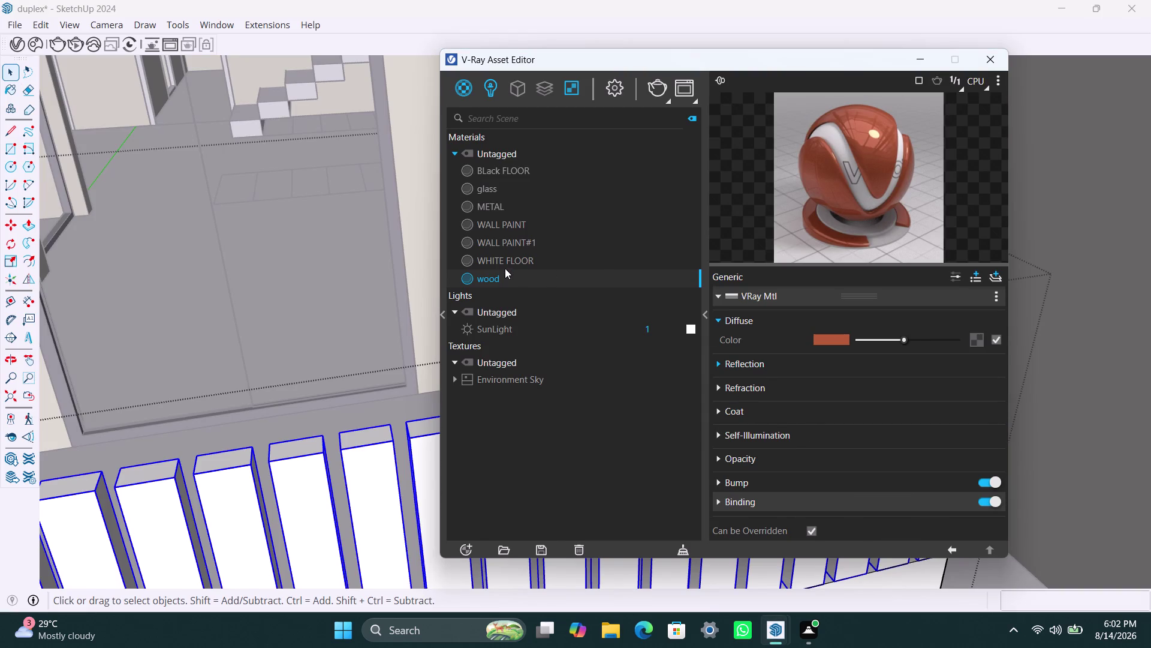
right_click(505, 276)
click(561, 314)
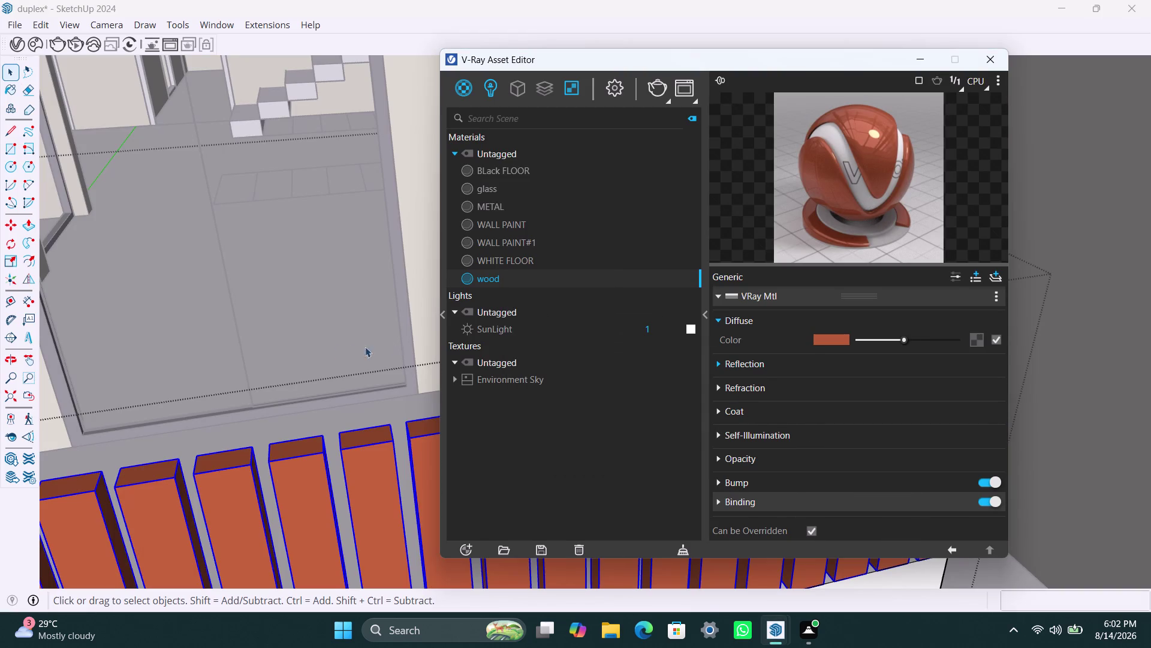
scroll(down, 3)
click(278, 291)
scroll(down, 3)
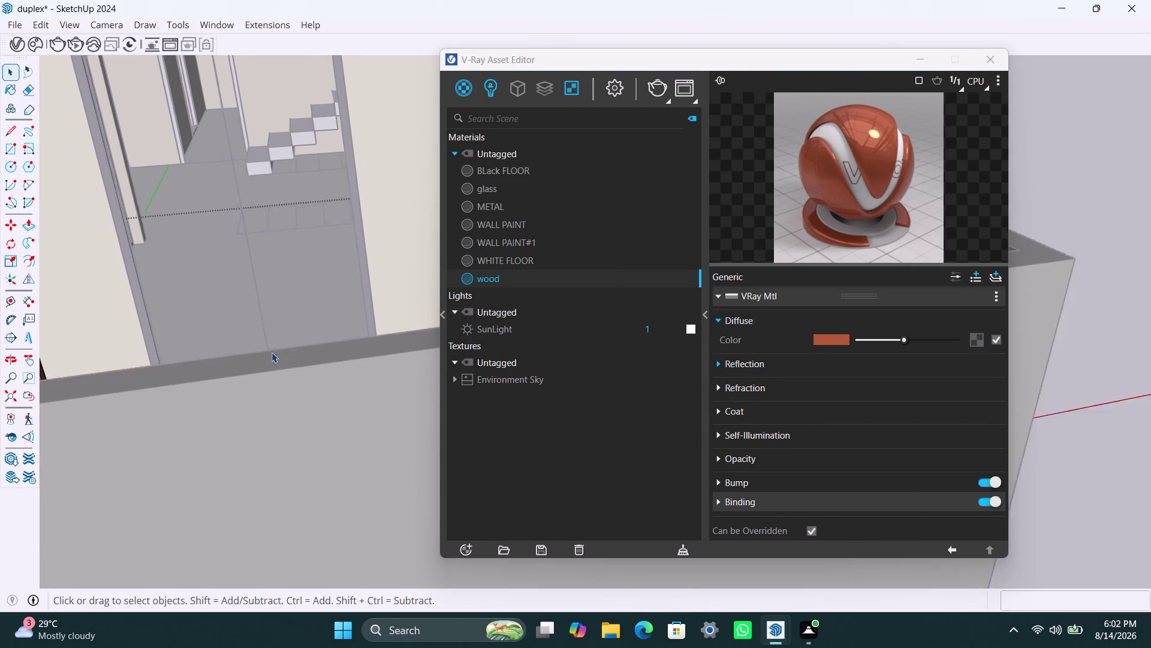
scroll(down, 3)
Exit the railing group, close the editor, and orbit out to the whole house.
double_click(392, 134)
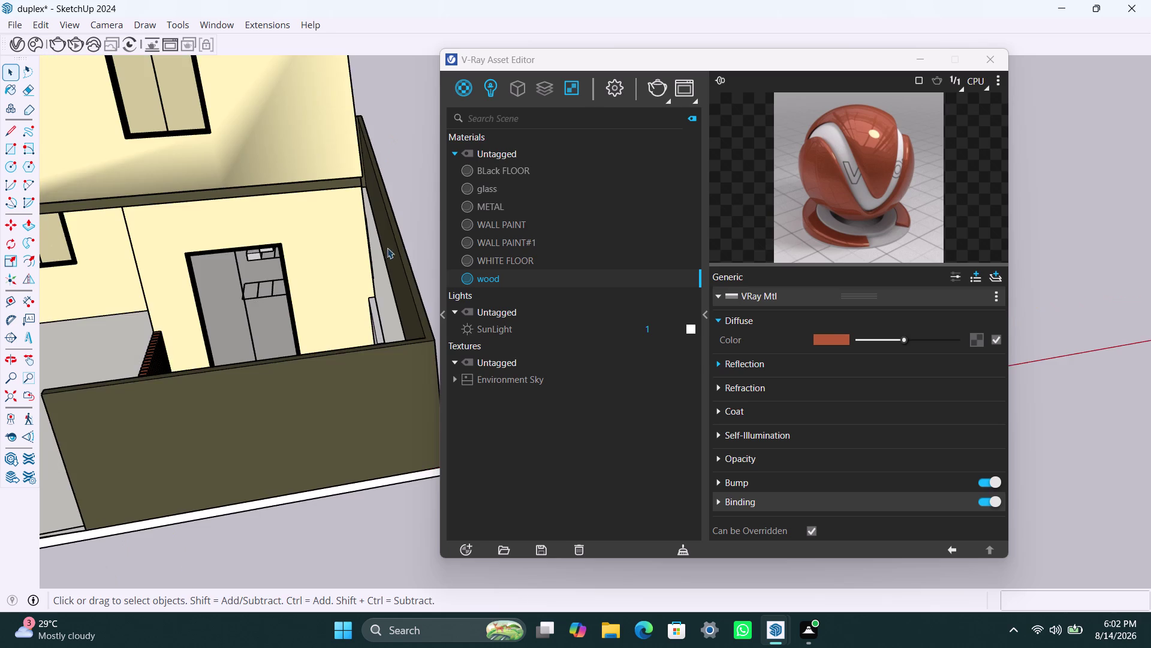
scroll(down, 3)
click(915, 62)
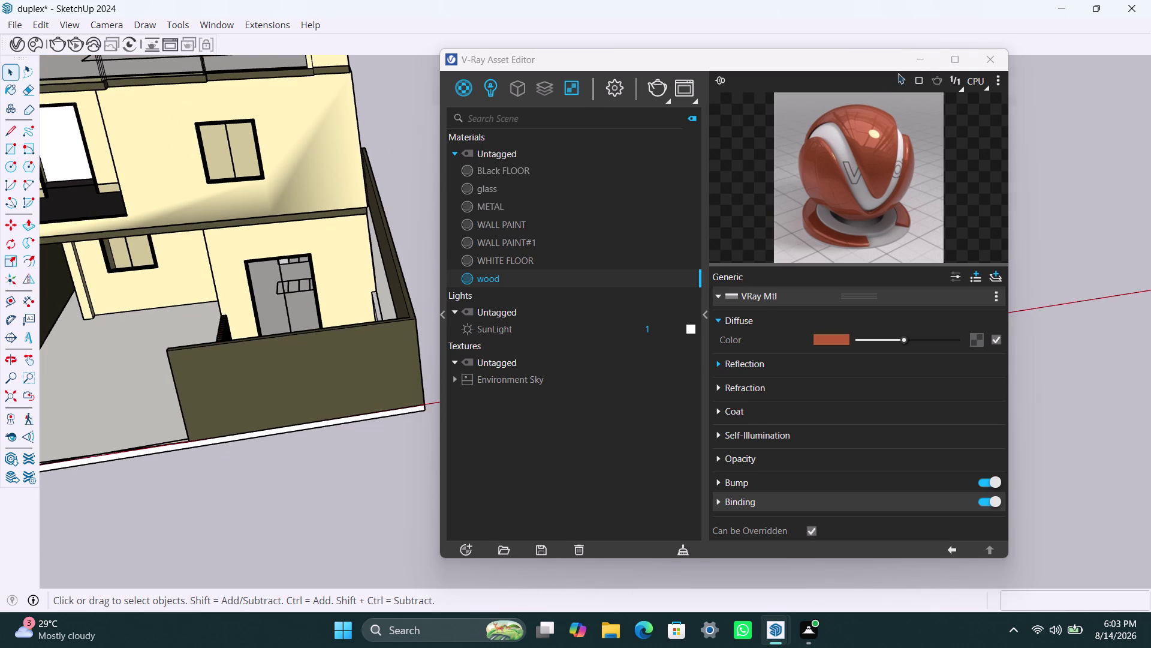
scroll(down, 3)
middle_drag(452, 279, 821, 388)
scroll(up, 3)
middle_drag(607, 489, 504, 485)
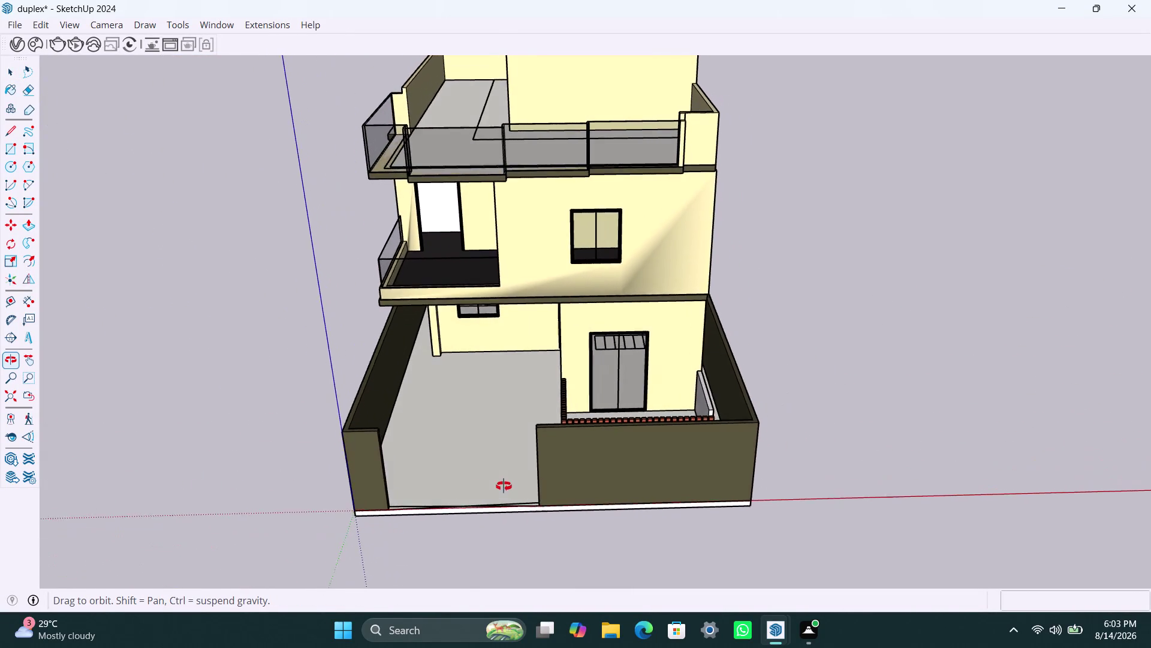
Bring the whole duplex with its wooden slat railing into view and save the model with Ctrl+S.
middle_drag(504, 486, 746, 458)
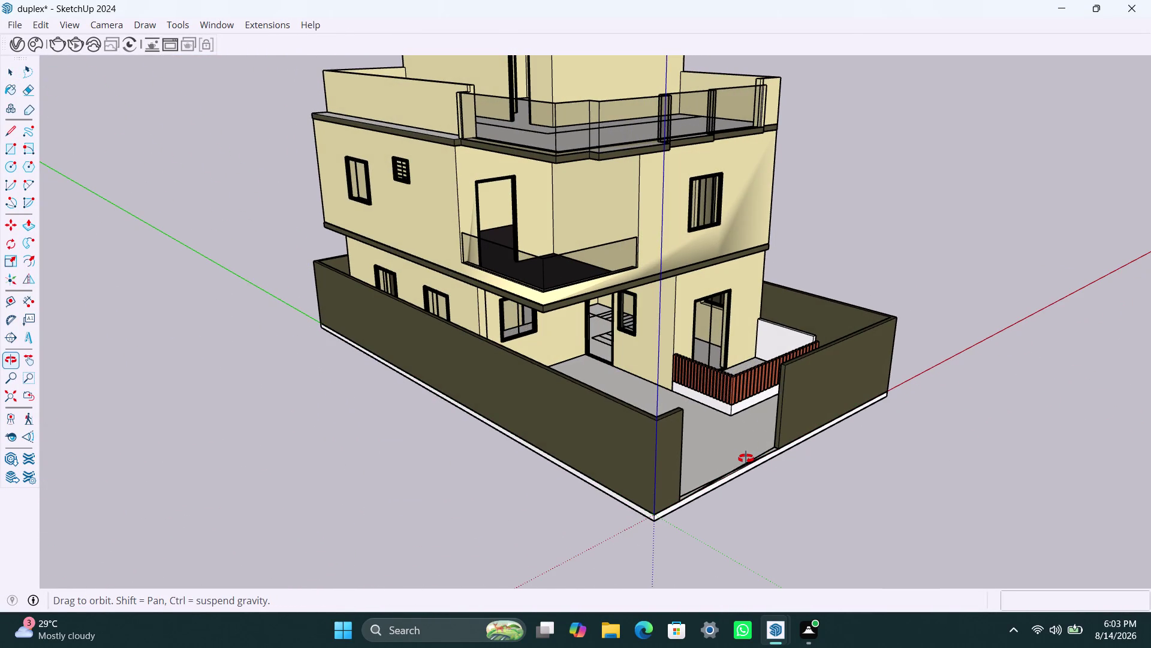
middle_drag(746, 458, 740, 500)
scroll(down, 3)
middle_drag(636, 448, 626, 476)
key(ctrl+s)
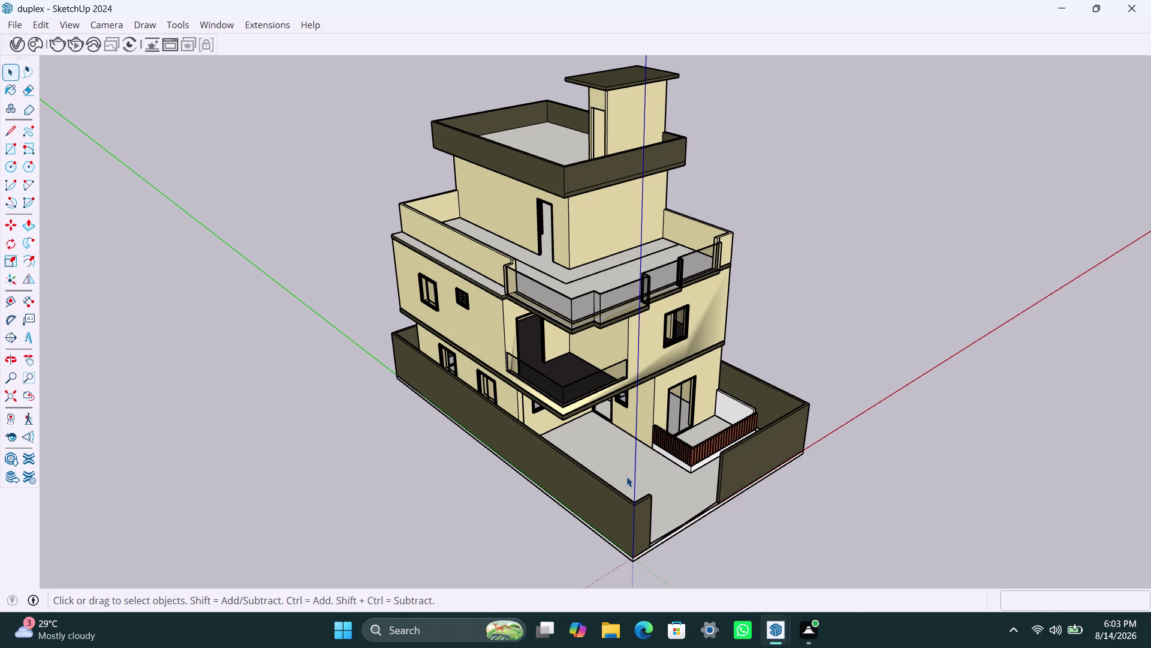
key(space)
click(825, 332)
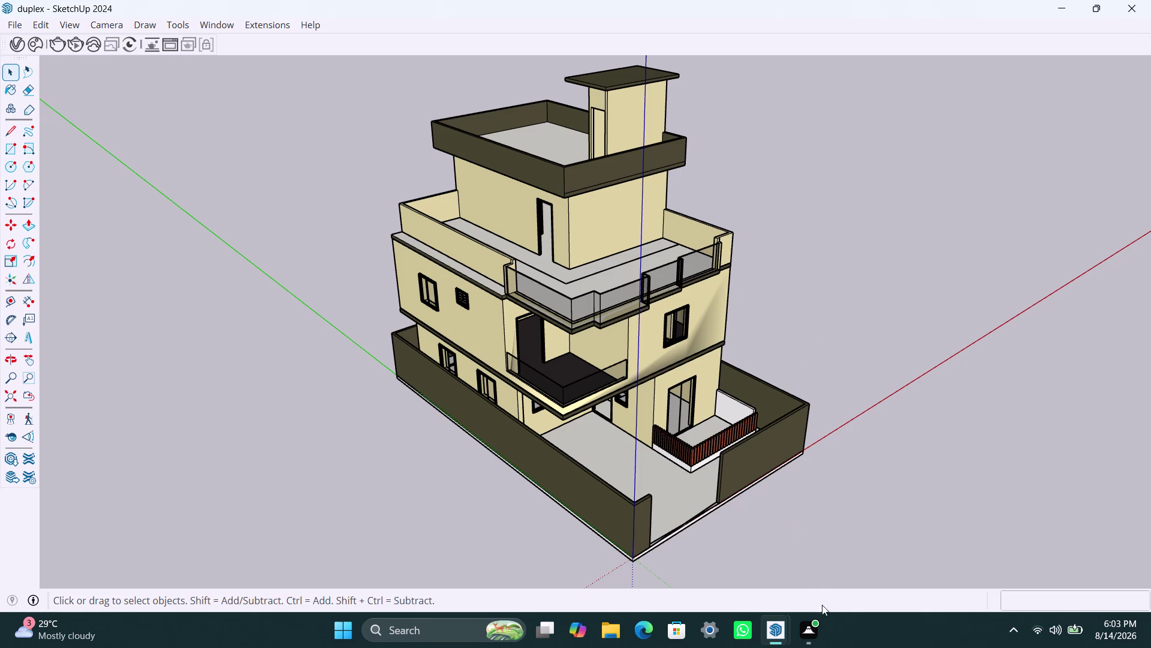